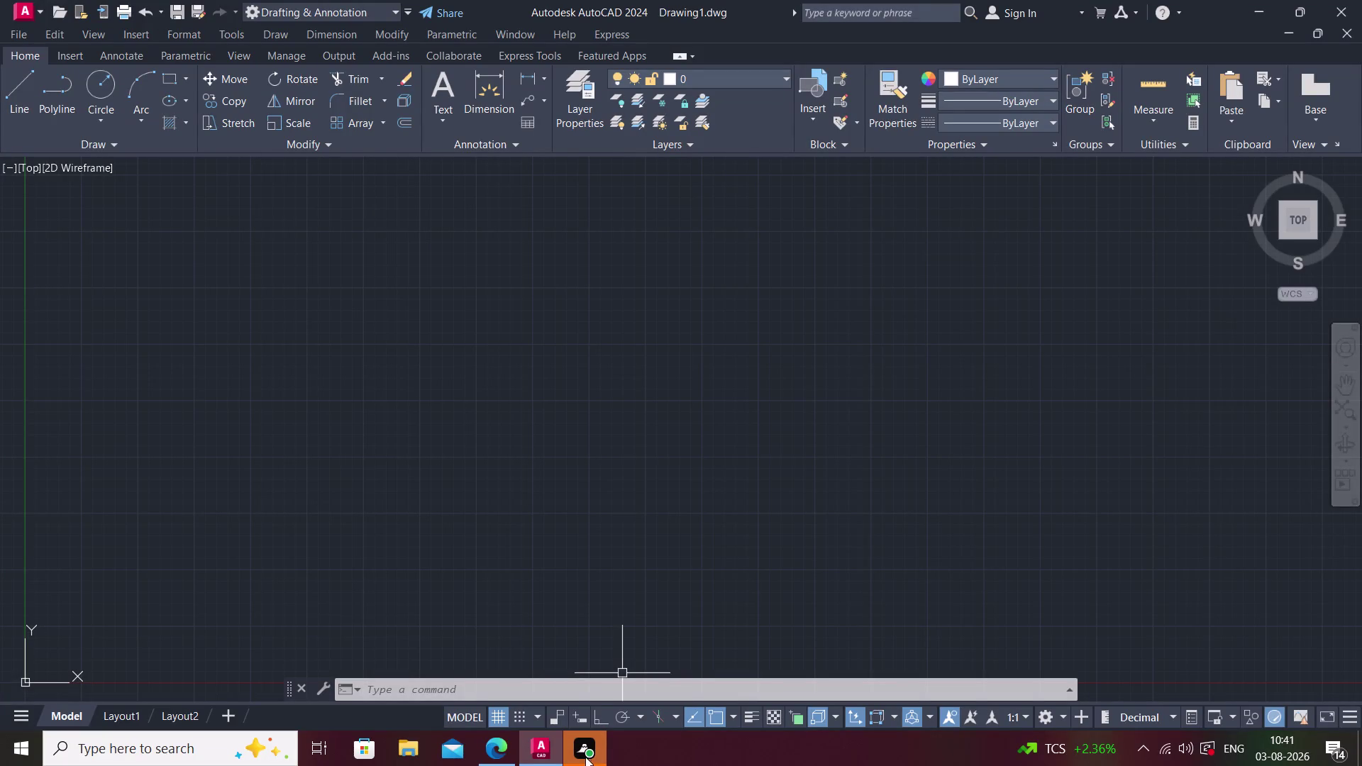
Set the drawing length units to Engineering with 0'-0" whole-inch precision.
click(857, 436)
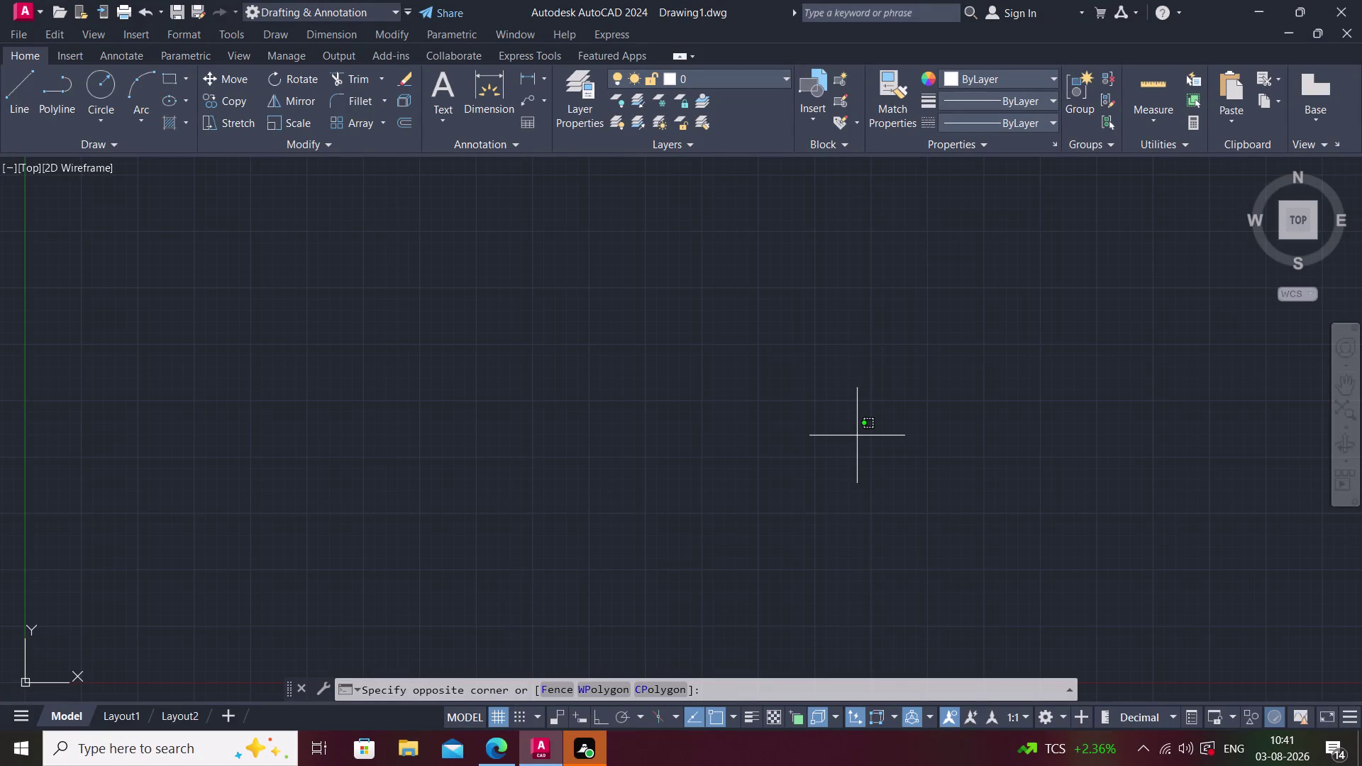
key(Escape)
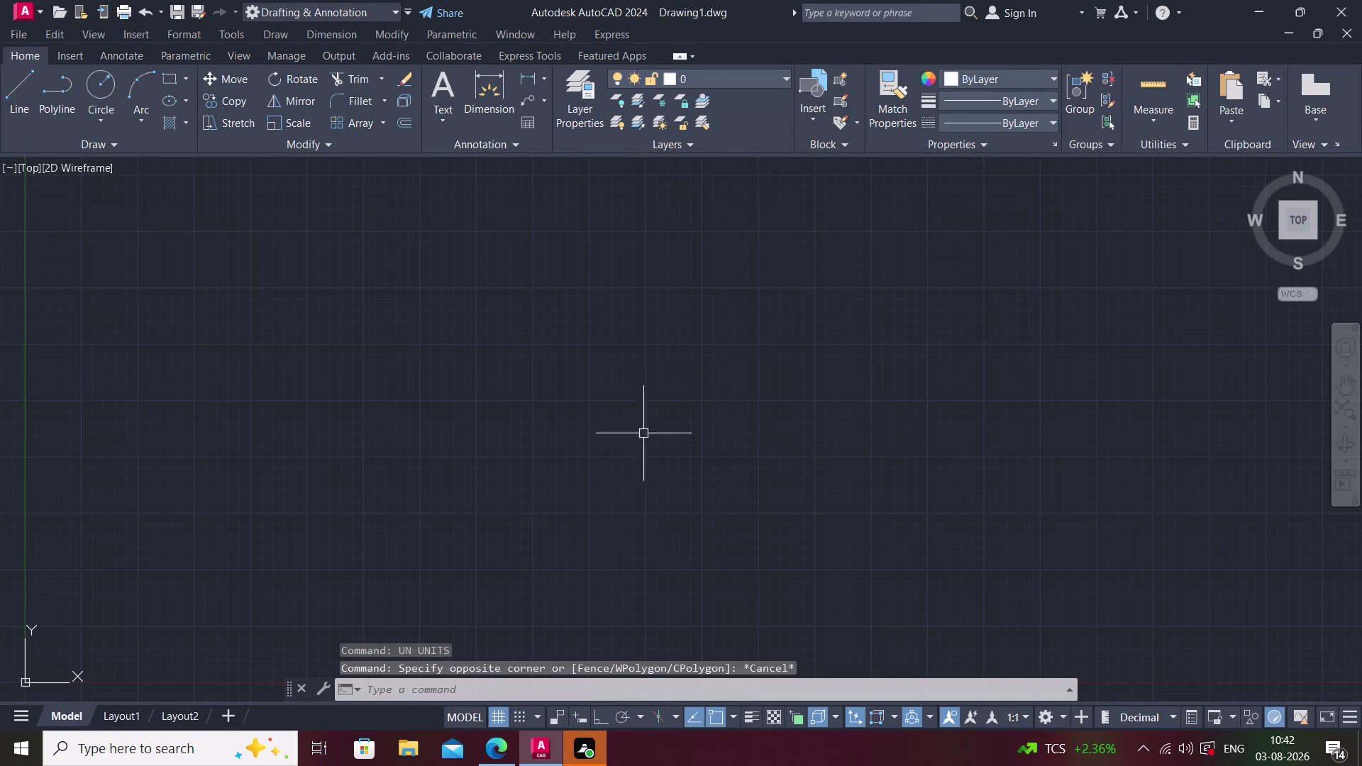
text(un)
key(space)
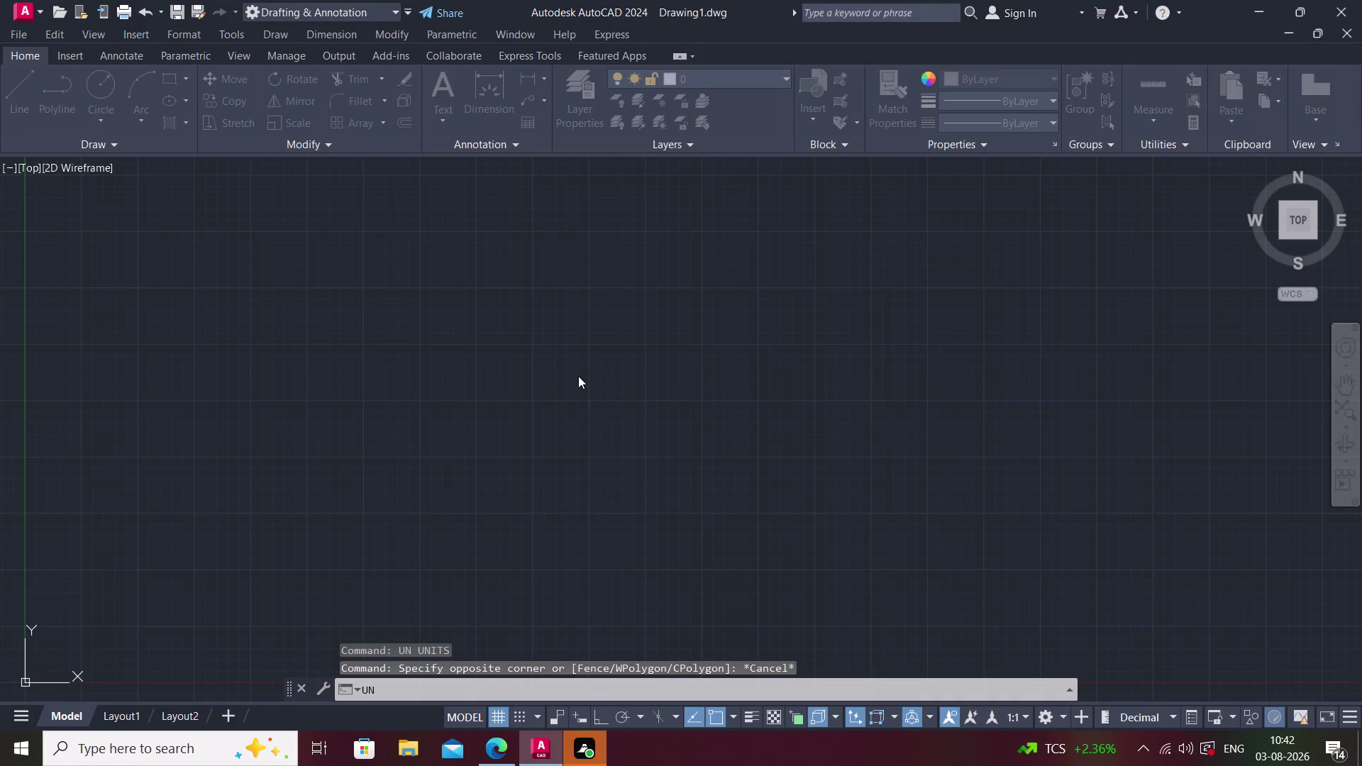
click(661, 248)
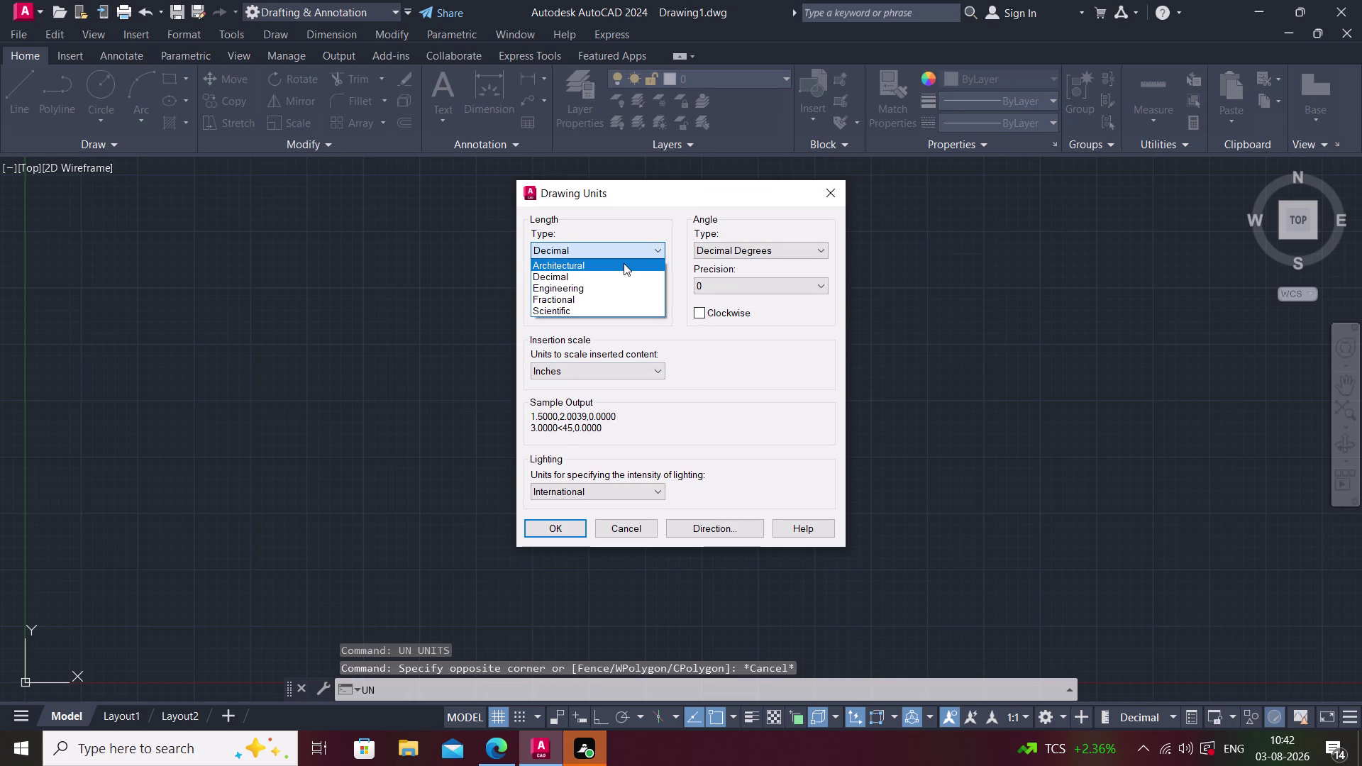
click(631, 292)
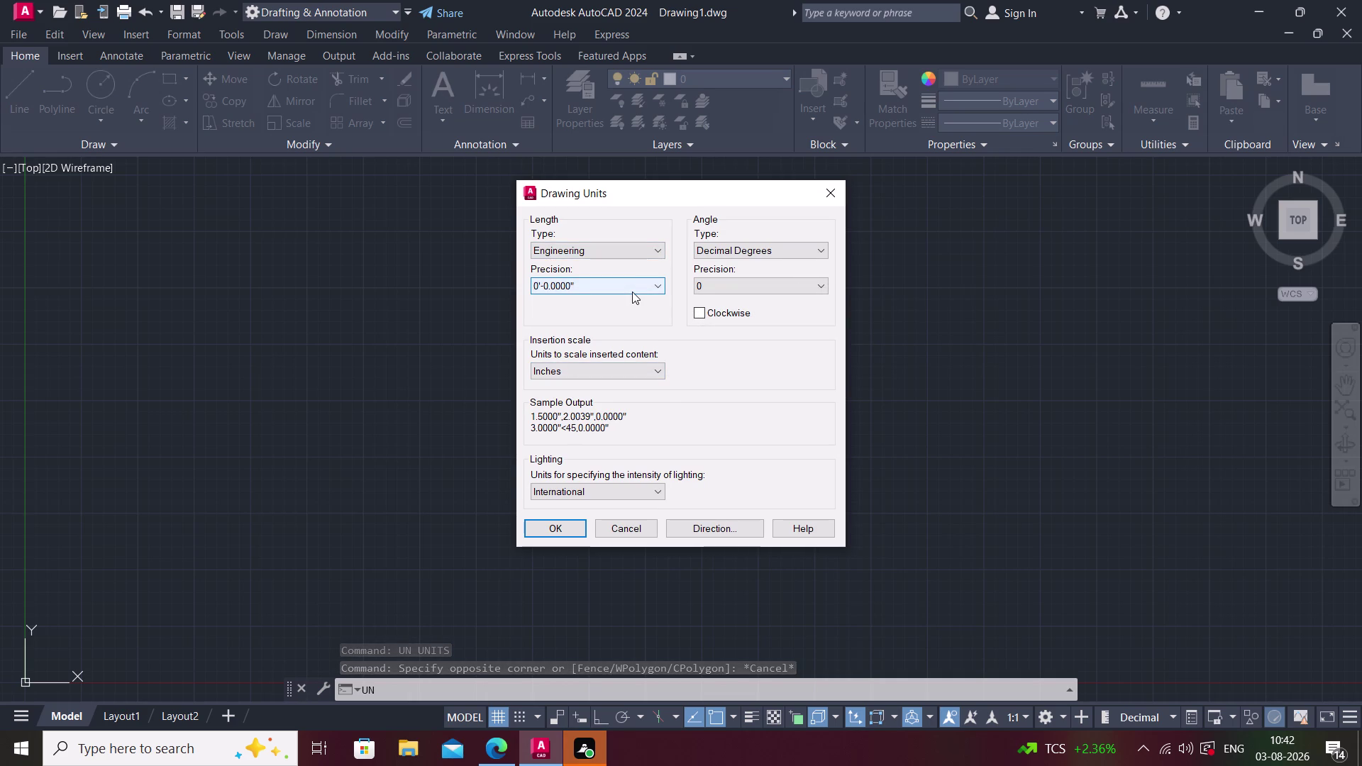
click(632, 291)
click(628, 298)
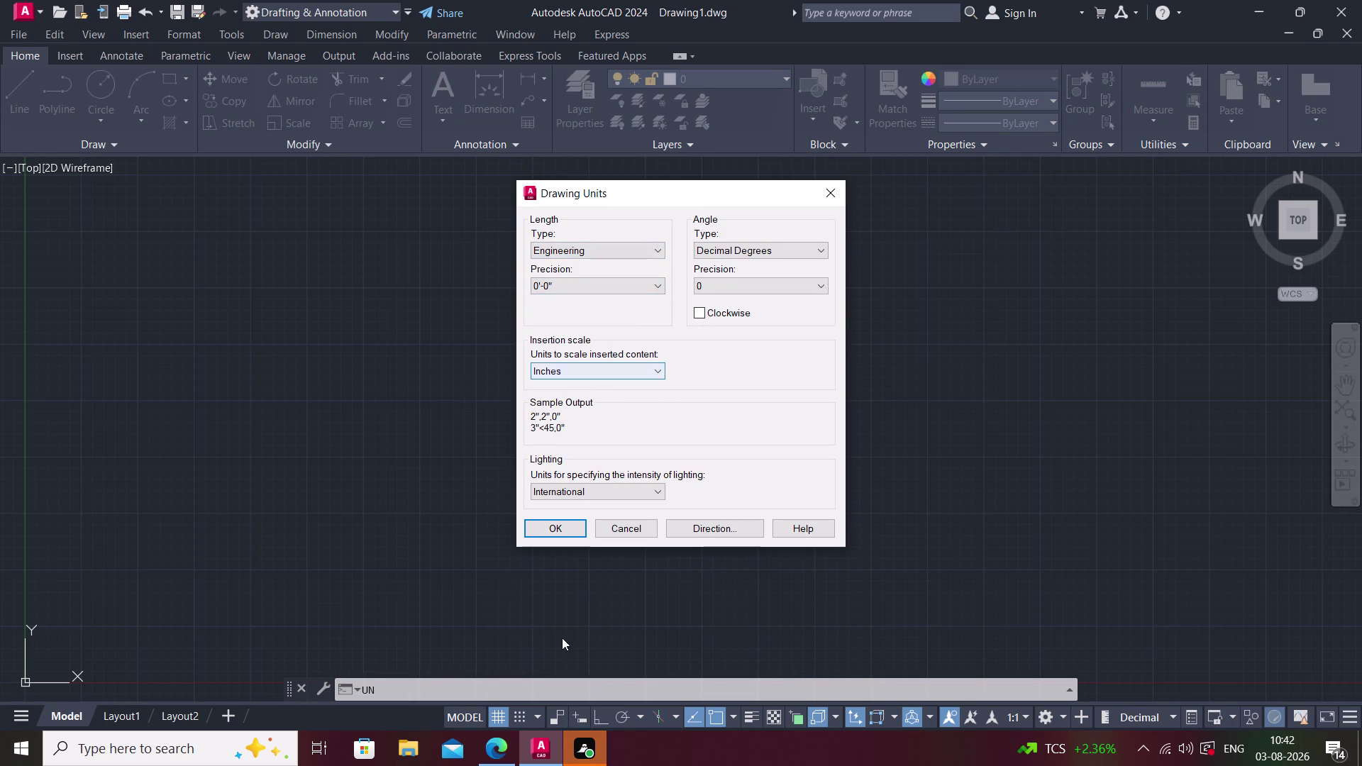
click(558, 529)
text(d)
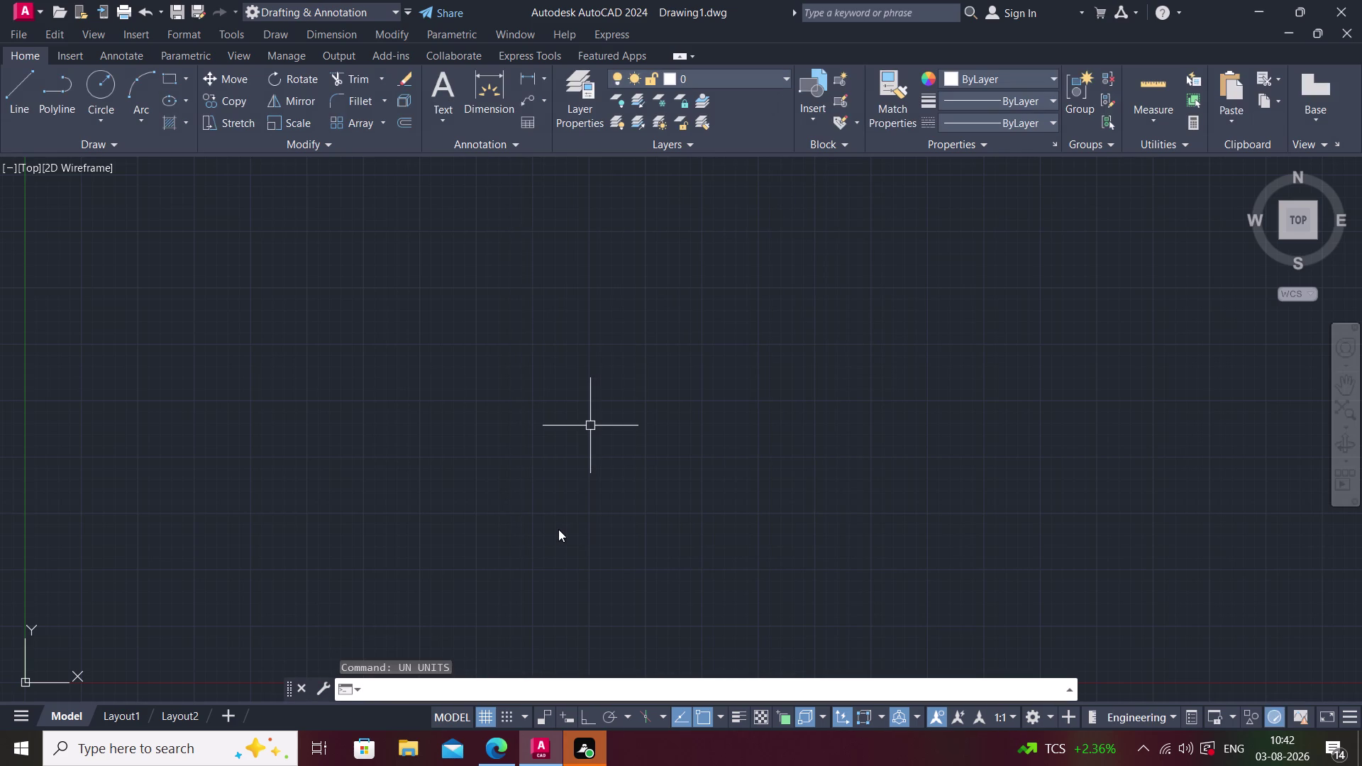
key(space)
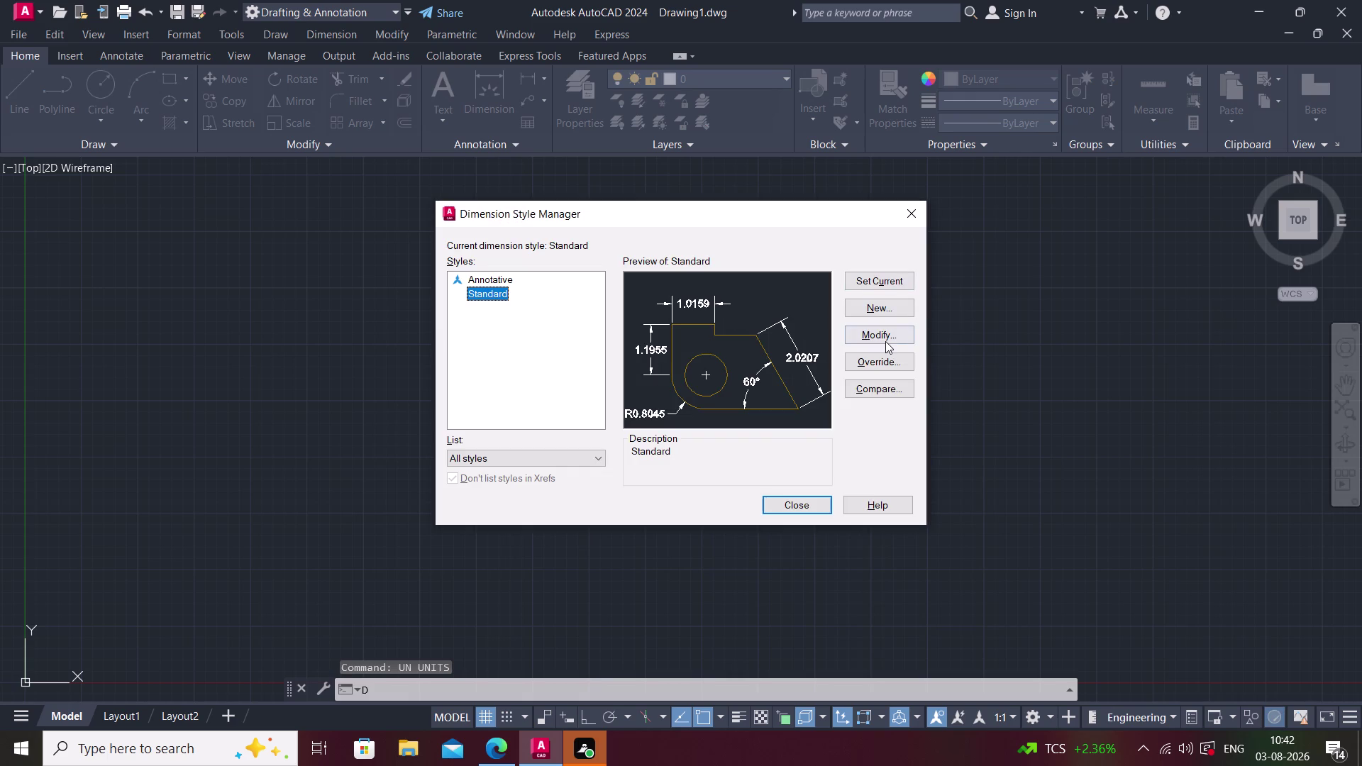
Give the Standard dimension style Engineering primary units with 0'-0" precision.
click(885, 342)
click(819, 242)
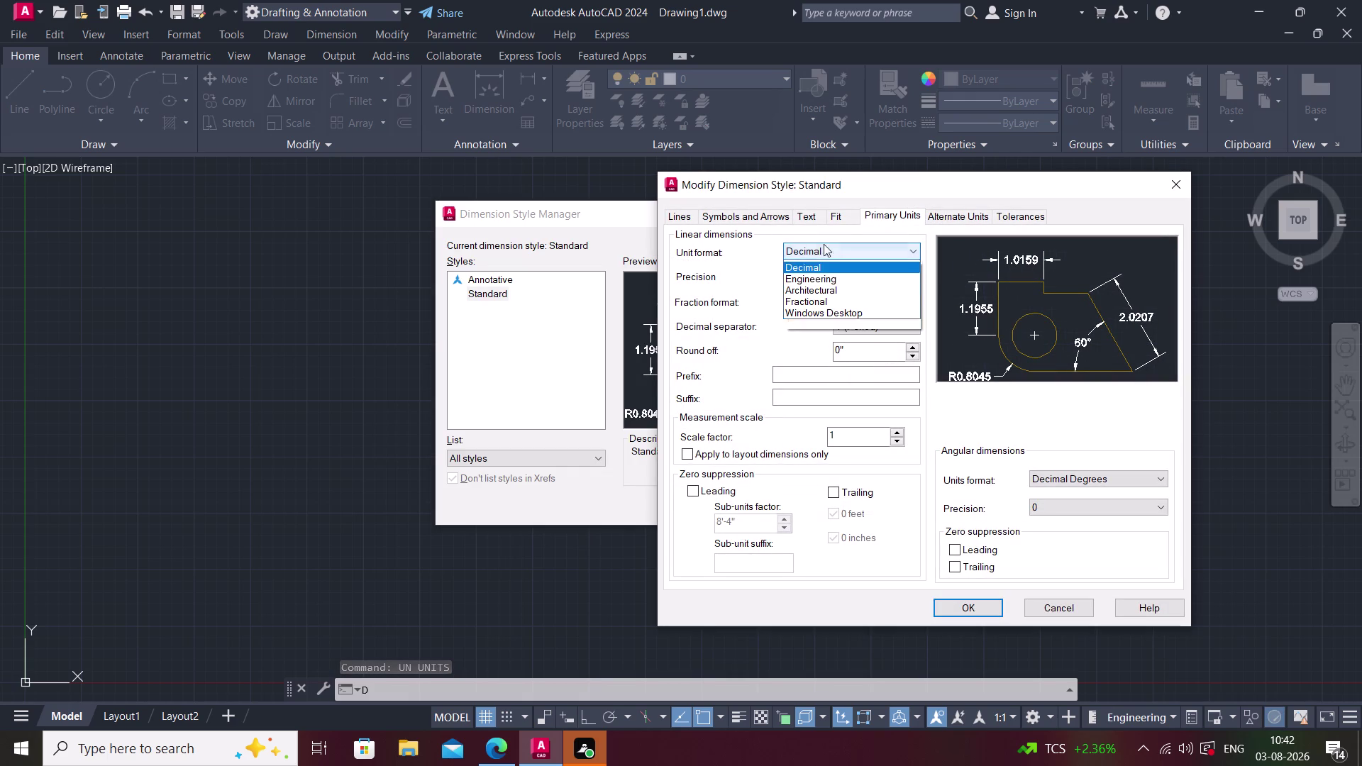
click(829, 285)
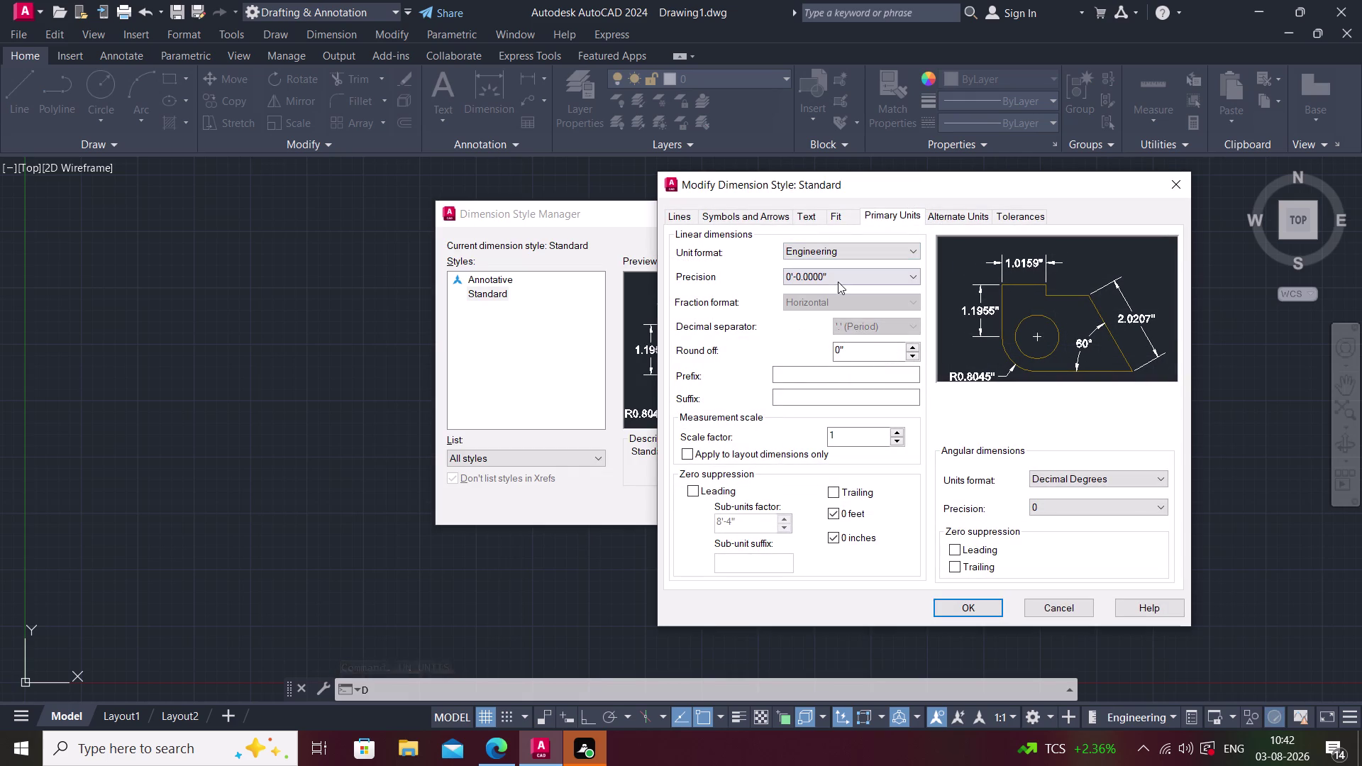
click(837, 281)
click(835, 290)
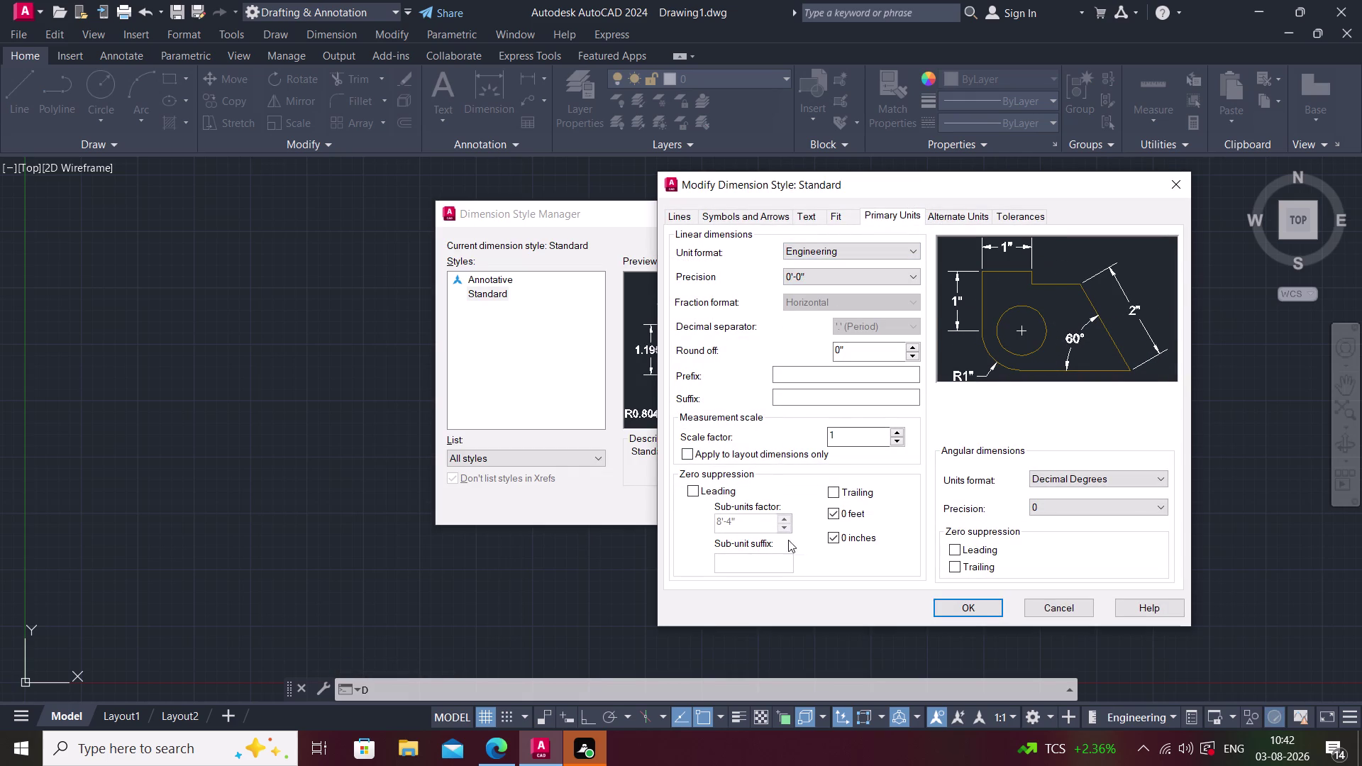
click(968, 605)
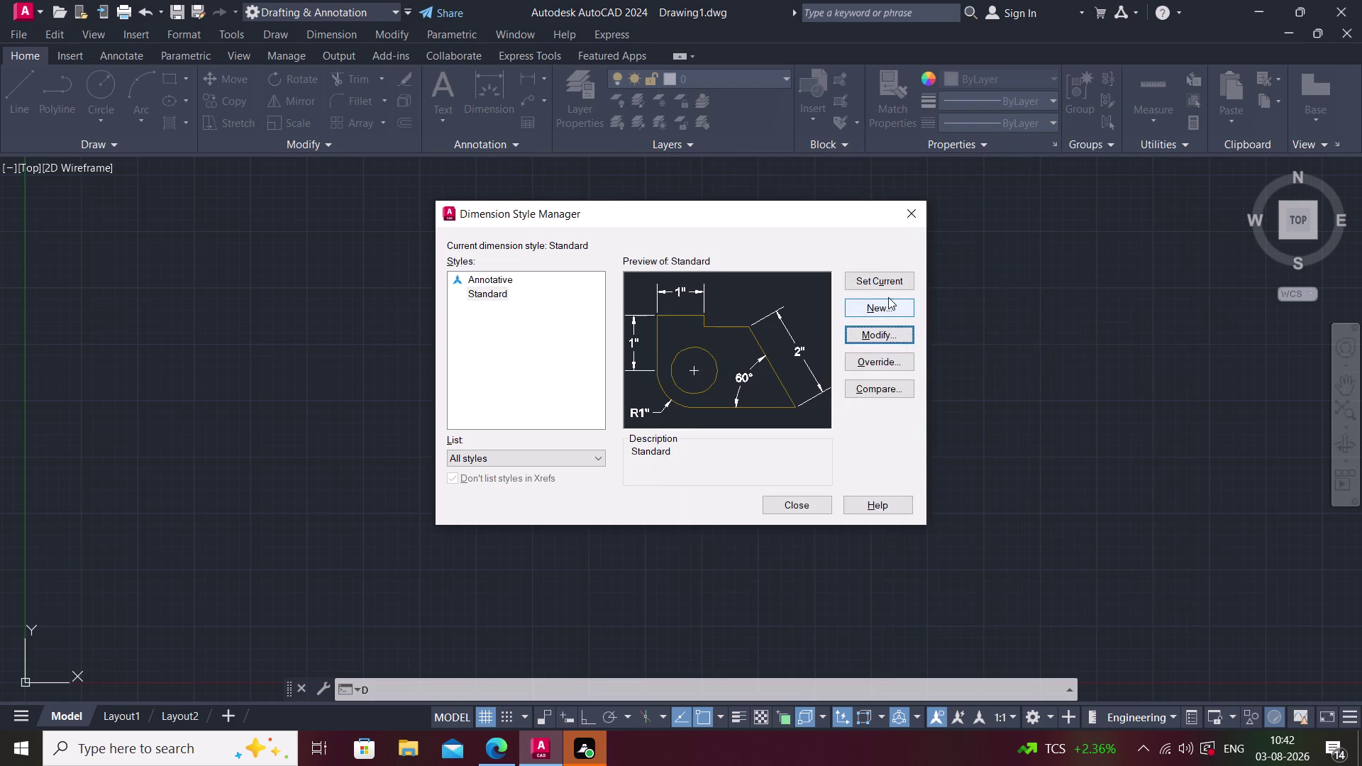
click(877, 278)
click(803, 503)
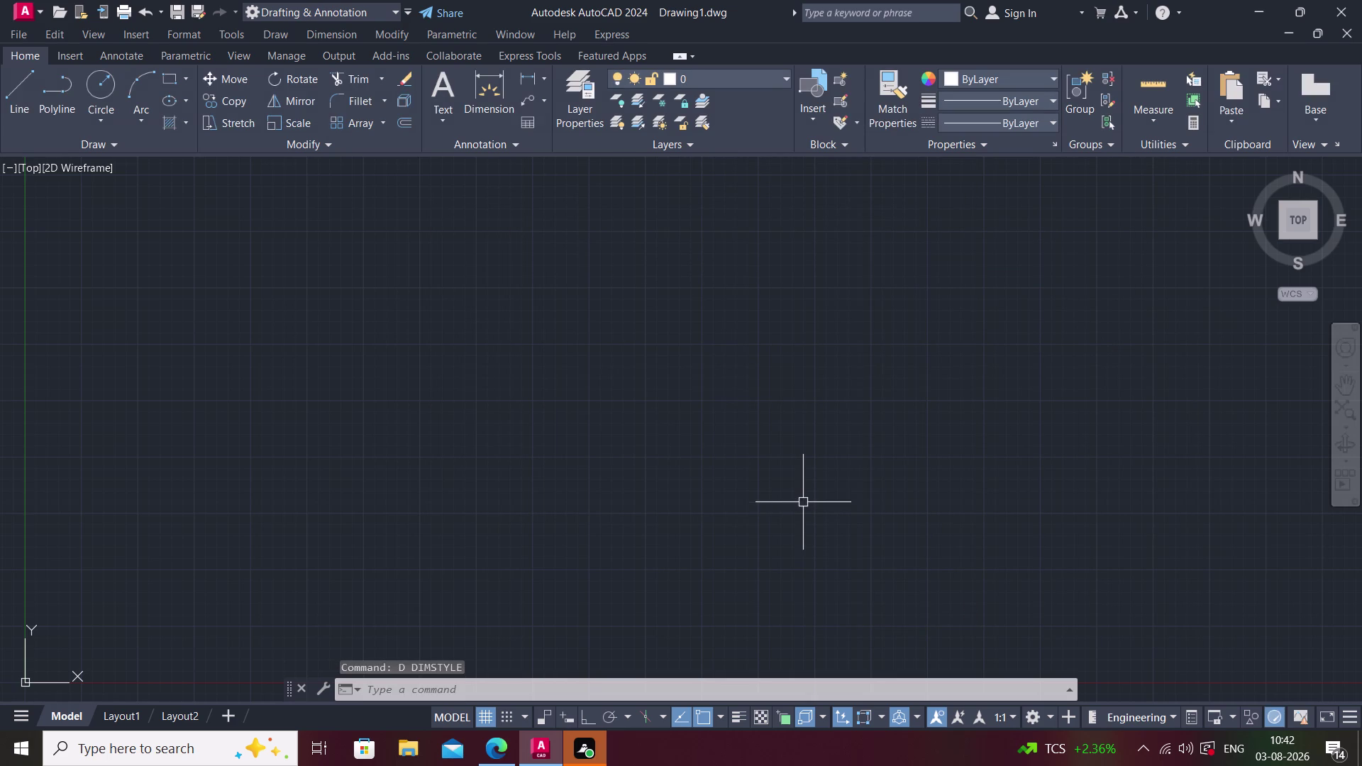
Set the drawing limits from 0',0' to 100',100'.
text(lim)
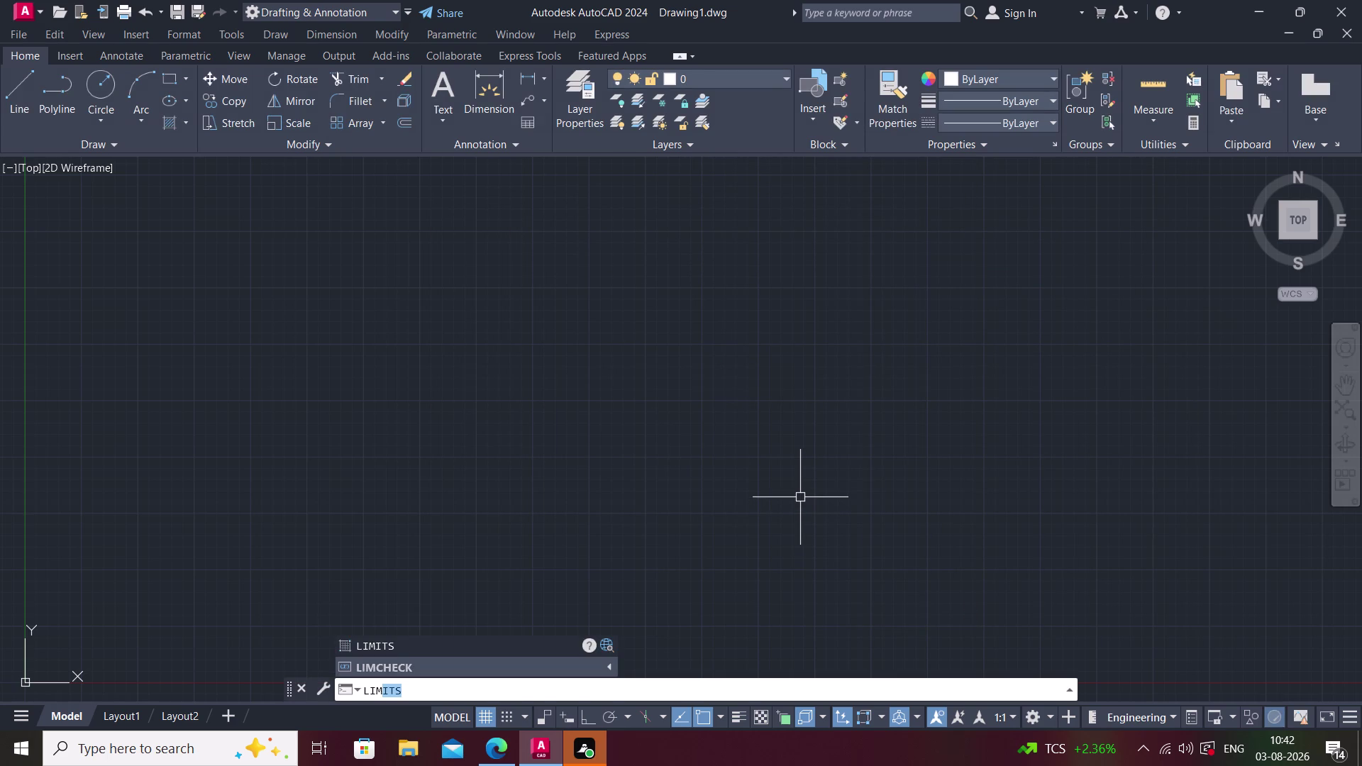
key(space)
text(0')
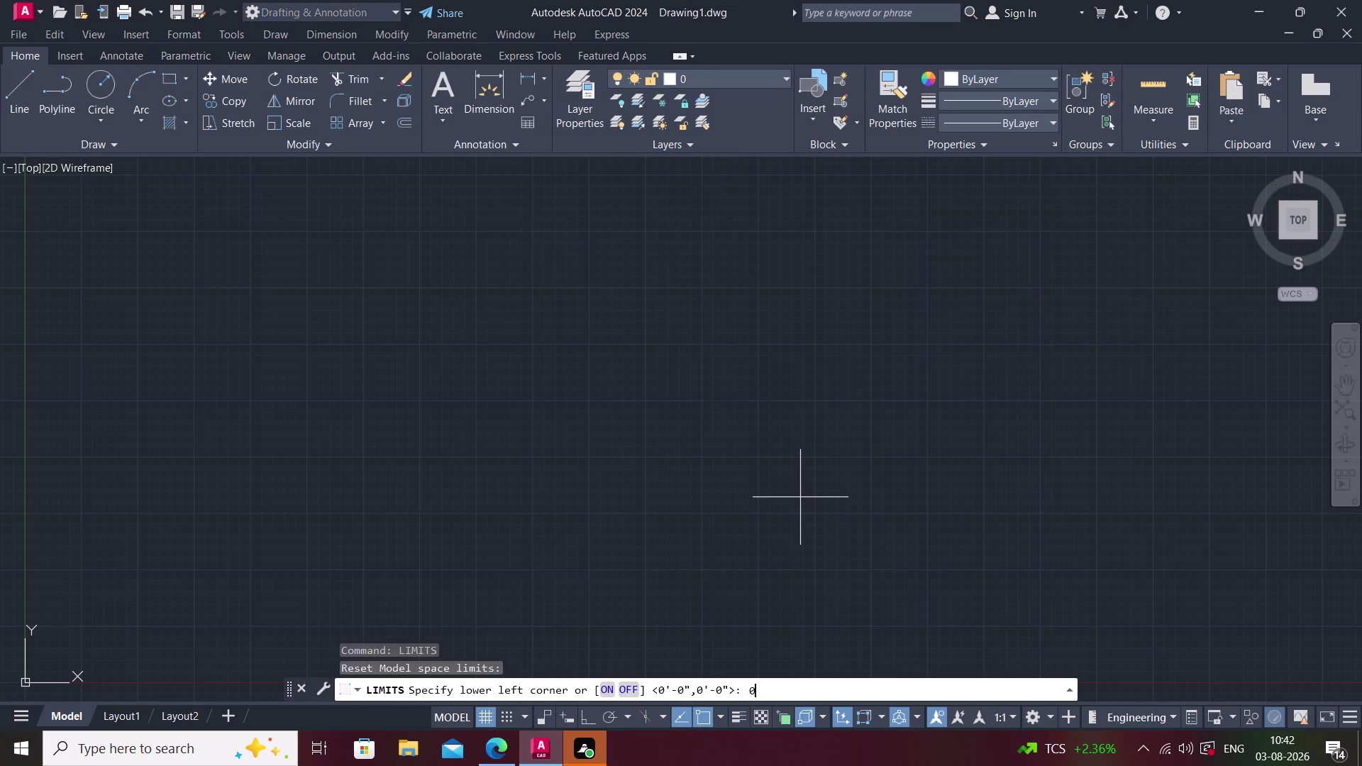
text(,0)
key(apostrophe)
key(Return)
text(1)
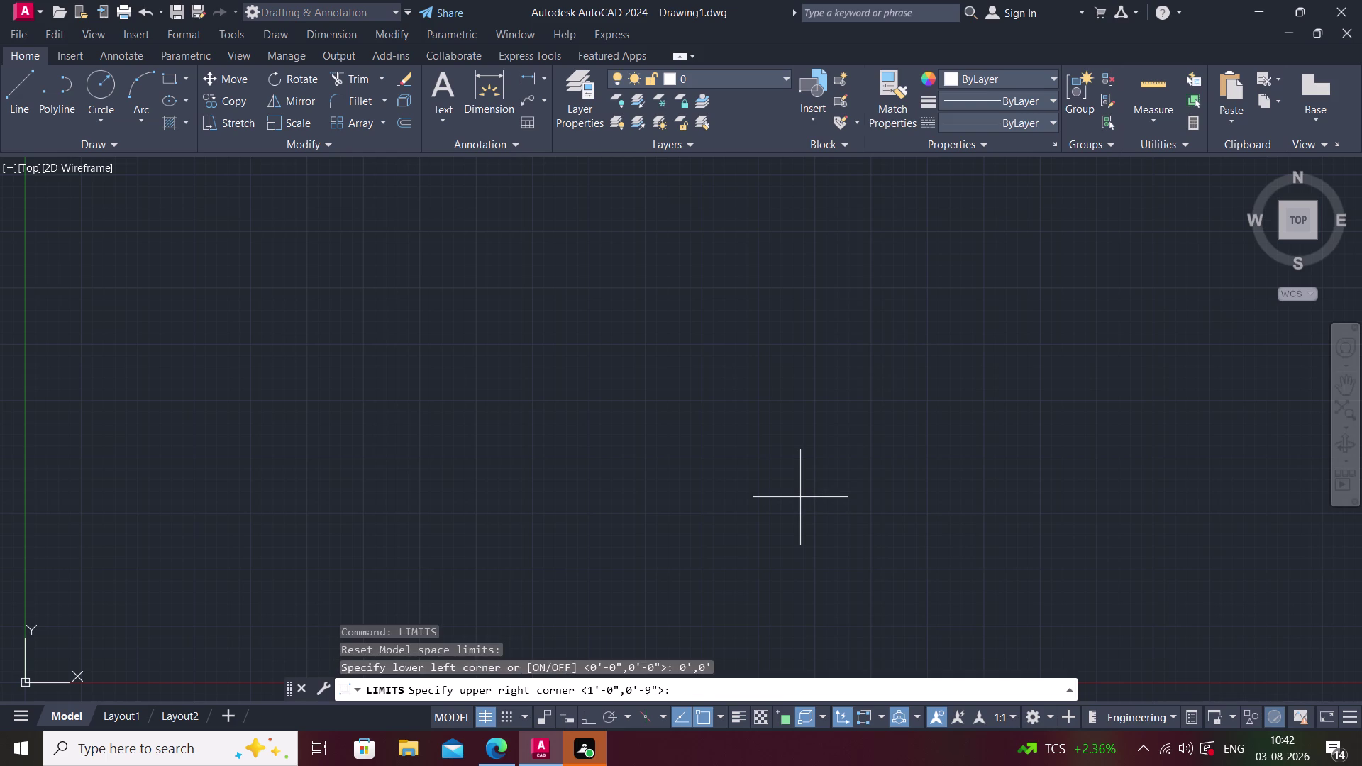
text(00',)
text(100')
key(Return)
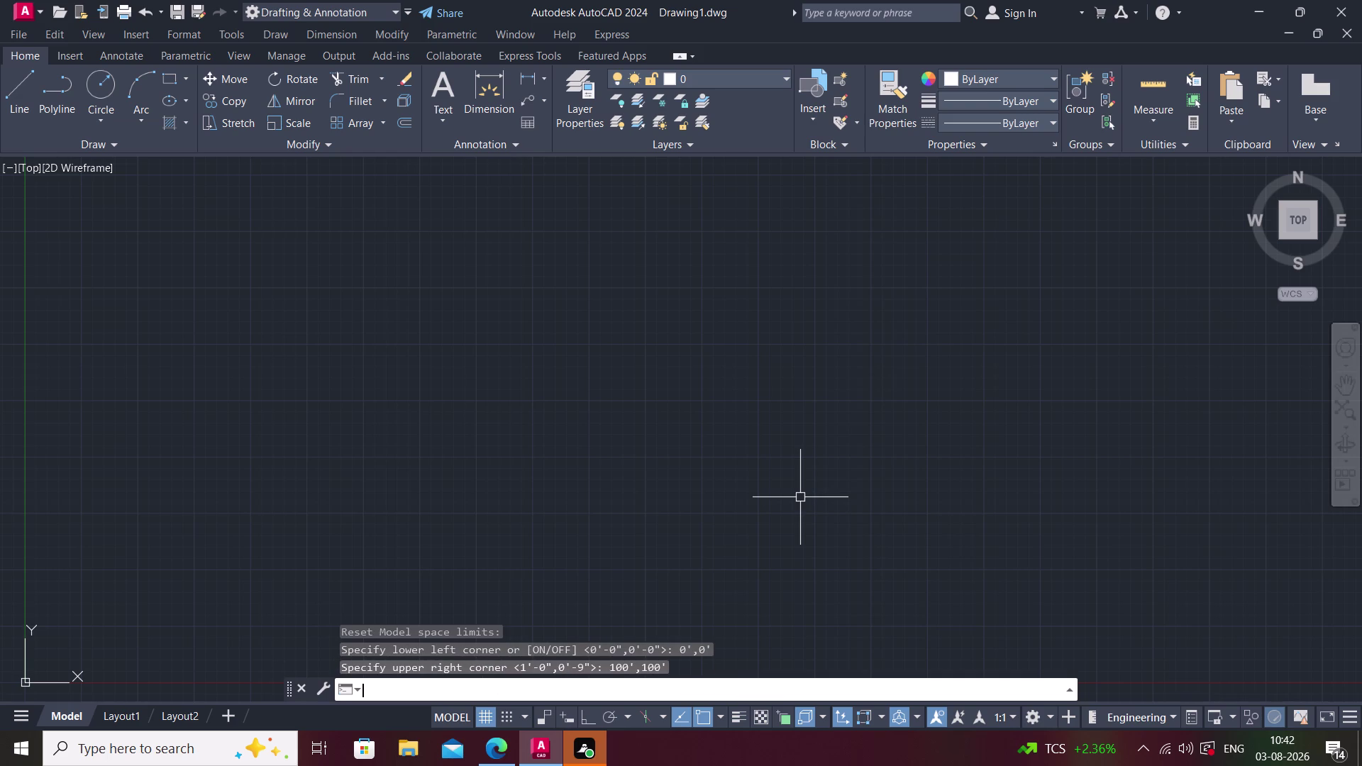
Turn off grid display beyond the limits and frame the limits area in view.
text(ds)
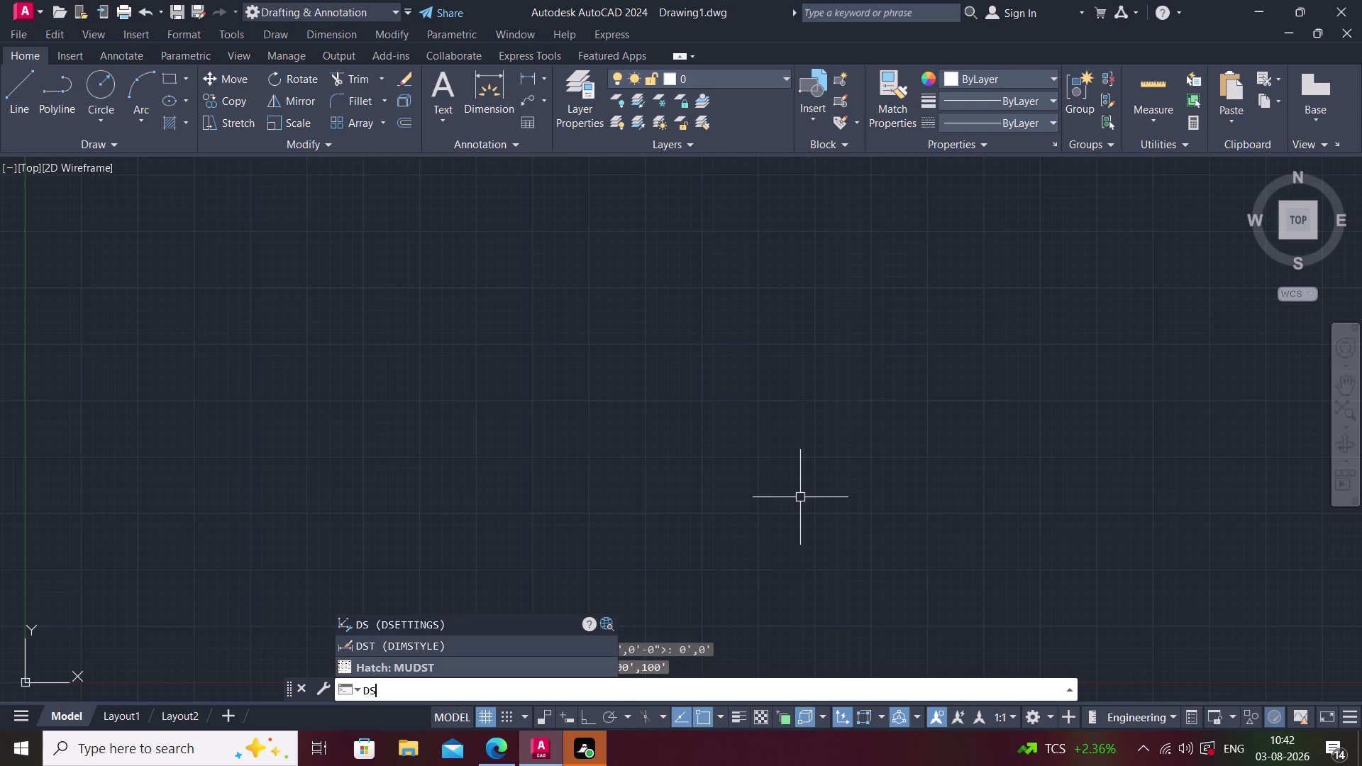
key(space)
click(502, 205)
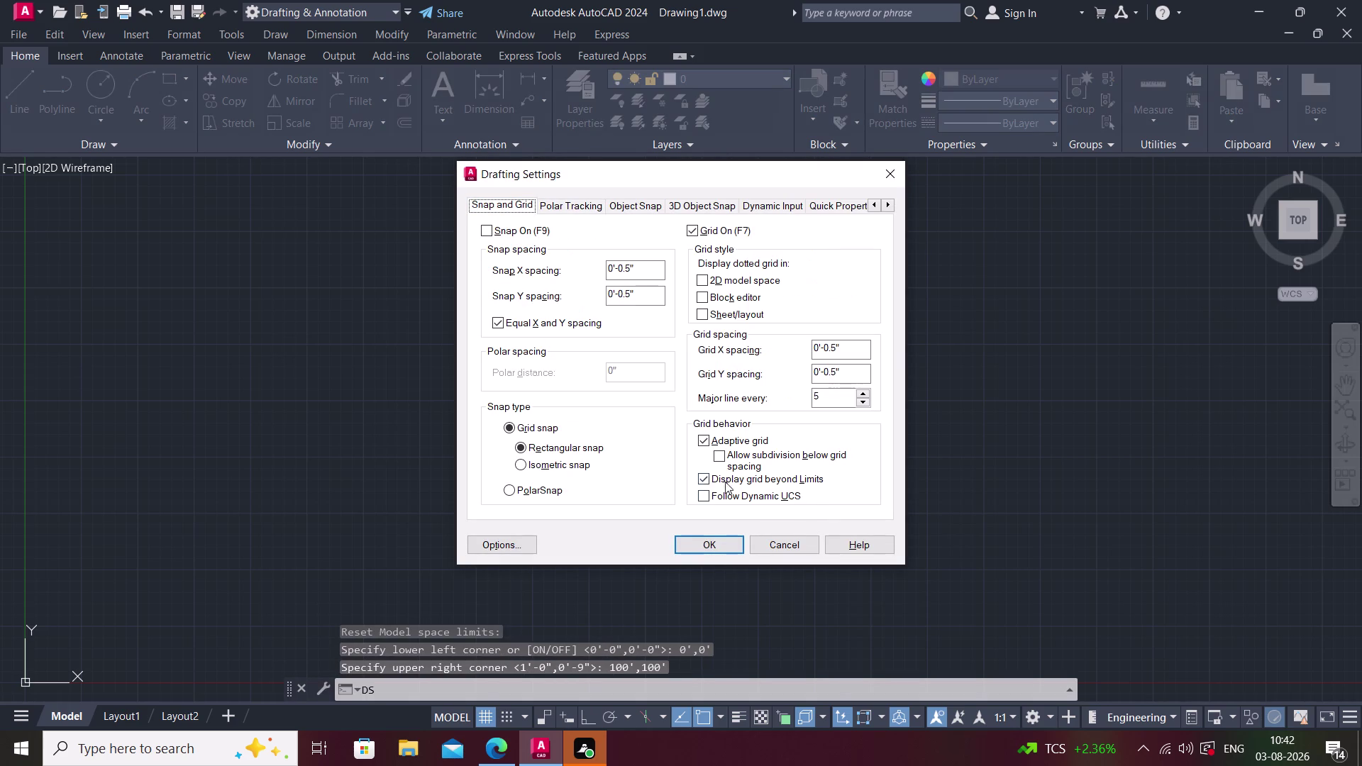
click(706, 481)
click(704, 545)
middle_drag(771, 455, 708, 490)
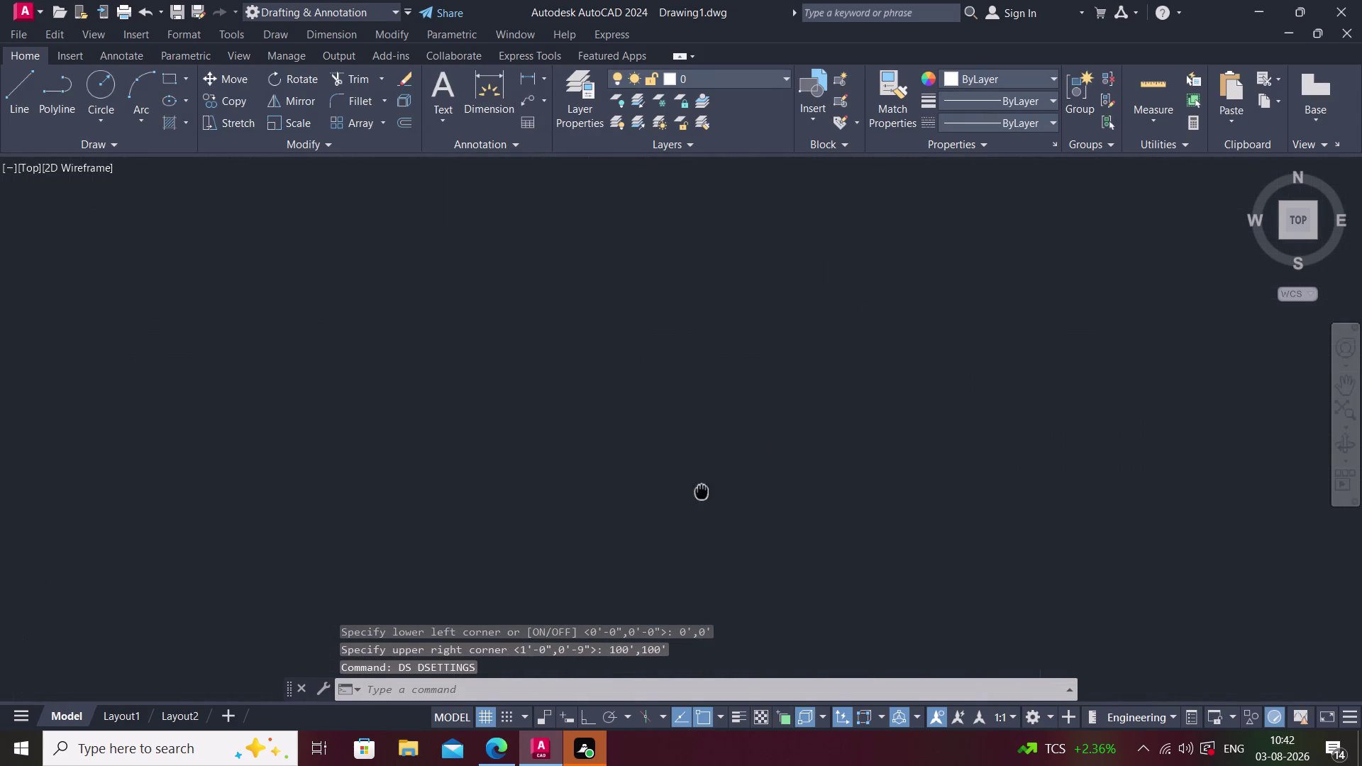
middle_drag(708, 489, 691, 495)
scroll(down, 3)
scroll(up, 3)
scroll(down, 3)
scroll(down, 3)
middle_drag(608, 500, 486, 586)
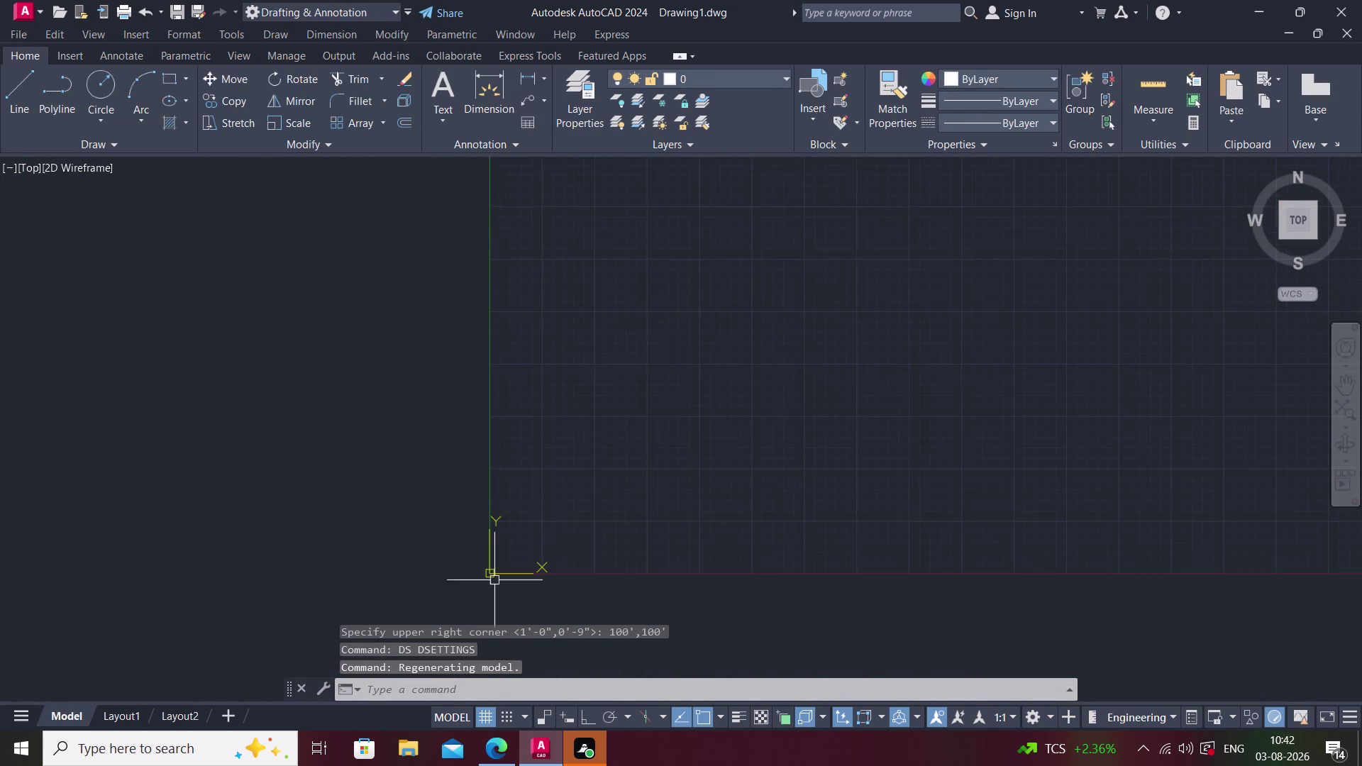
scroll(down, 3)
scroll(up, 3)
middle_drag(598, 504, 617, 436)
scroll(up, 3)
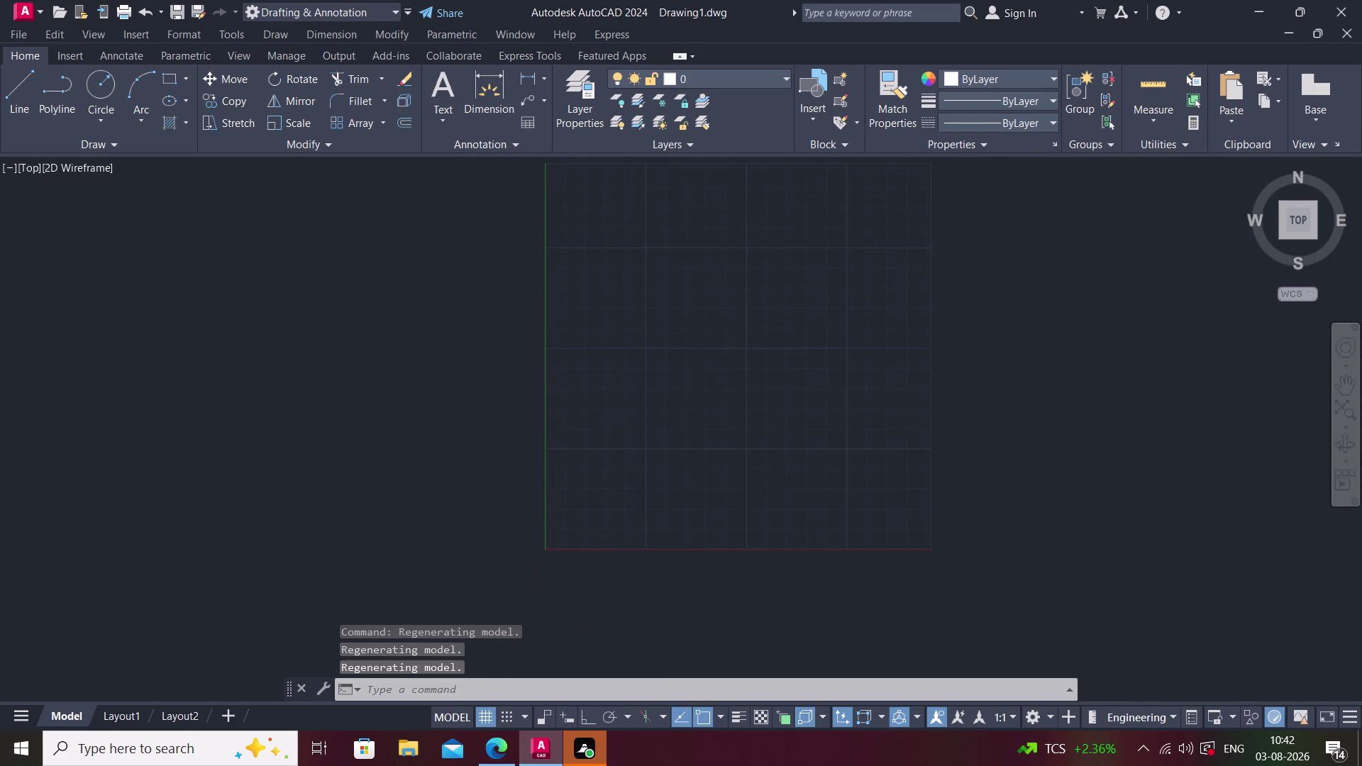
click(671, 149)
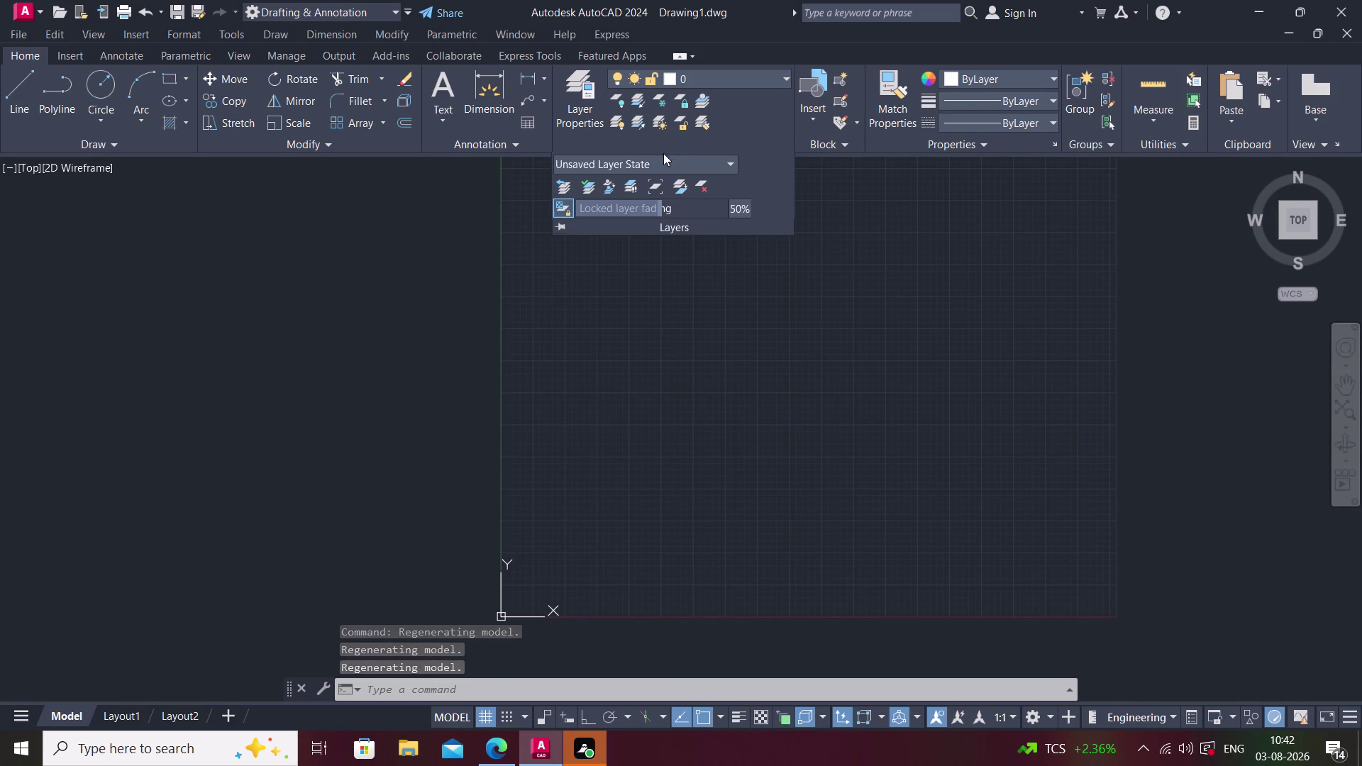
Create a new layer named 'wall' in Layer Properties.
click(586, 116)
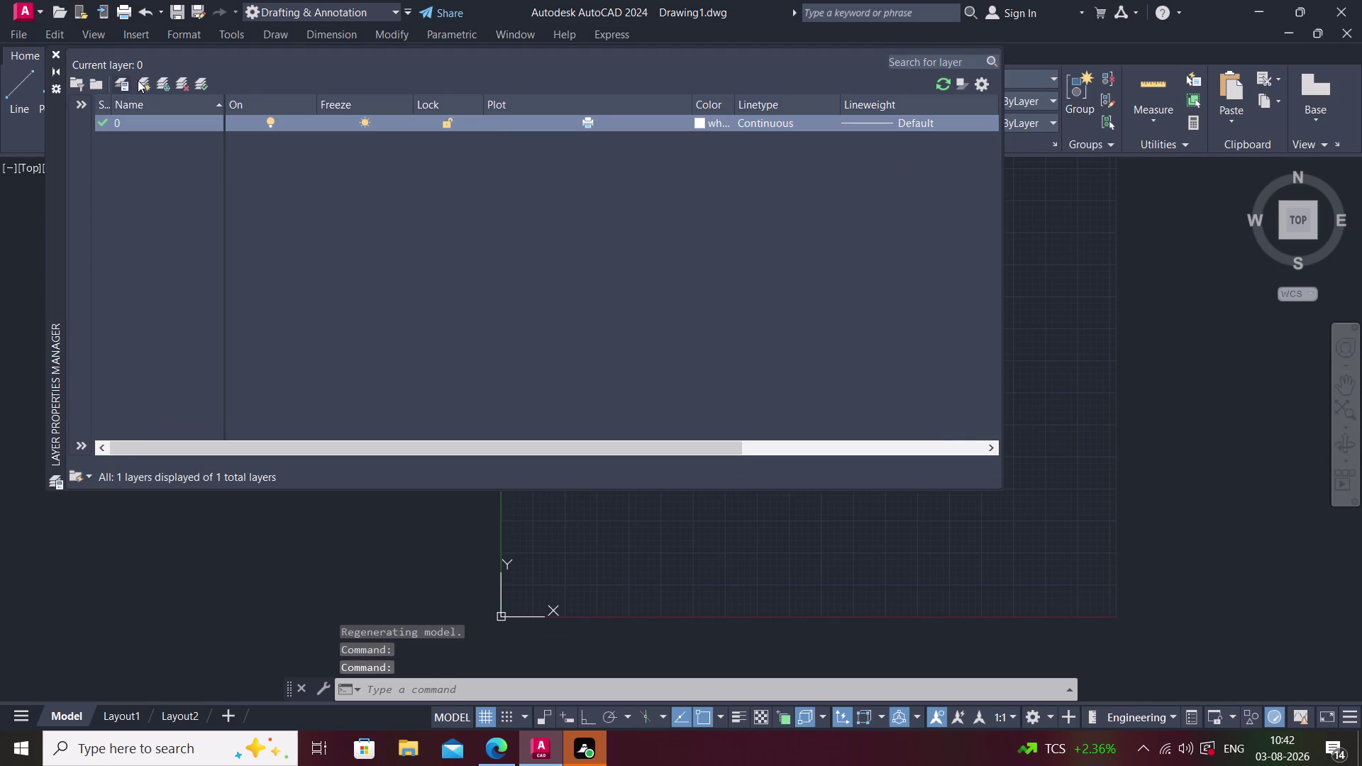
click(141, 82)
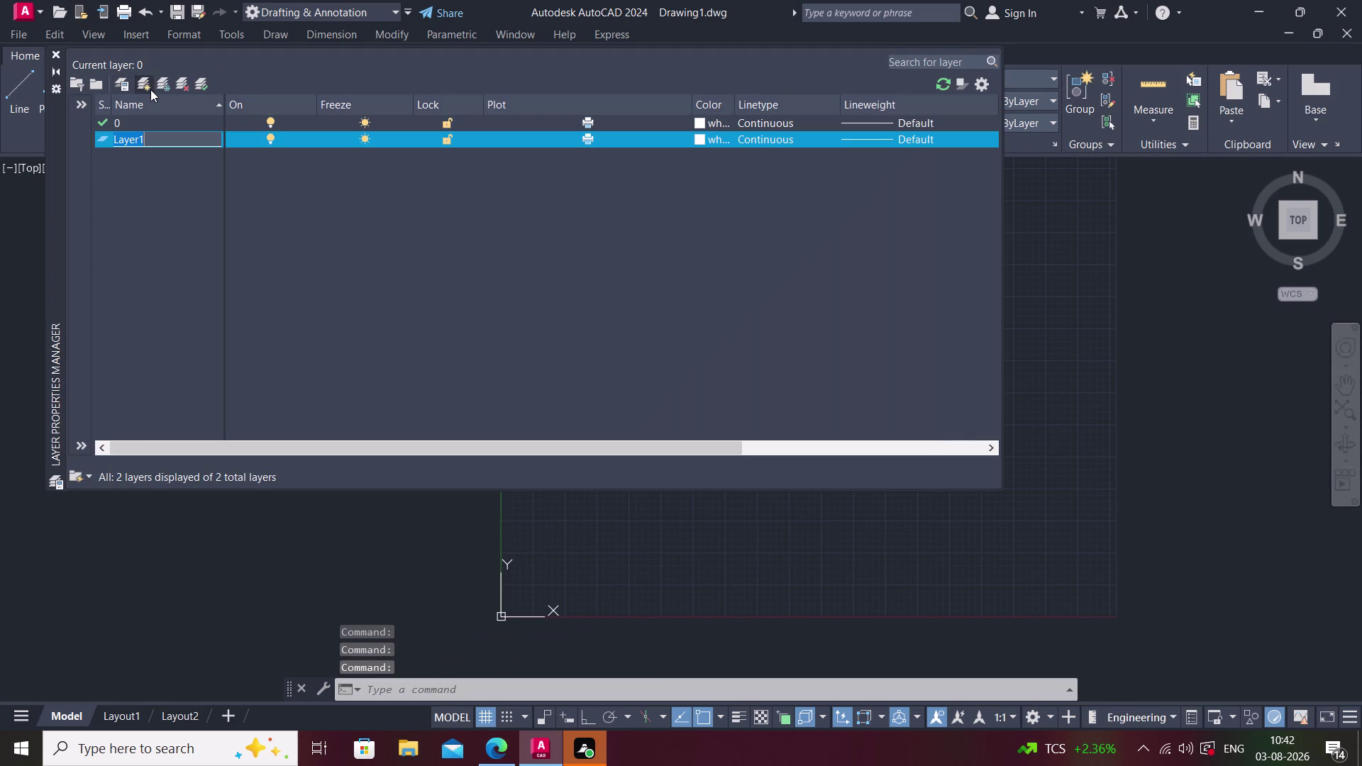
key(e)
key(BackSpace)
key(BackSpace)
text(wall)
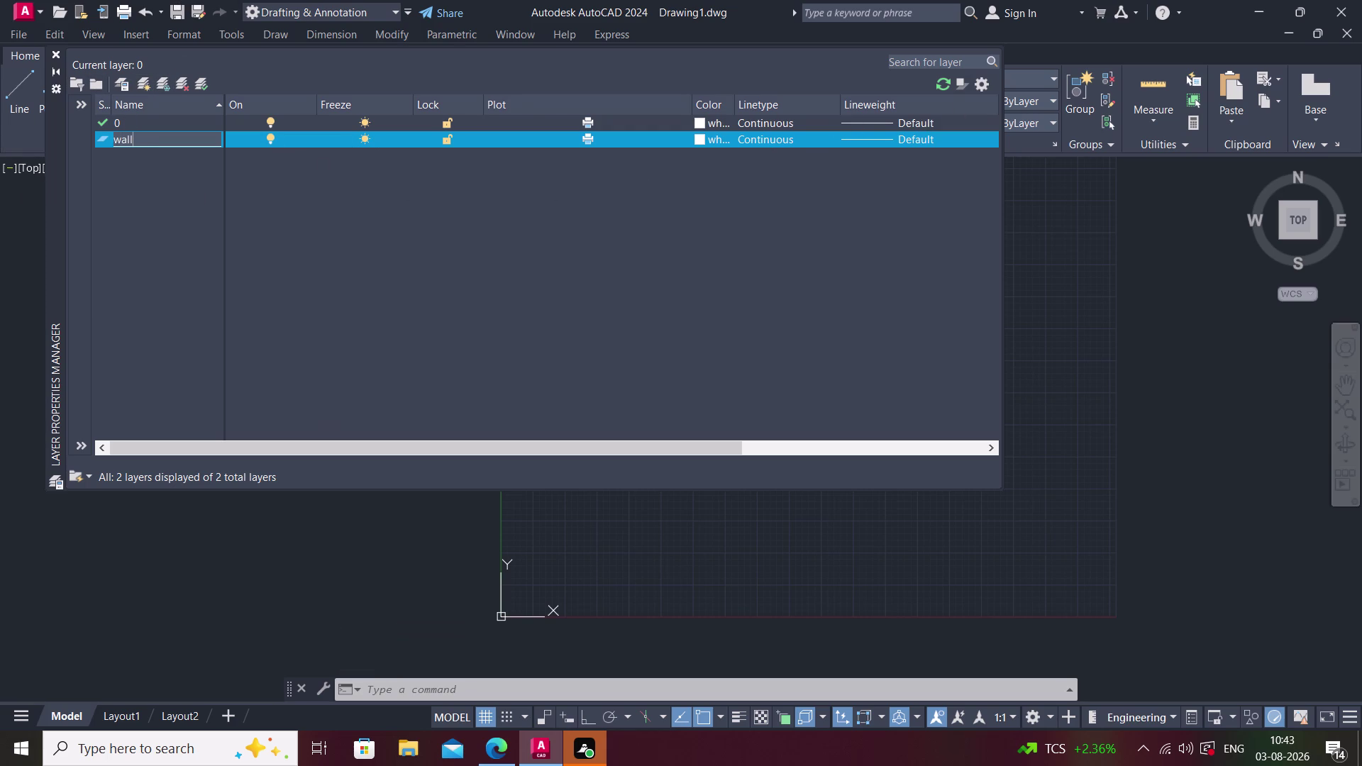
click(56, 53)
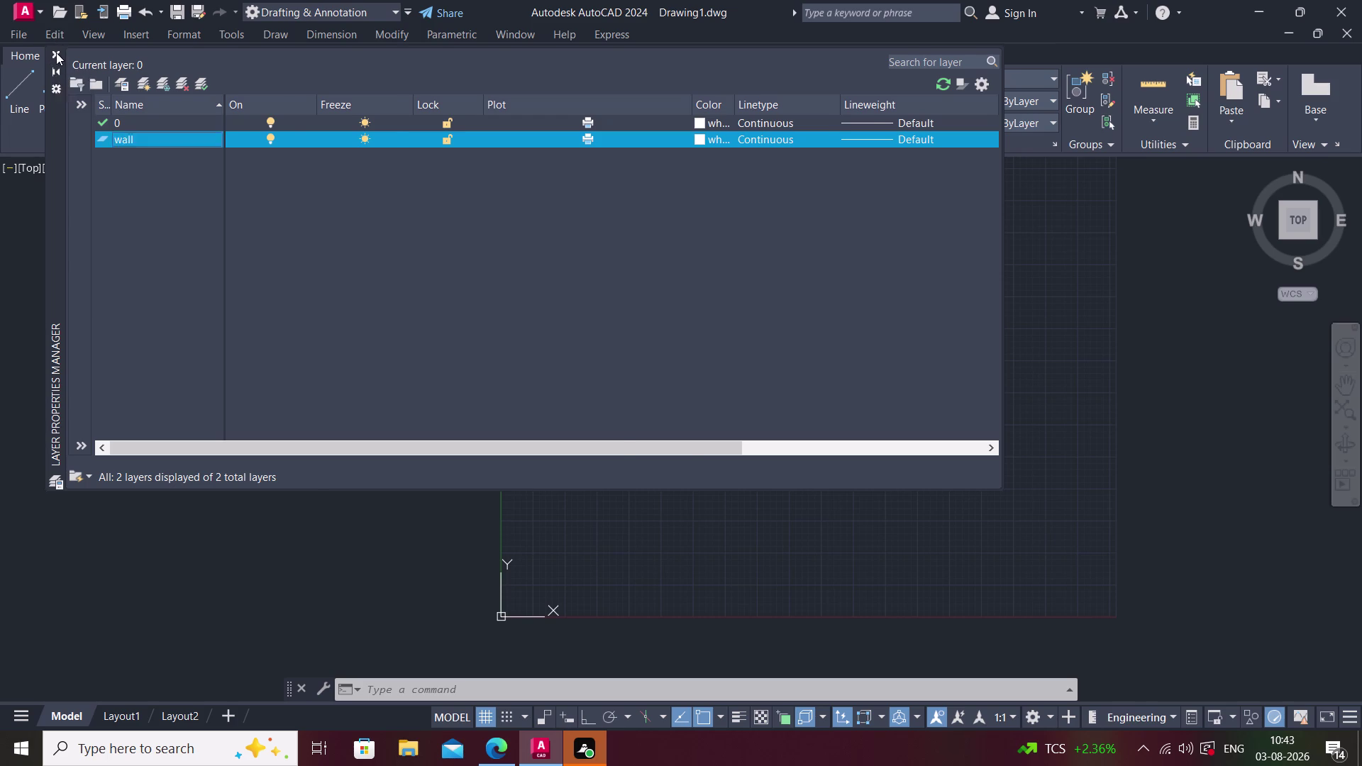
Add a new group filter from the layer filter tree.
click(577, 119)
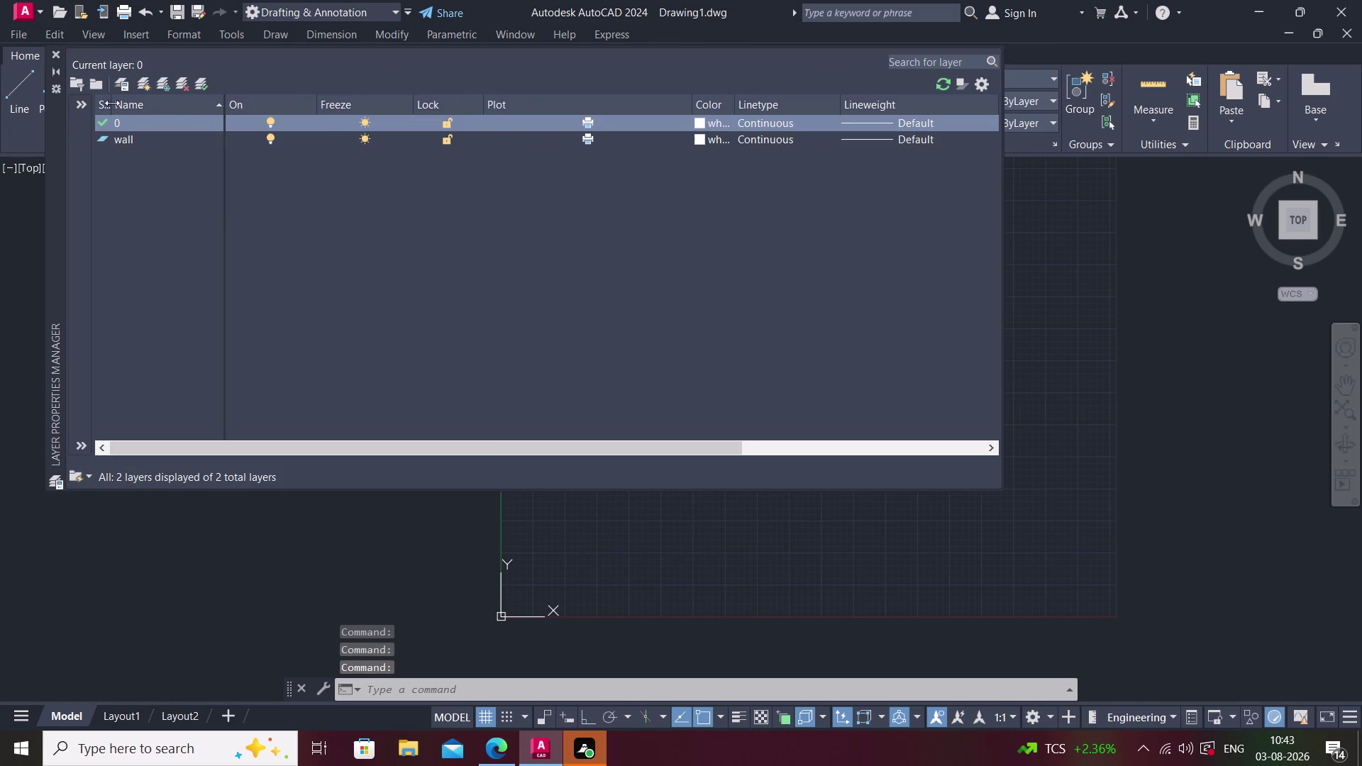
click(92, 78)
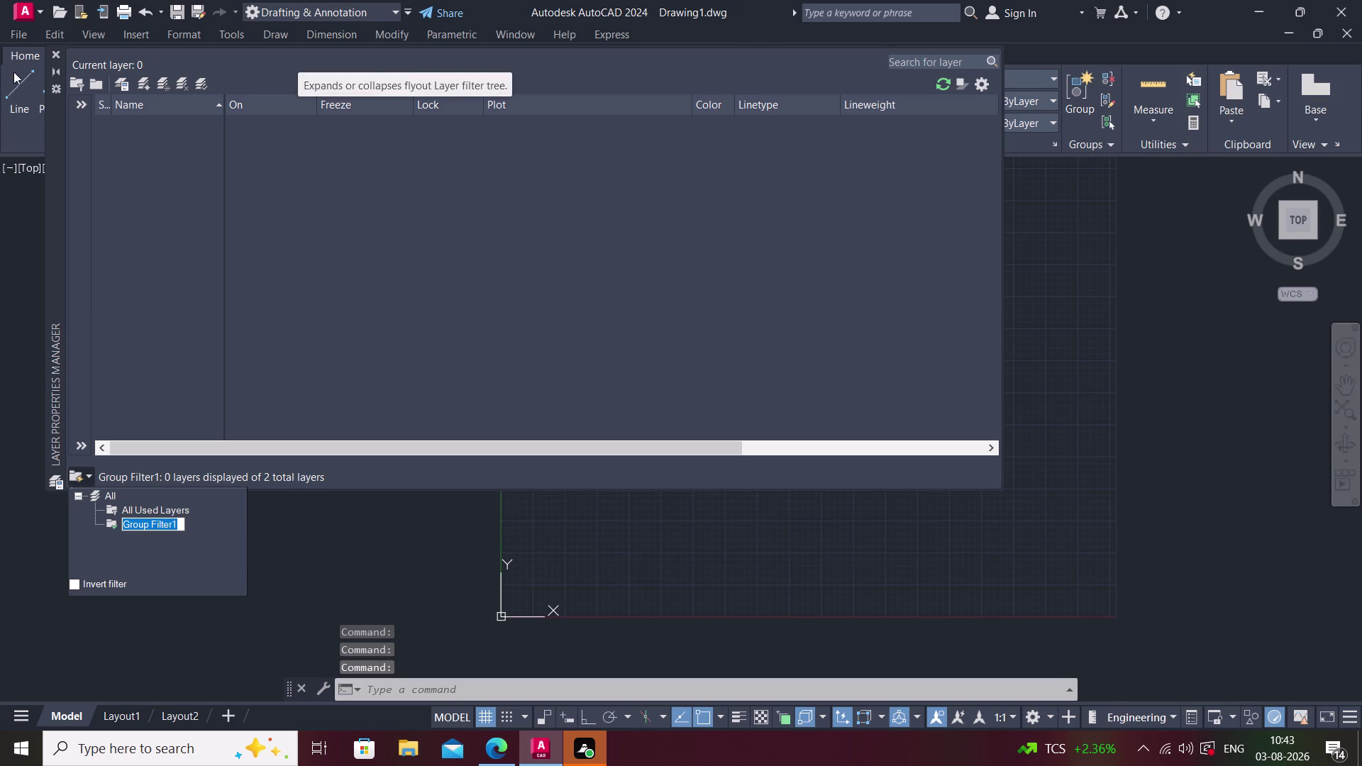
click(54, 59)
Reopen Layer Properties and type 'wall' into the layer search field.
click(55, 58)
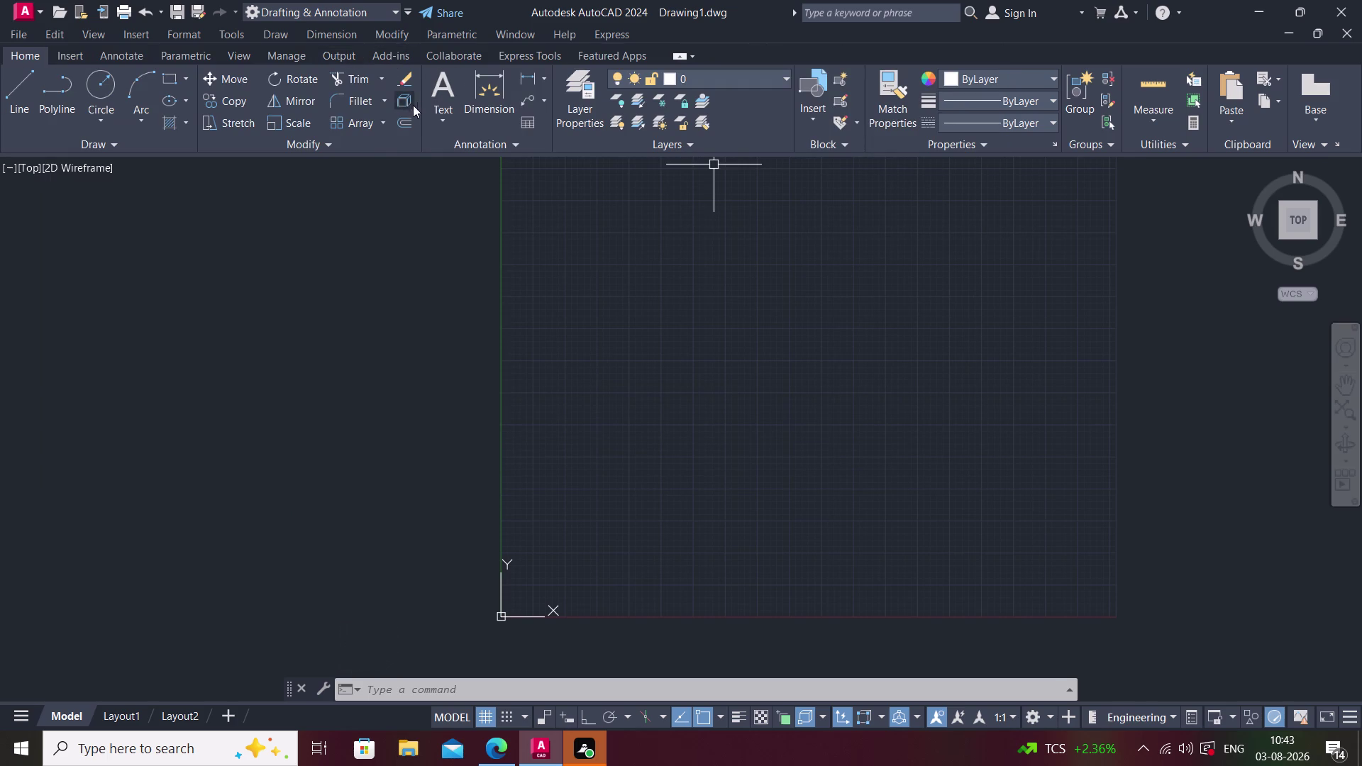
click(562, 113)
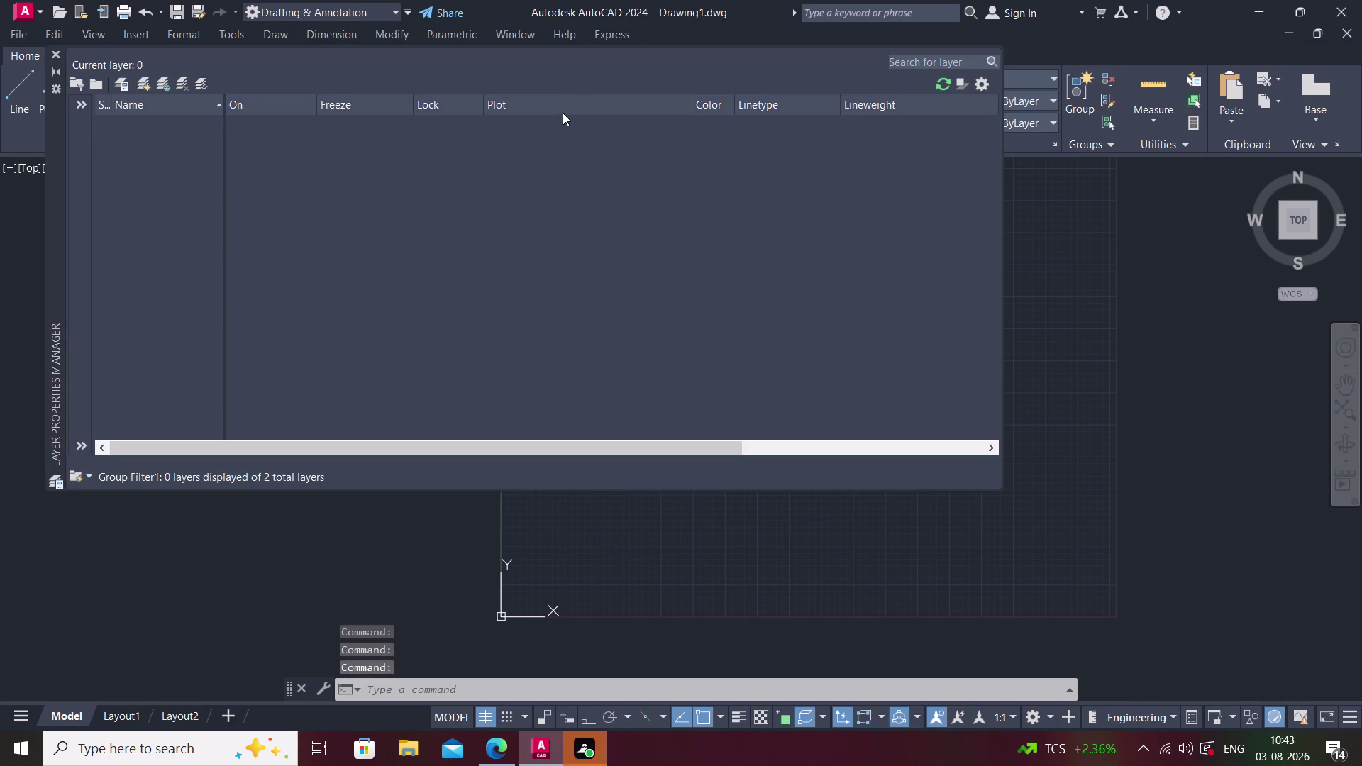
click(145, 85)
text(wal)
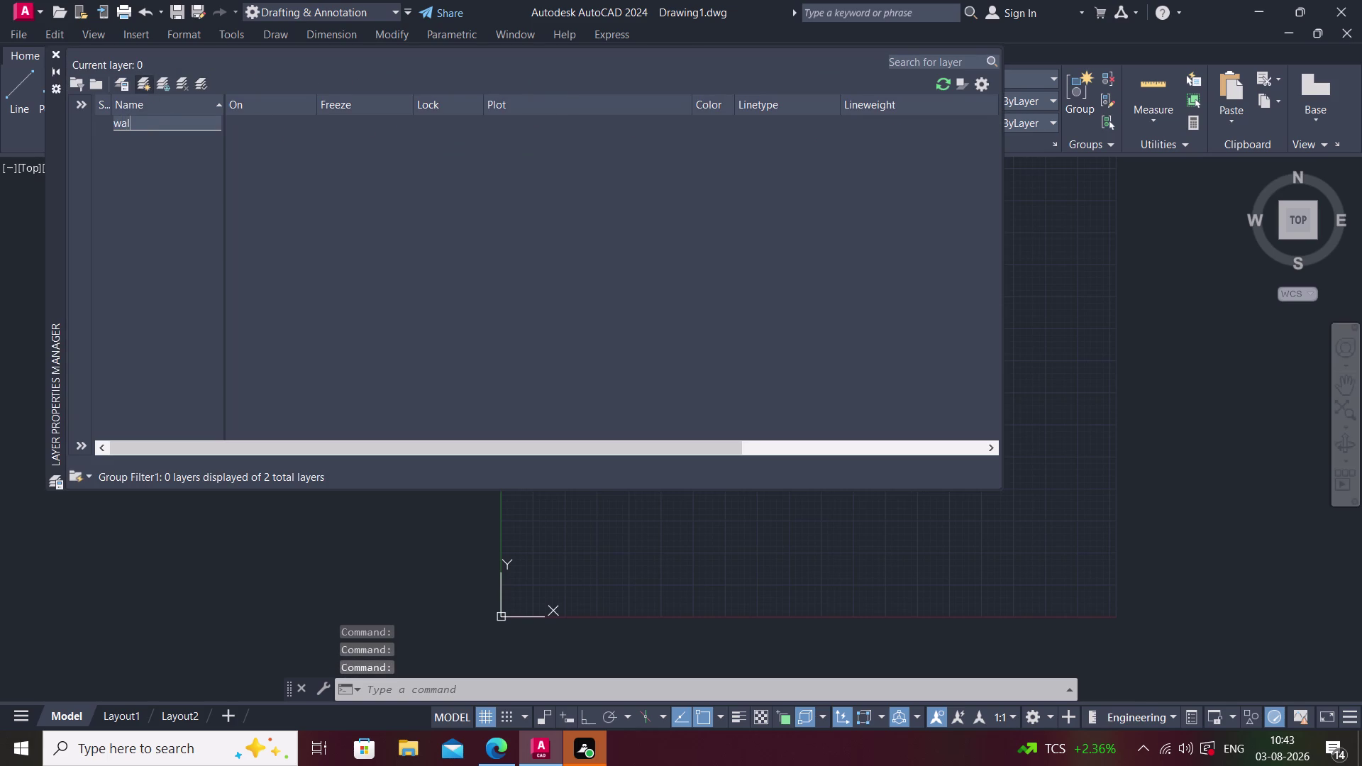
text(l)
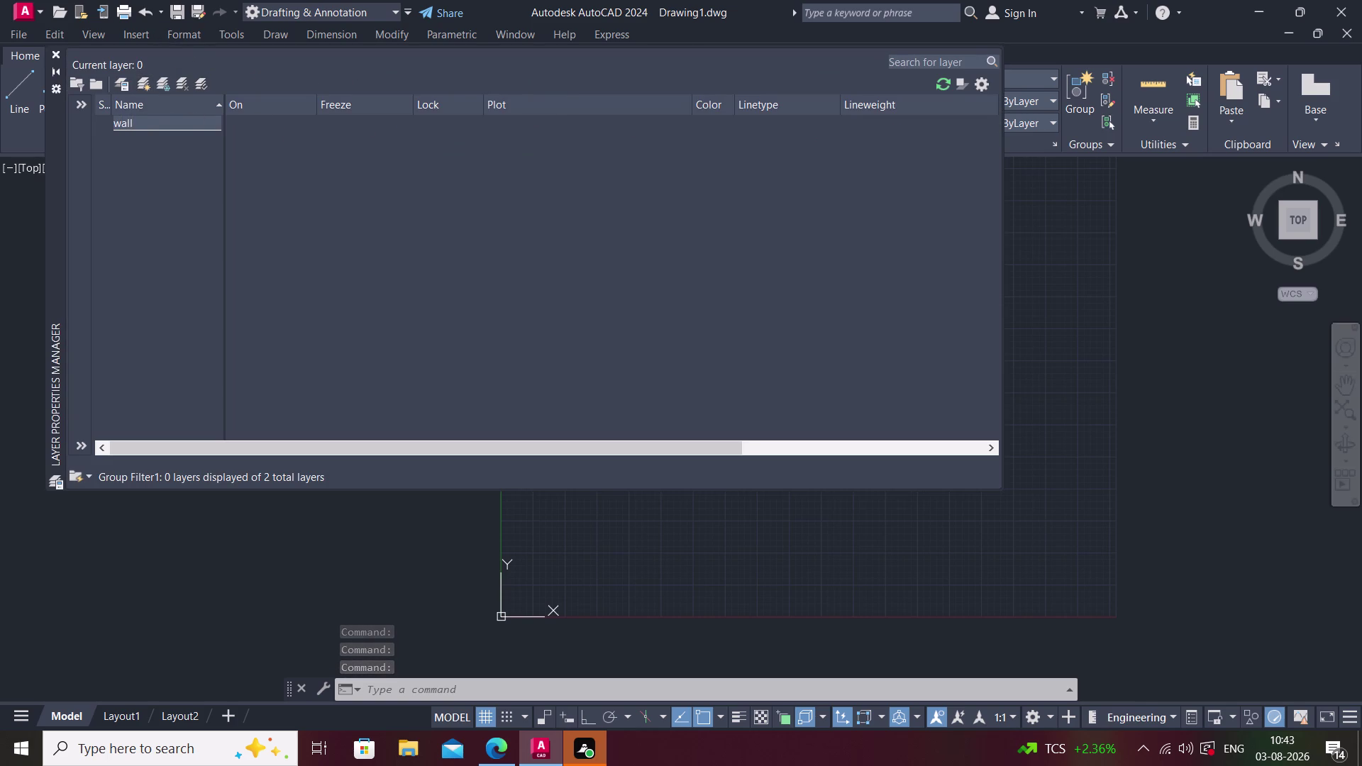
key(space)
key(Escape)
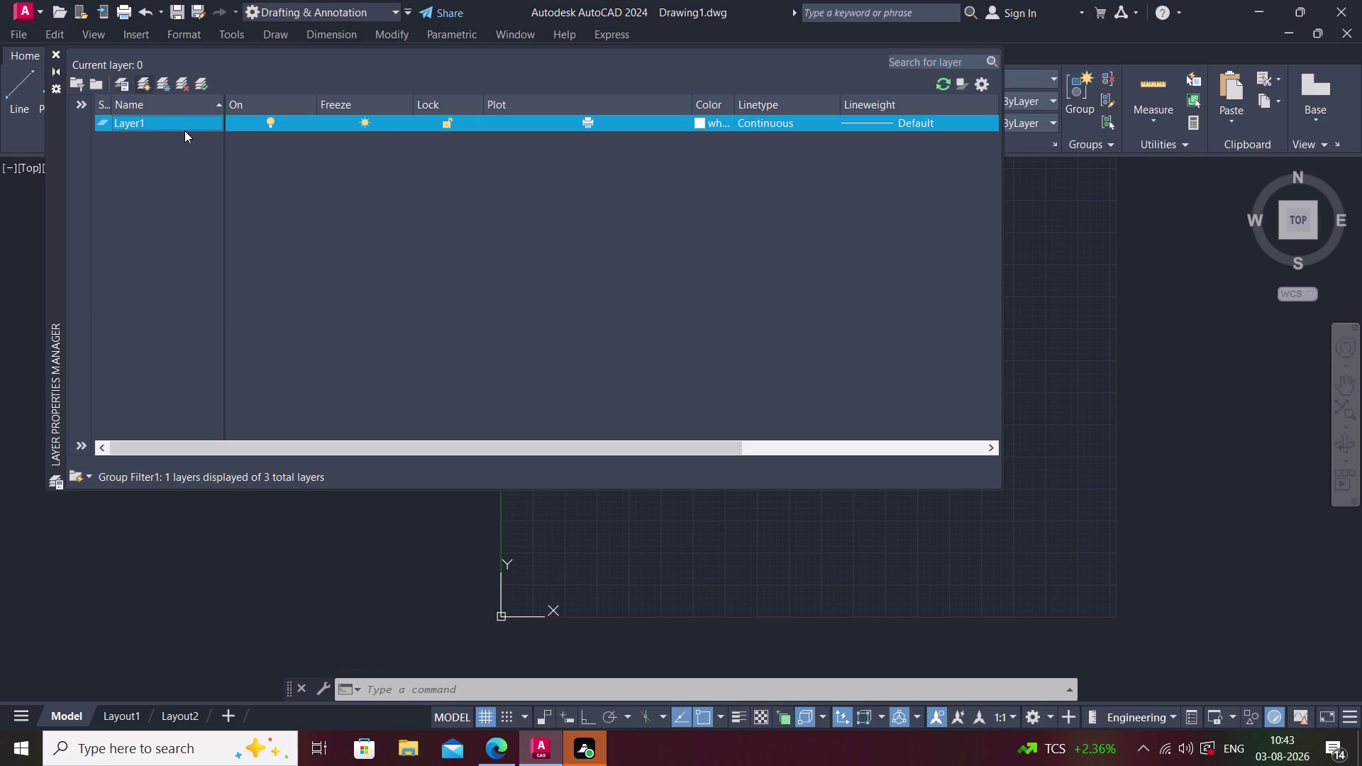
Rename the new layer to 'wall' and dismiss the duplicate-name warning.
click(188, 120)
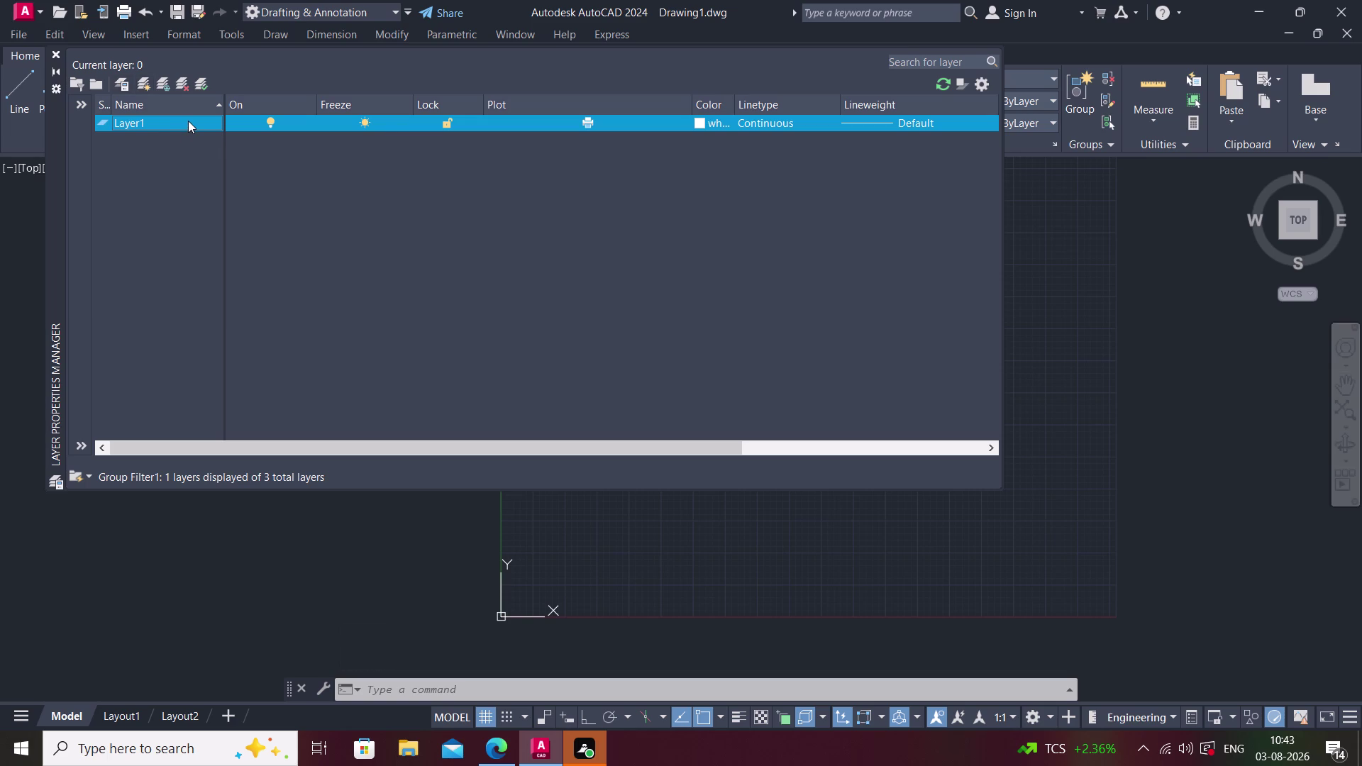
click(188, 121)
key(BackSpace)
key(BackSpace)
key(BackSpace)
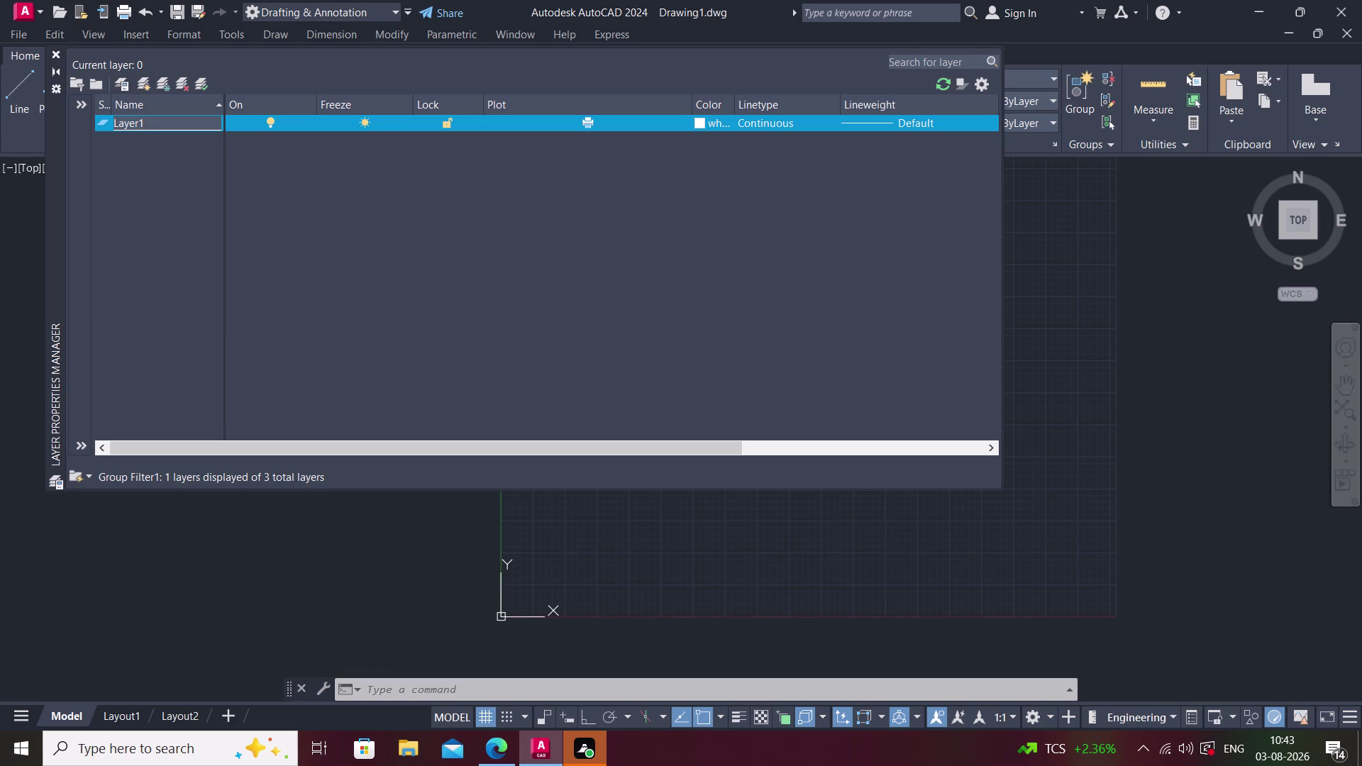
text(wall)
click(345, 101)
click(816, 275)
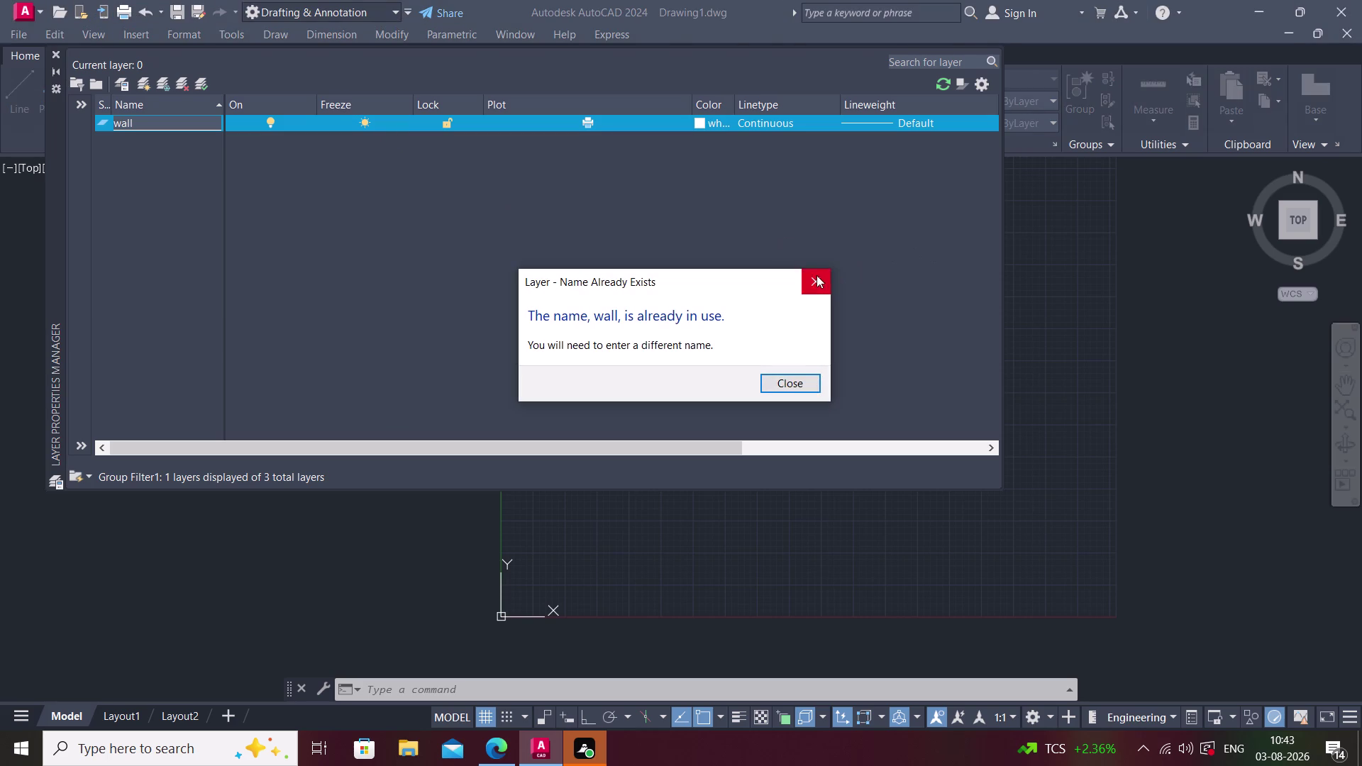
click(704, 127)
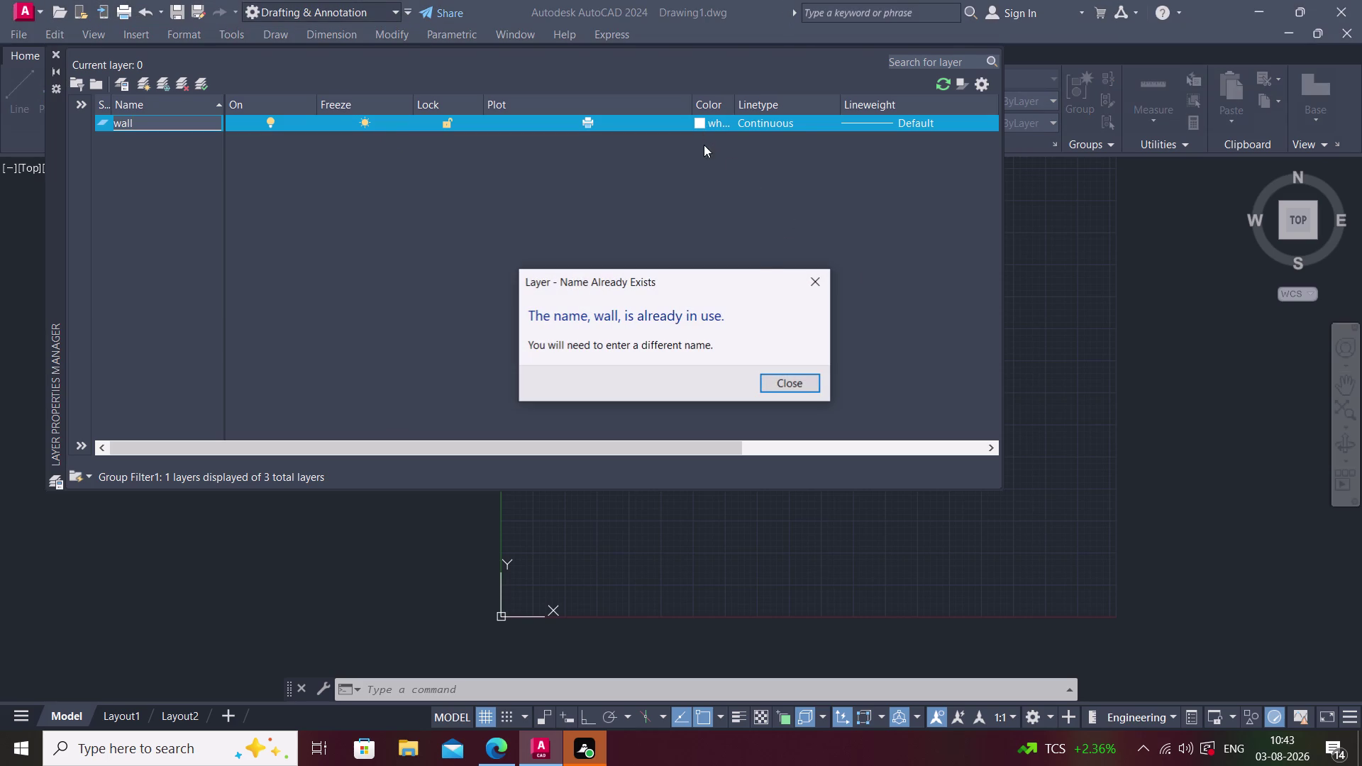
click(815, 283)
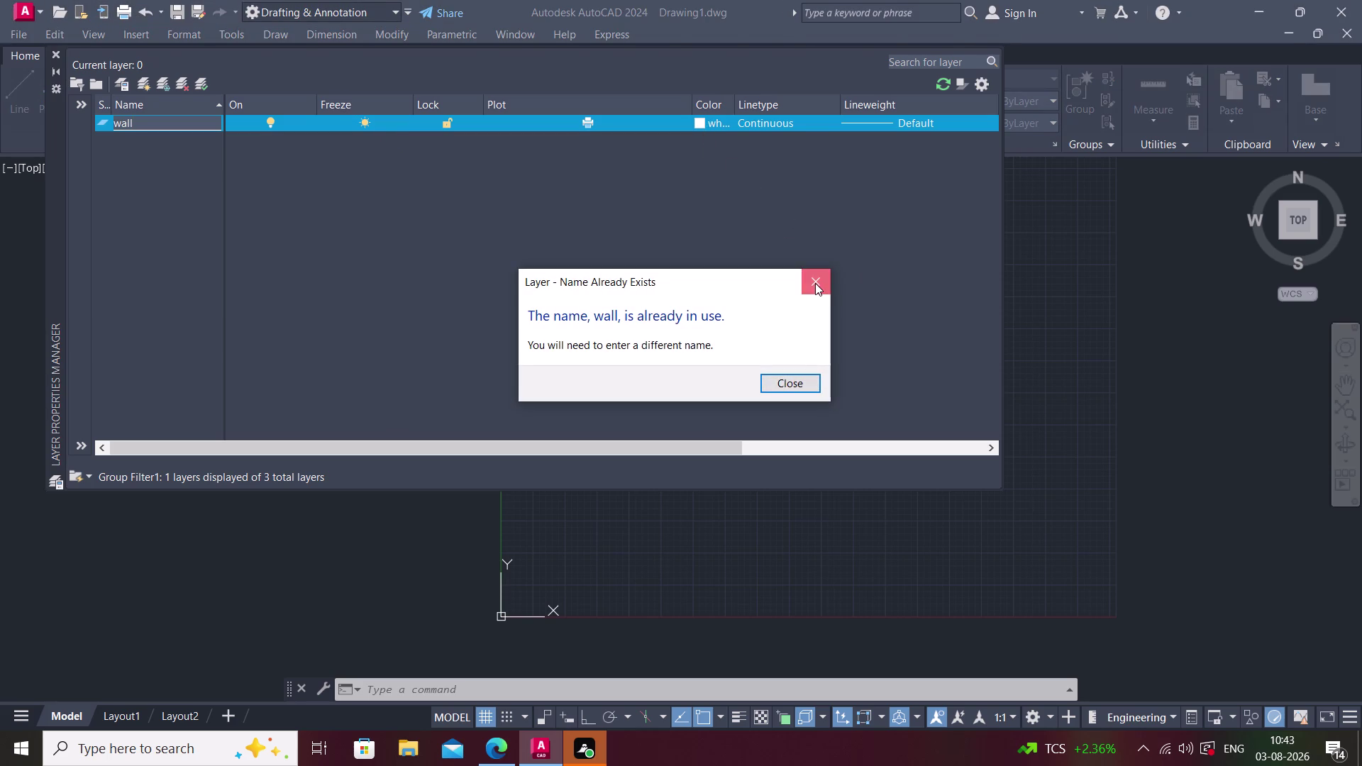
Erase the rejected name and dismiss the empty-name warnings.
key(BackSpace)
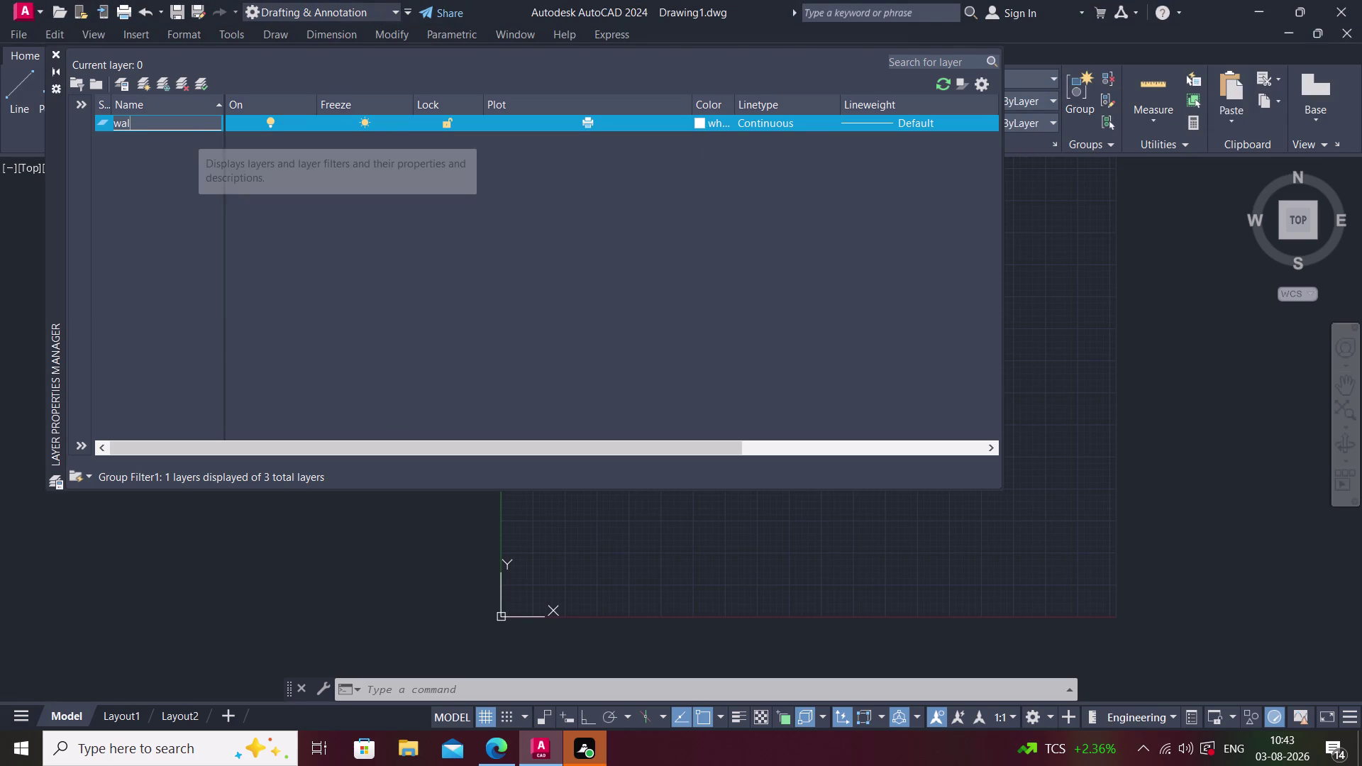
key(BackSpace)
key(BackSpace)
key(BackSpace)
key(BackSpace)
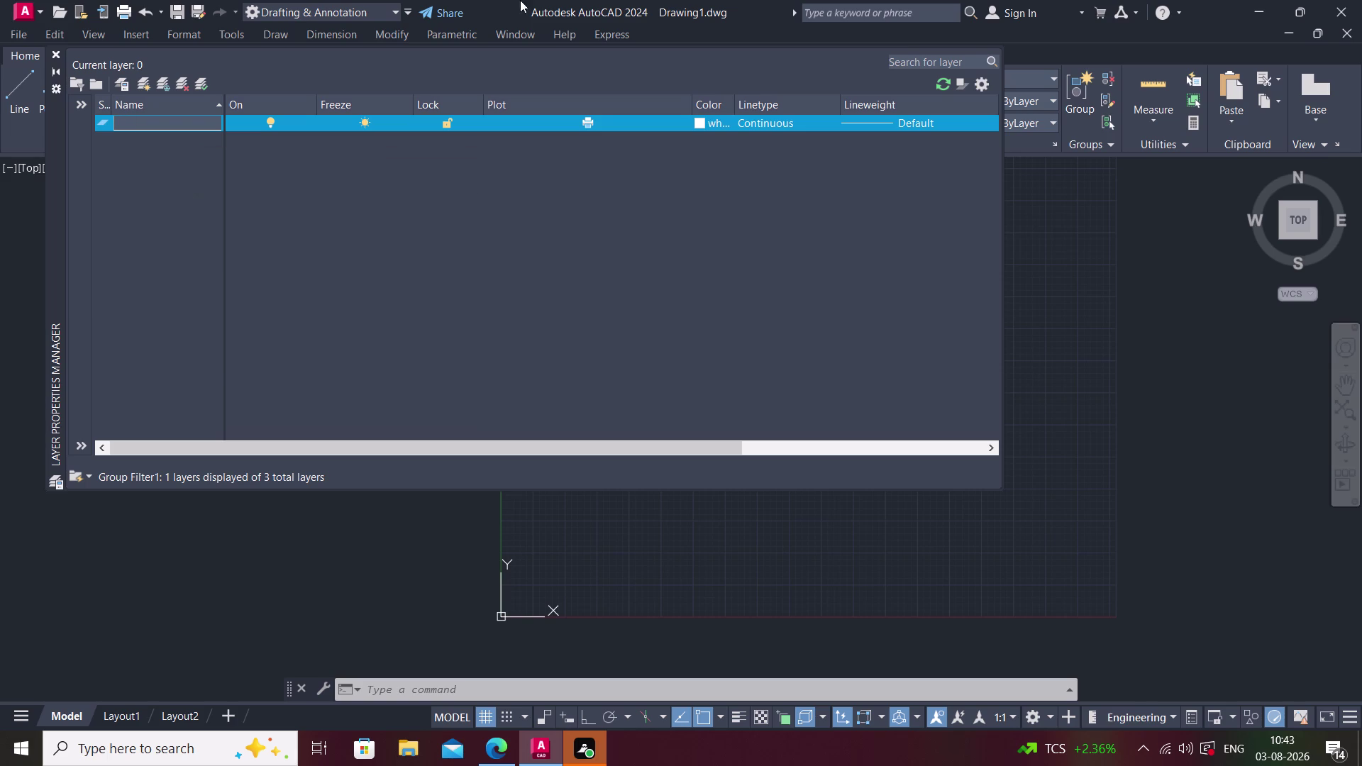
click(59, 53)
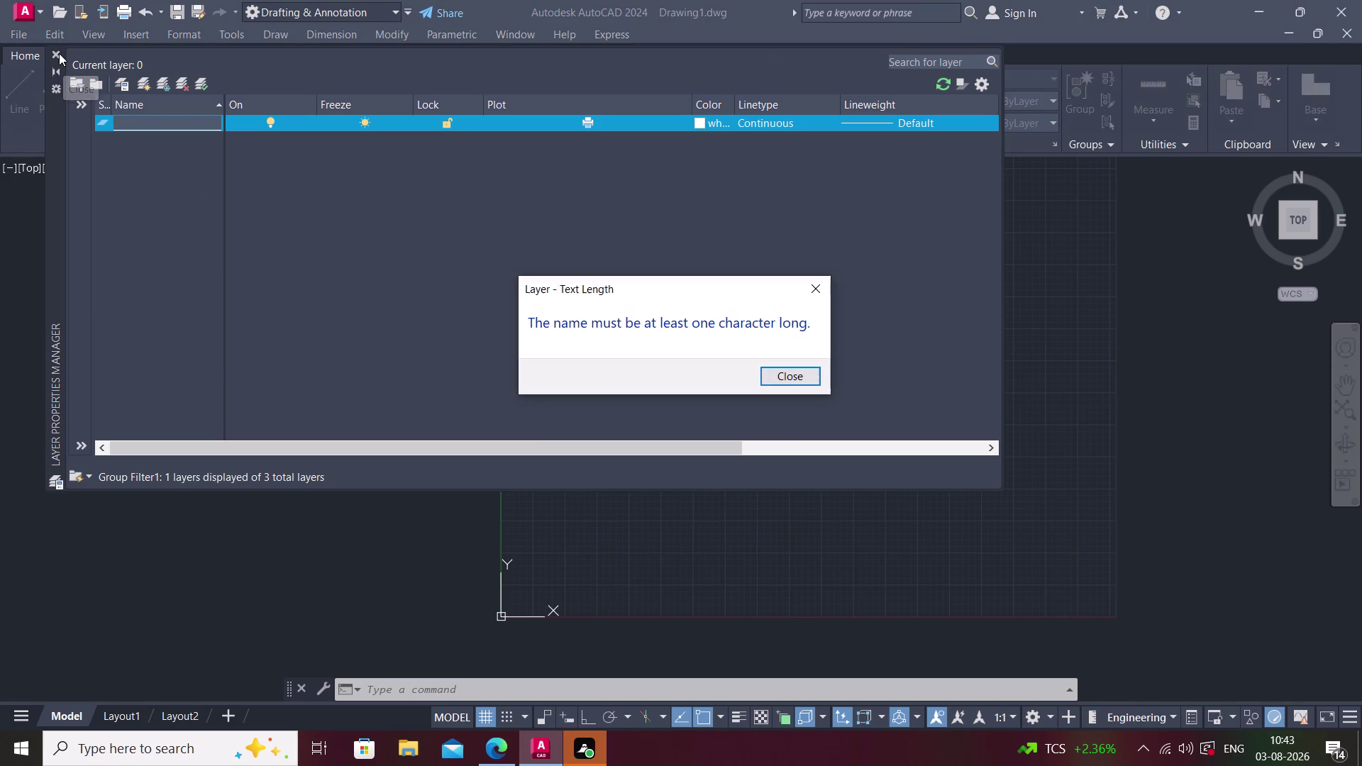
click(770, 374)
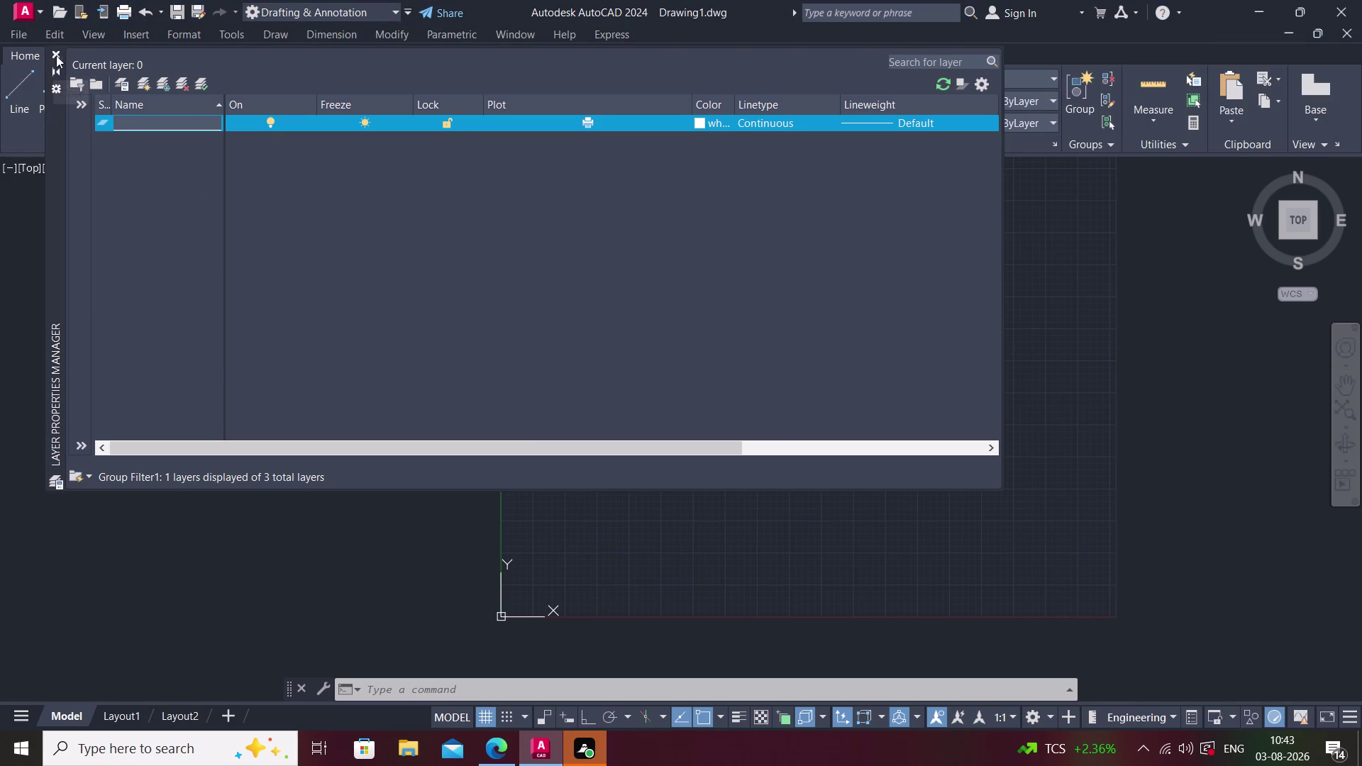
click(54, 50)
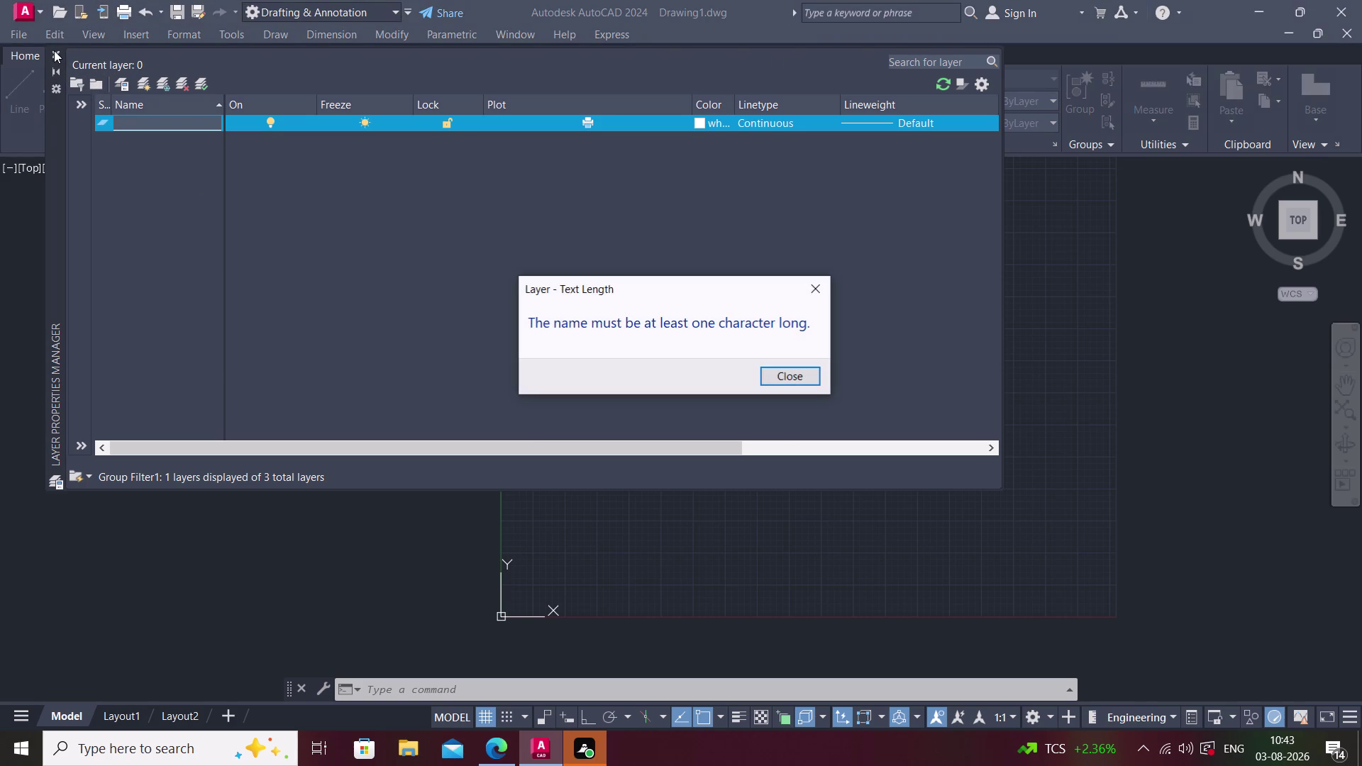
click(773, 364)
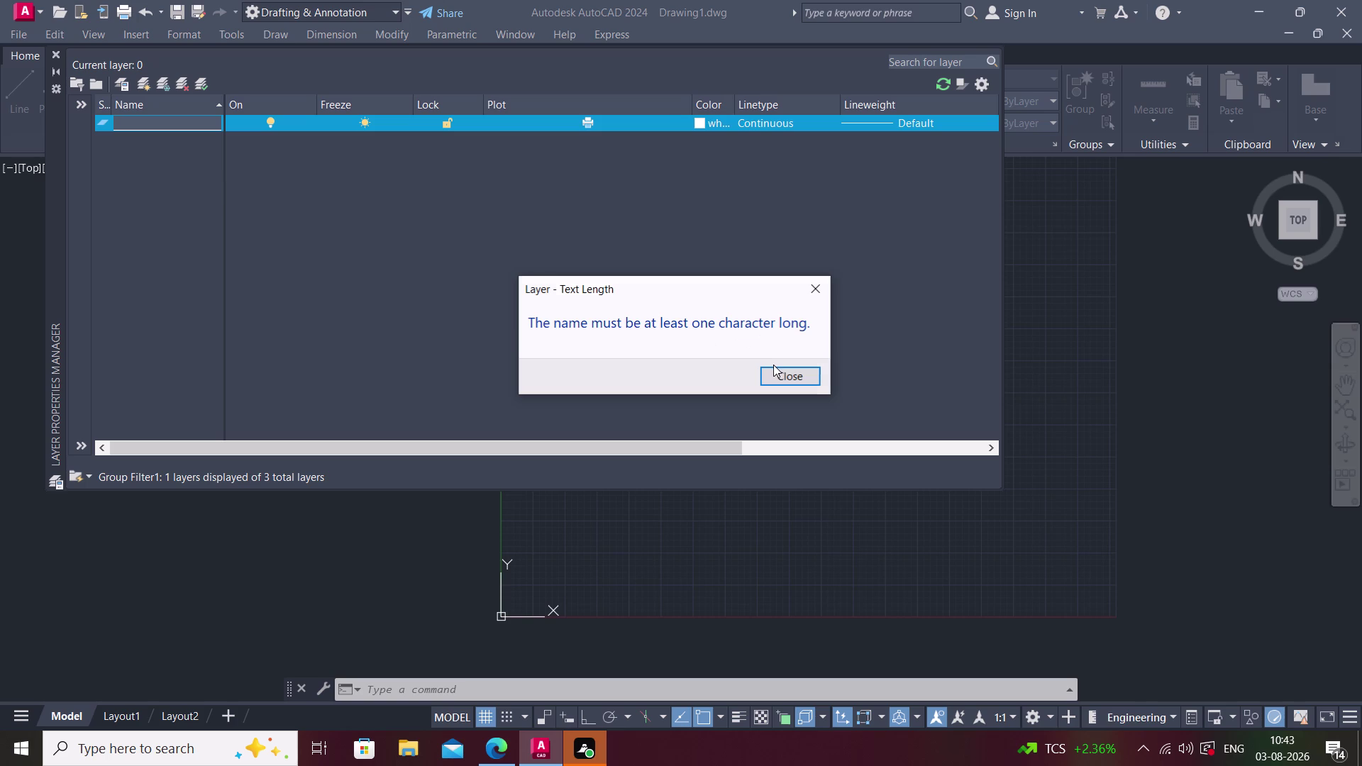
click(779, 374)
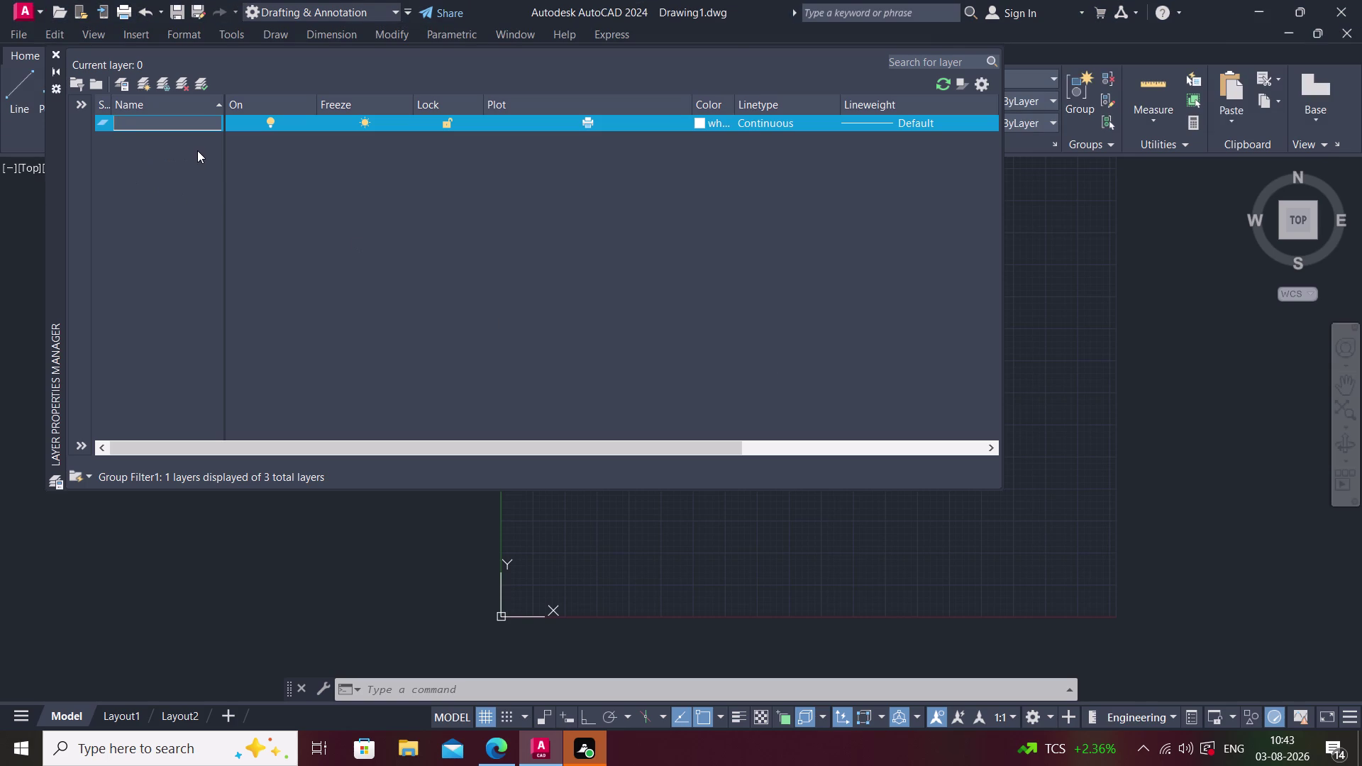
Name the blank layer 'window', correcting the typos.
text(wind)
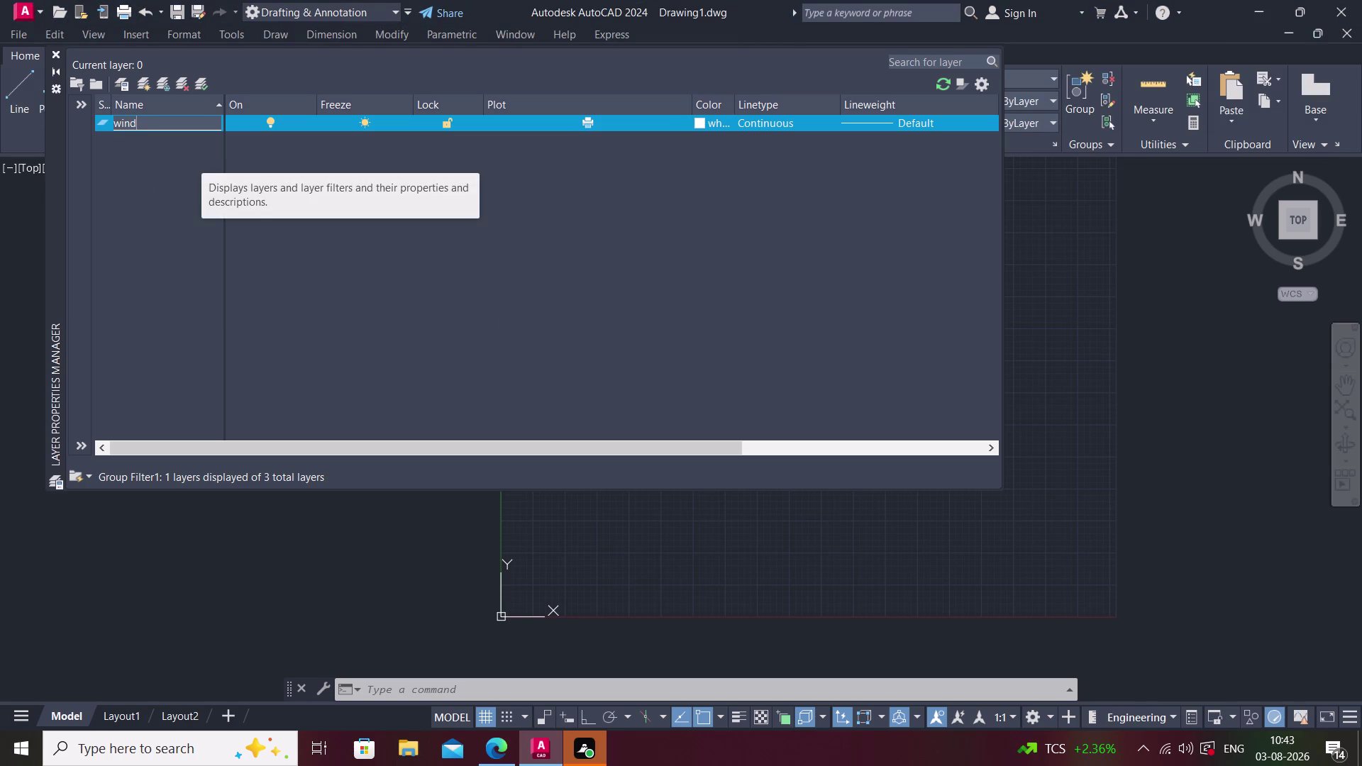
text(p)
key(Insert)
key(BackSpace)
text(oow)
key(BackSpace)
key(BackSpace)
key(w)
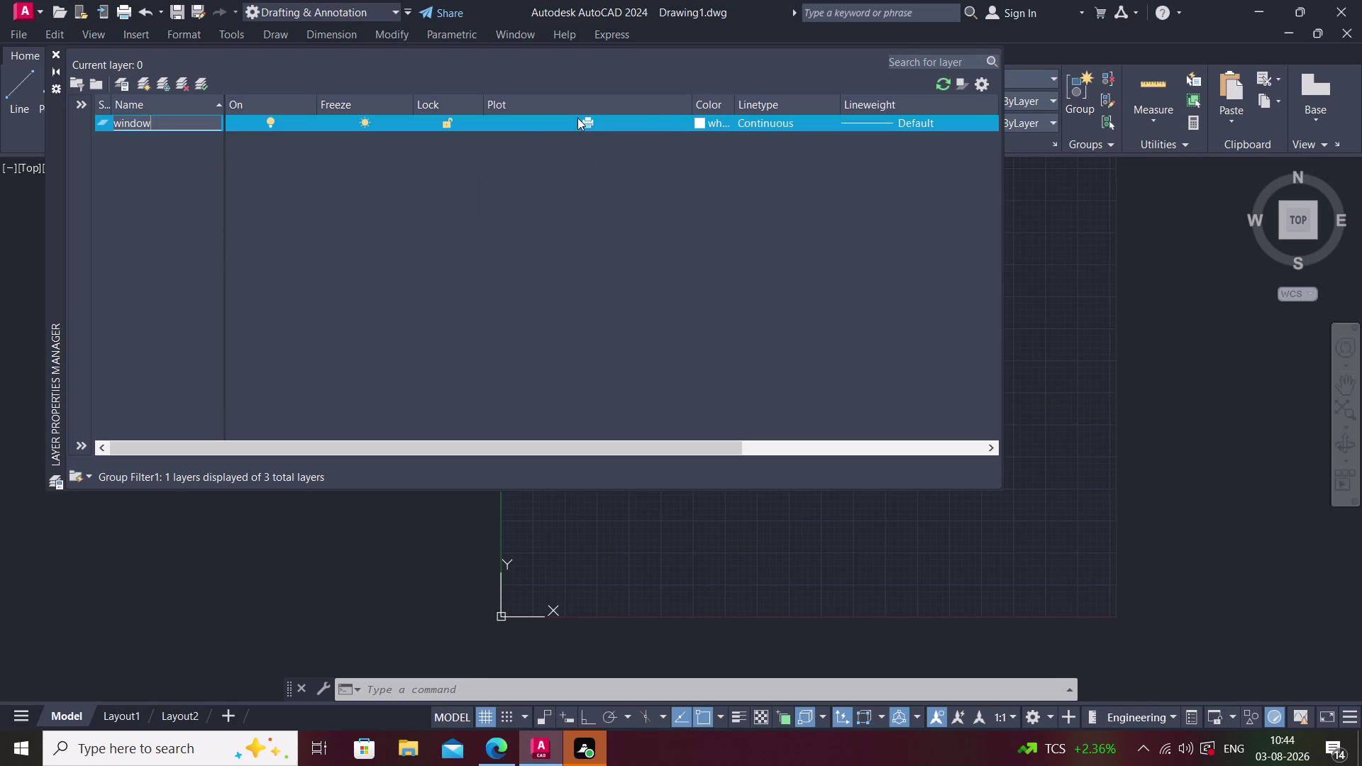
Set the window layer's colour to red.
click(697, 116)
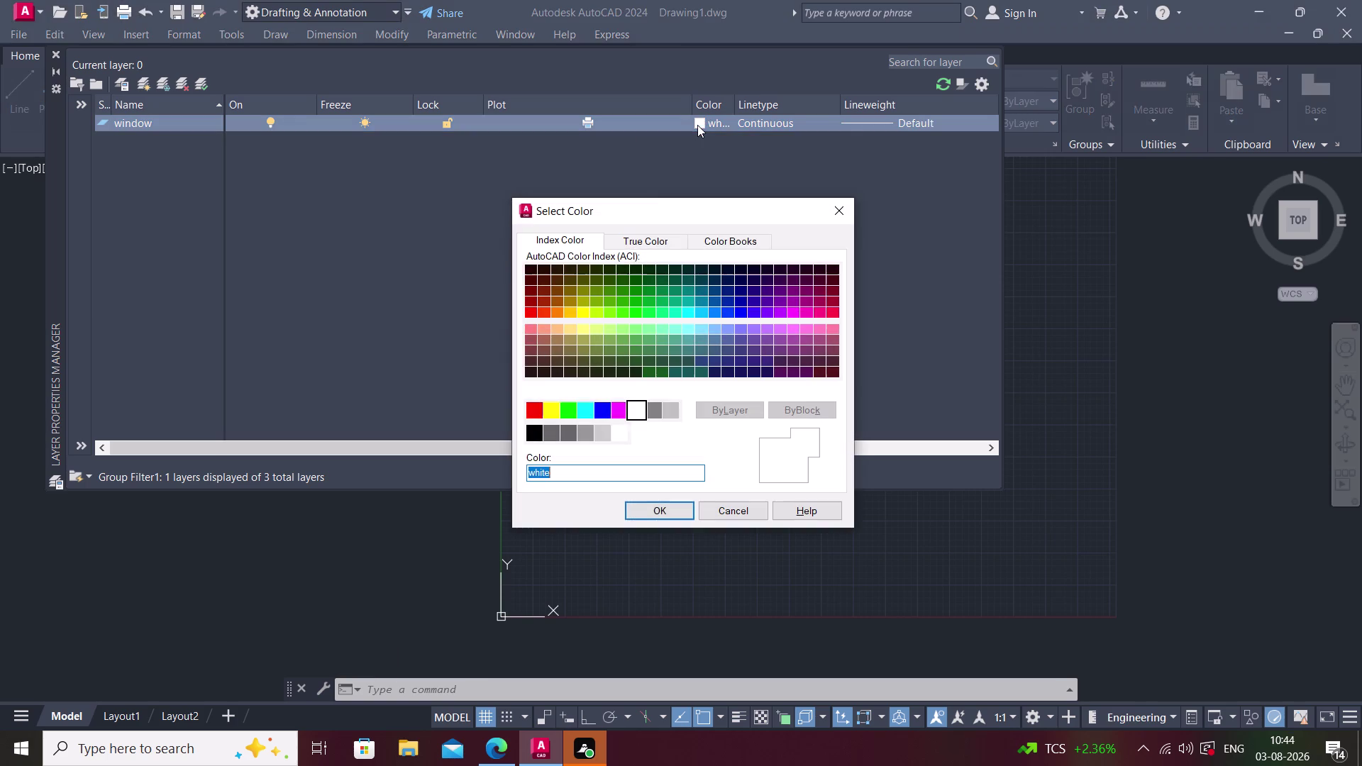
click(526, 417)
click(644, 515)
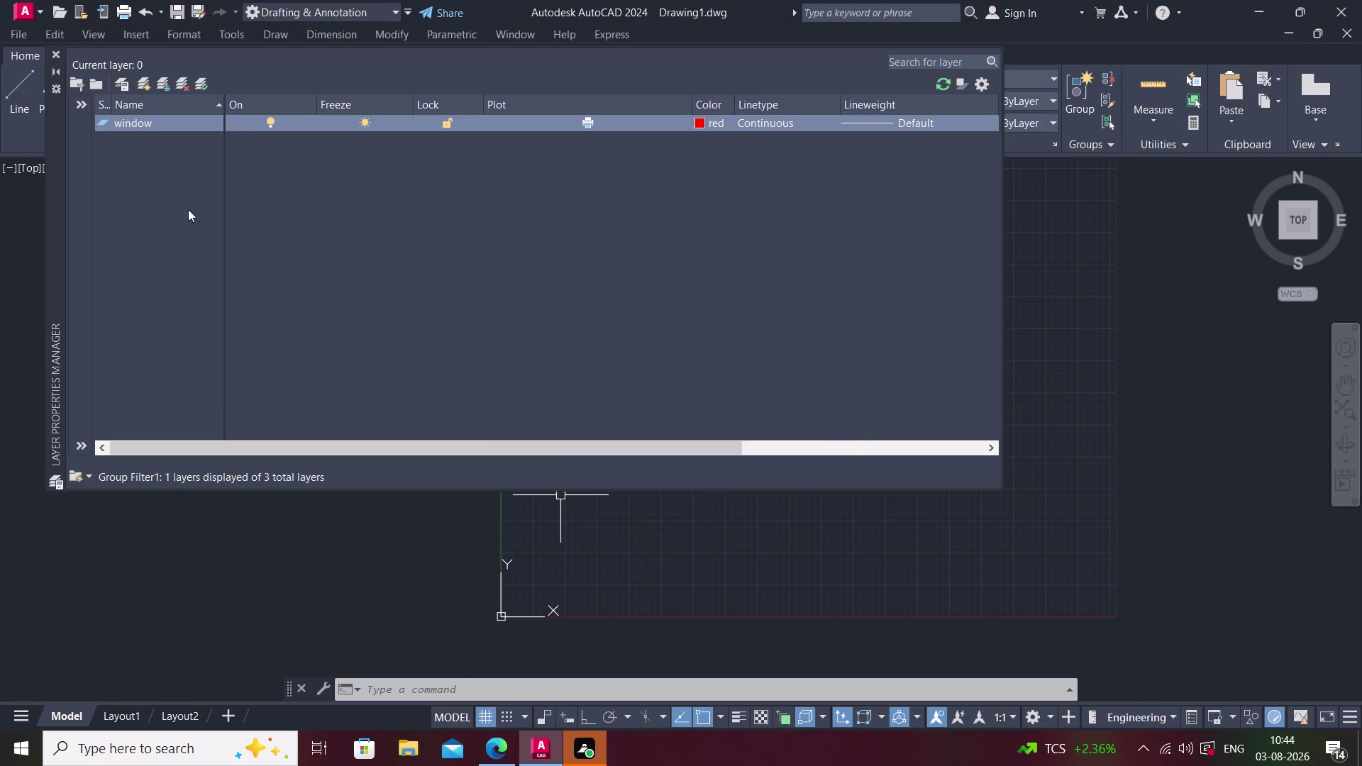
click(142, 81)
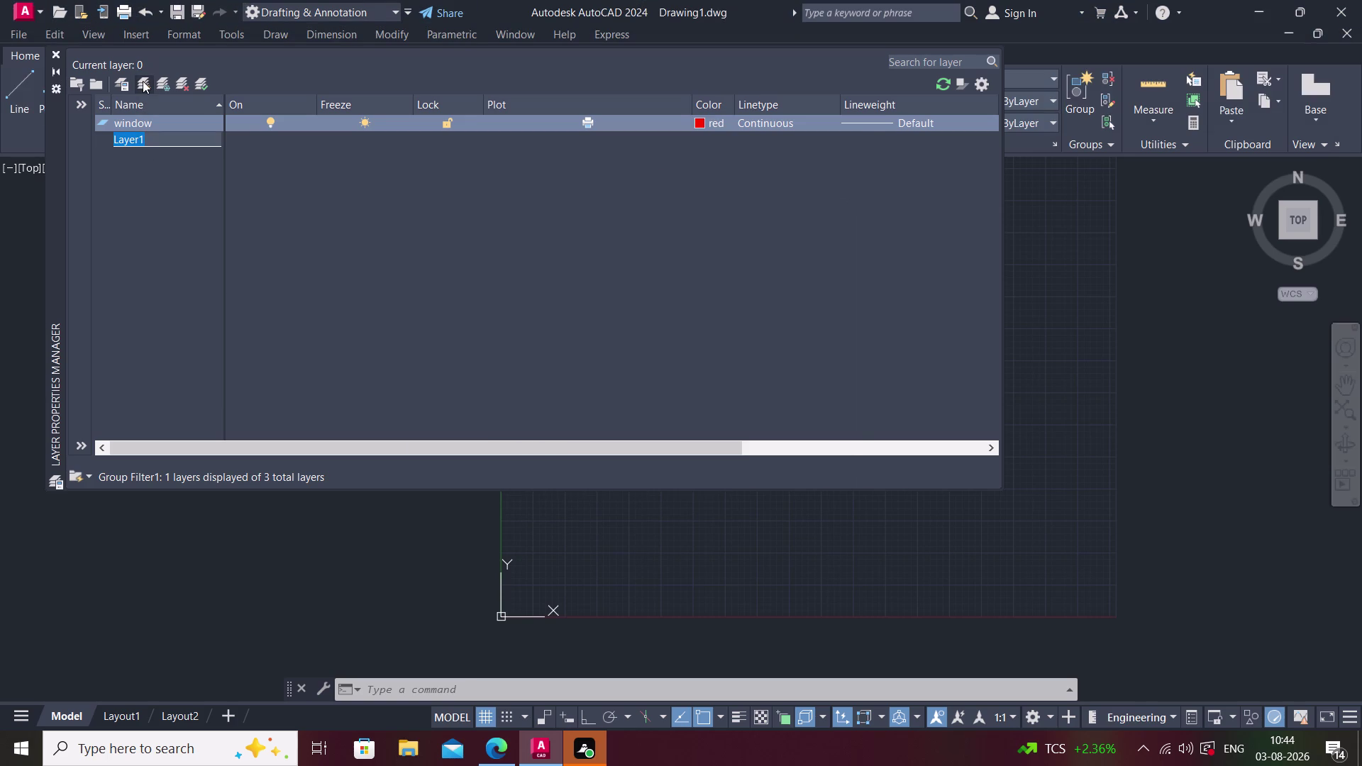
Type 'wall', then make Layer1 the current layer.
text(w)
text(all)
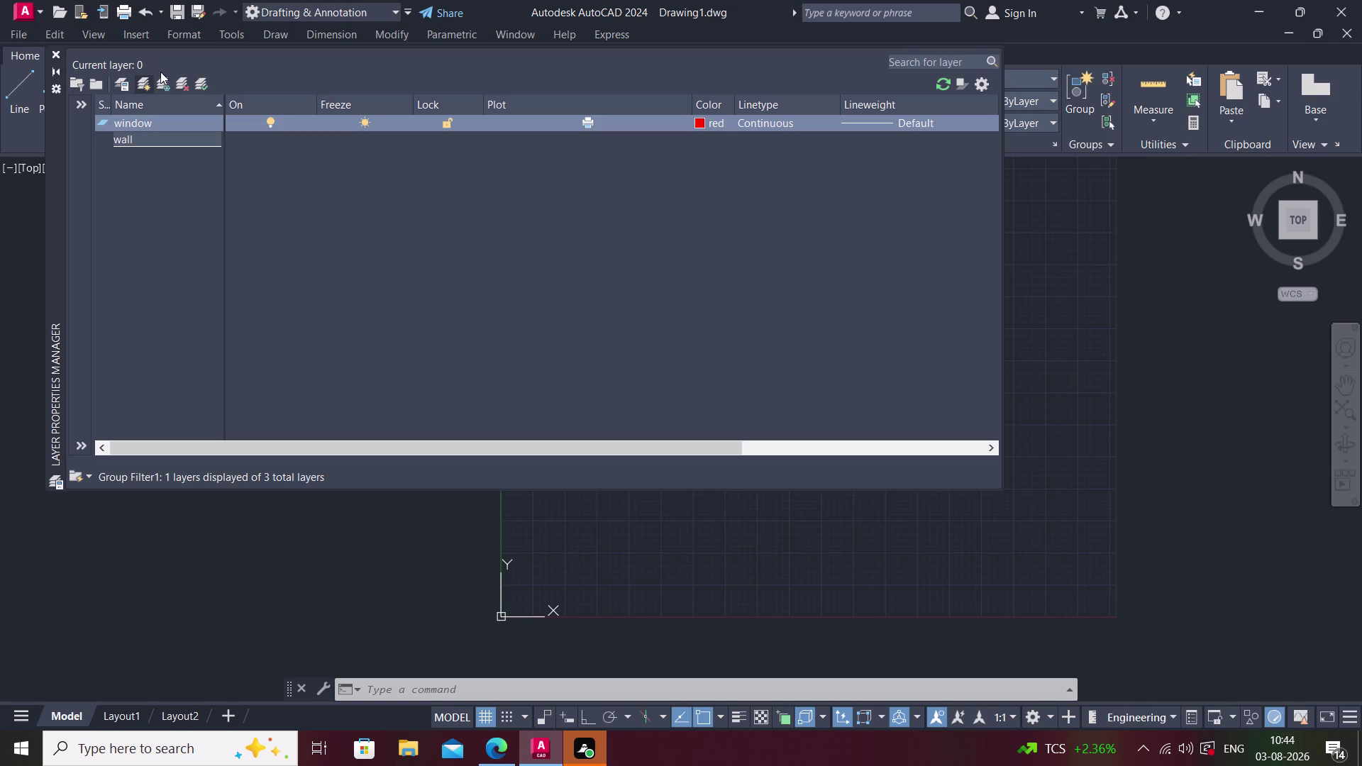
key(space)
key(Escape)
double_click(193, 123)
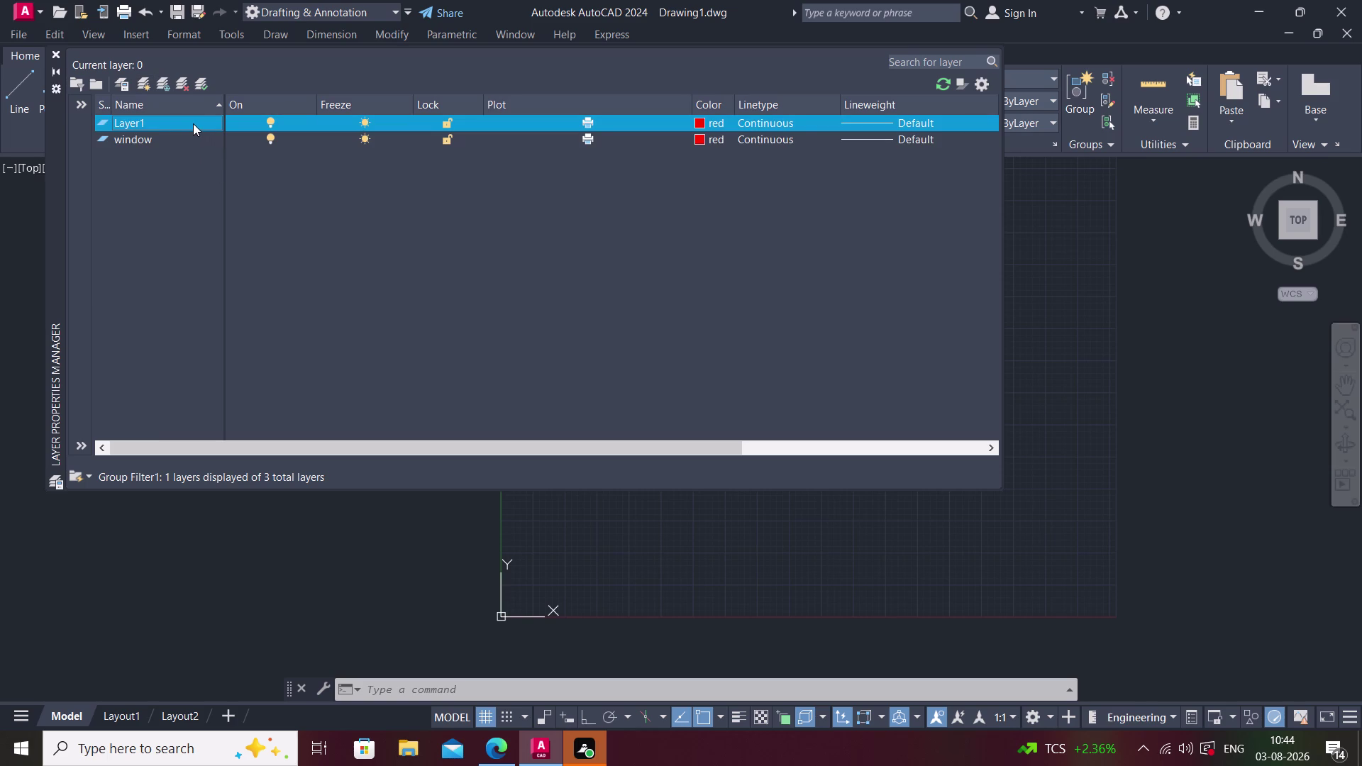
double_click(193, 123)
double_click(179, 123)
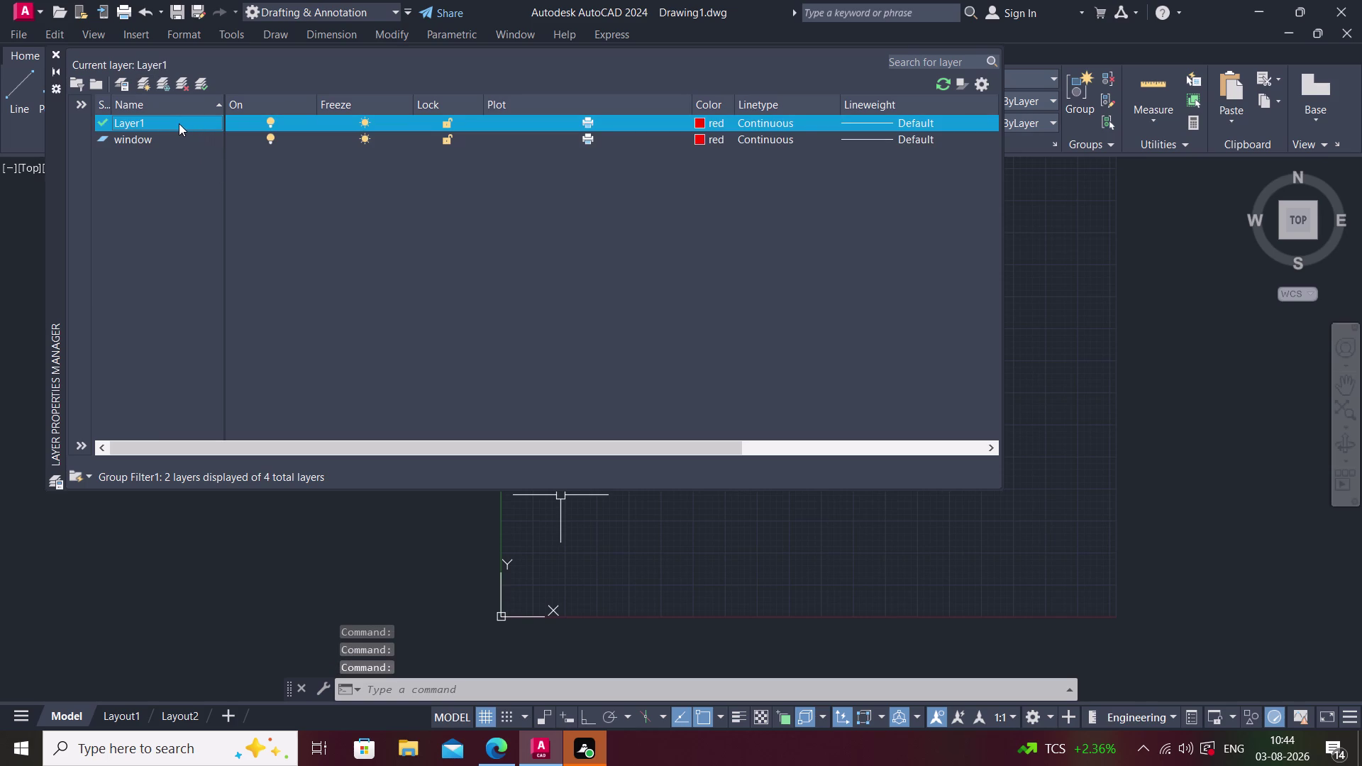
double_click(154, 119)
key(Escape)
middle_drag(153, 119, 148, 182)
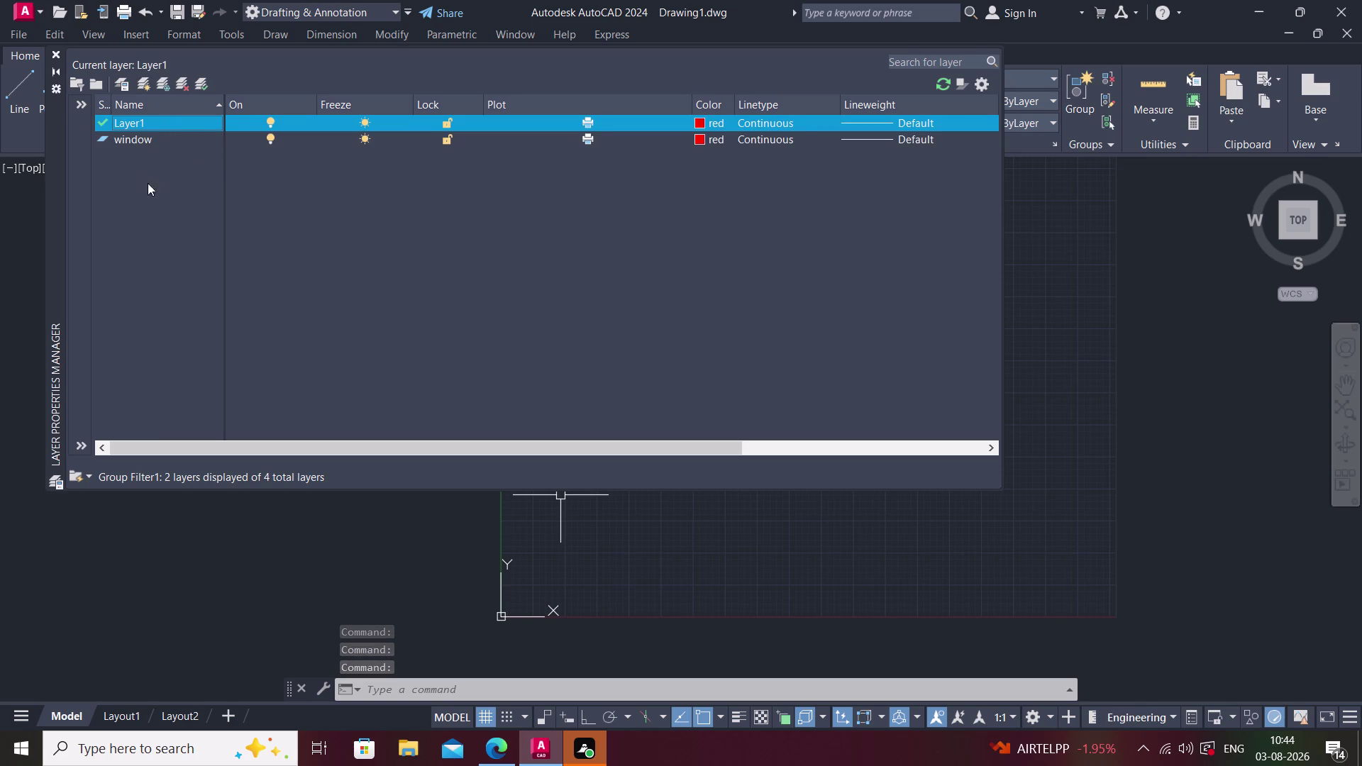
middle_drag(147, 182, 148, 183)
scroll(up, 3)
double_click(150, 123)
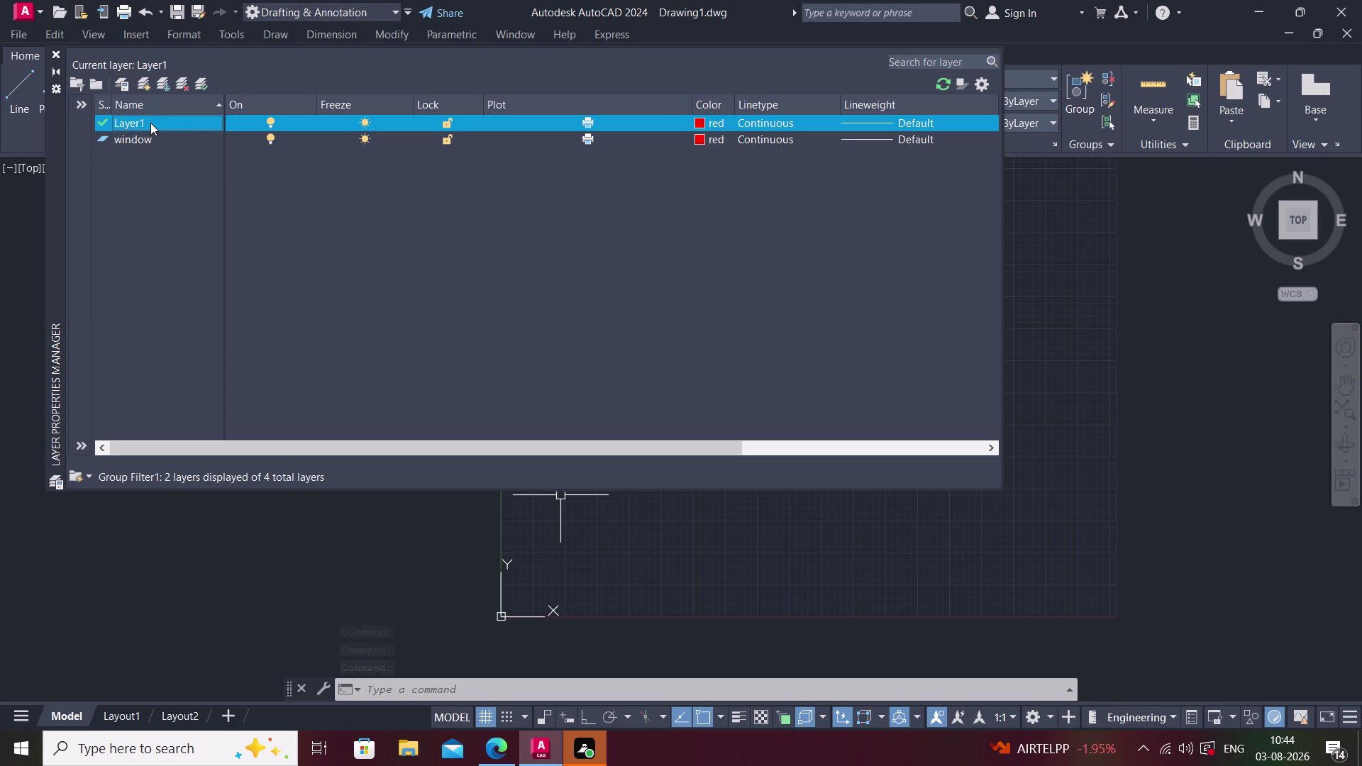
key(Escape)
Set Layer1's colour to yellow.
click(696, 123)
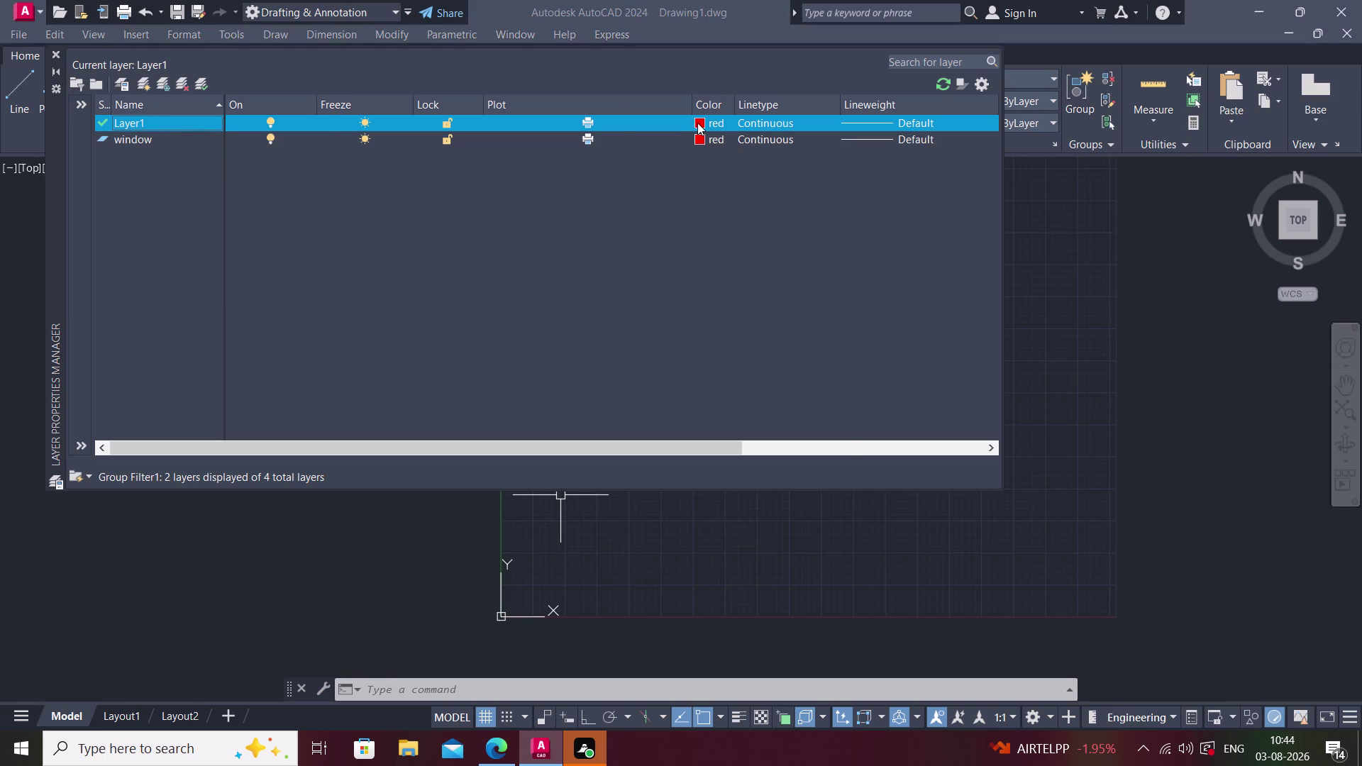
click(549, 402)
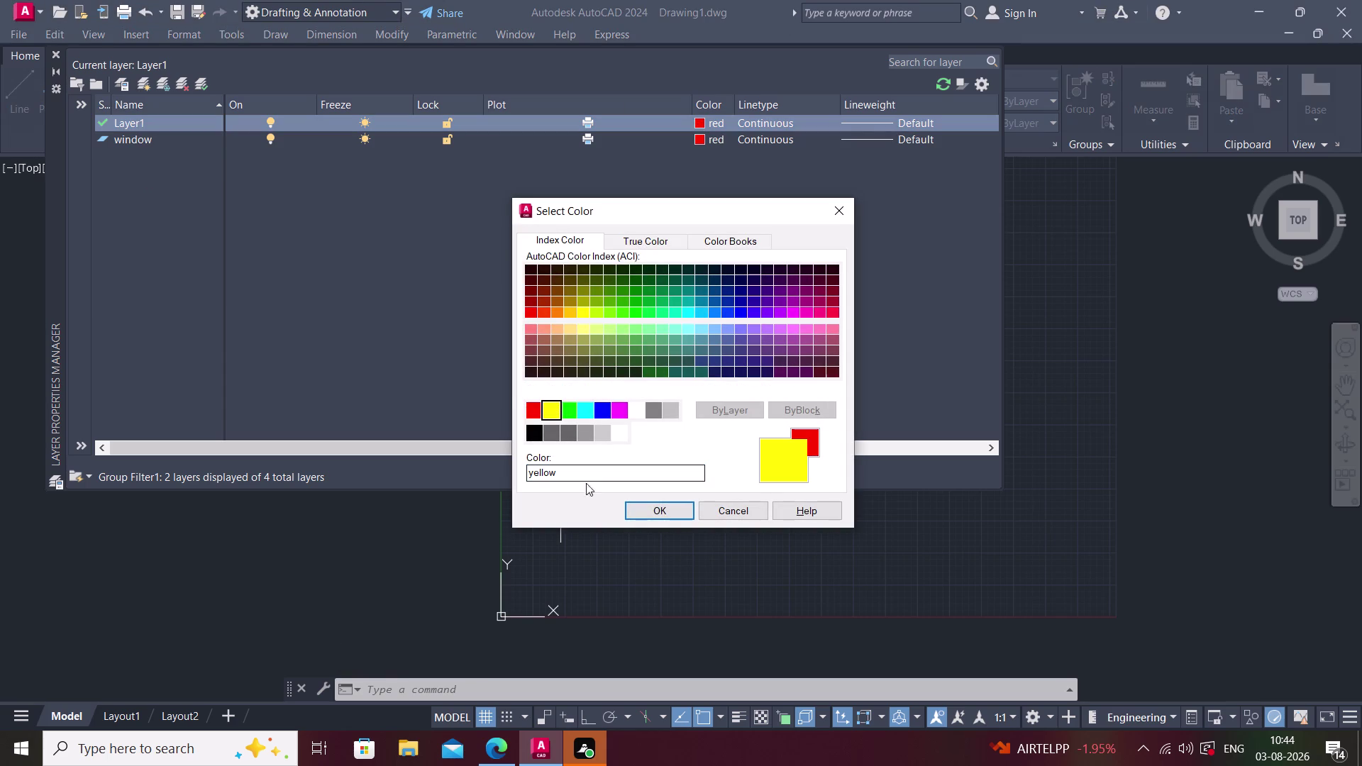
click(656, 505)
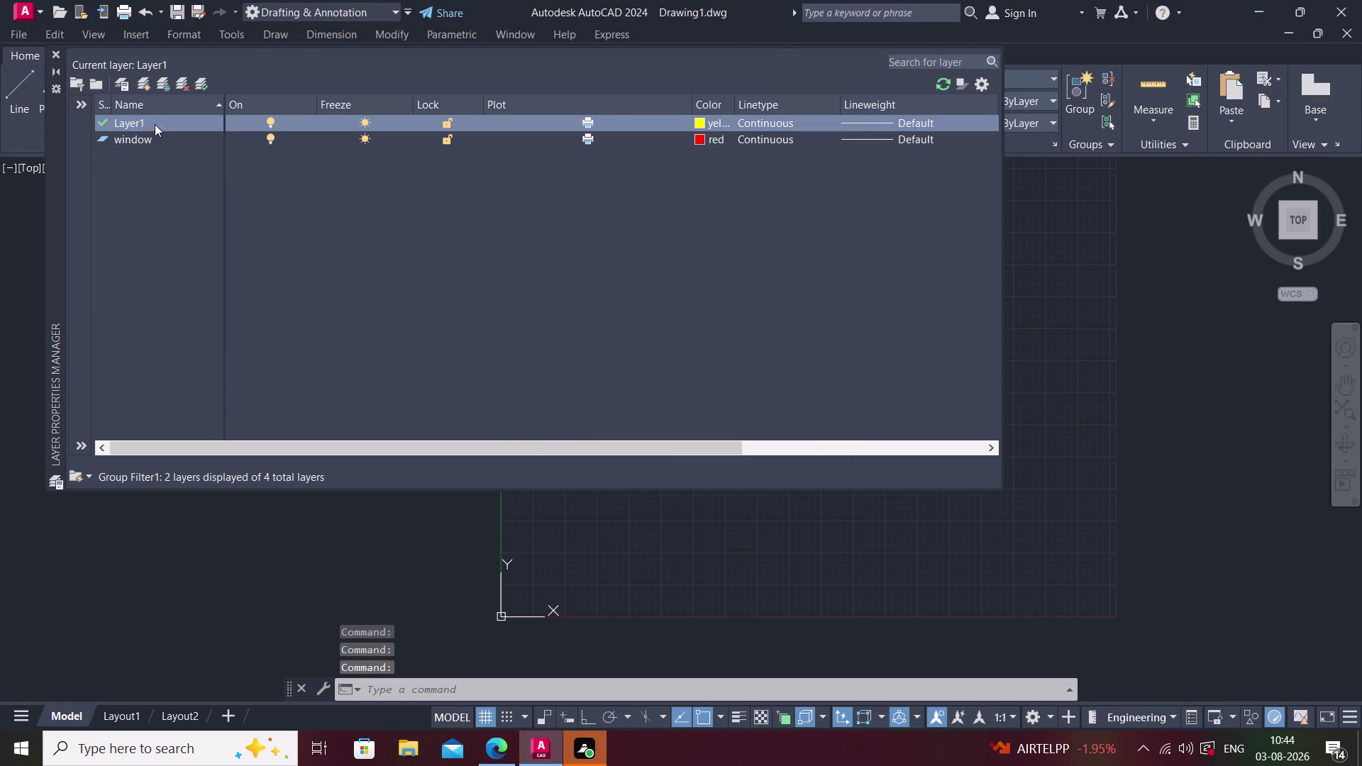
Rename Layer1 to 'furnture'.
click(153, 121)
click(158, 119)
click(142, 120)
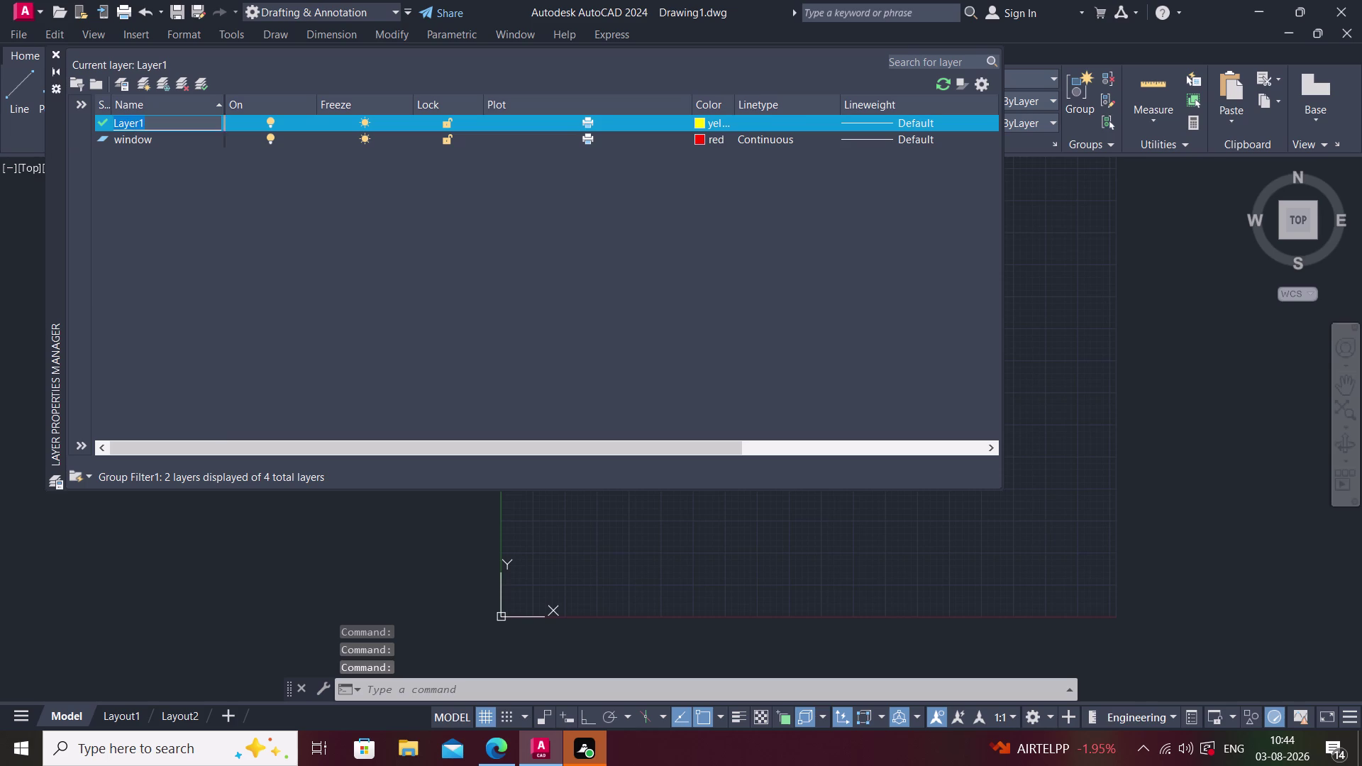
key(BackSpace)
key(BackSpace)
key(BackSpace)
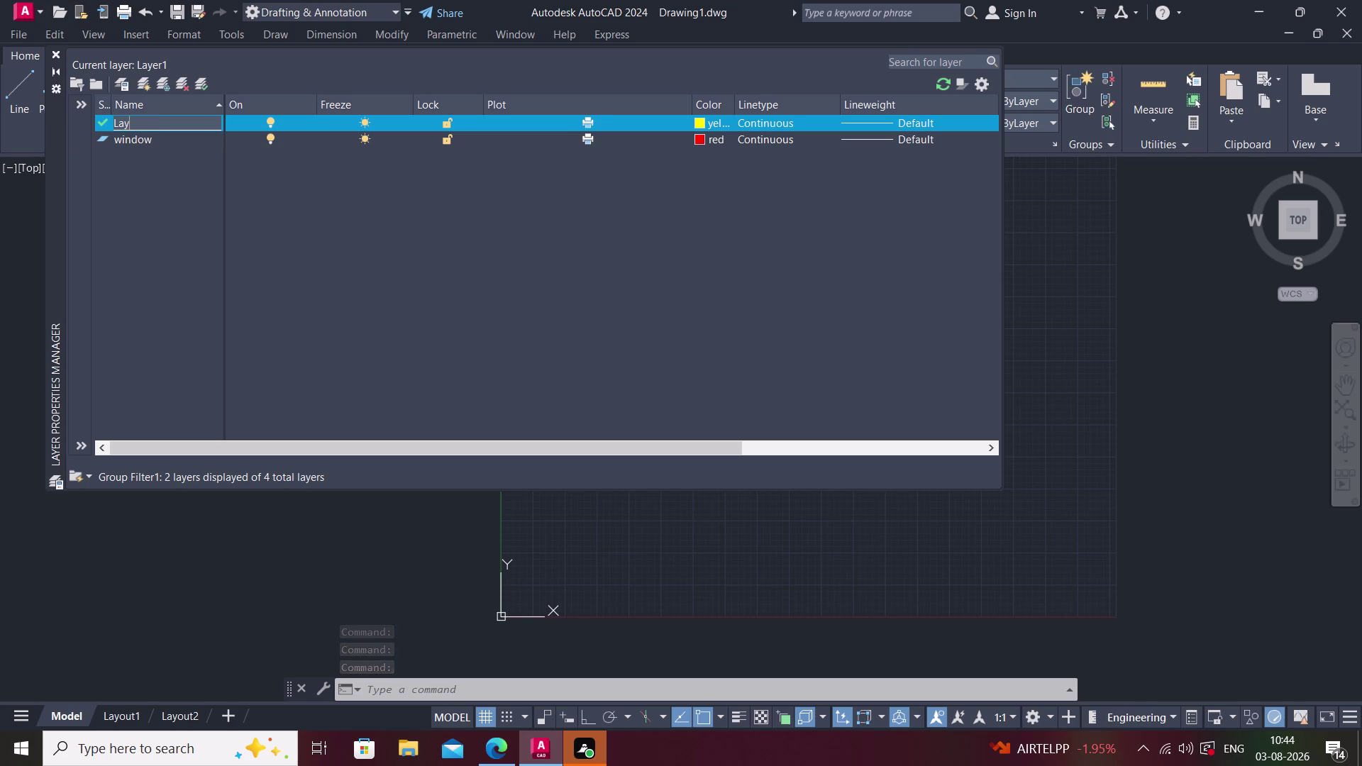
key(BackSpace)
key(BackSpace)
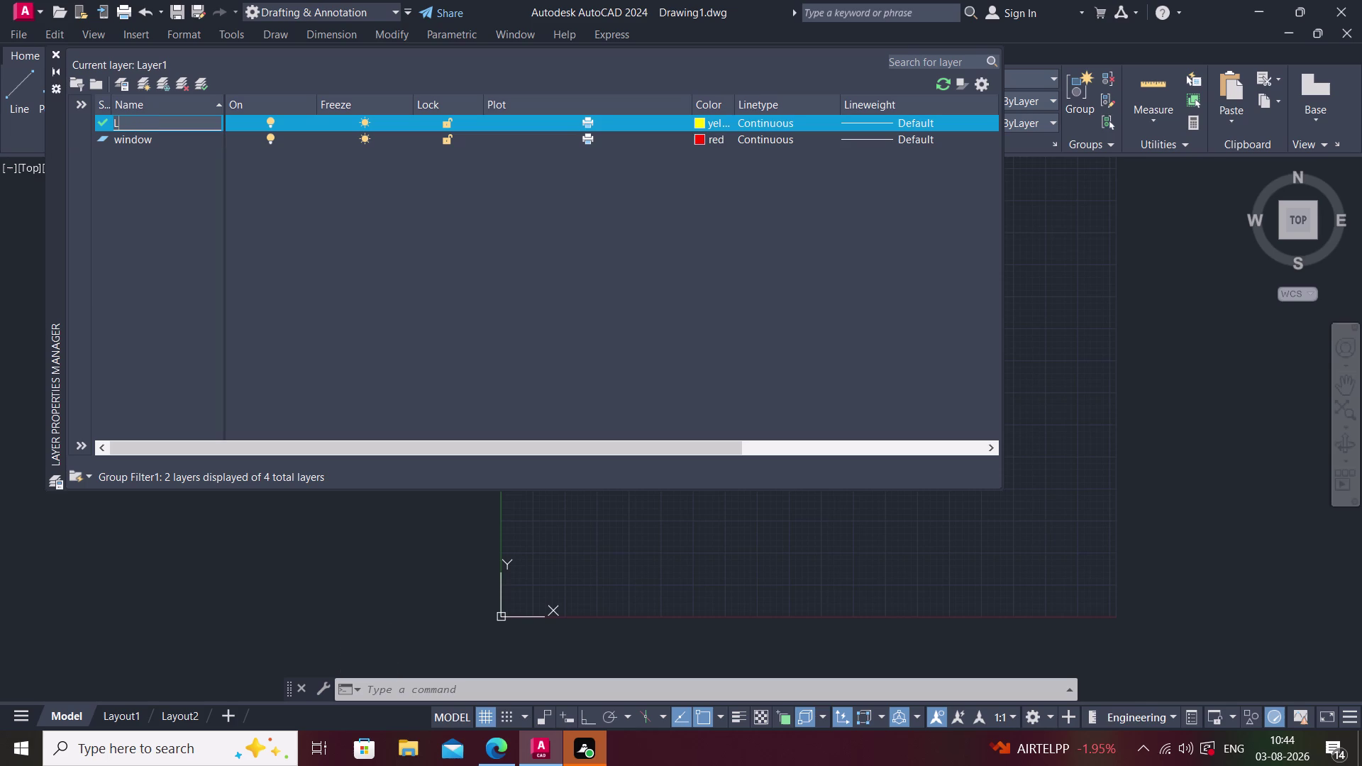
key(BackSpace)
text(furn)
text(ture)
click(144, 84)
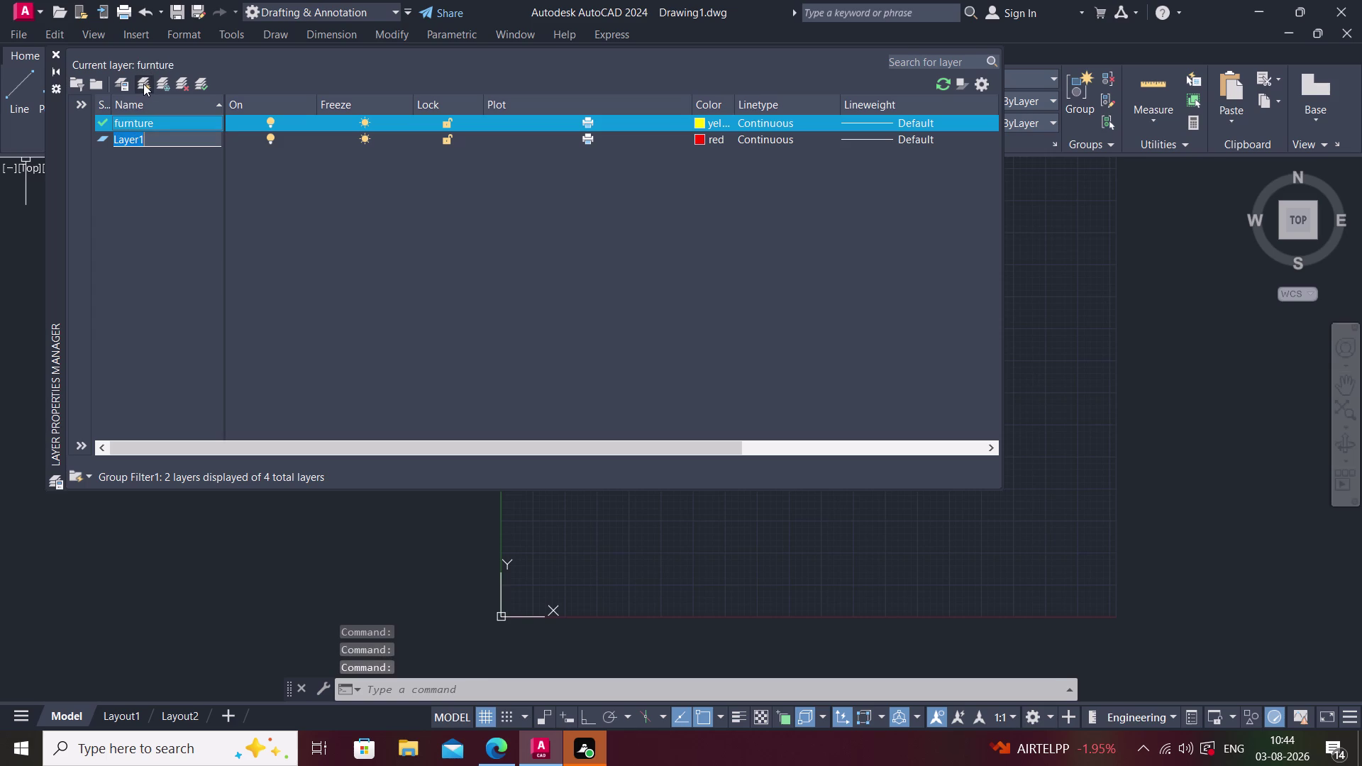
Try naming the new layer 'wall' and dismiss both duplicate-name warnings.
key(Escape)
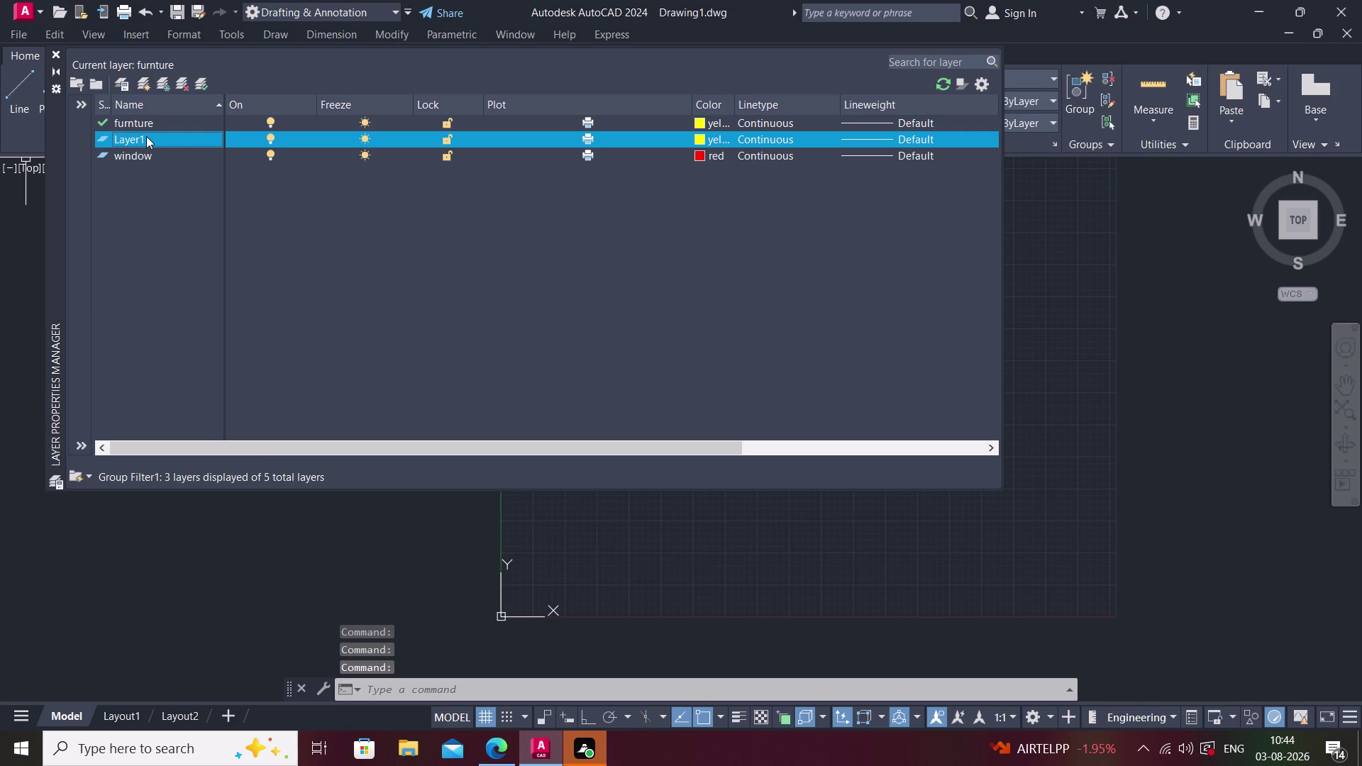
click(146, 136)
click(146, 136)
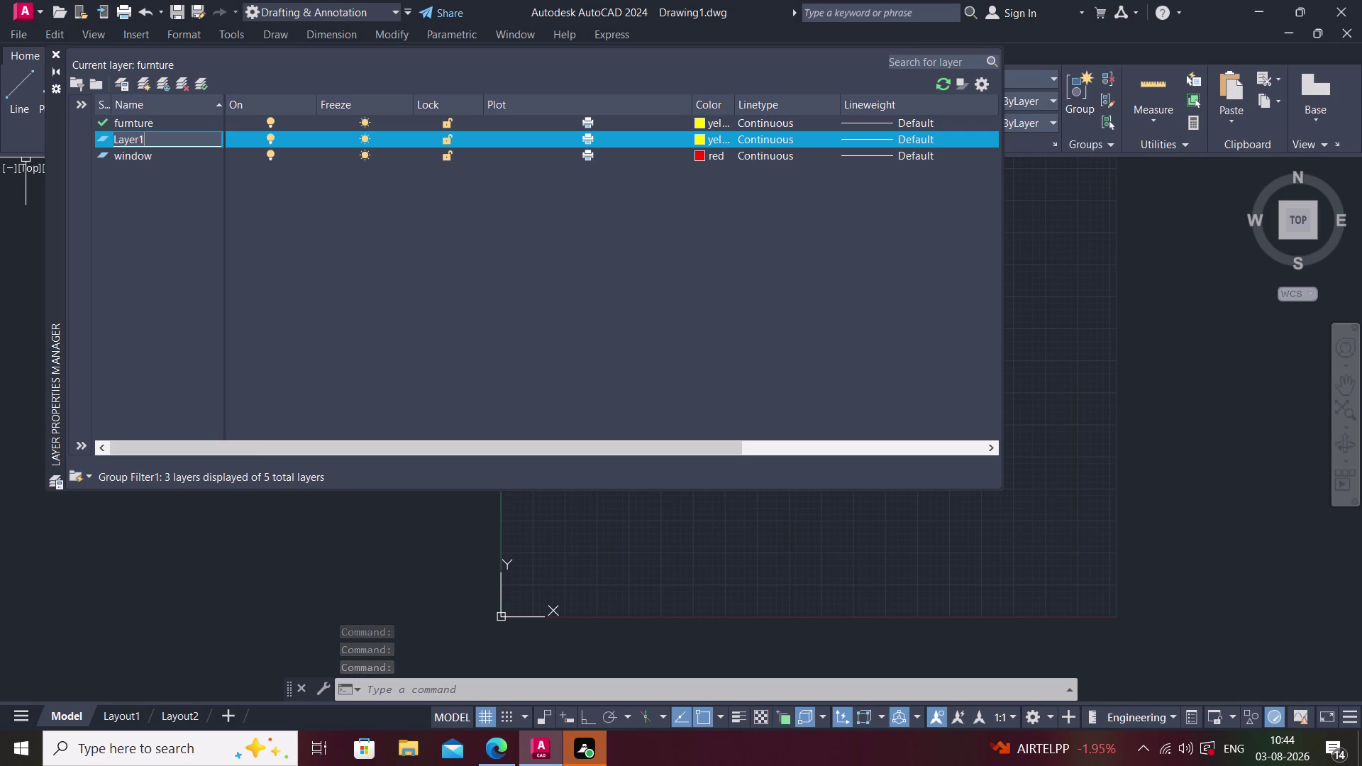
key(BackSpace)
key(BackSpace)
key(BackSpace)
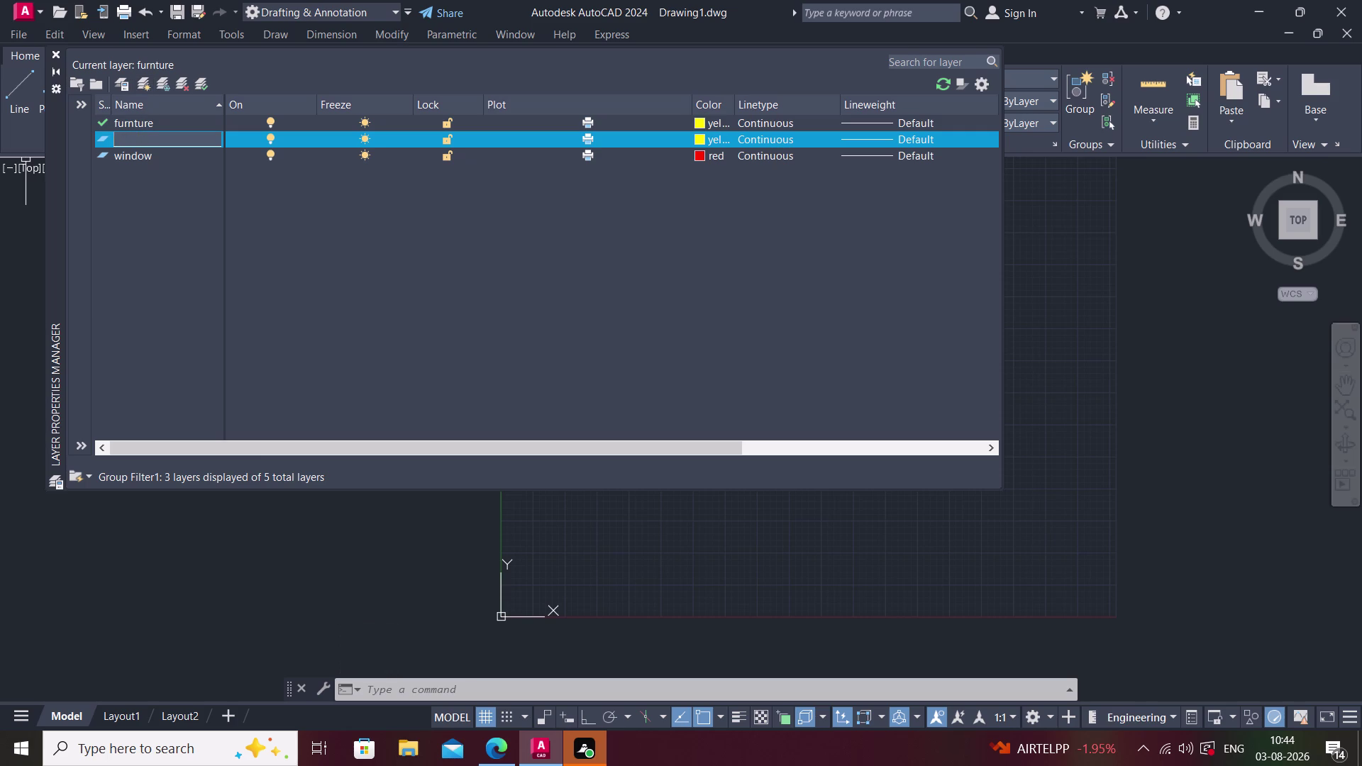
text(wall)
click(697, 140)
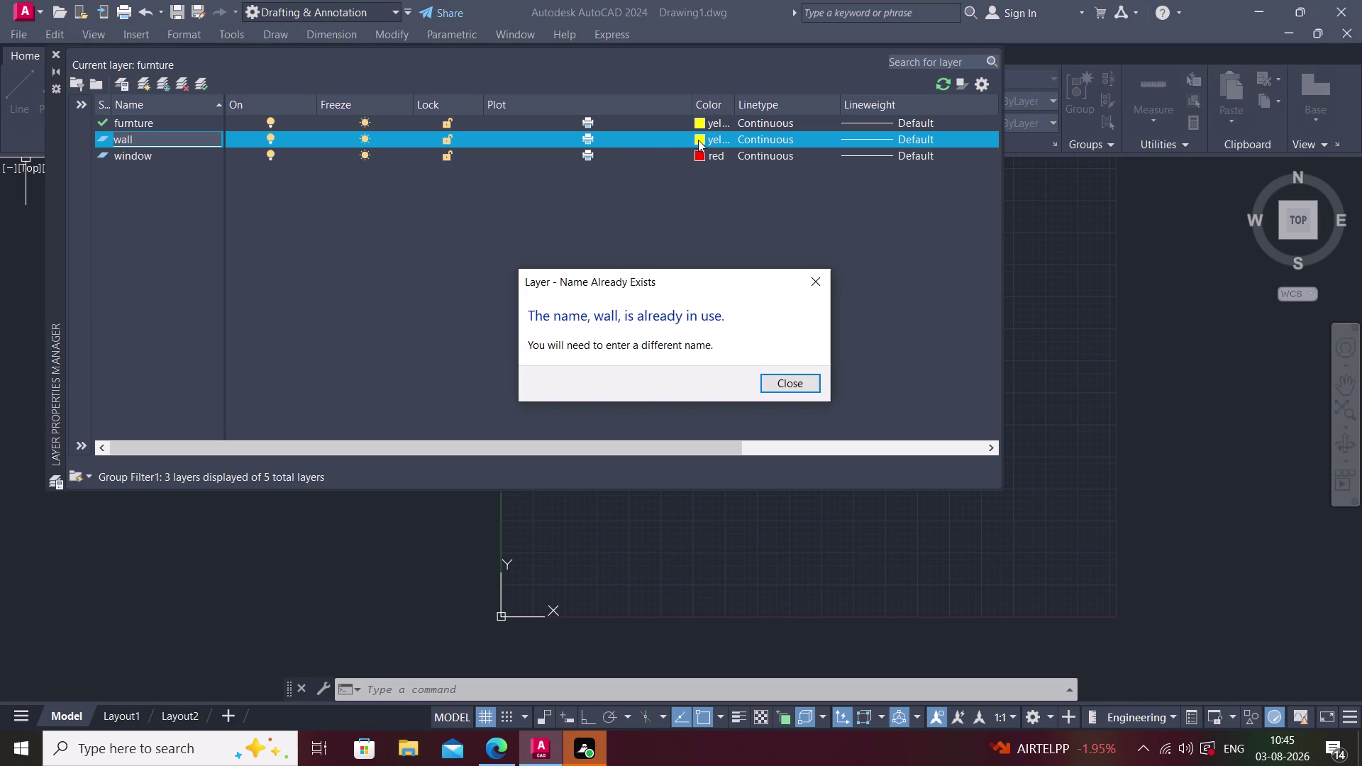
click(802, 285)
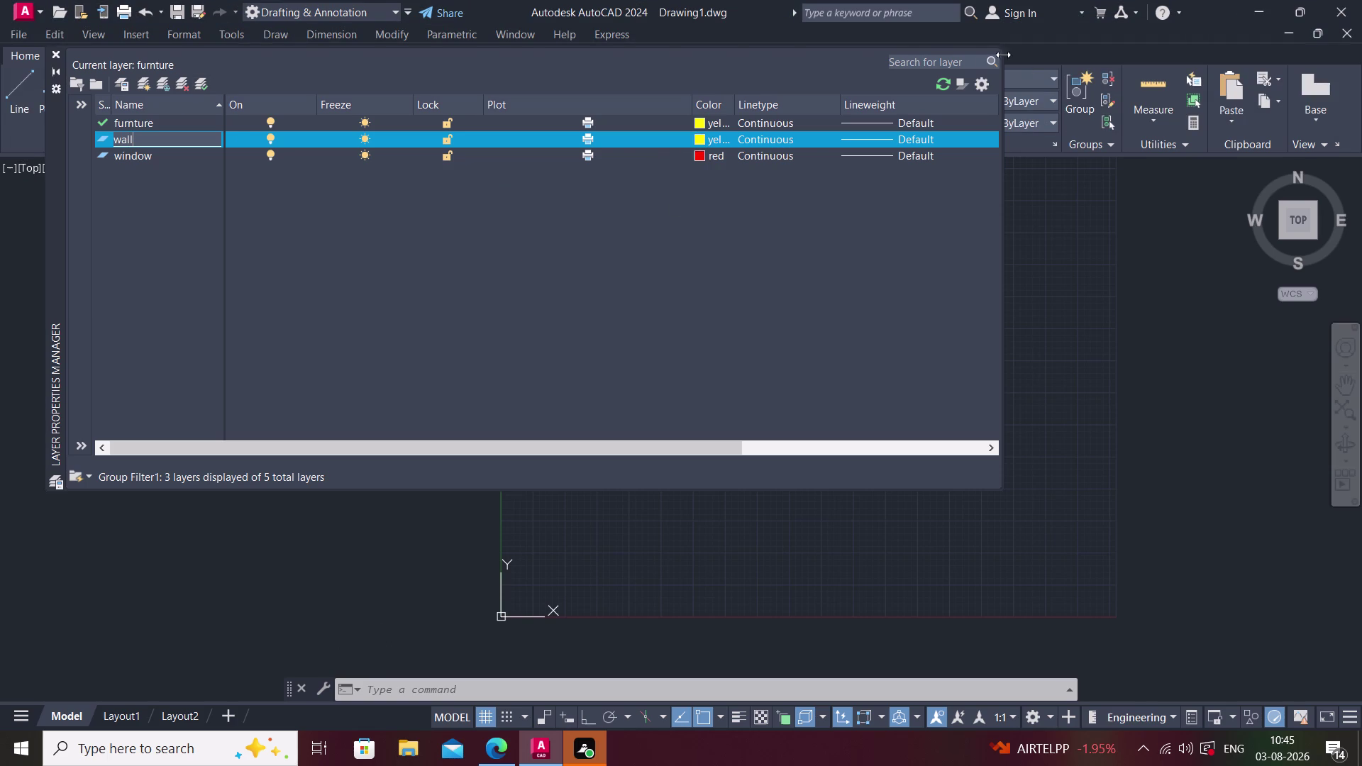
click(56, 50)
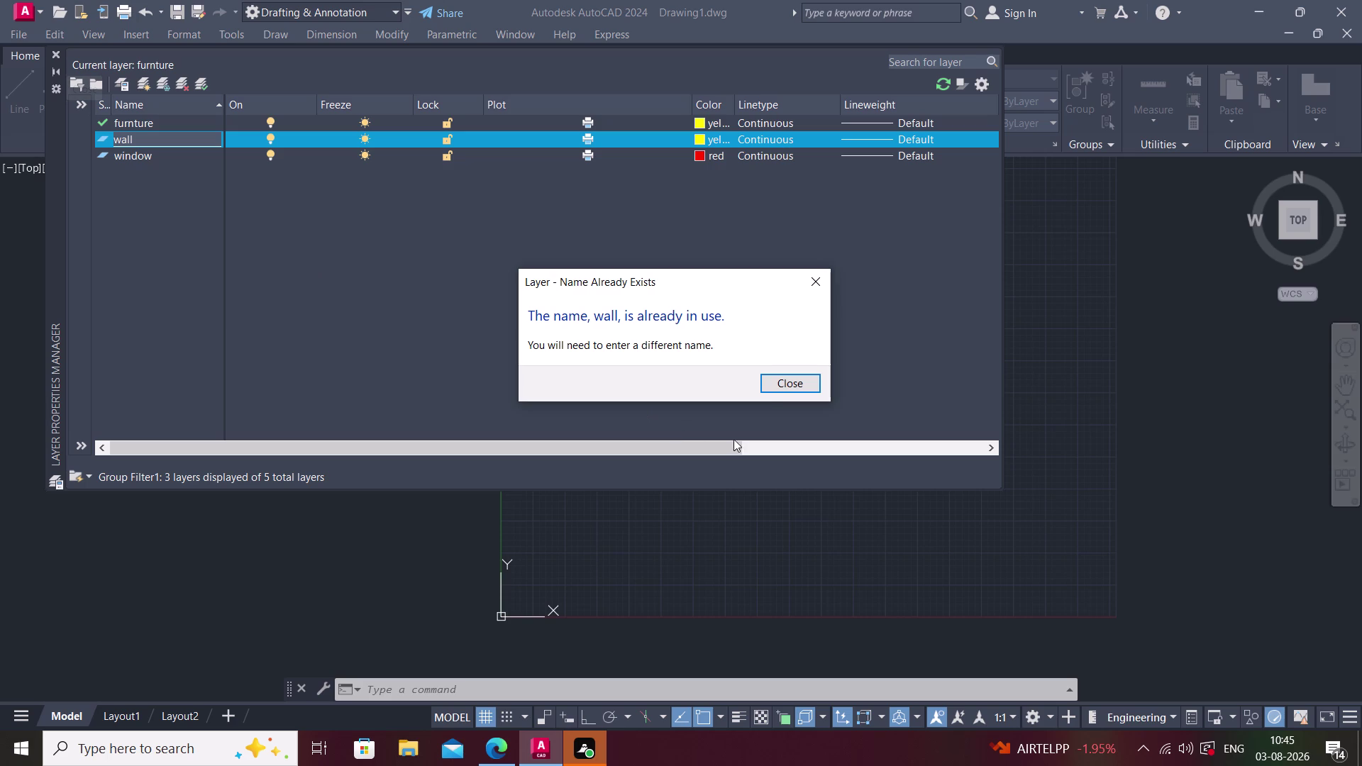
click(786, 383)
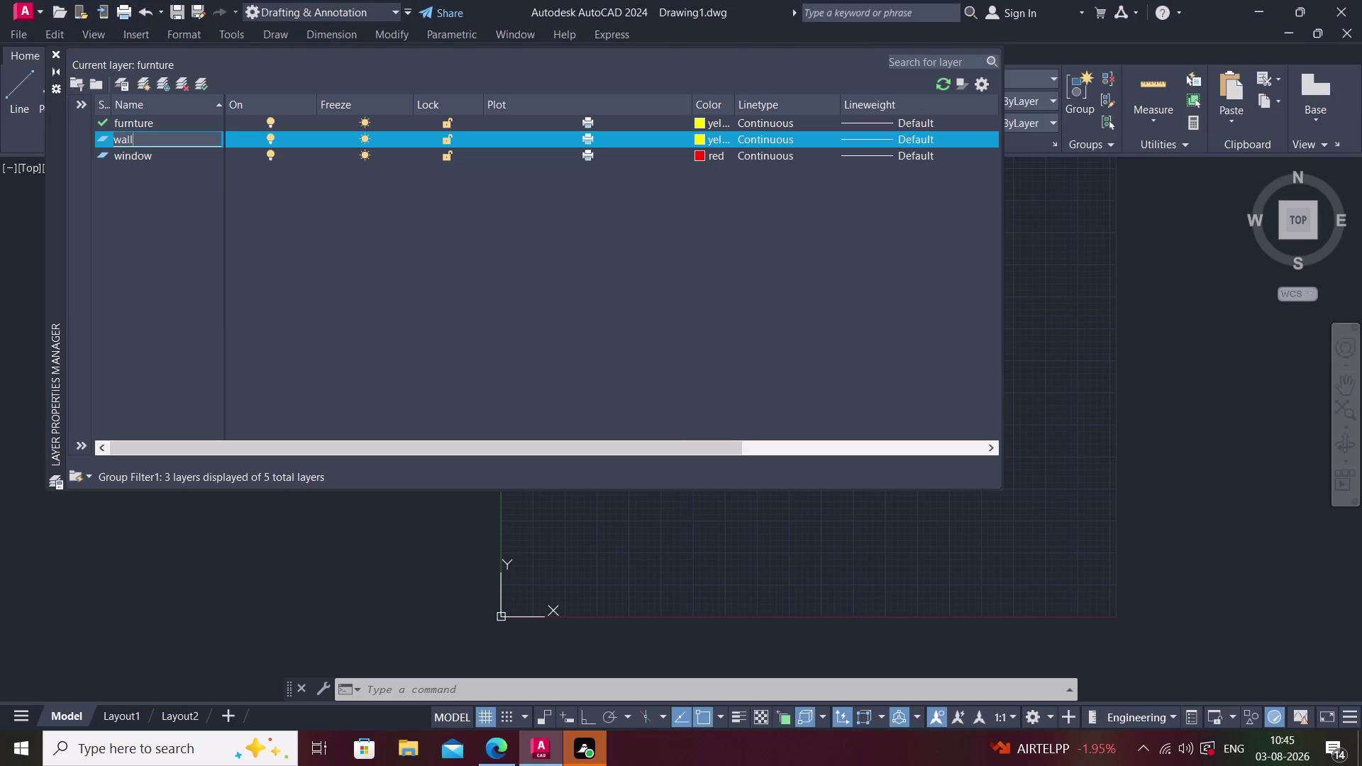
Rename the layer to 'door'.
double_click(217, 144)
key(BackSpace)
text(door)
click(701, 136)
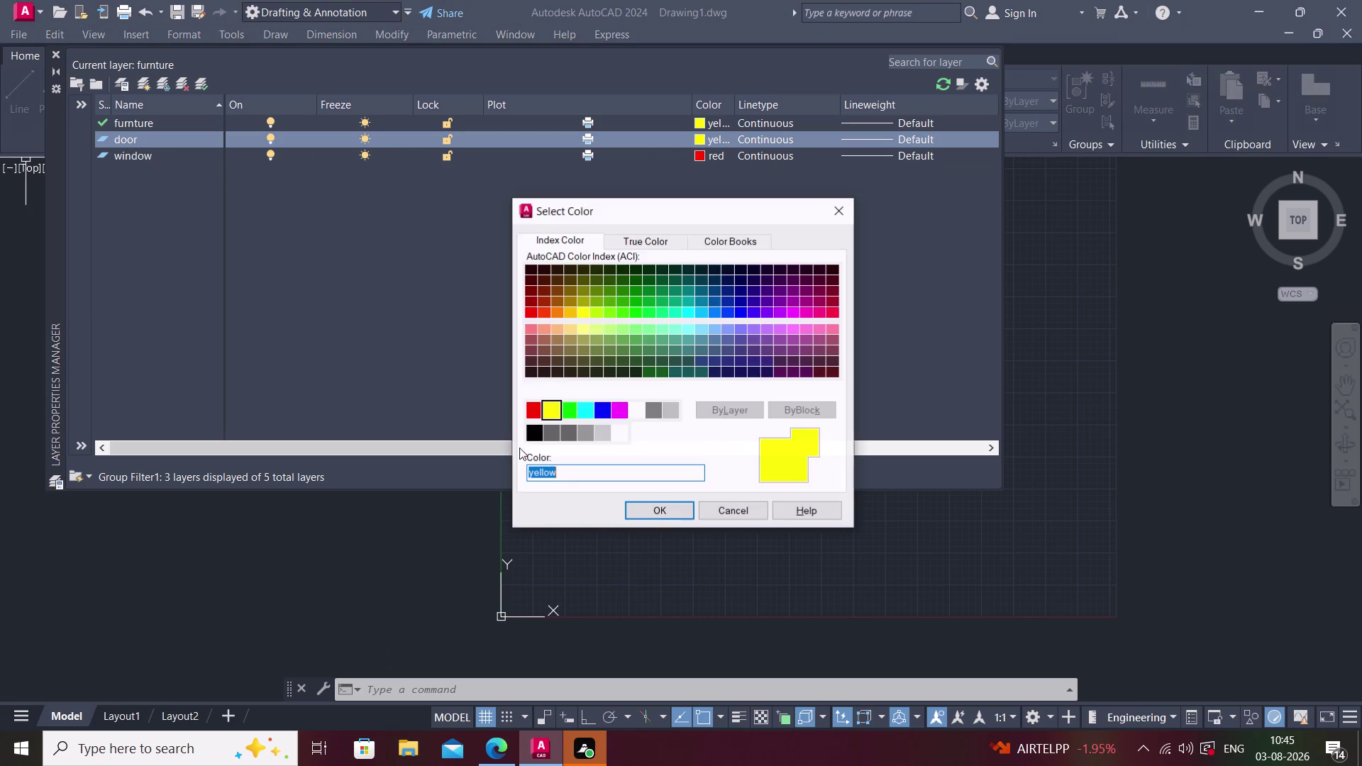
Assign cyan to the door layer in the Select Color dialog.
click(582, 410)
click(655, 514)
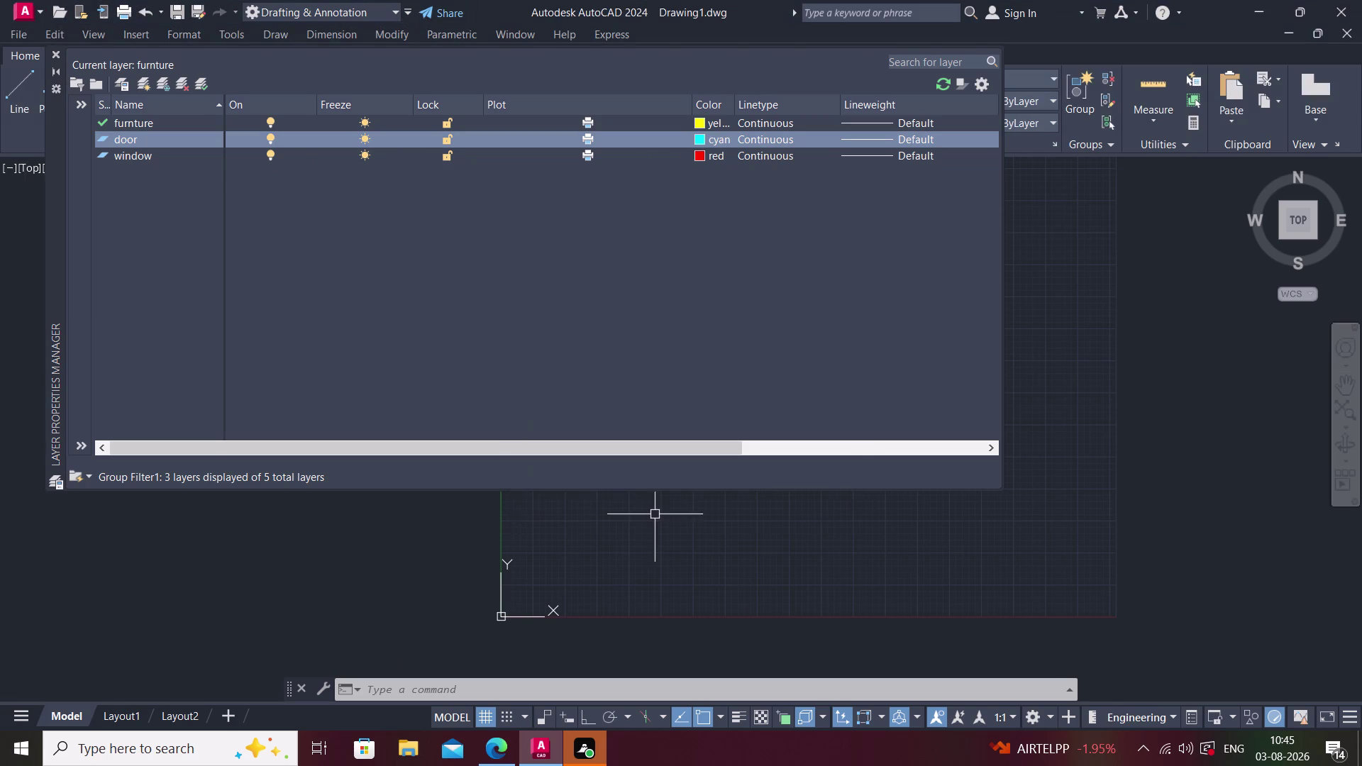
click(1190, 327)
key(Escape)
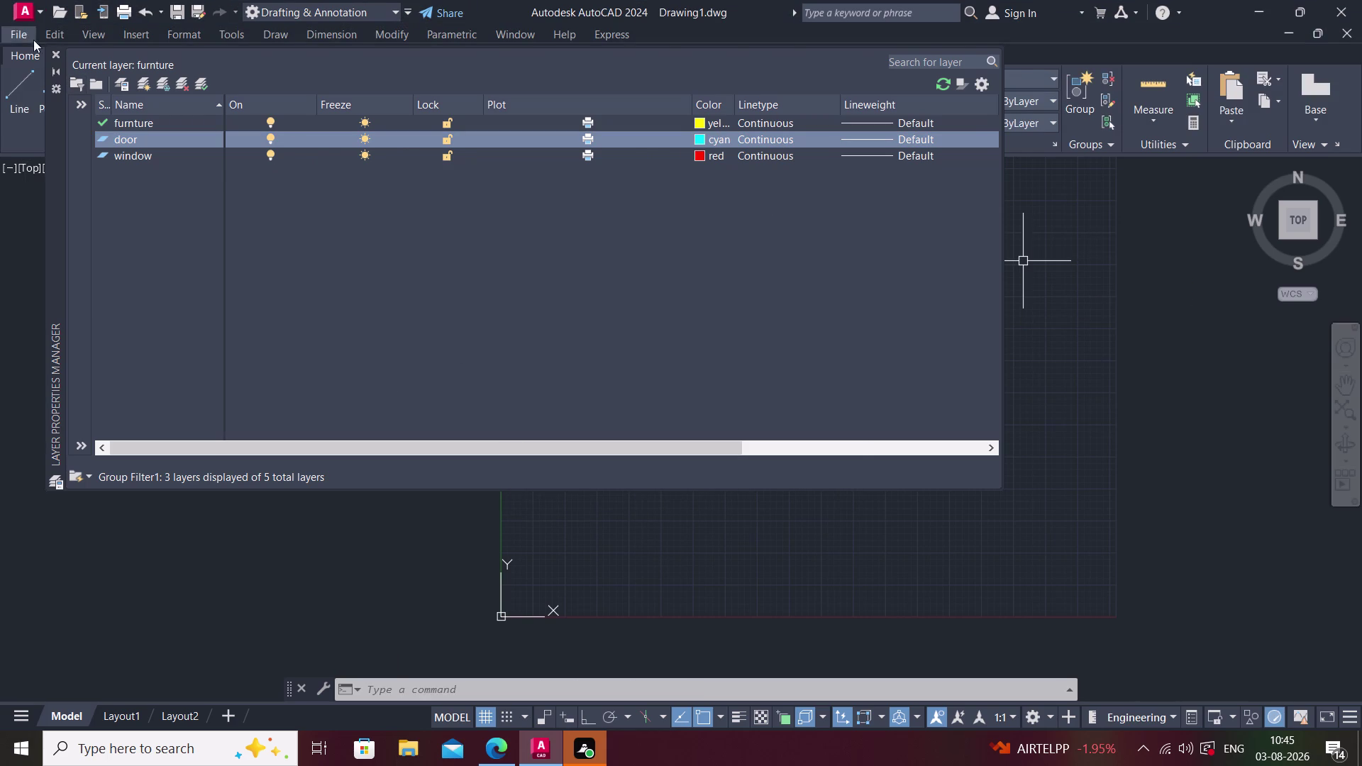
Close the layer manager, review the Layers dropdown, then reopen Layer Properties.
click(58, 57)
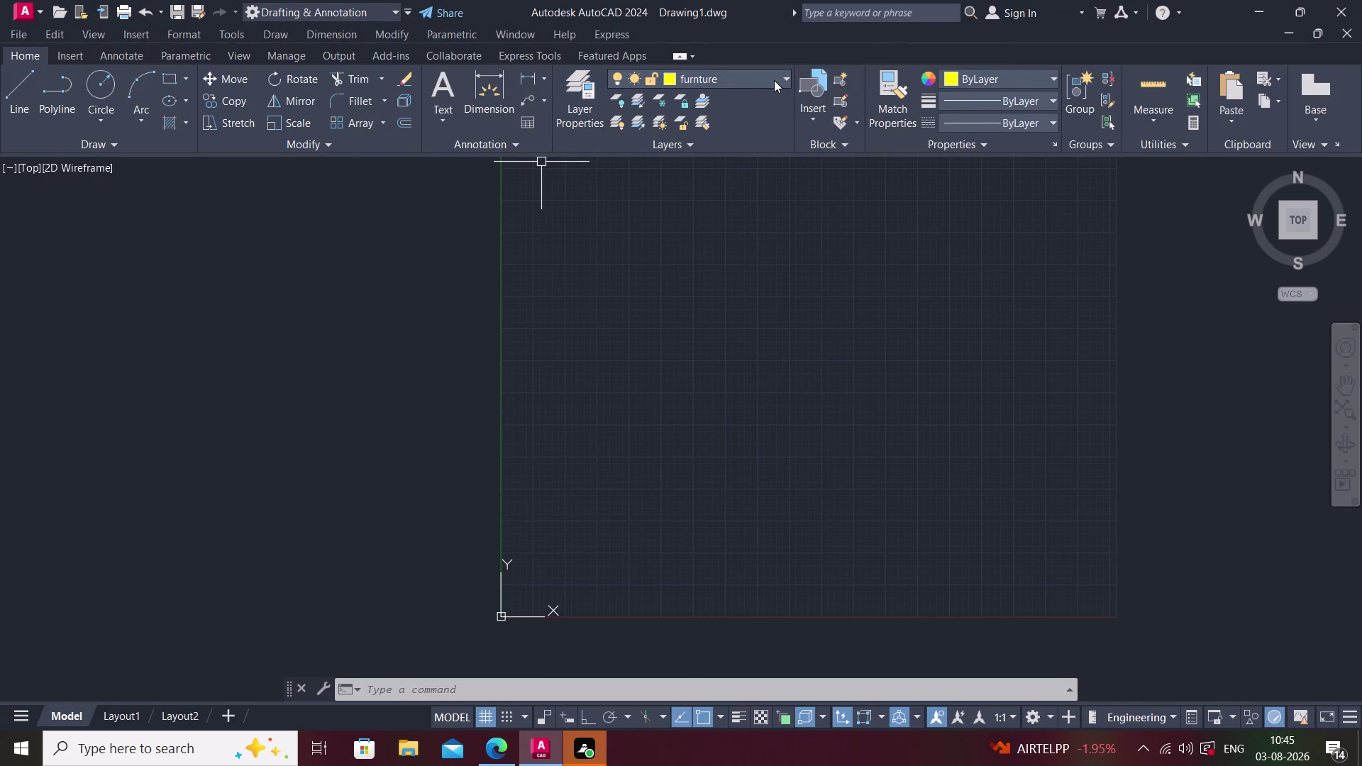
click(777, 80)
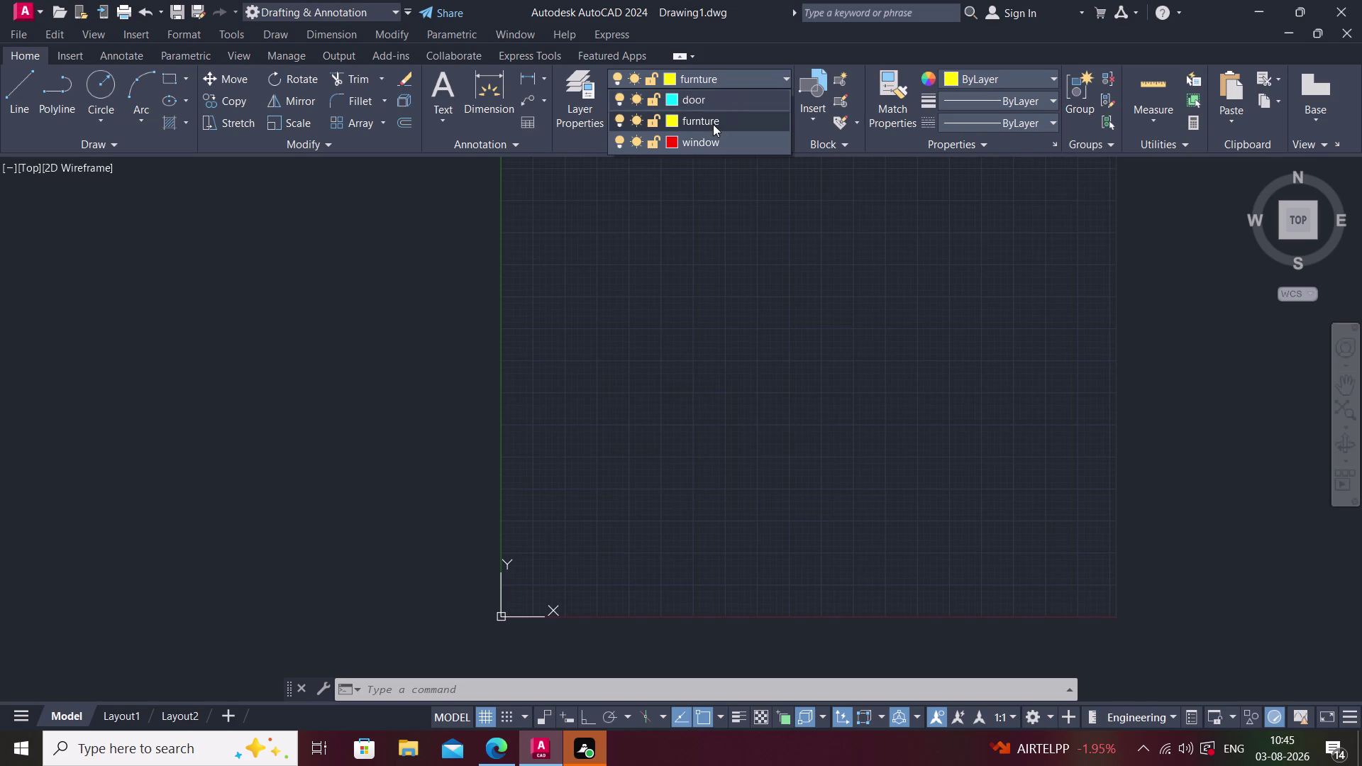
key(Escape)
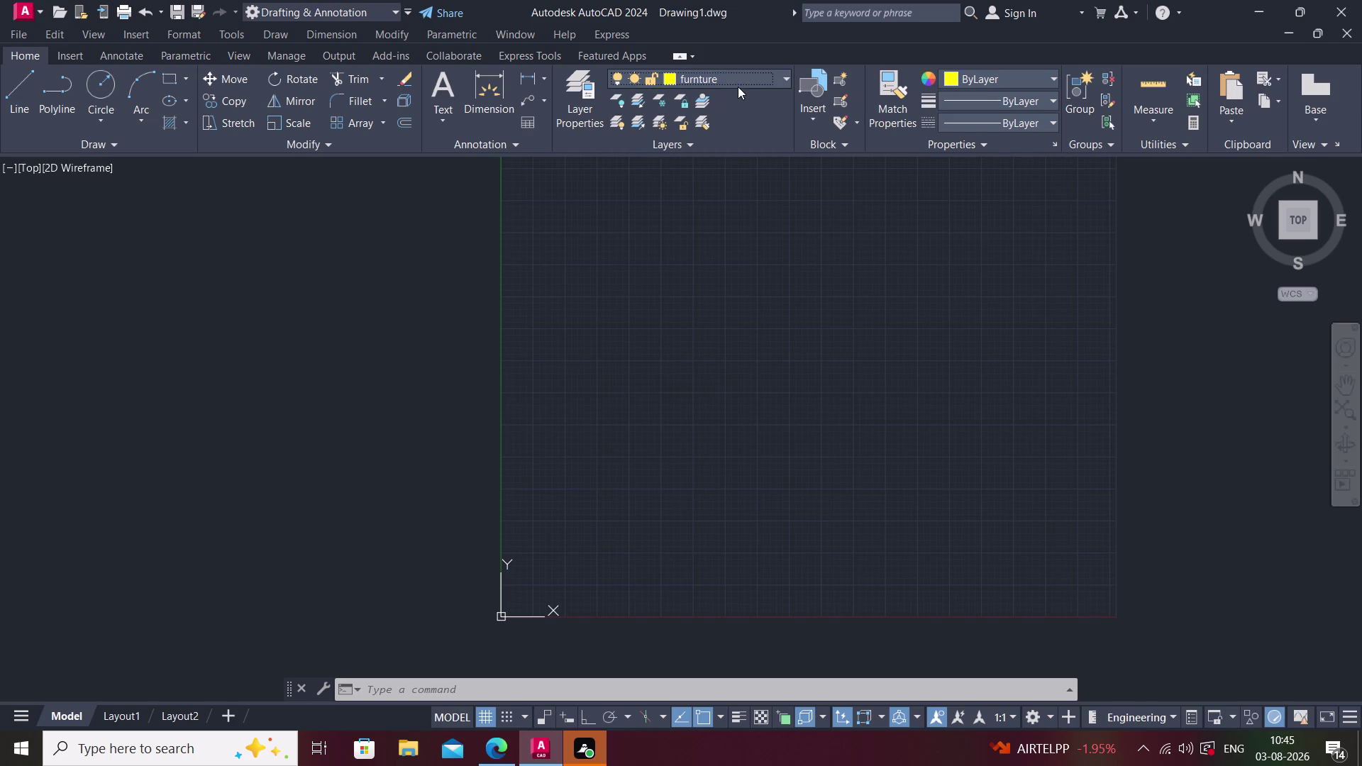
click(582, 130)
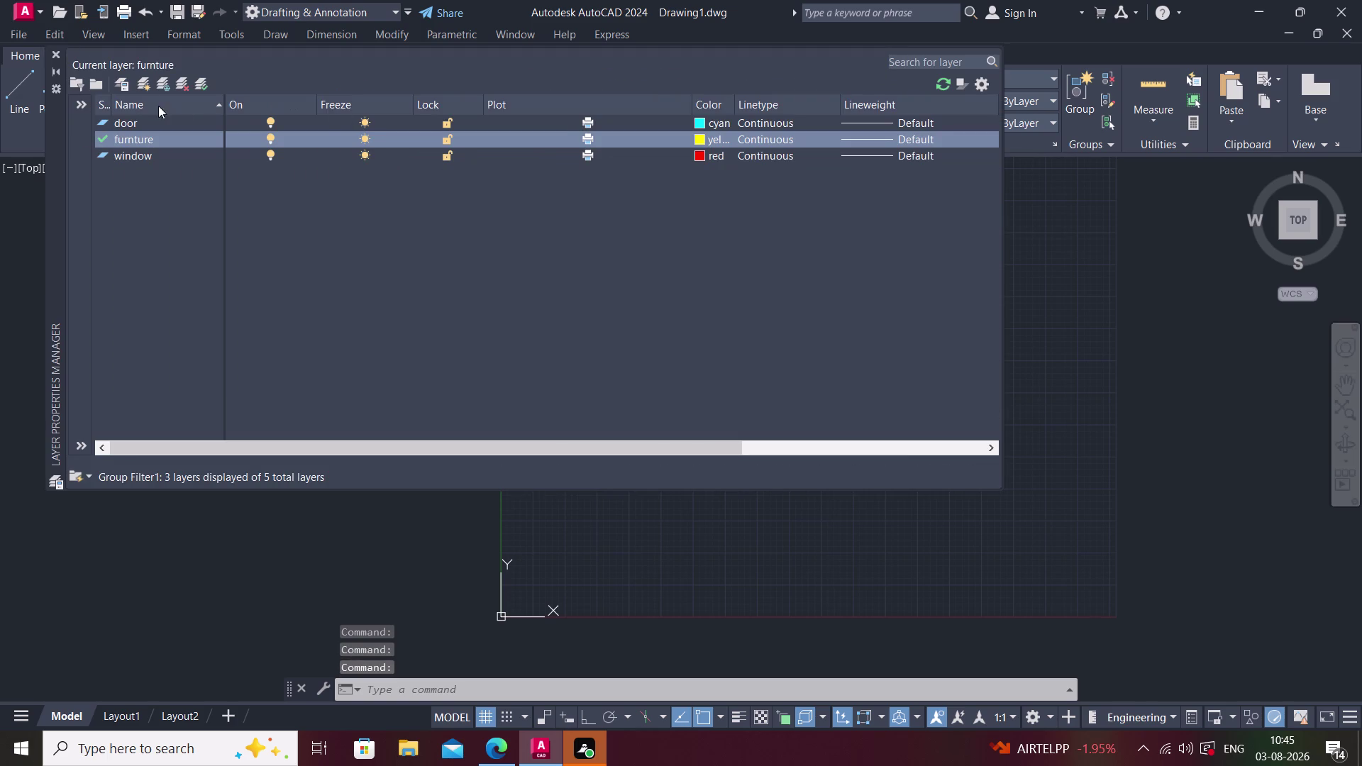
Create a new layer, enter 'wall' as its name, then erase it.
click(138, 82)
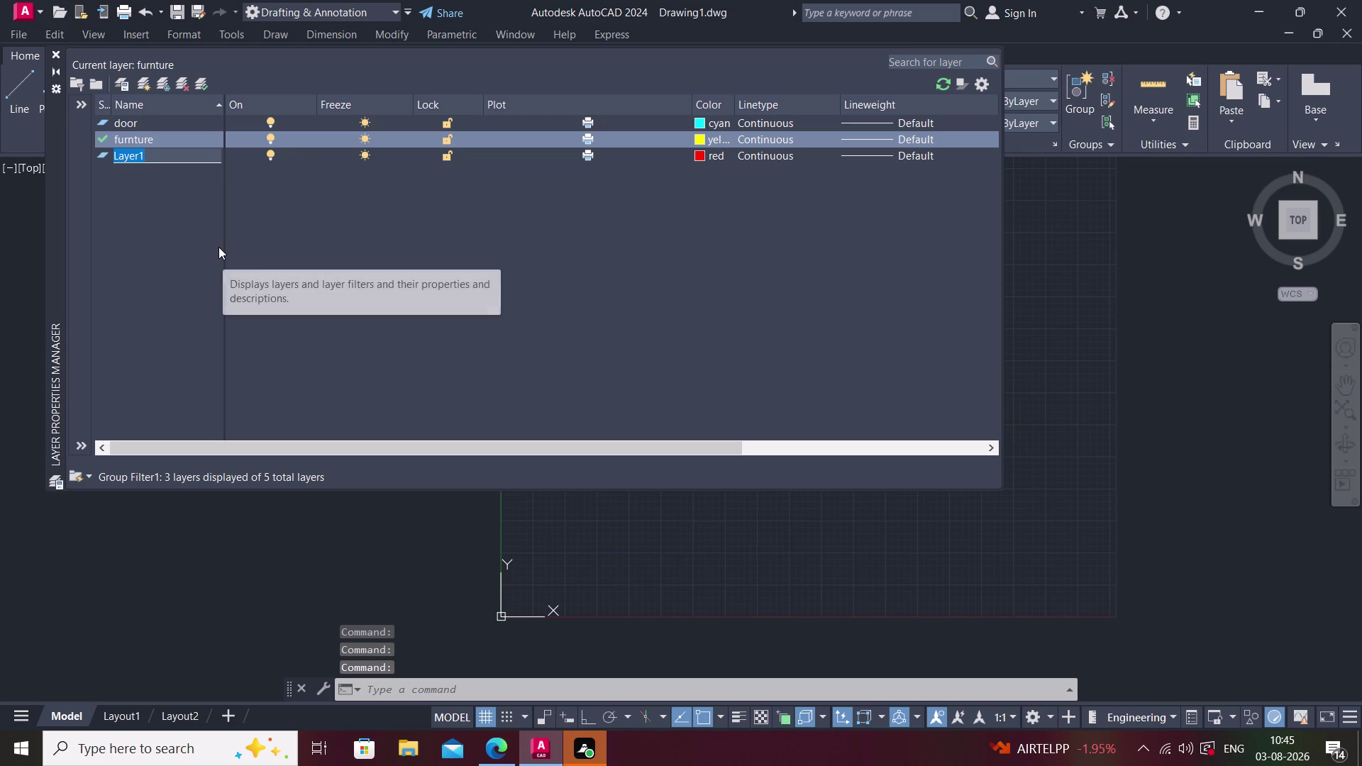
text(wall)
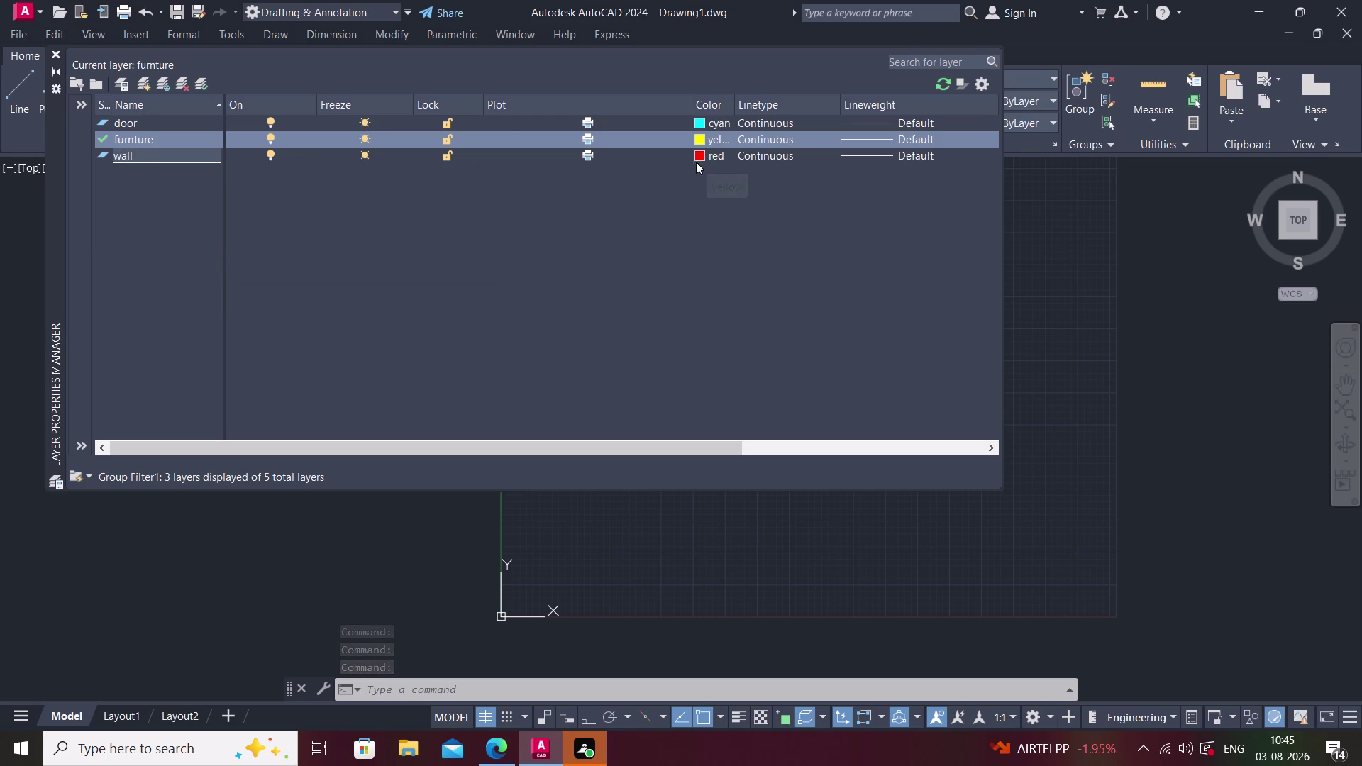
click(707, 151)
click(808, 280)
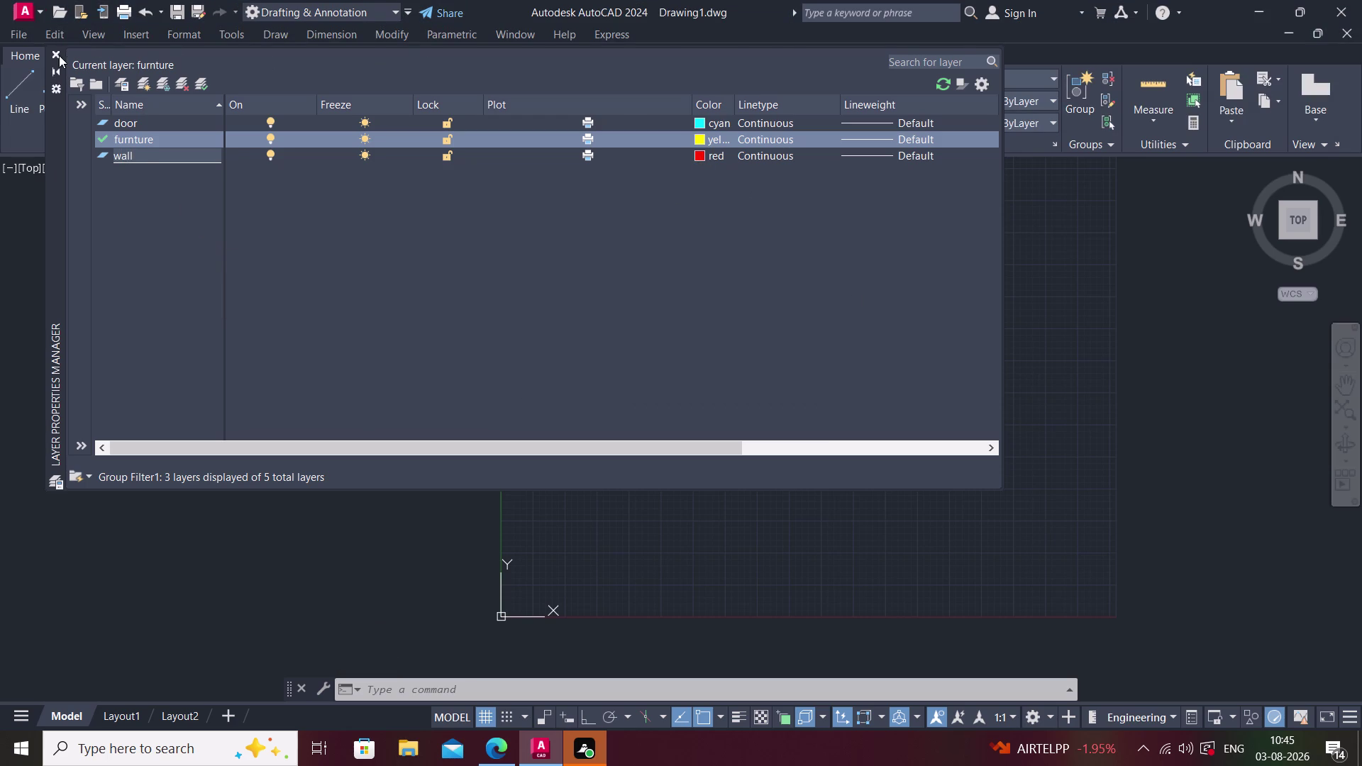
click(56, 56)
click(810, 379)
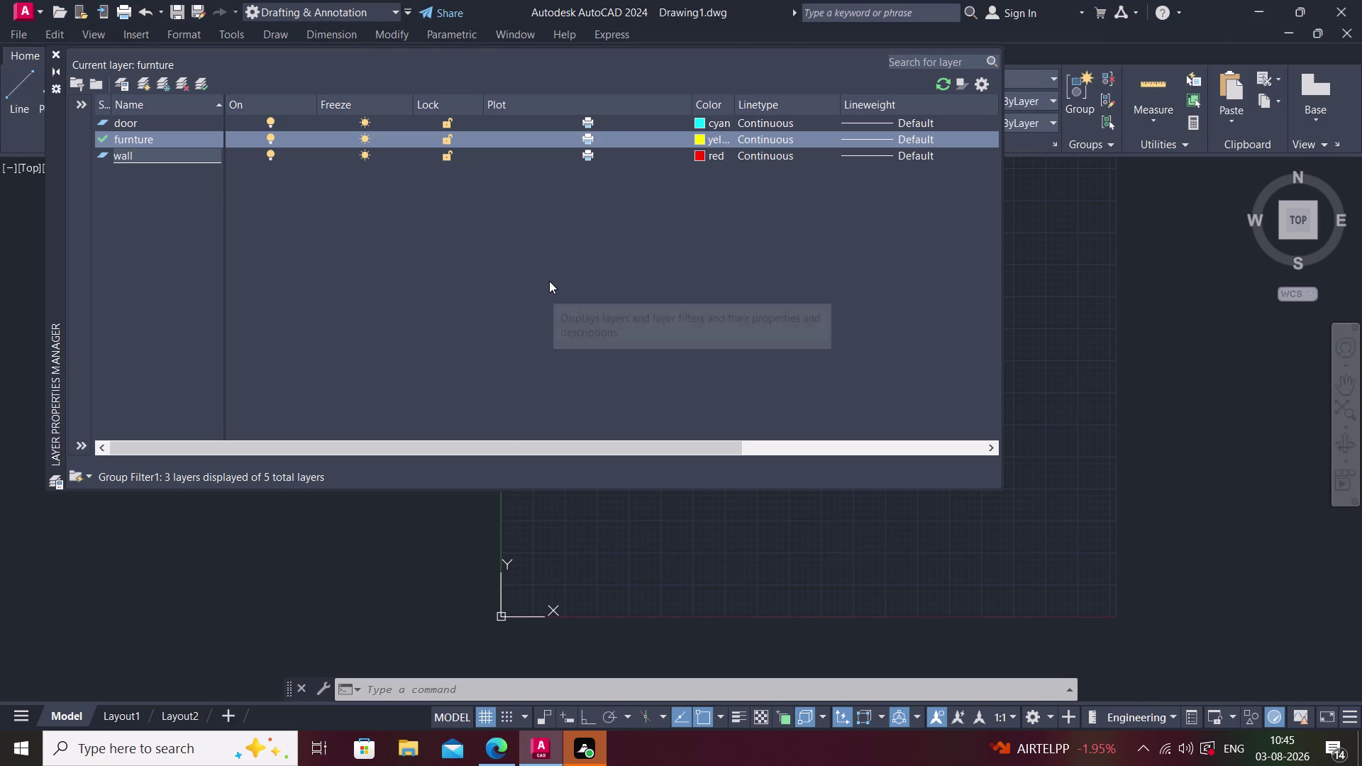
key(BackSpace)
key(BackSpace)
key(BackSpace)
key(BackSpace)
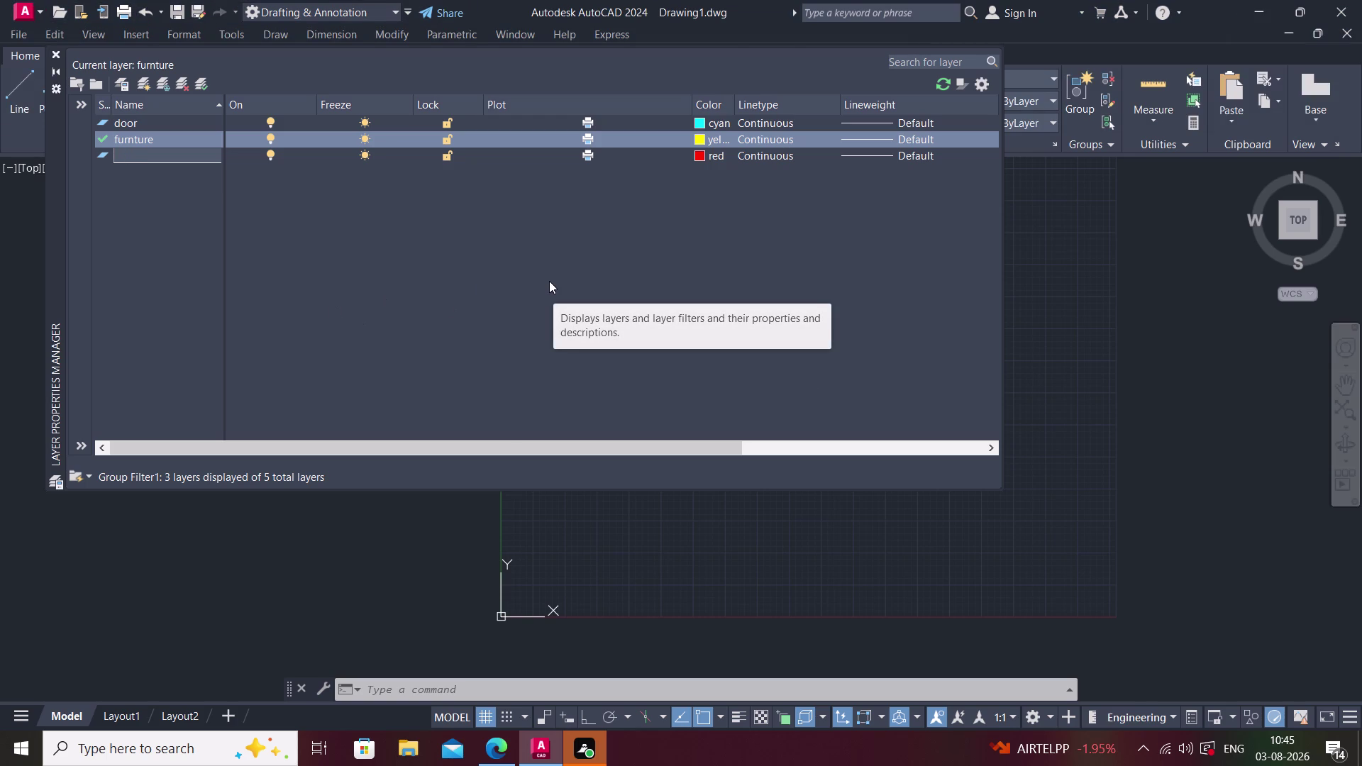
key(BackSpace)
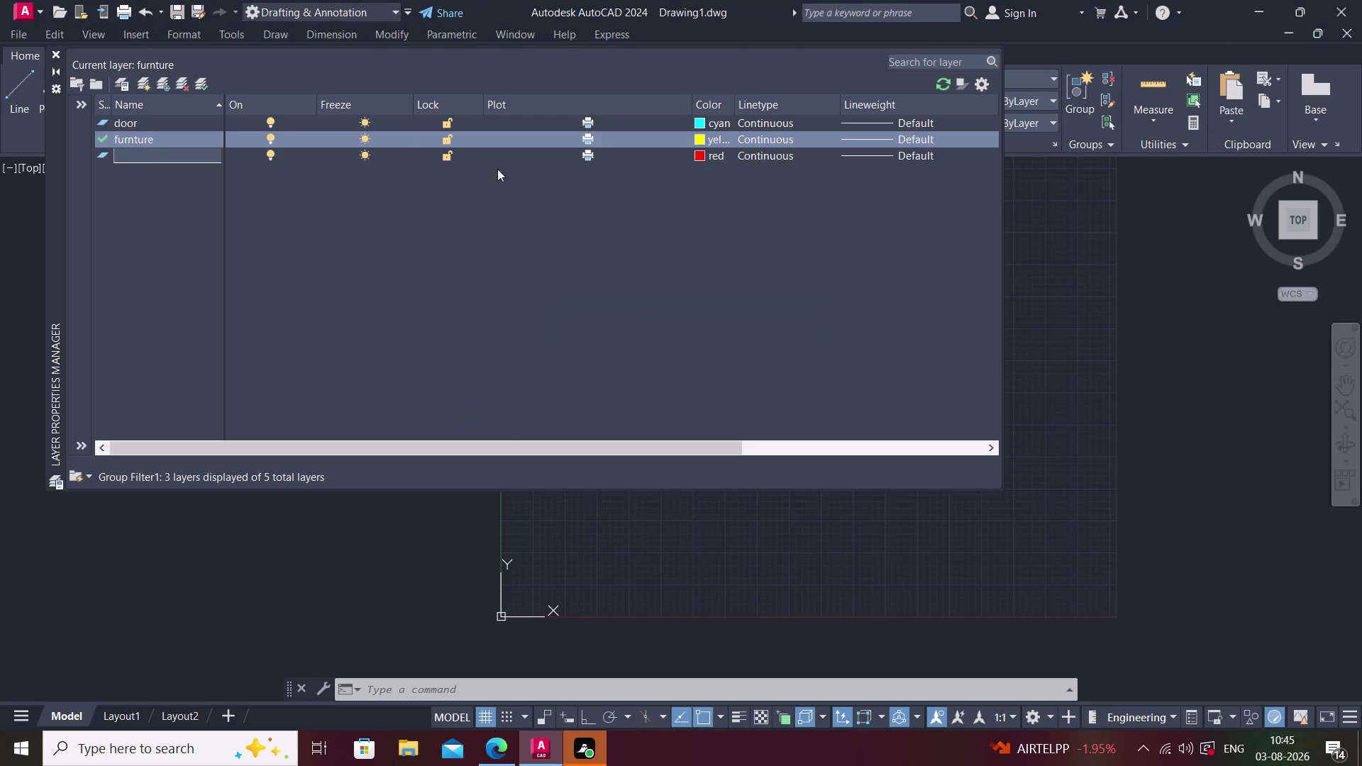
Dismiss the empty-name warning and name the new layer 'staircase'.
double_click(159, 136)
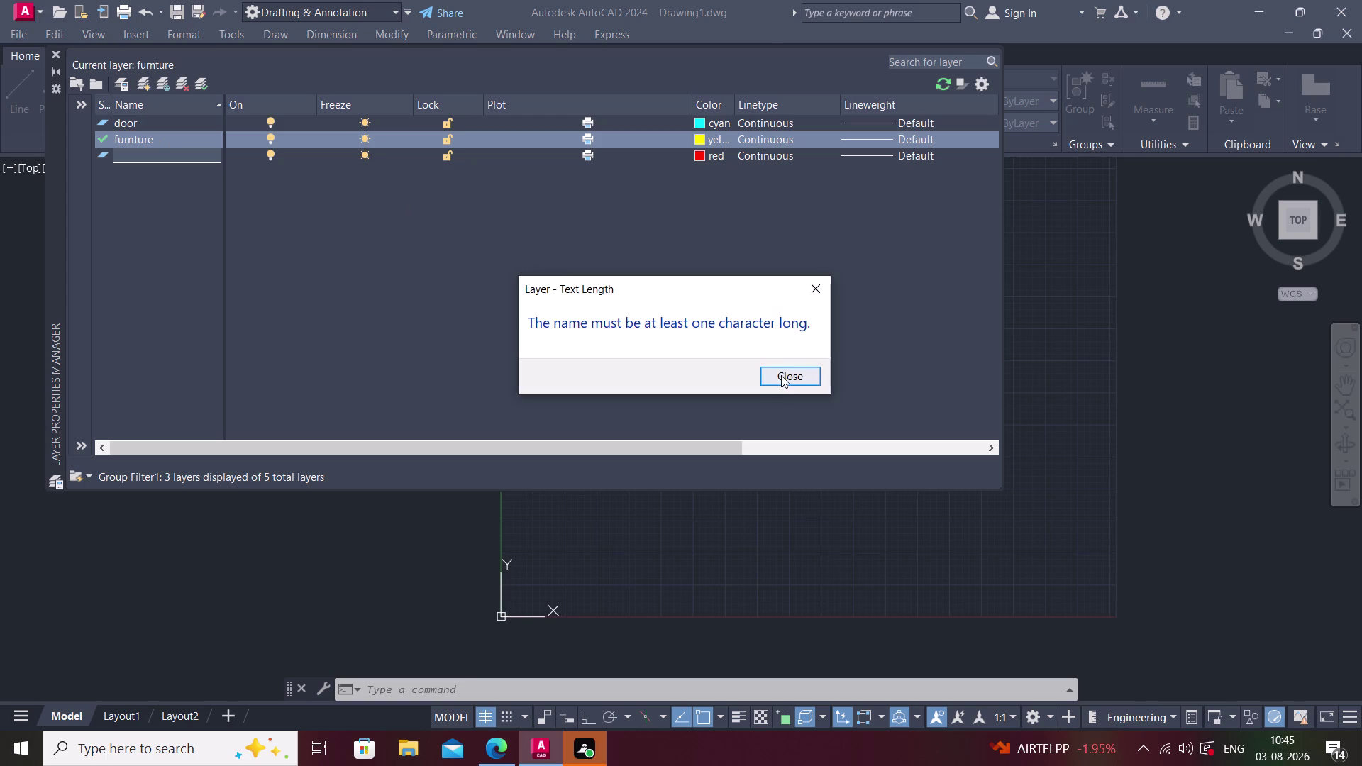
click(781, 376)
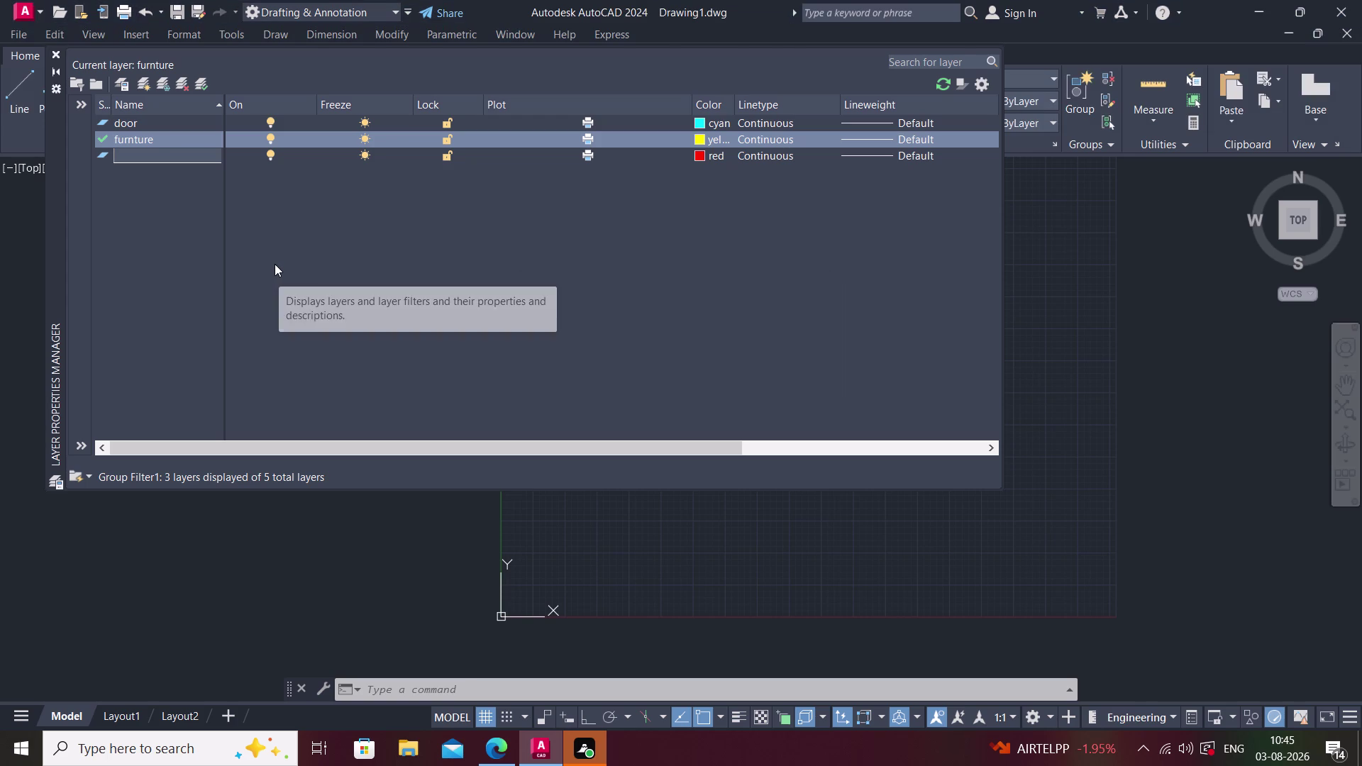
text(stai)
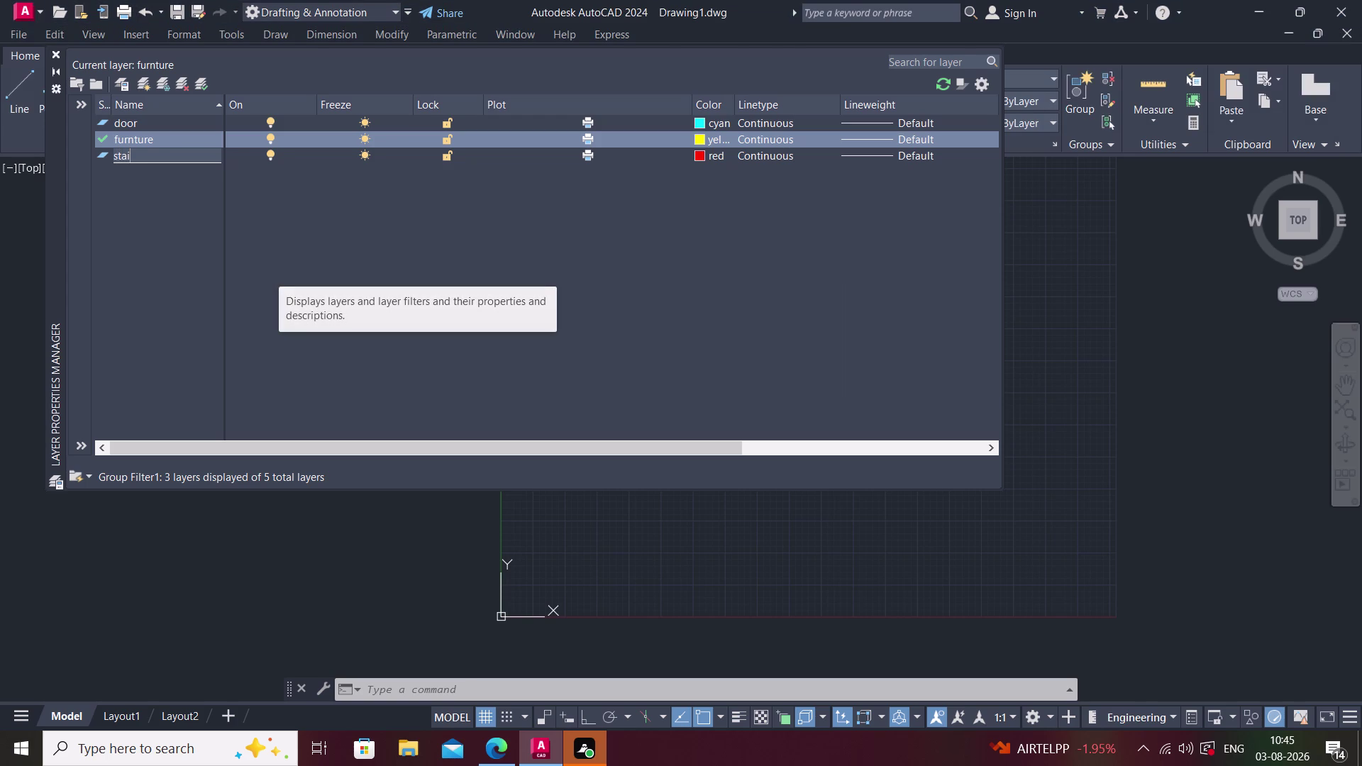
text(rcase)
click(702, 155)
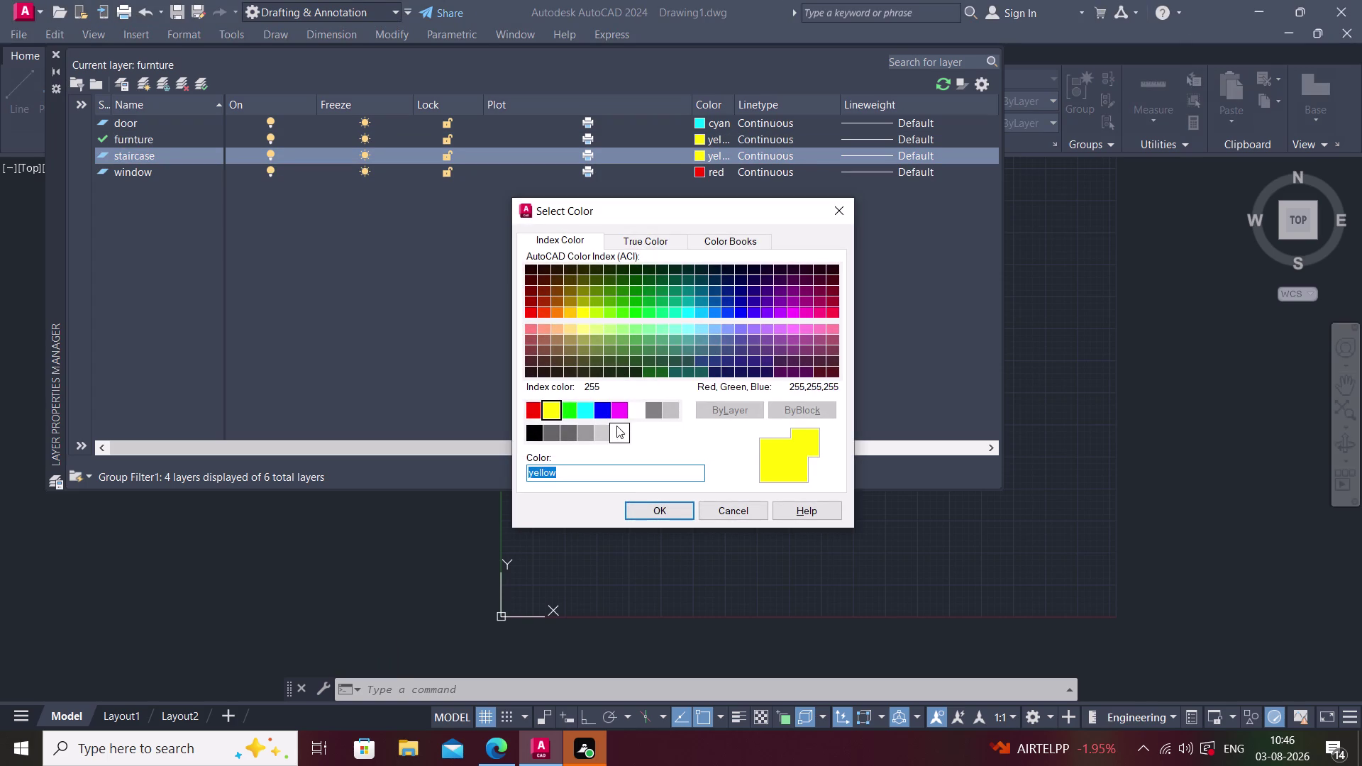
Give the staircase layer the colour white.
click(633, 405)
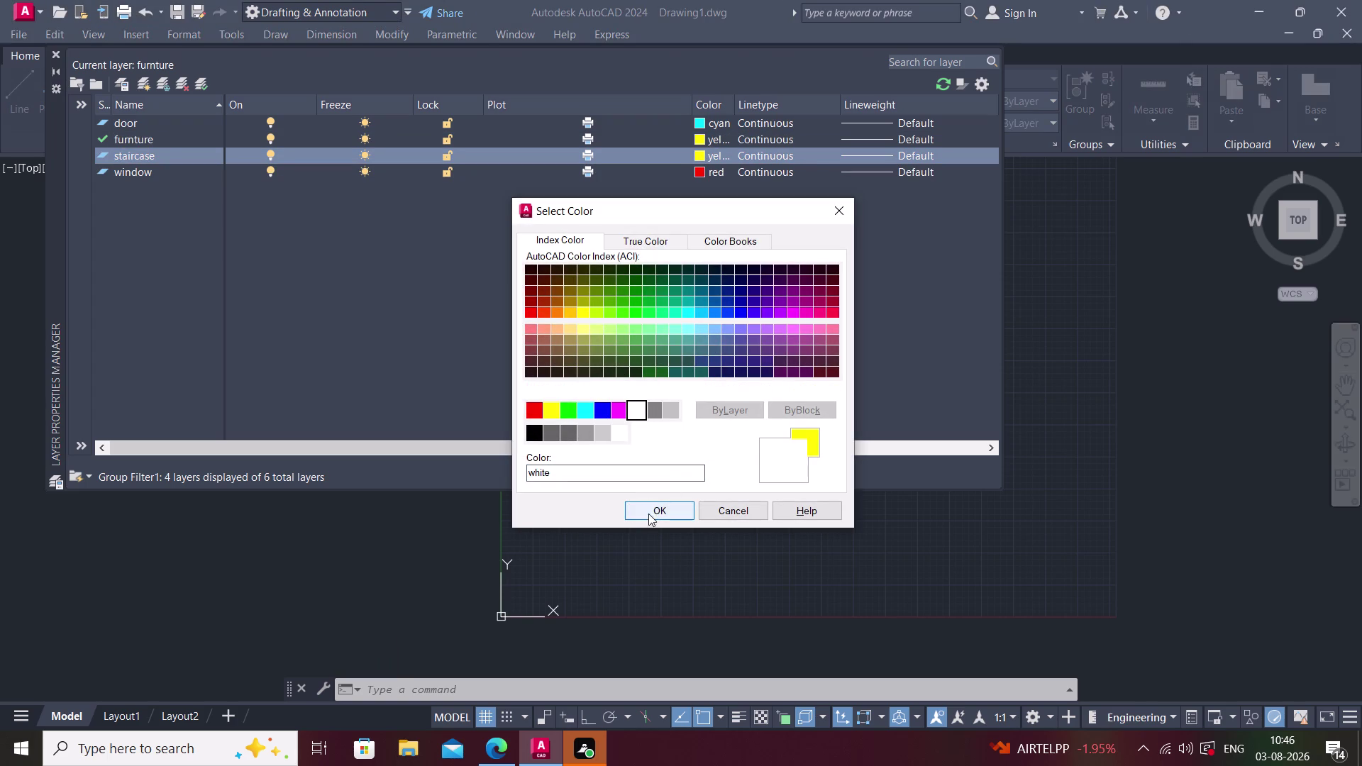
click(650, 517)
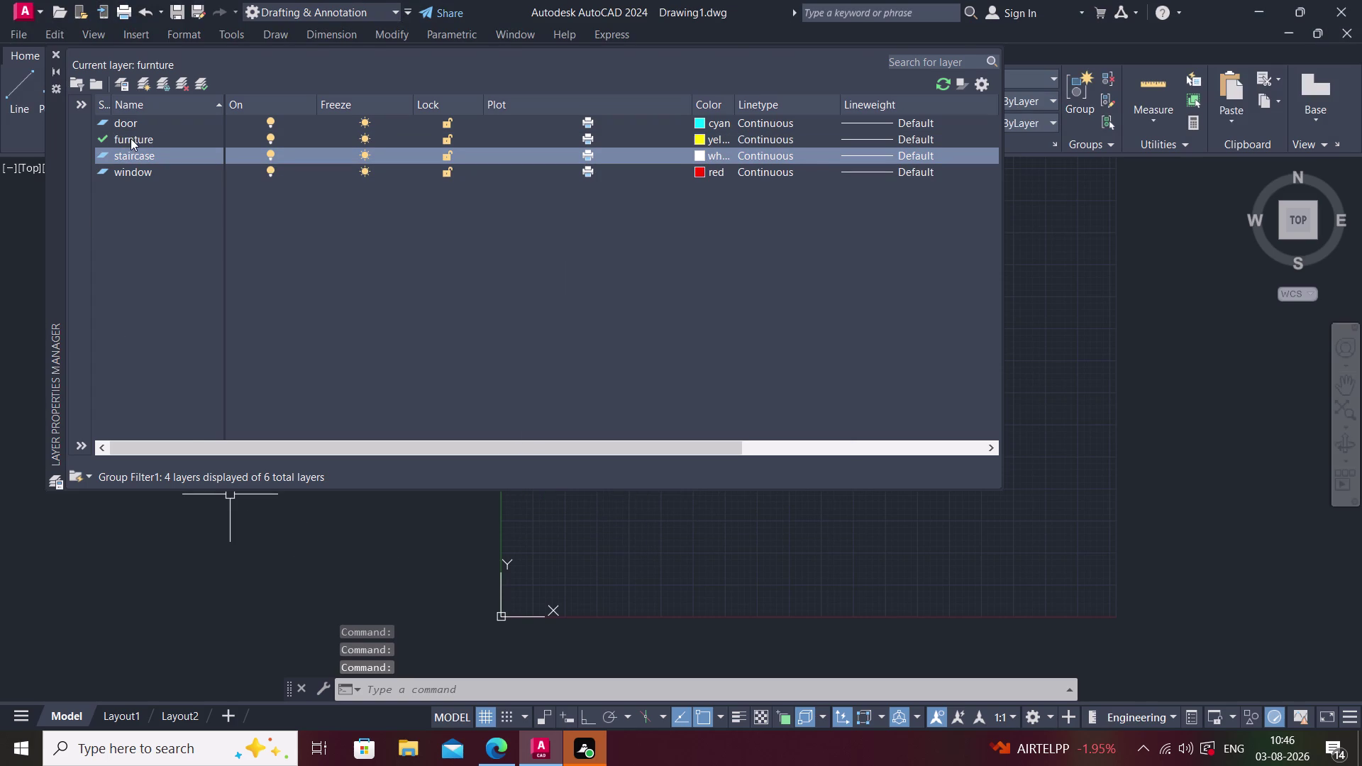
scroll(down, 3)
scroll(up, 3)
scroll(down, 3)
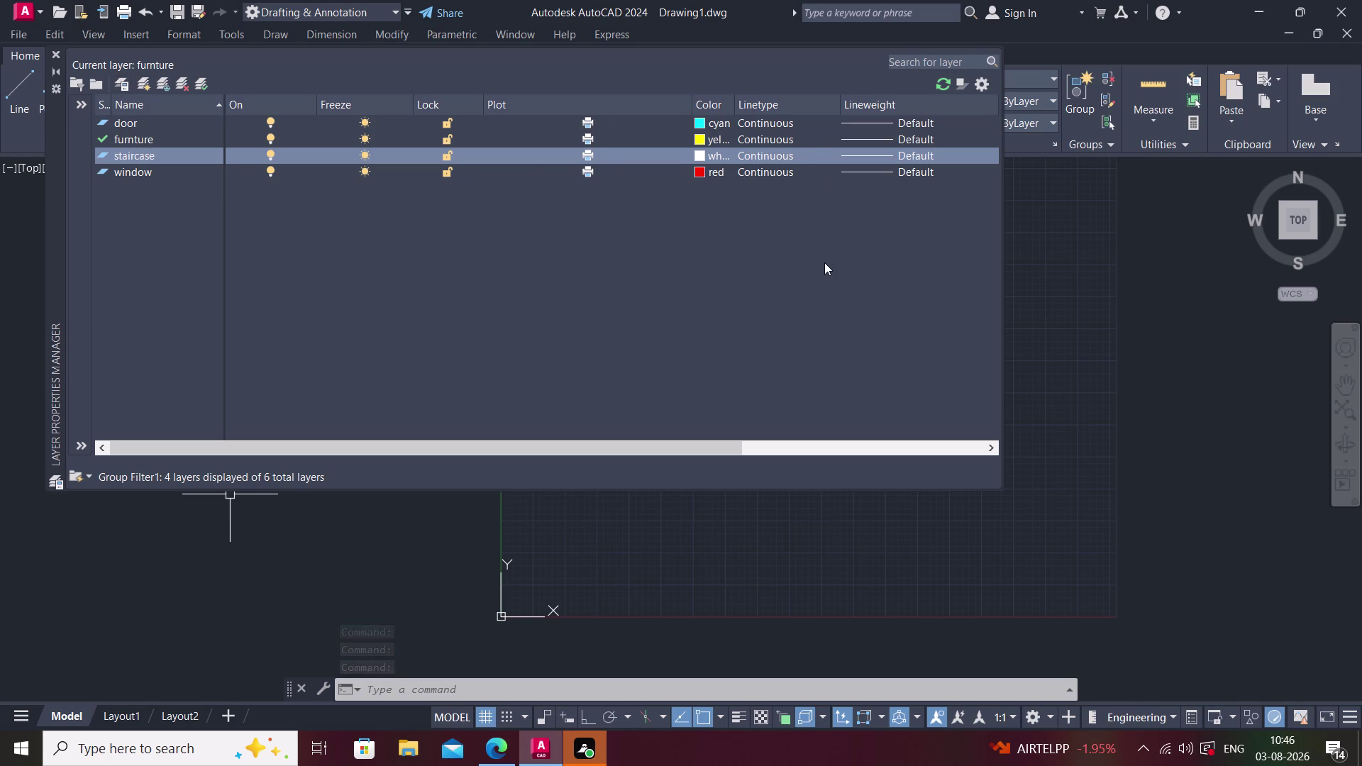
Create a new layer named 'hatch' and colour it cyan.
click(140, 82)
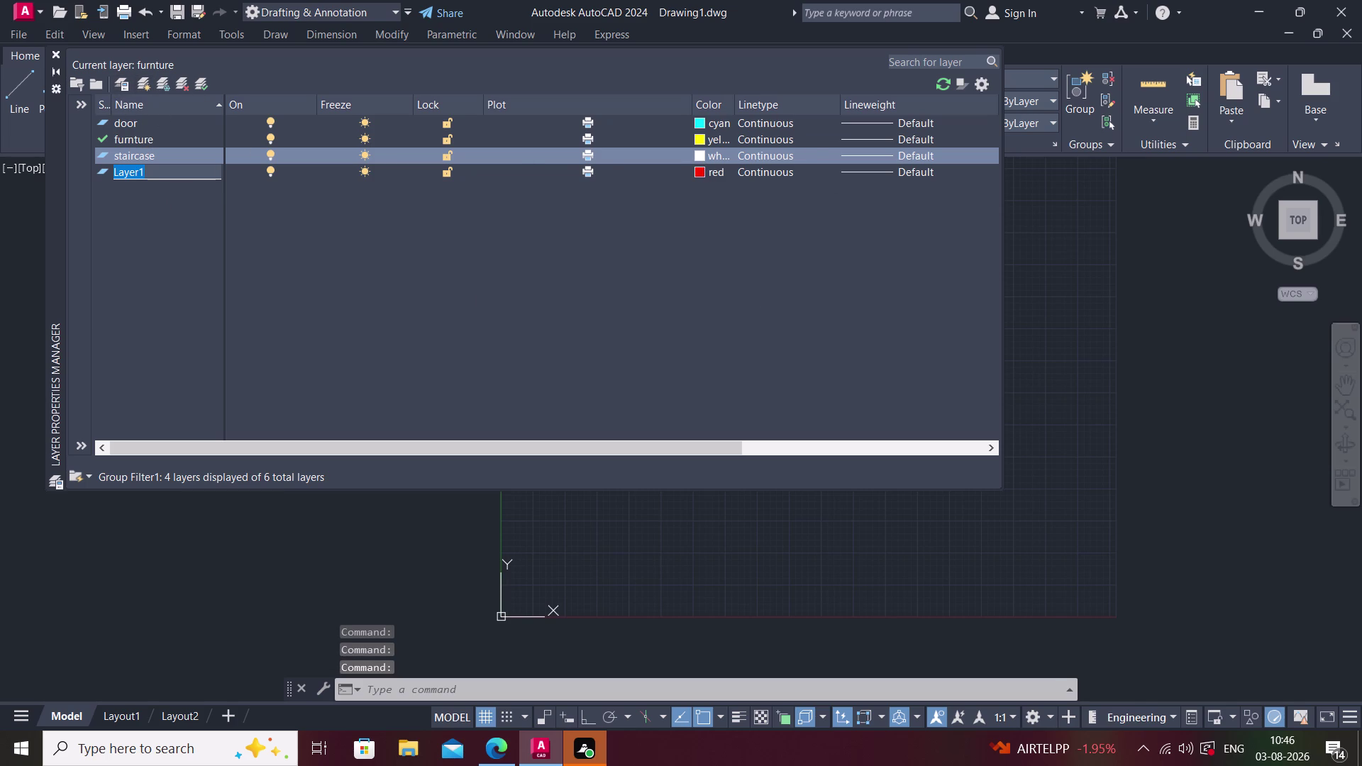
text(hatc)
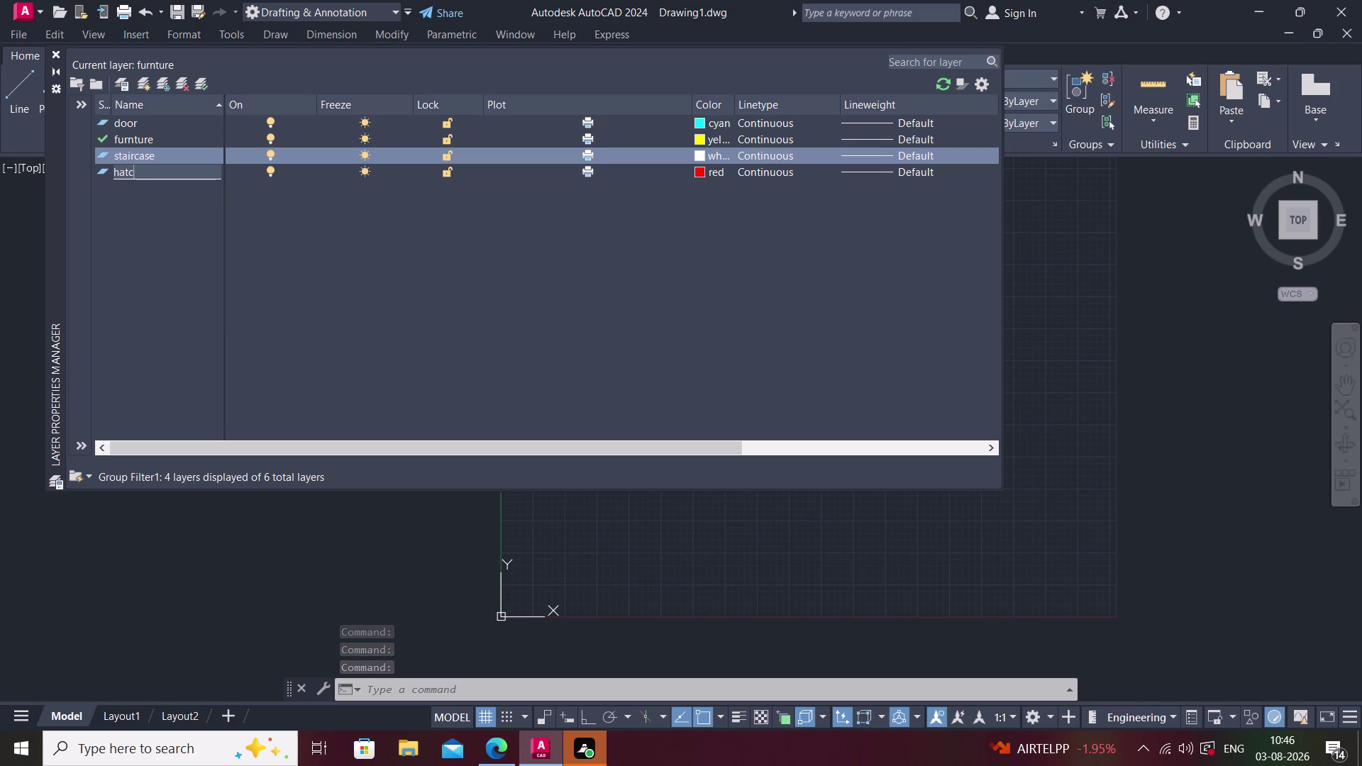
text(h)
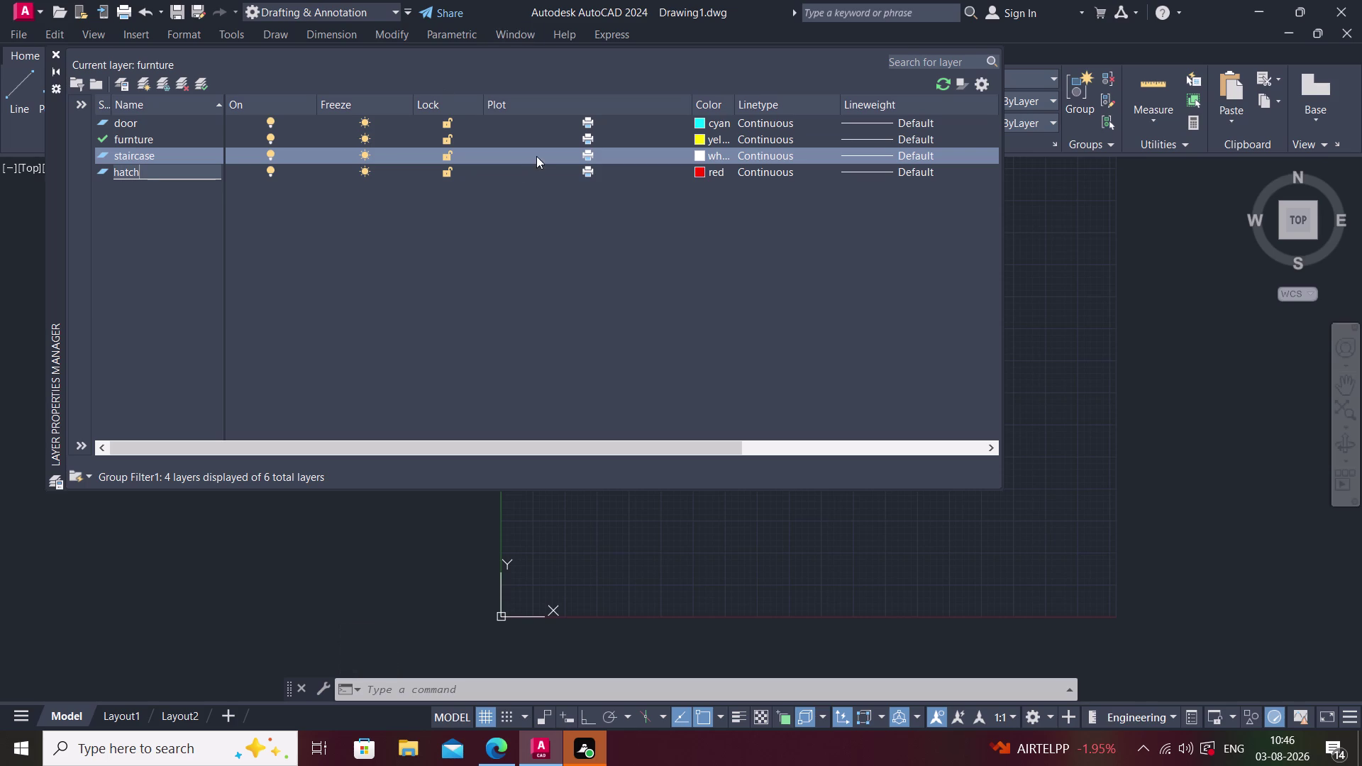
click(702, 168)
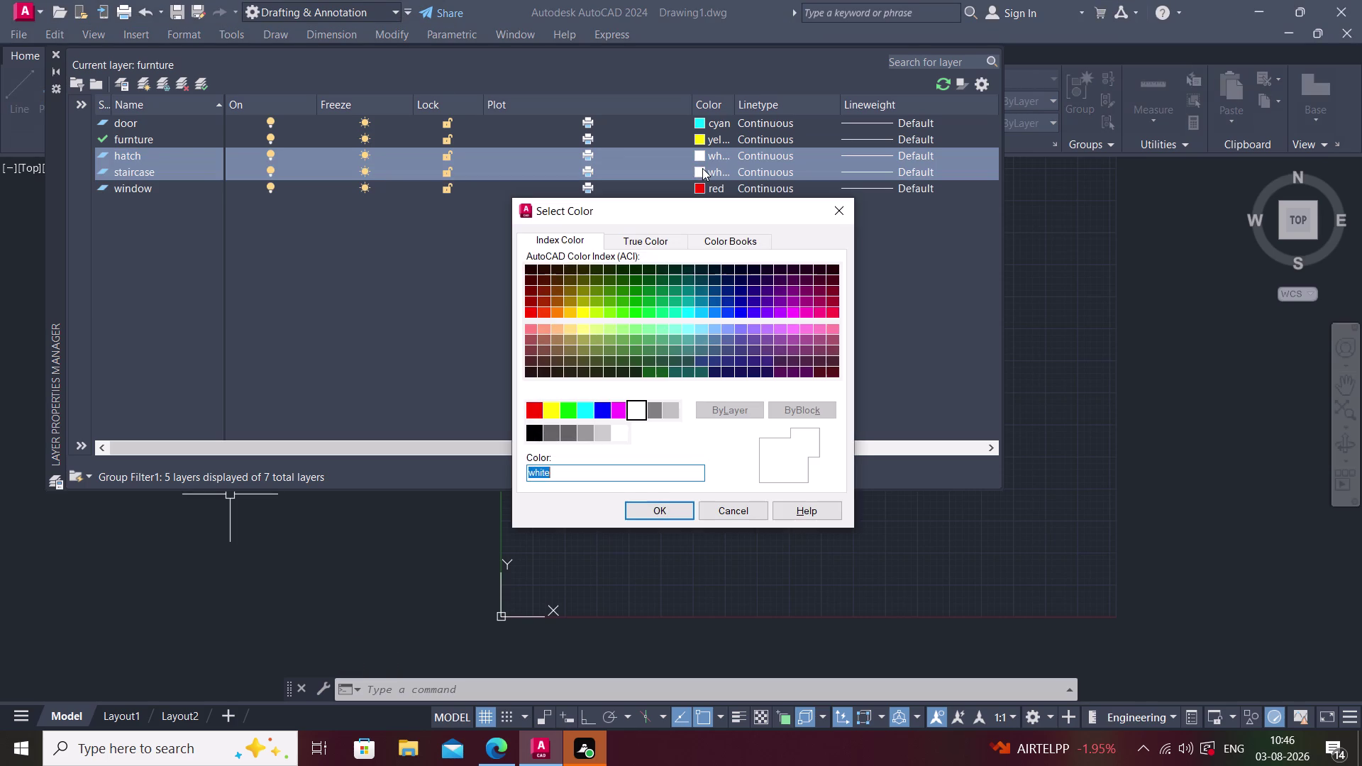
click(592, 409)
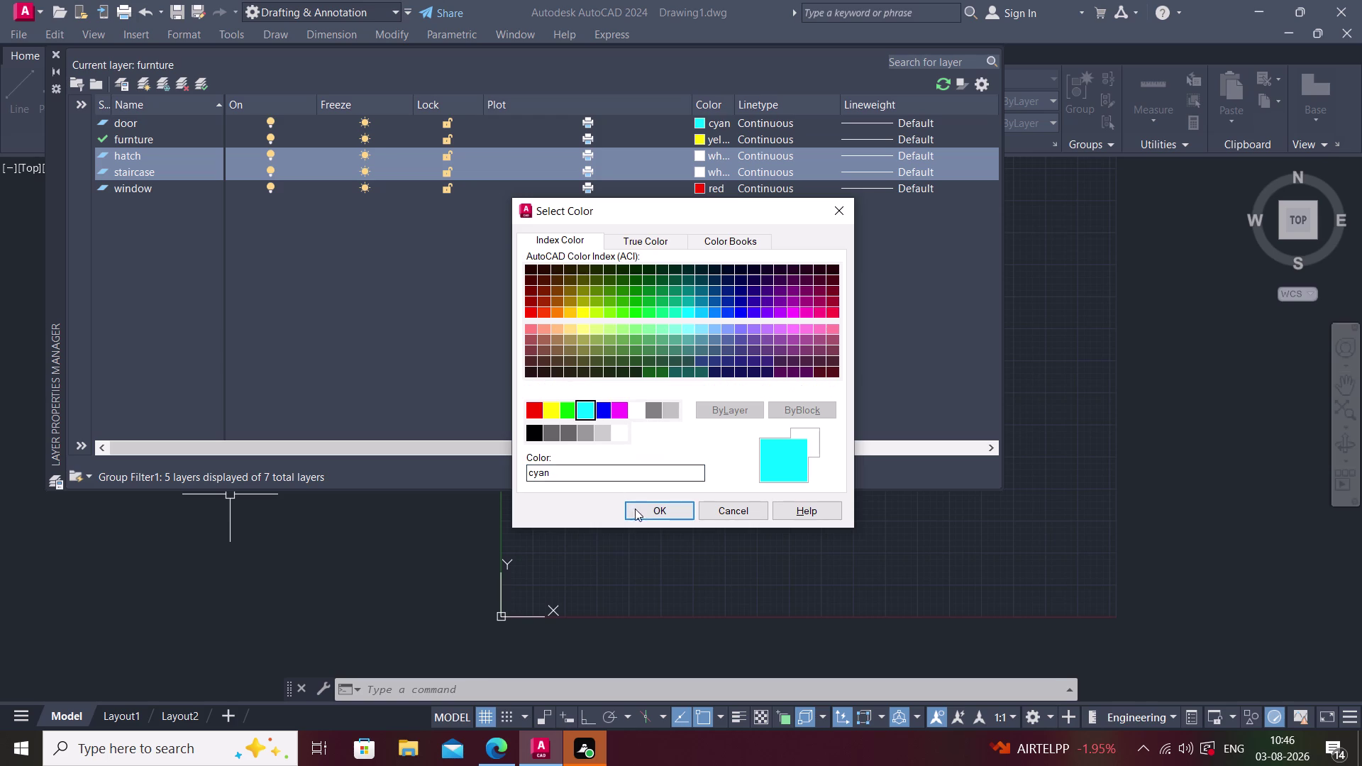
click(643, 509)
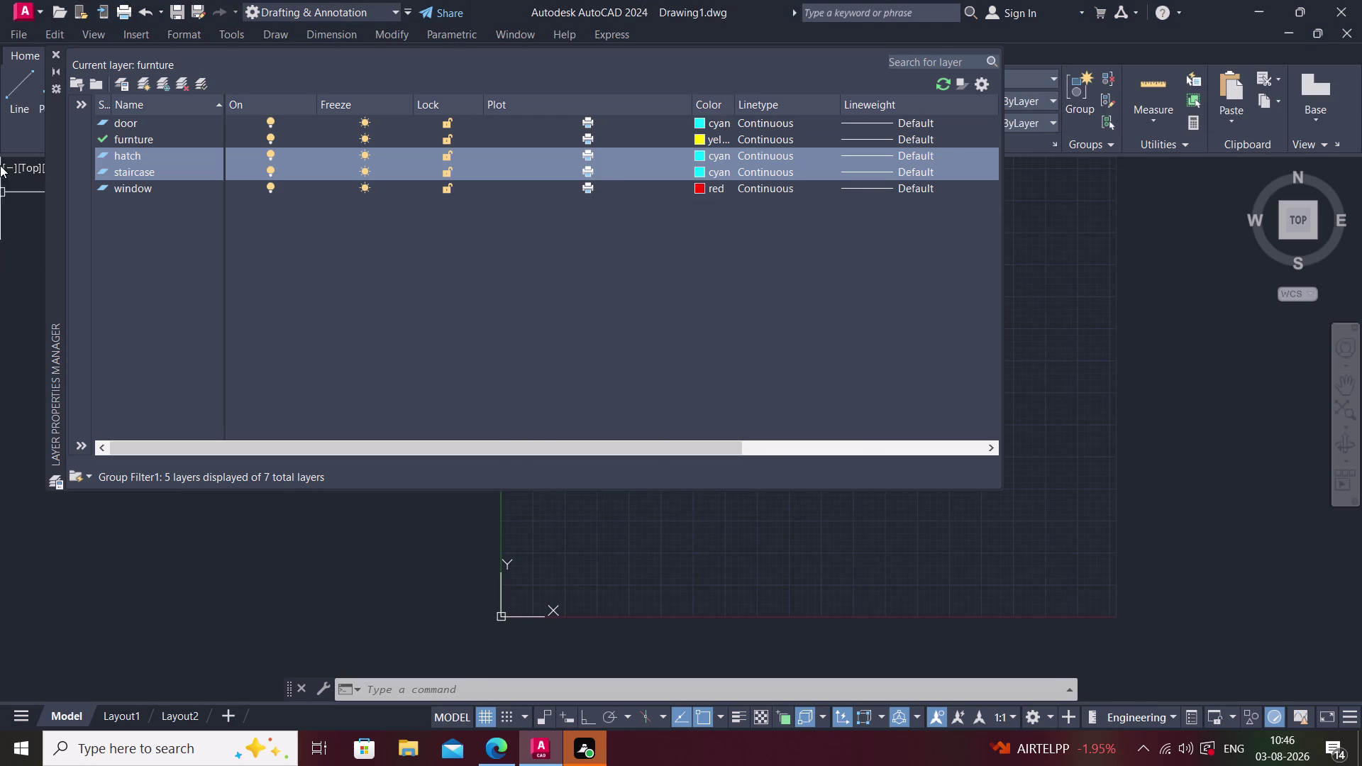
click(132, 124)
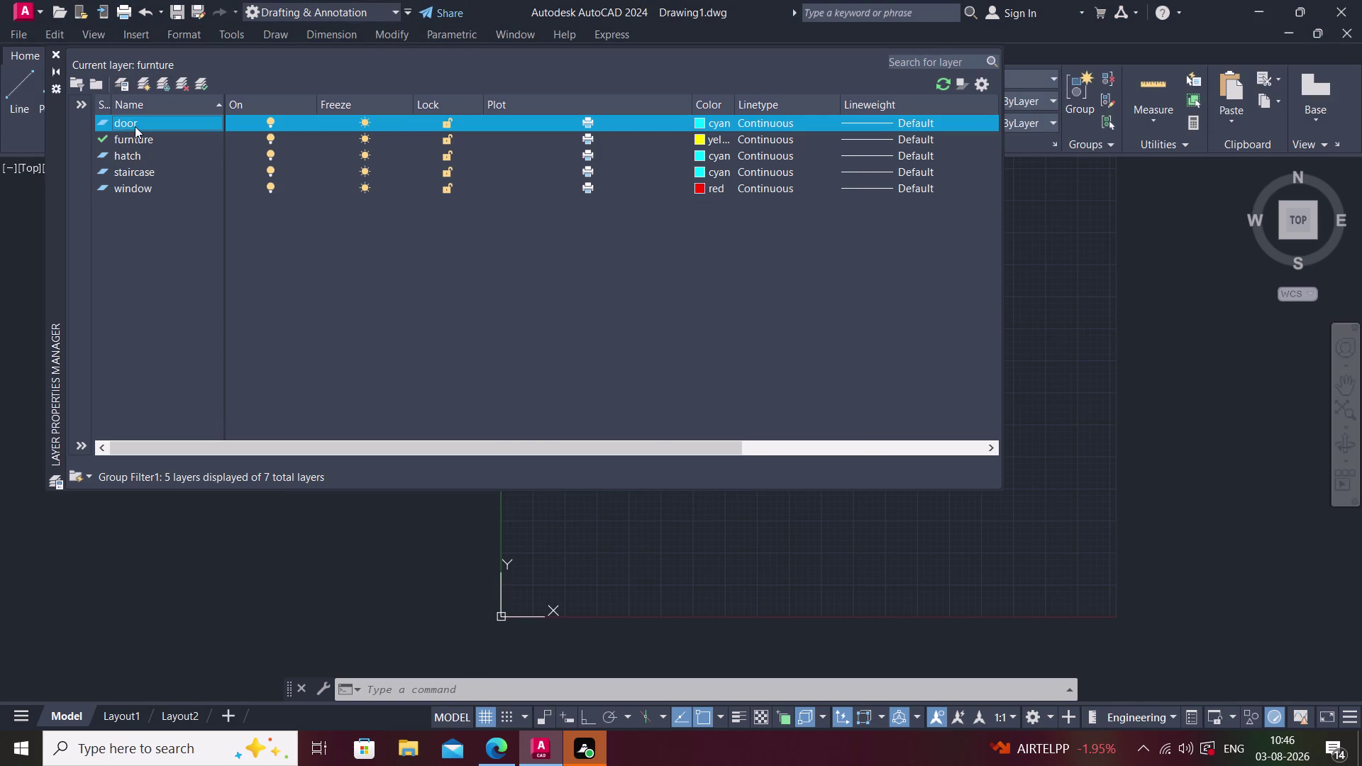
Select the window and door layers, then create a new layer named 'wall'.
click(135, 137)
click(136, 158)
click(141, 184)
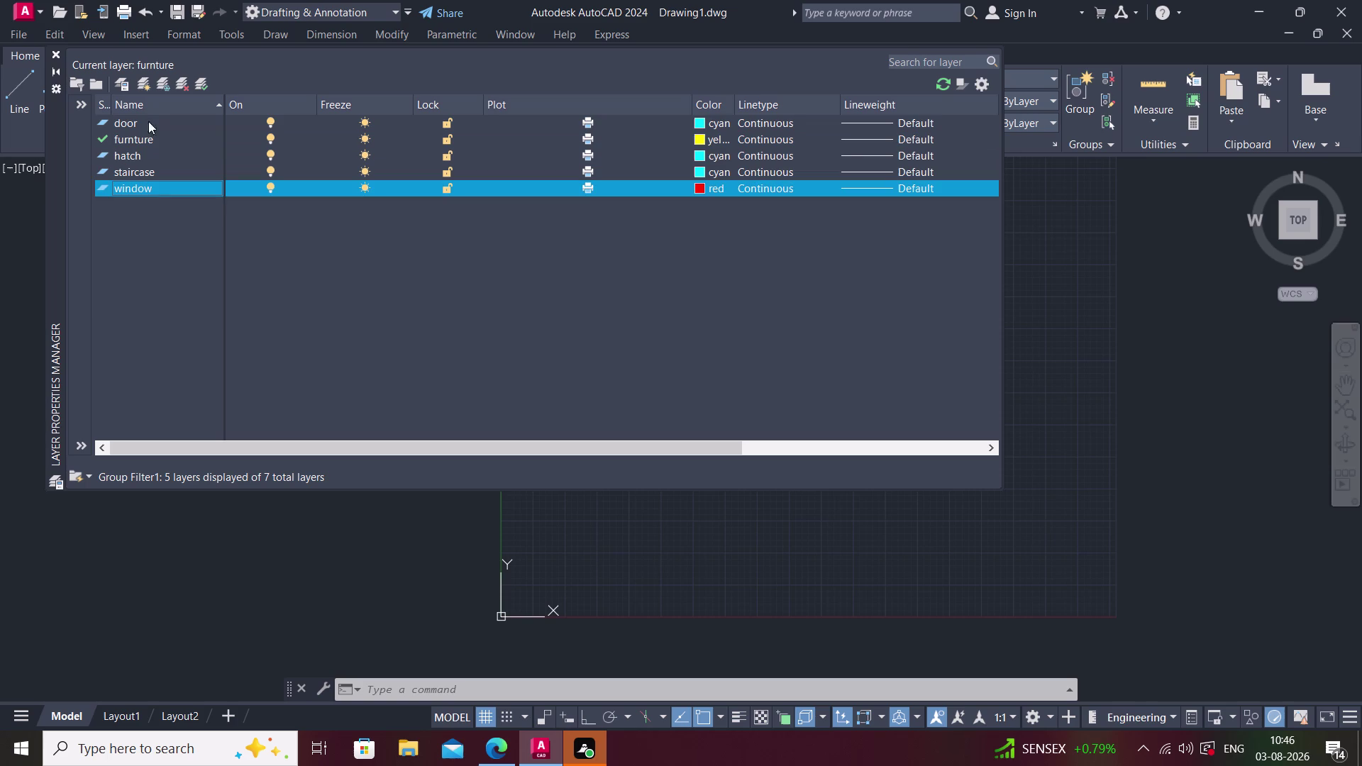
click(142, 118)
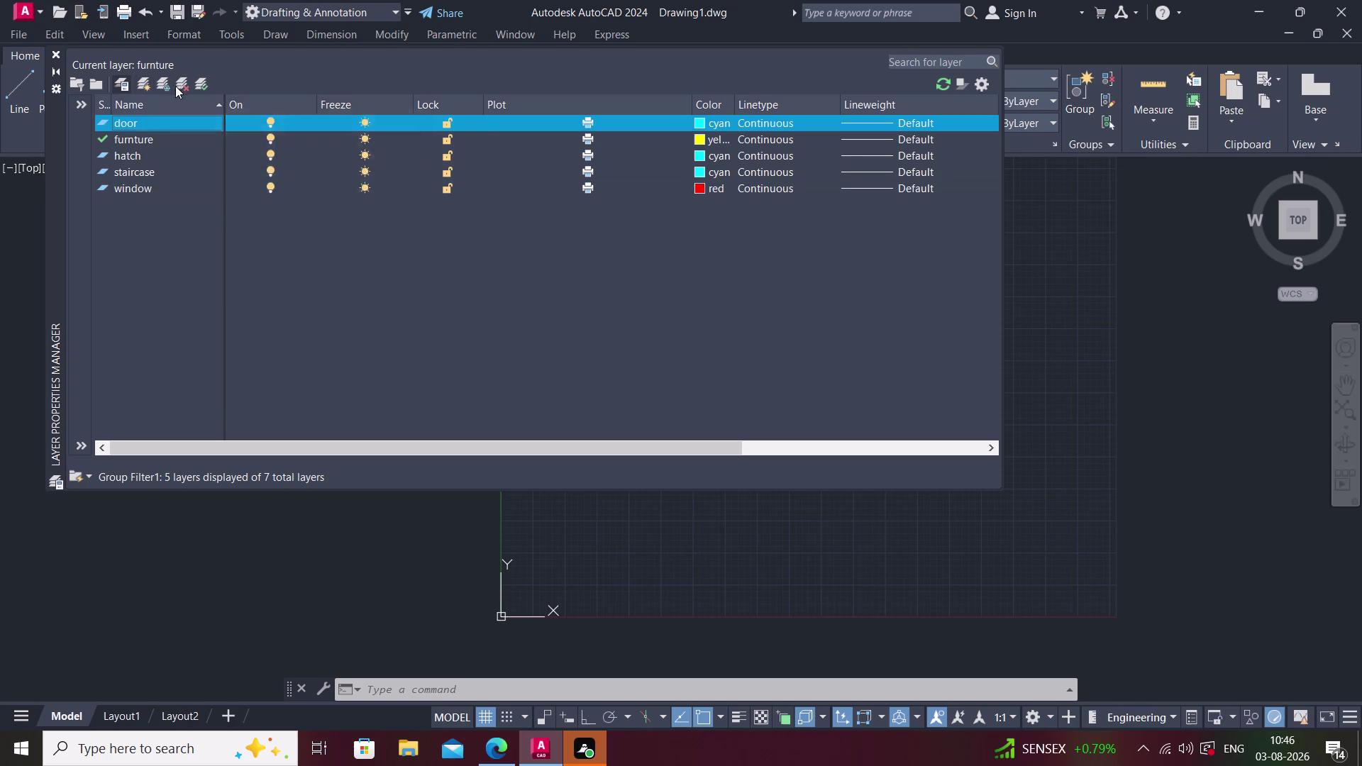
click(143, 79)
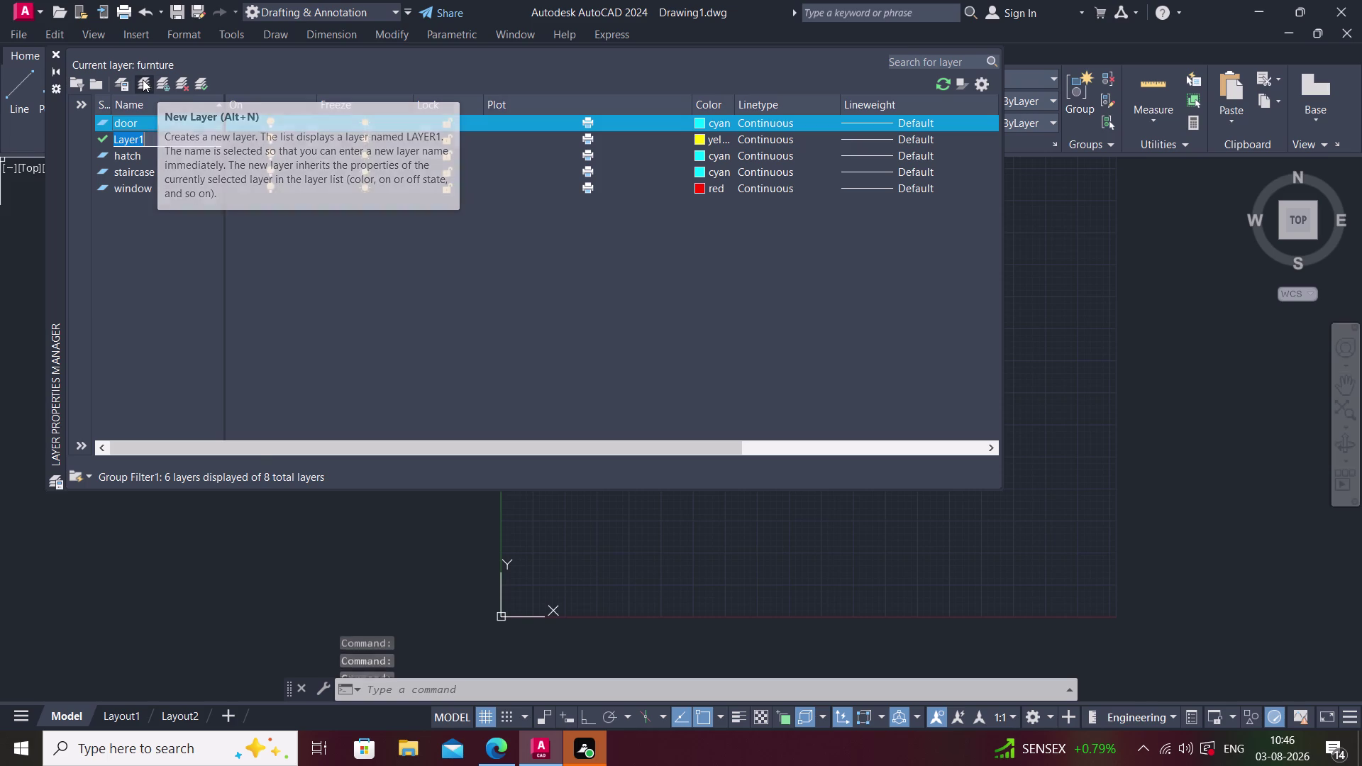
text(w)
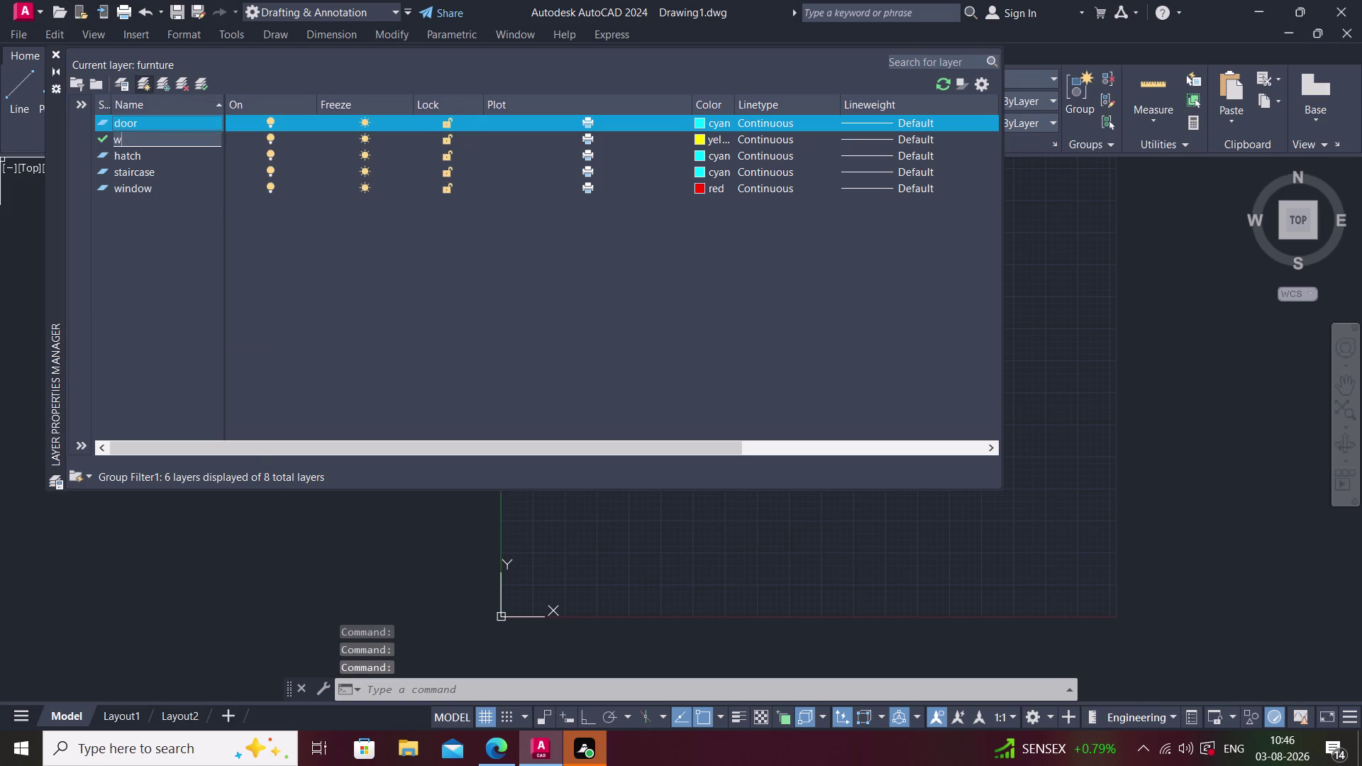
text(all)
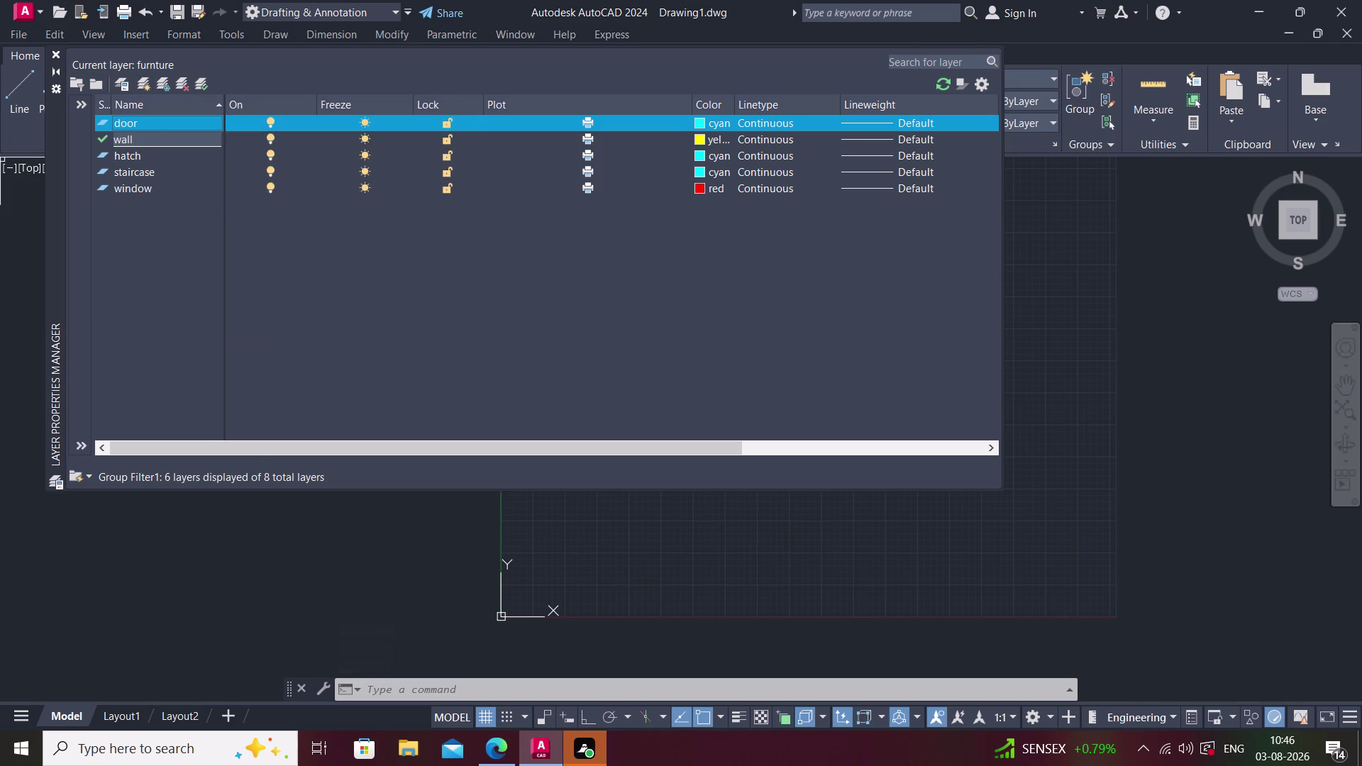
key(Return)
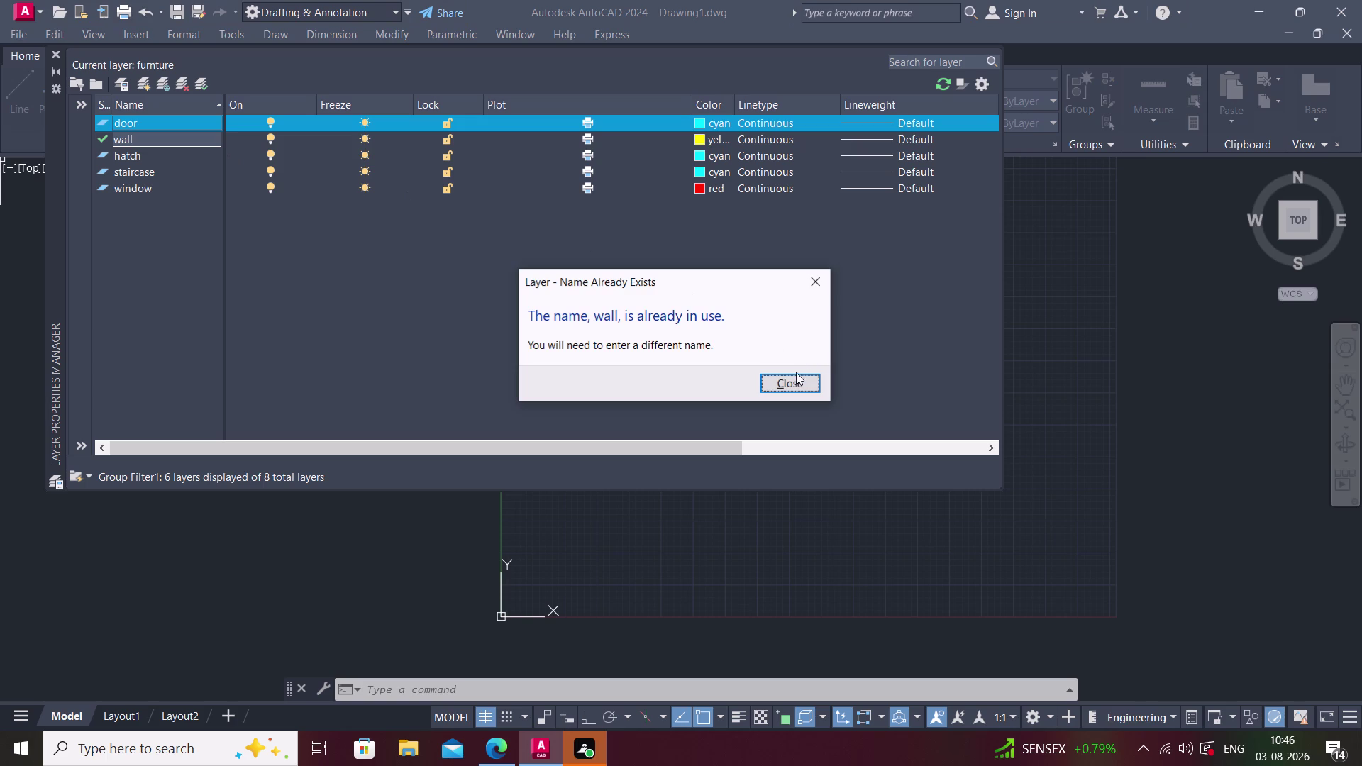
After the duplicate-name warning, rename the new layer to 'dimension'.
click(793, 377)
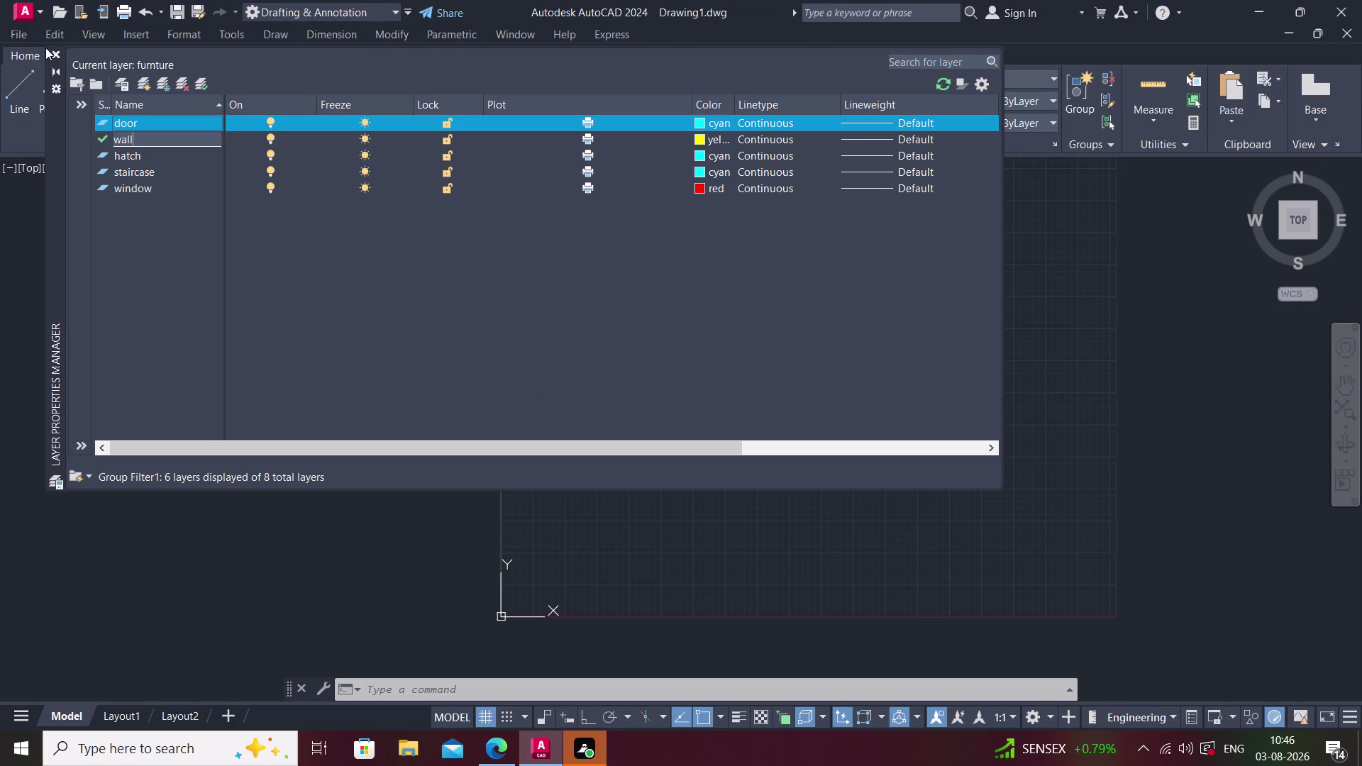
key(BackSpace)
key(BackSpace)
key(BackSpace)
key(BackSpace)
text(dimen)
text(su)
key(BackSpace)
text(ion)
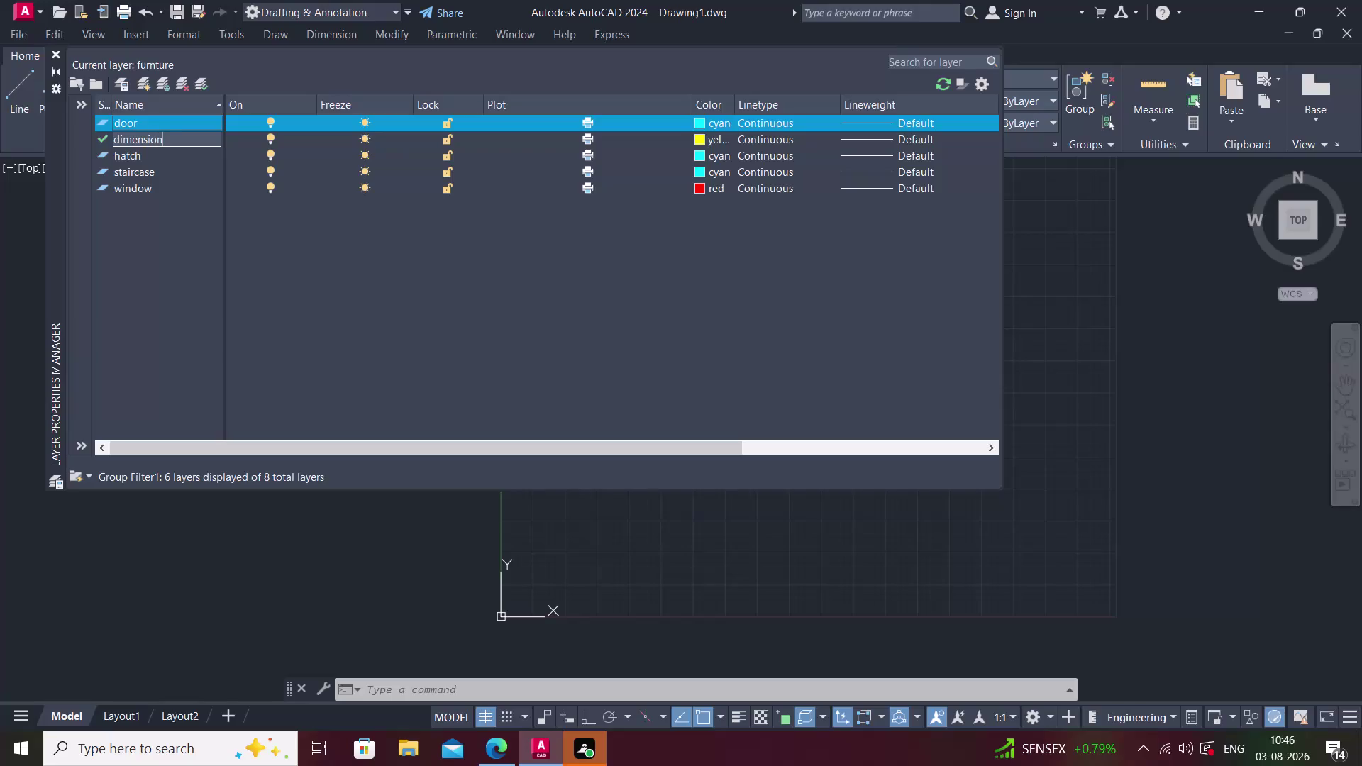
key(space)
key(Return)
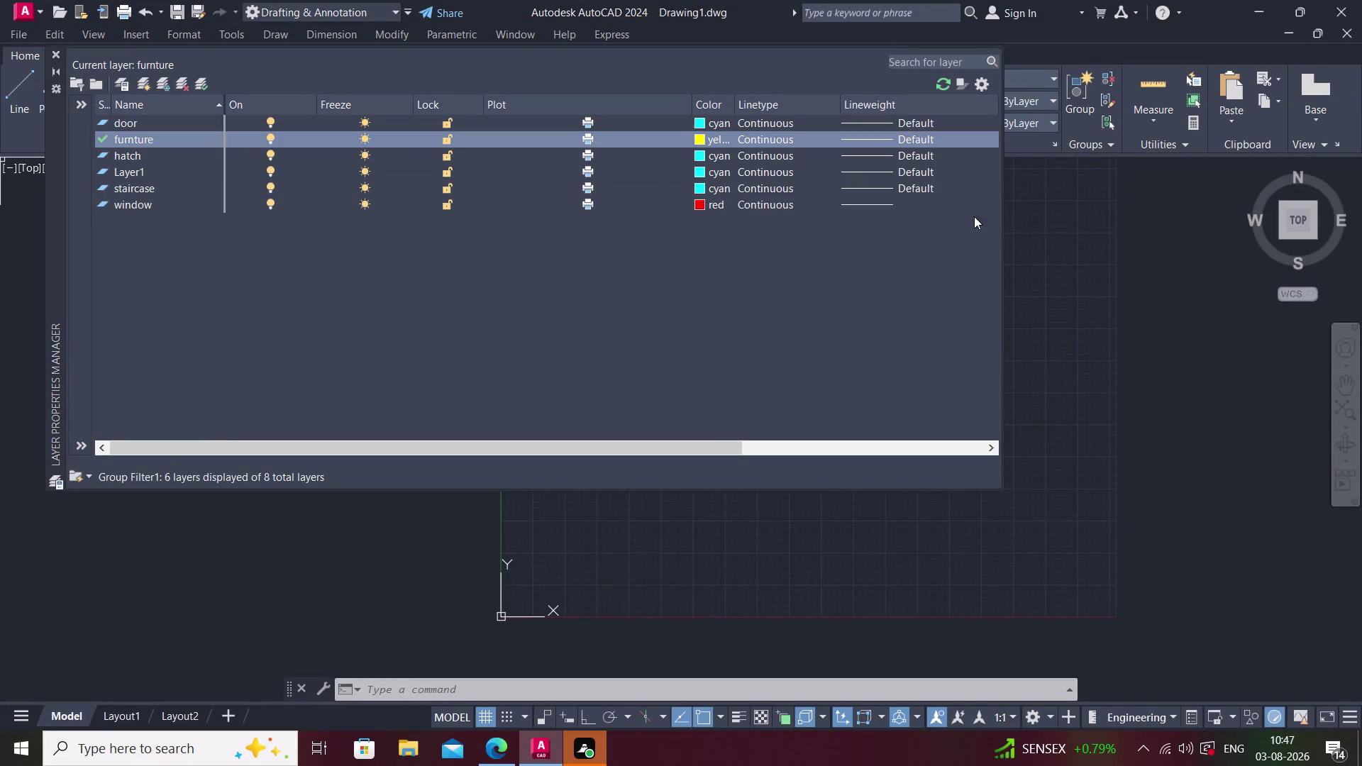
Correct the furnture layer name to 'furniture' and close the layer manager.
click(150, 143)
double_click(157, 138)
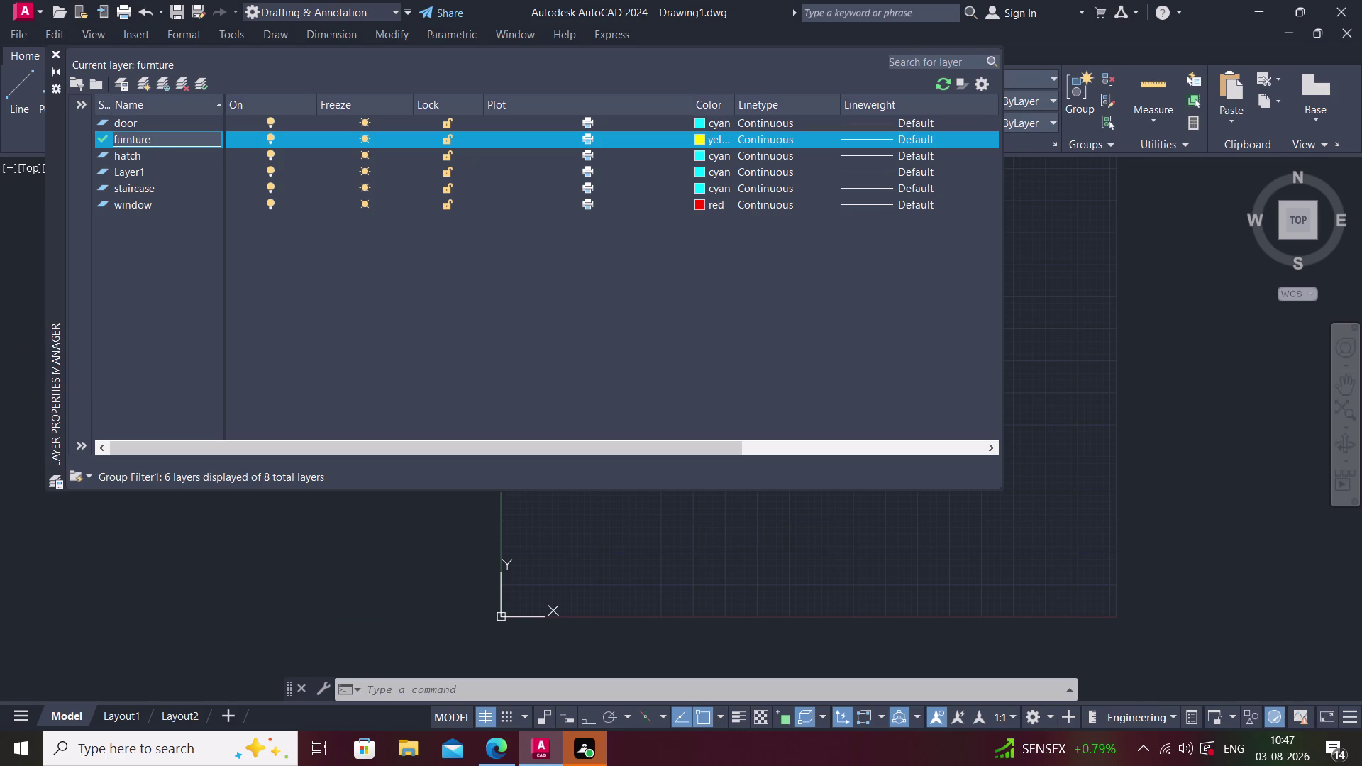
key(BackSpace)
key(BackSpace)
key(BackSpace)
key(BackSpace)
text(iture)
key(Return)
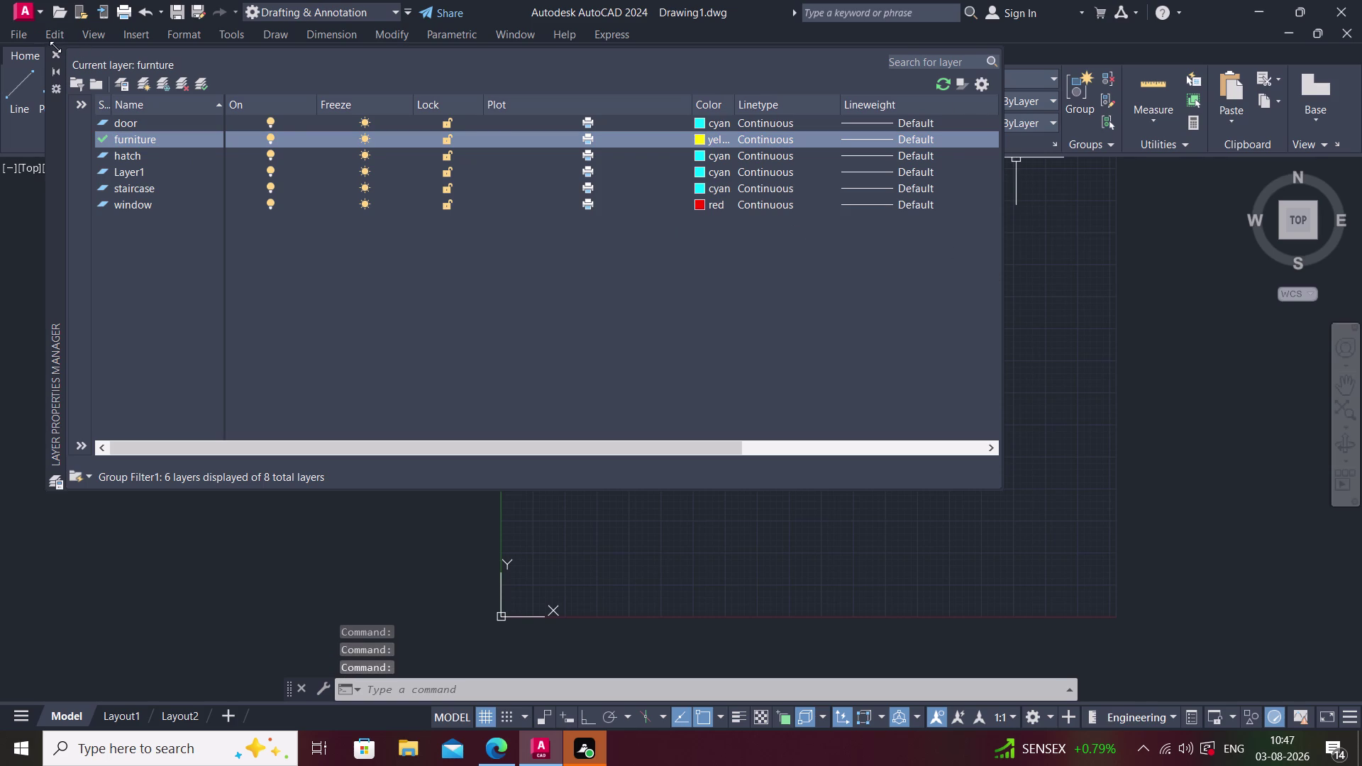
click(56, 55)
middle_drag(280, 288, 30, 355)
Colour the door layer red and the dimension layer magenta.
scroll(down, 3)
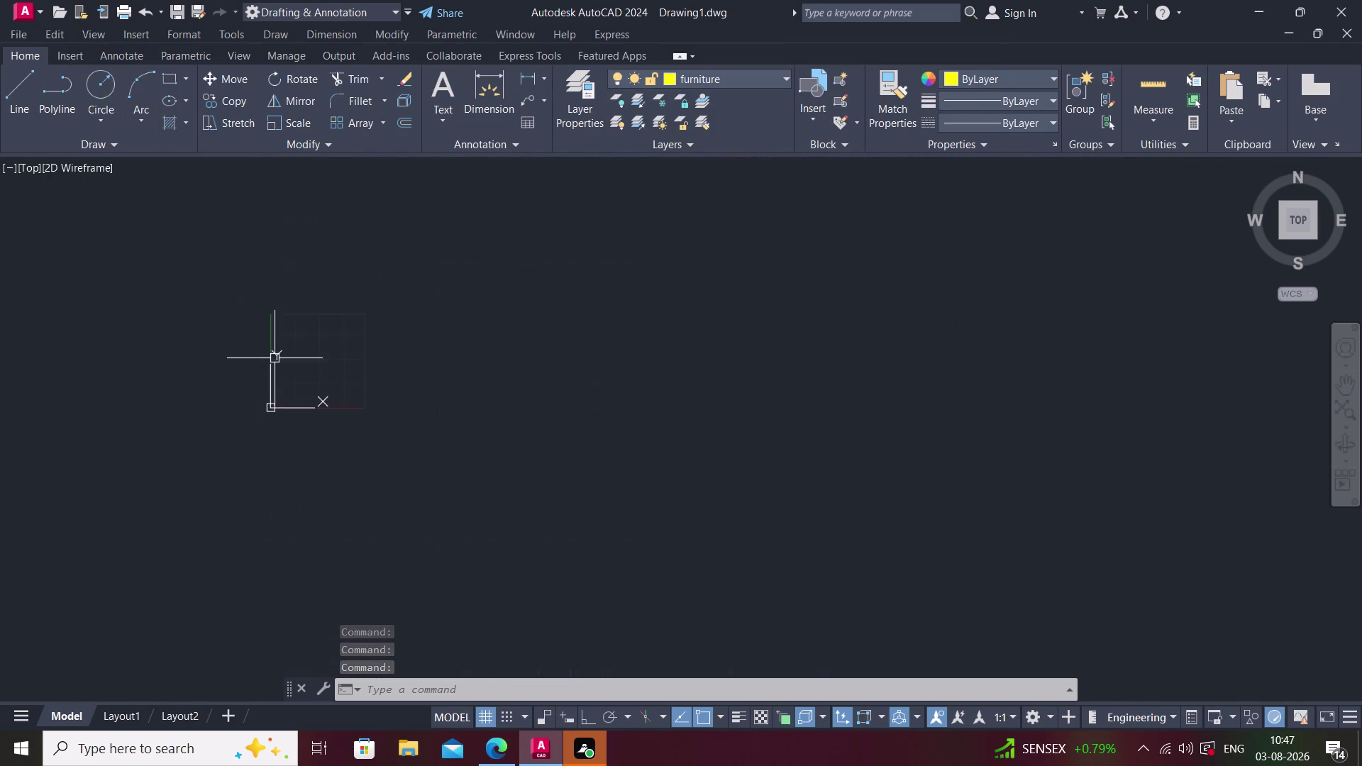
click(785, 81)
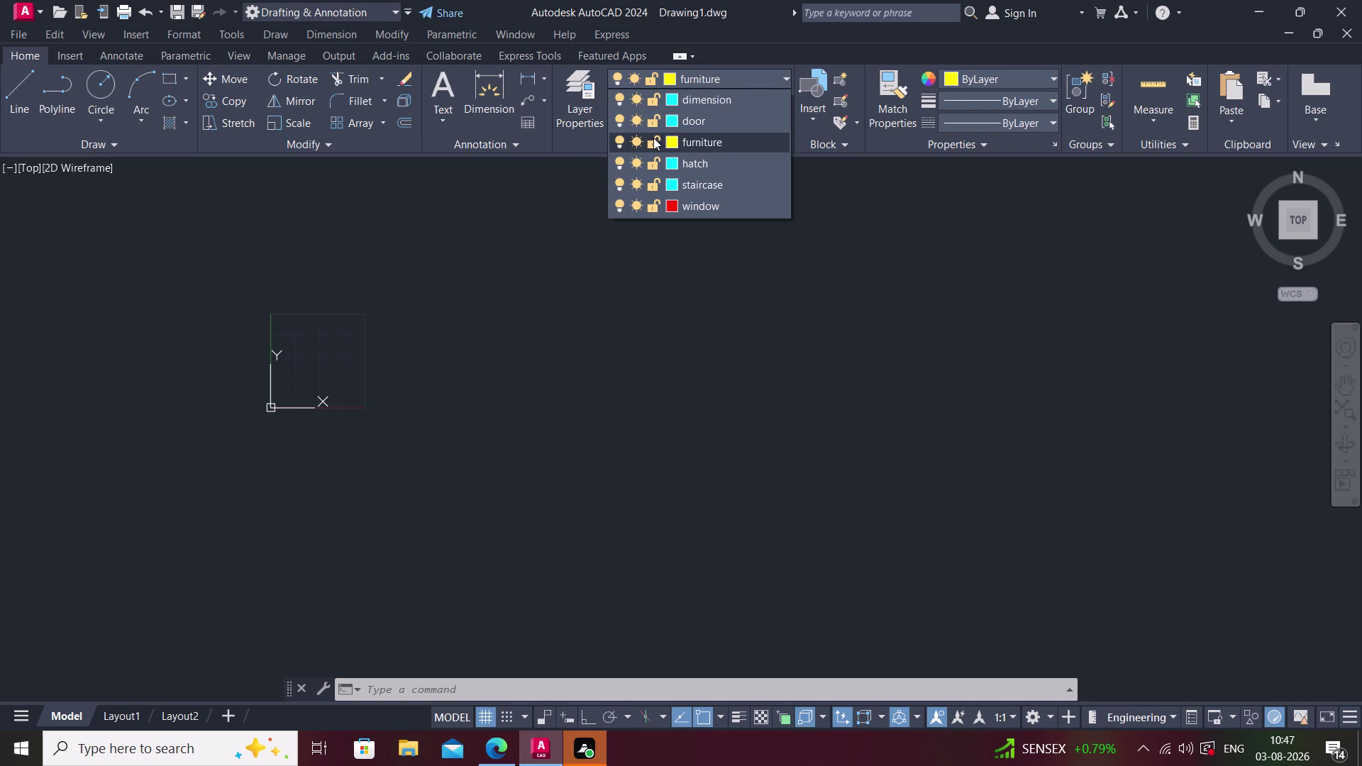
click(670, 122)
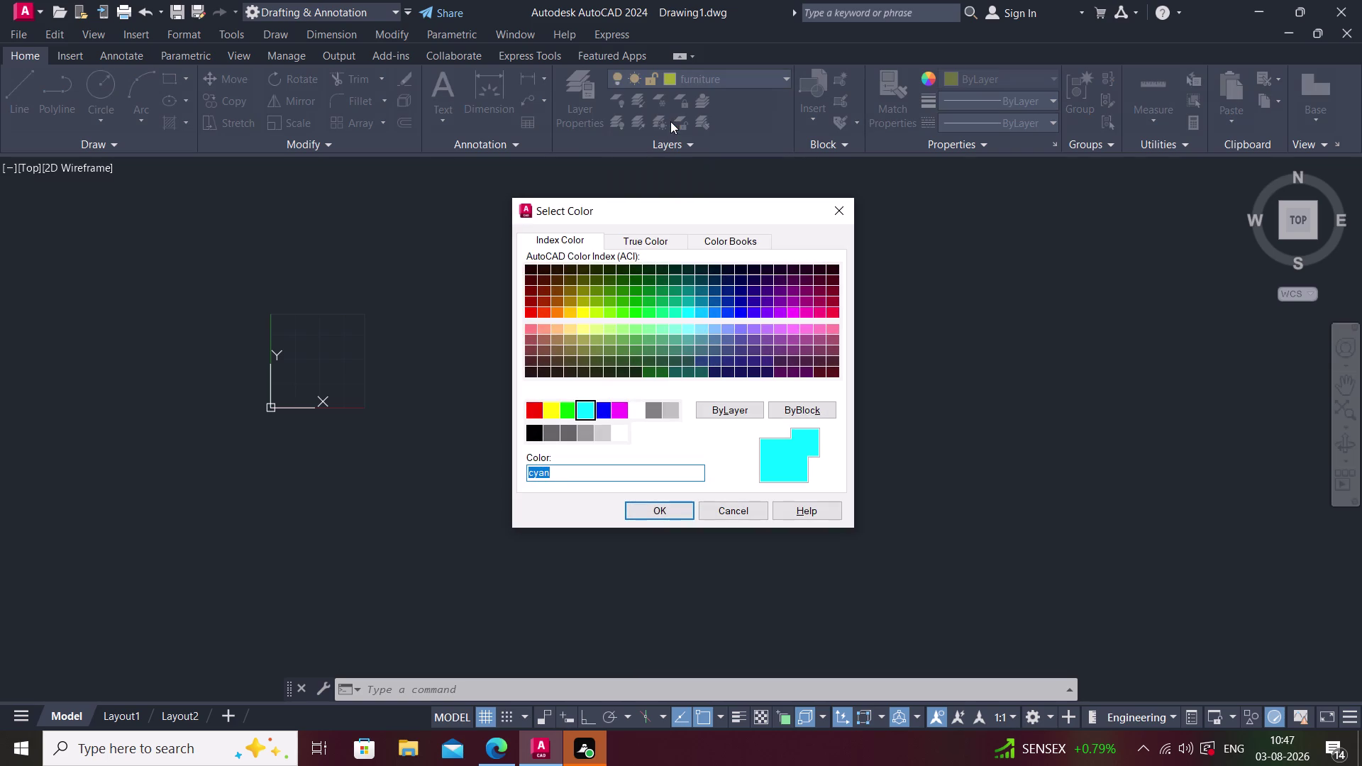
click(536, 406)
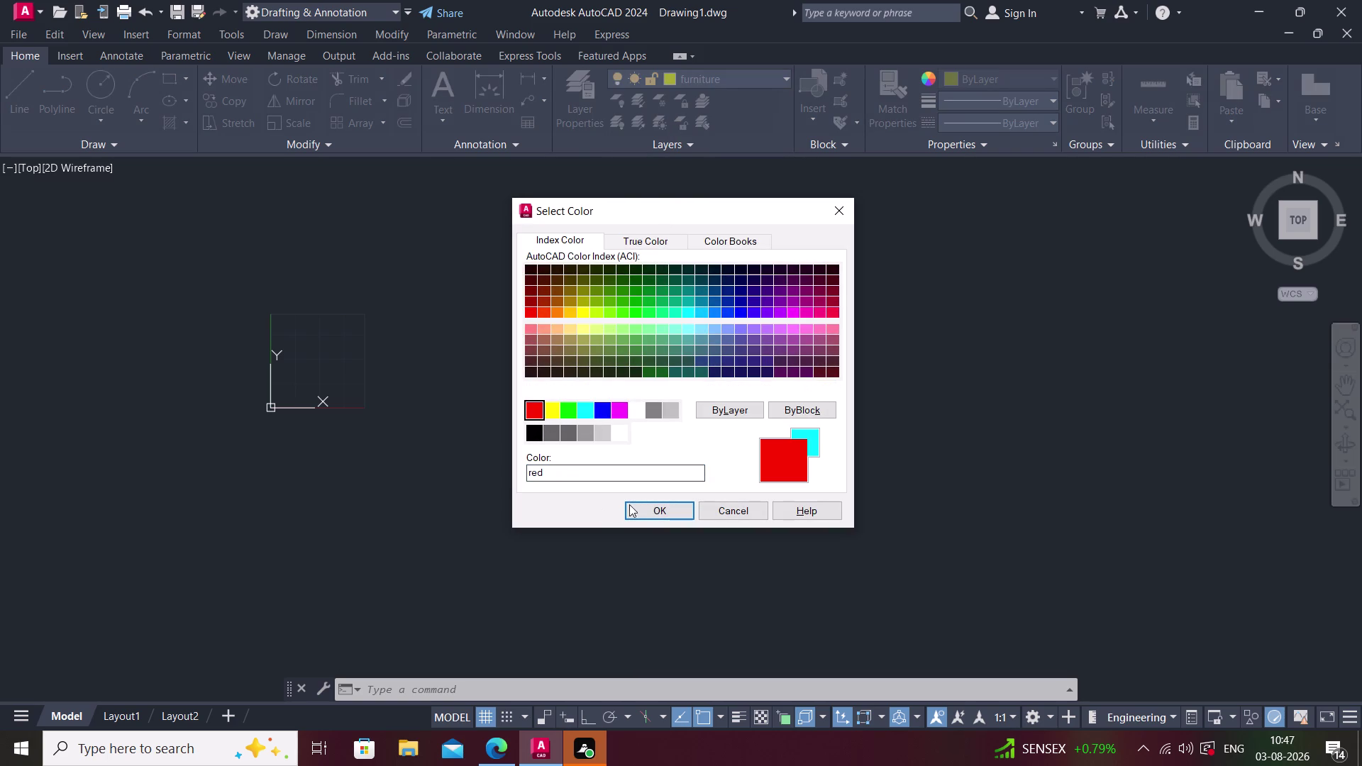
click(637, 505)
click(772, 70)
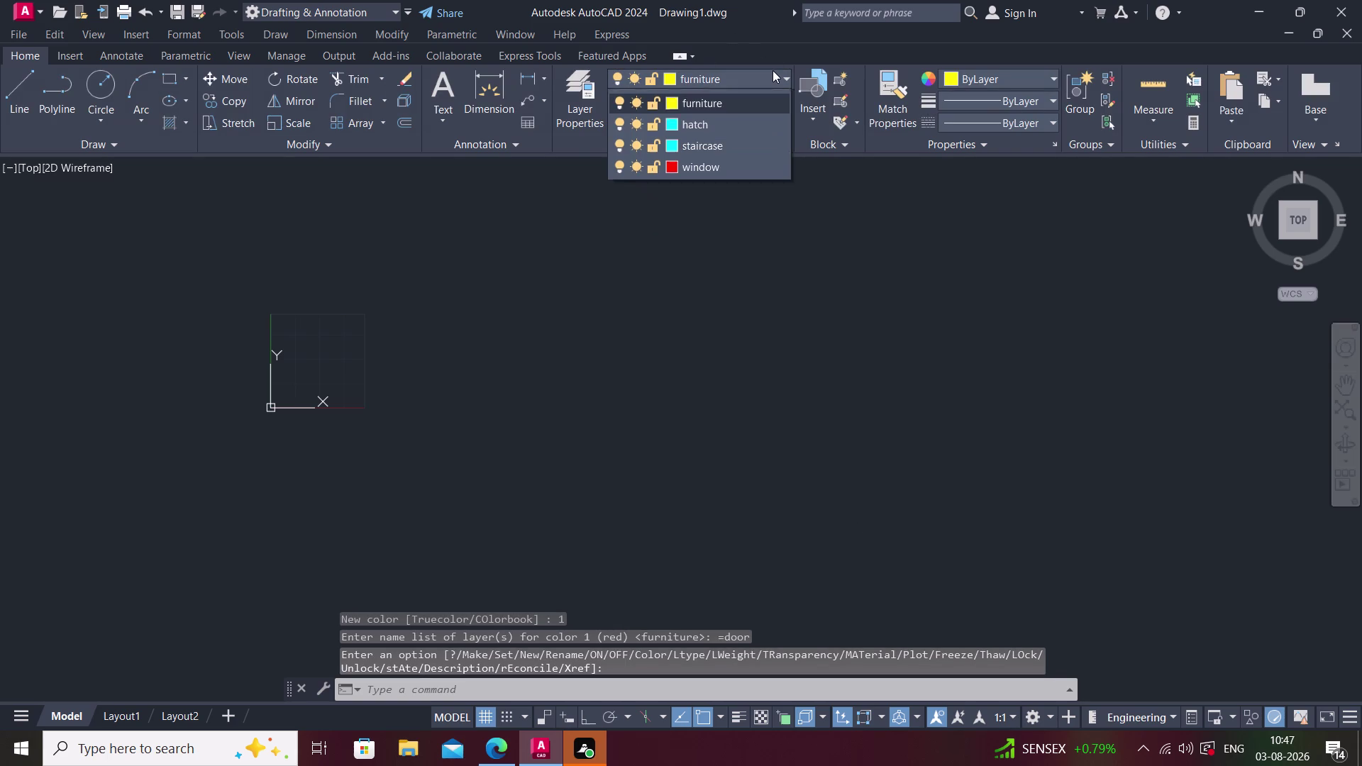
click(673, 98)
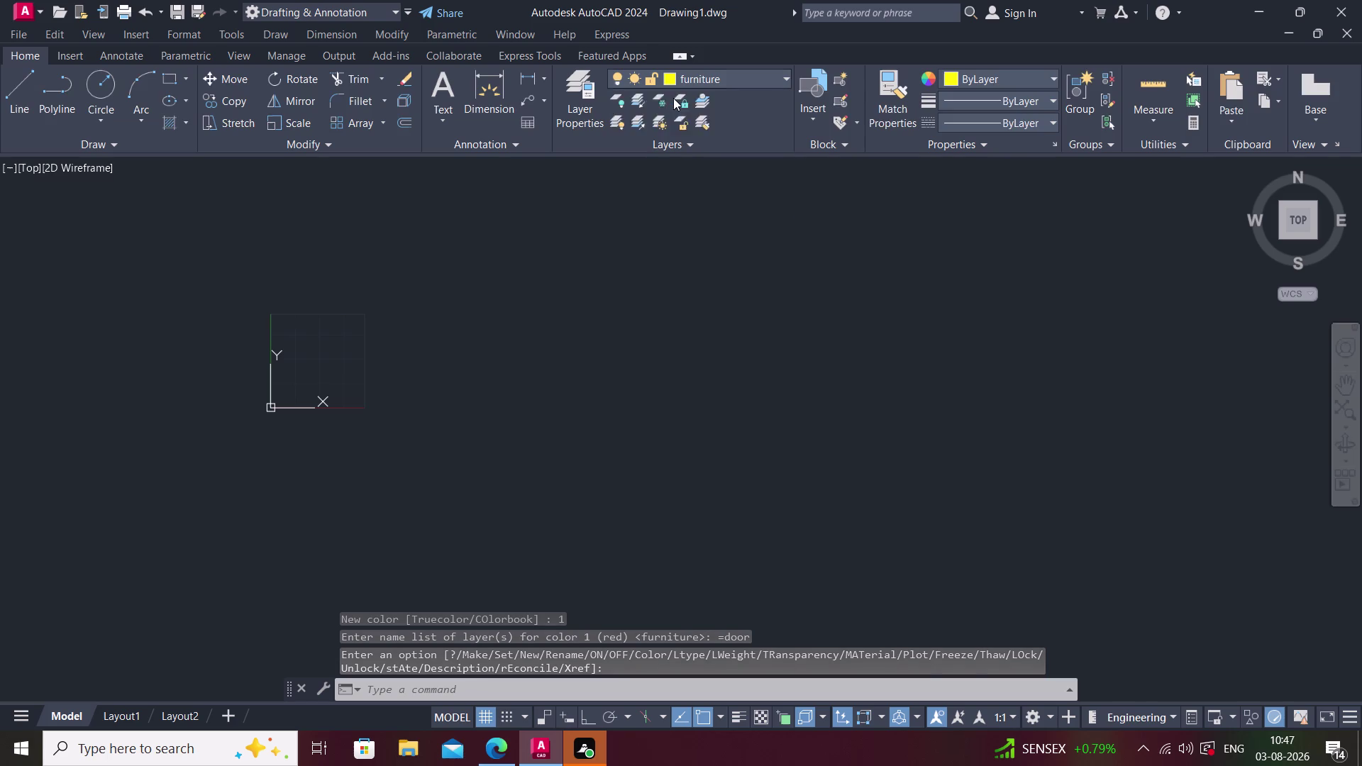
click(617, 409)
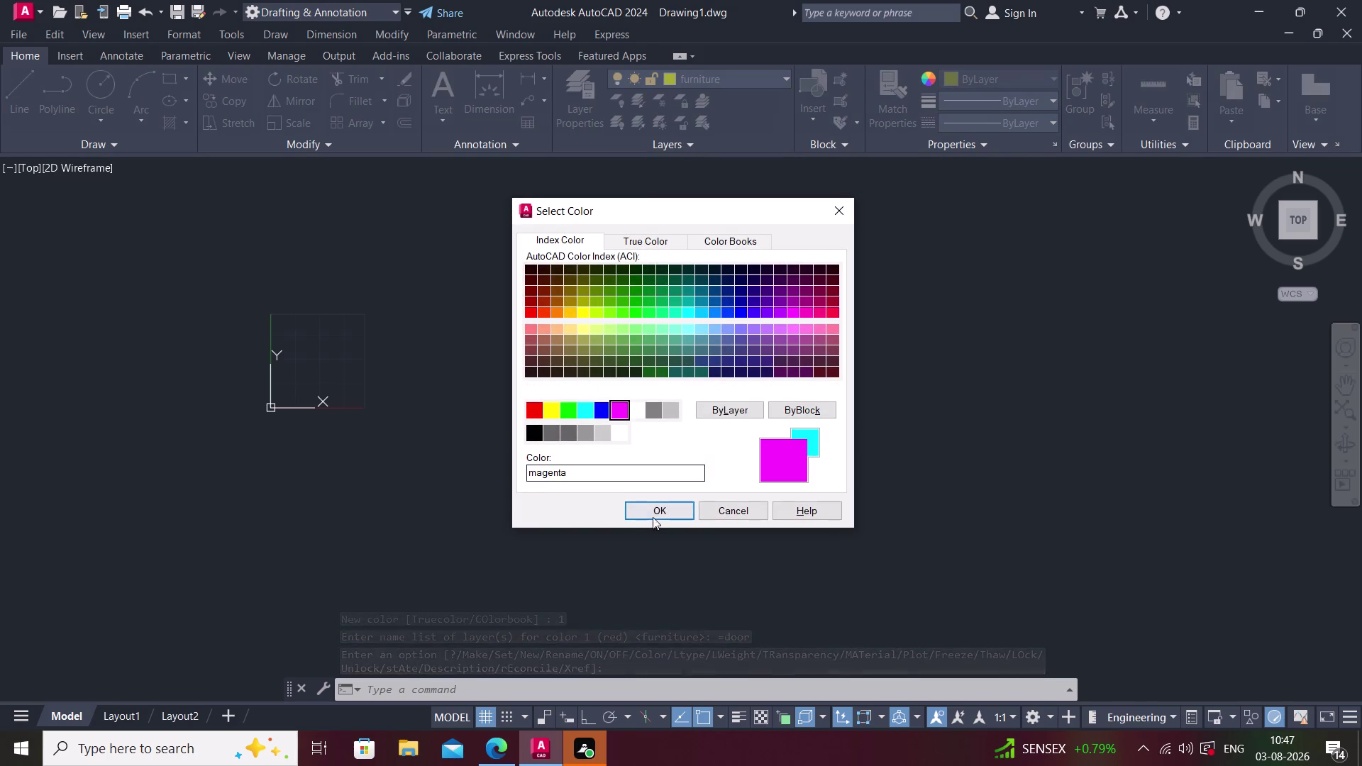
click(656, 509)
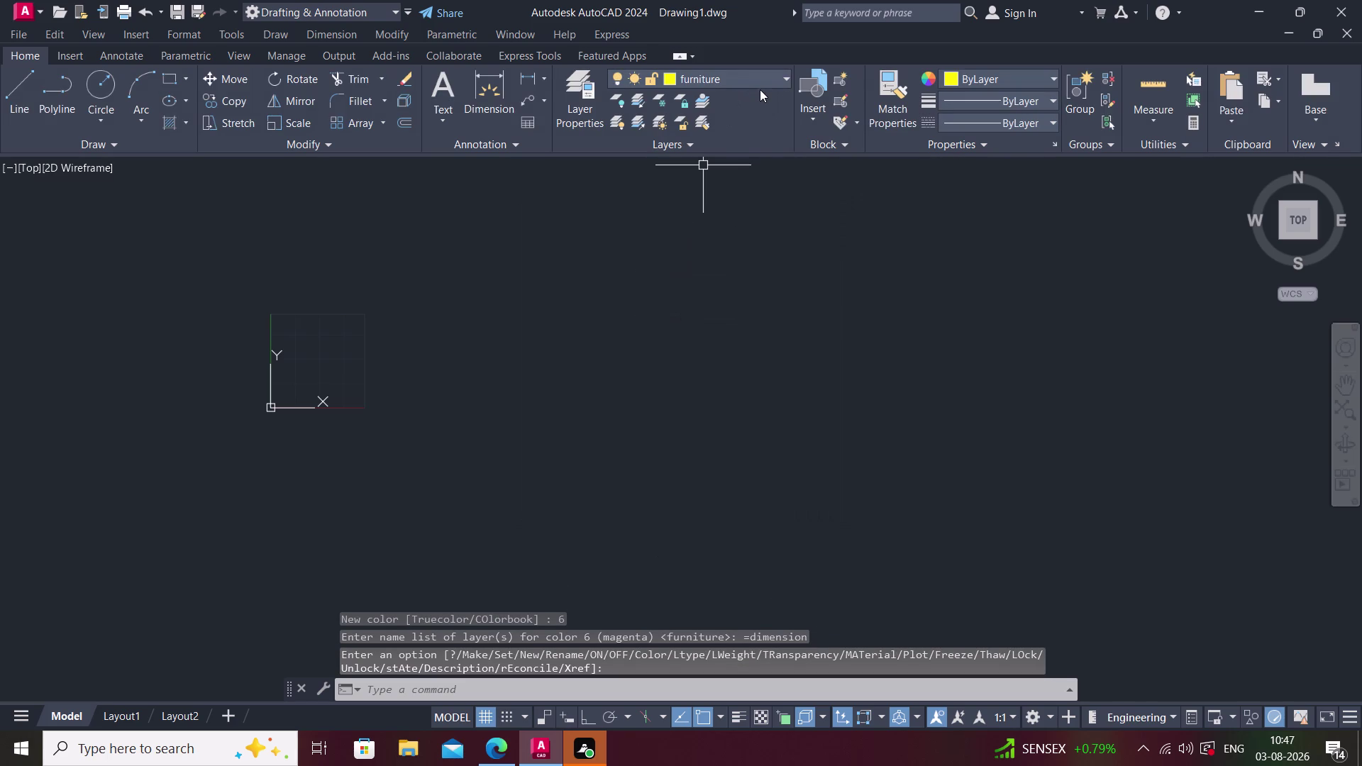
Colour the staircase layer white and the window layer blue.
click(761, 83)
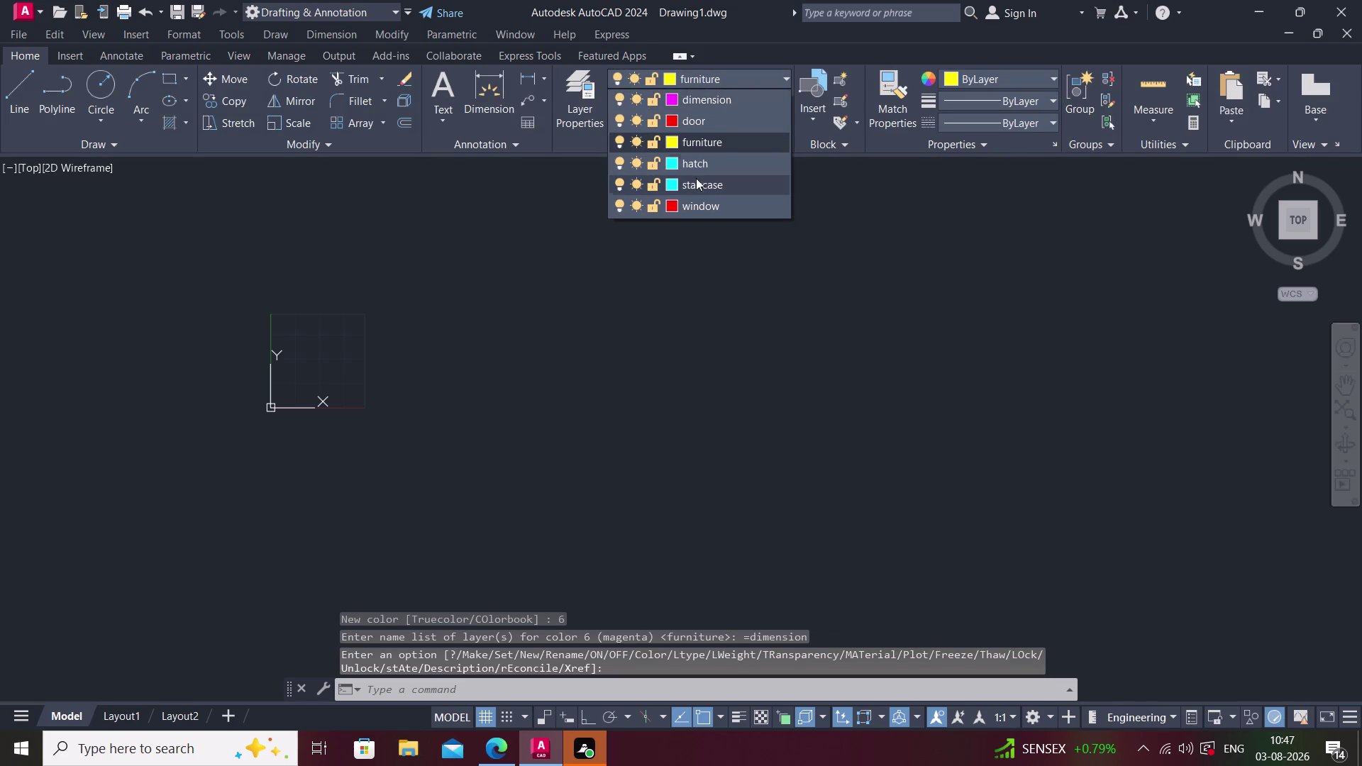
click(673, 184)
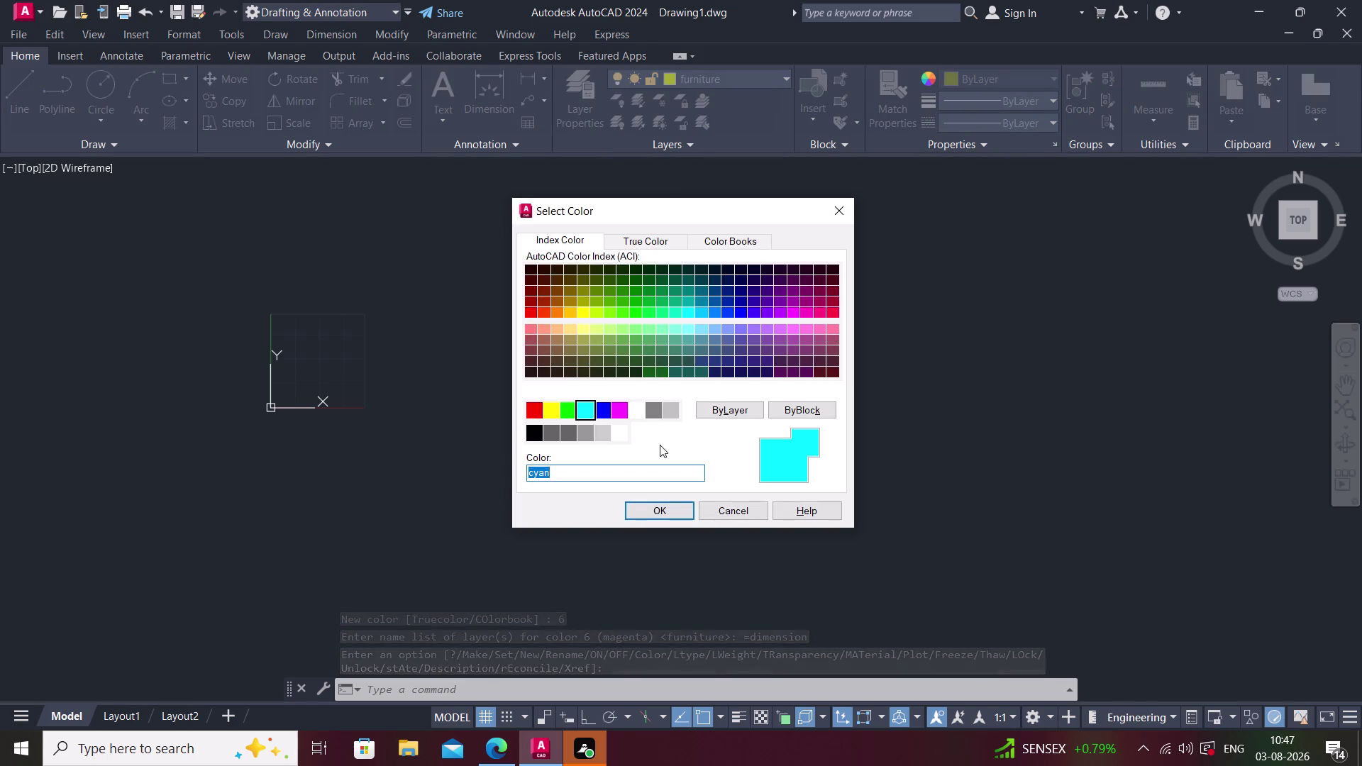
click(634, 408)
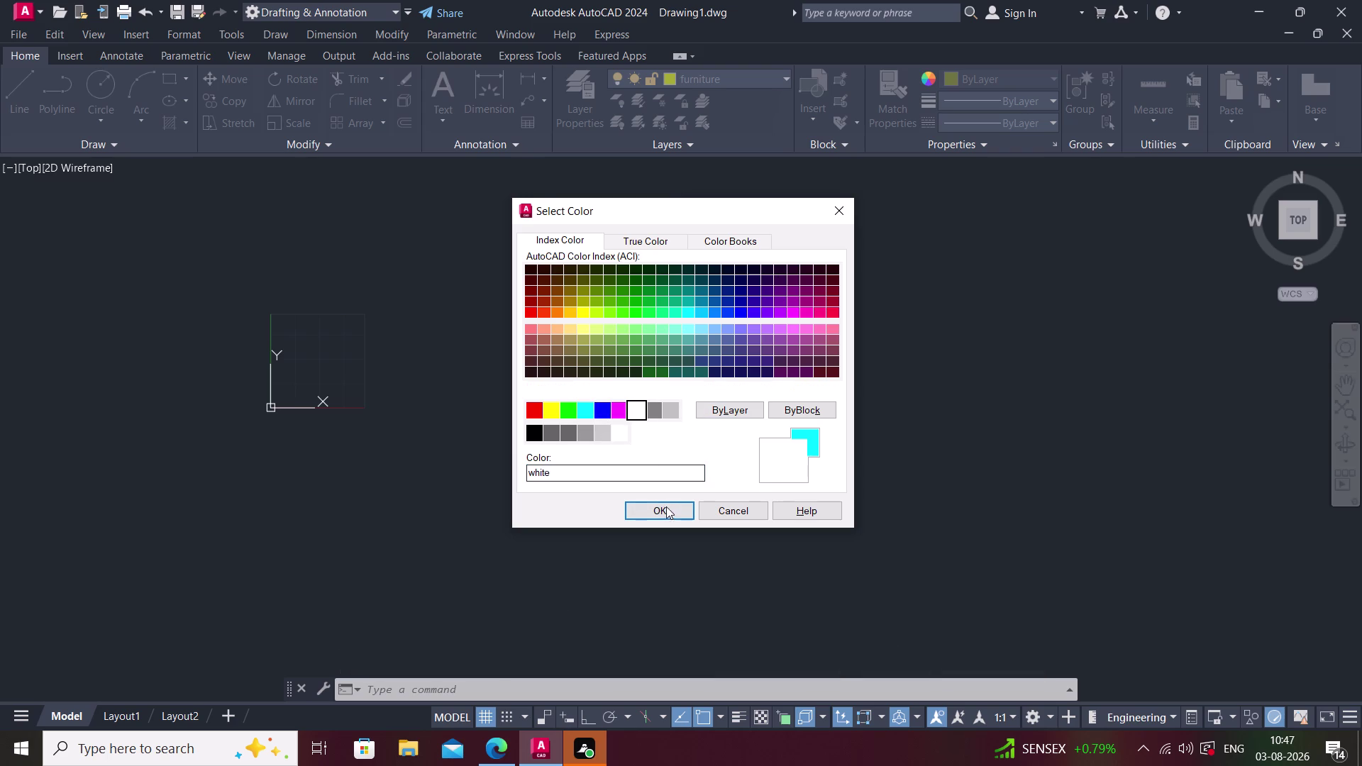
click(666, 507)
click(740, 81)
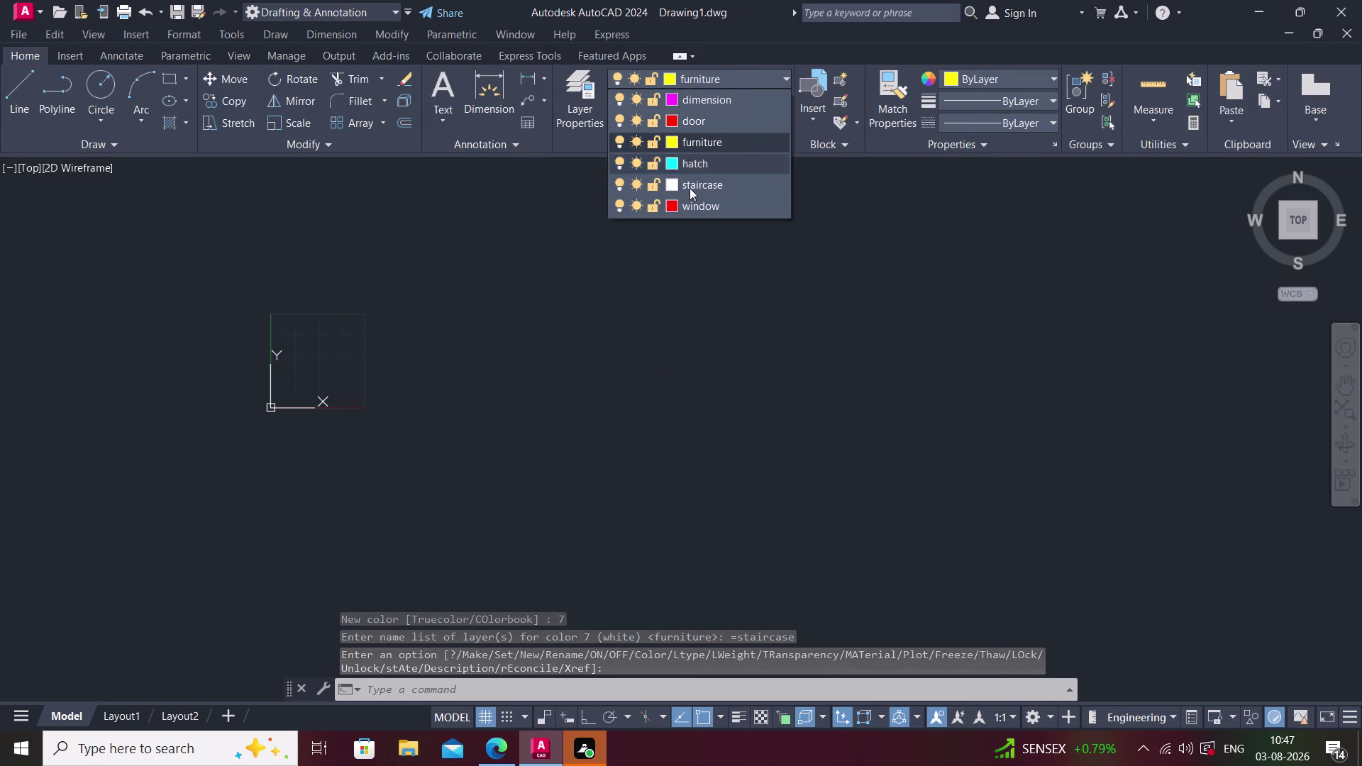
click(672, 205)
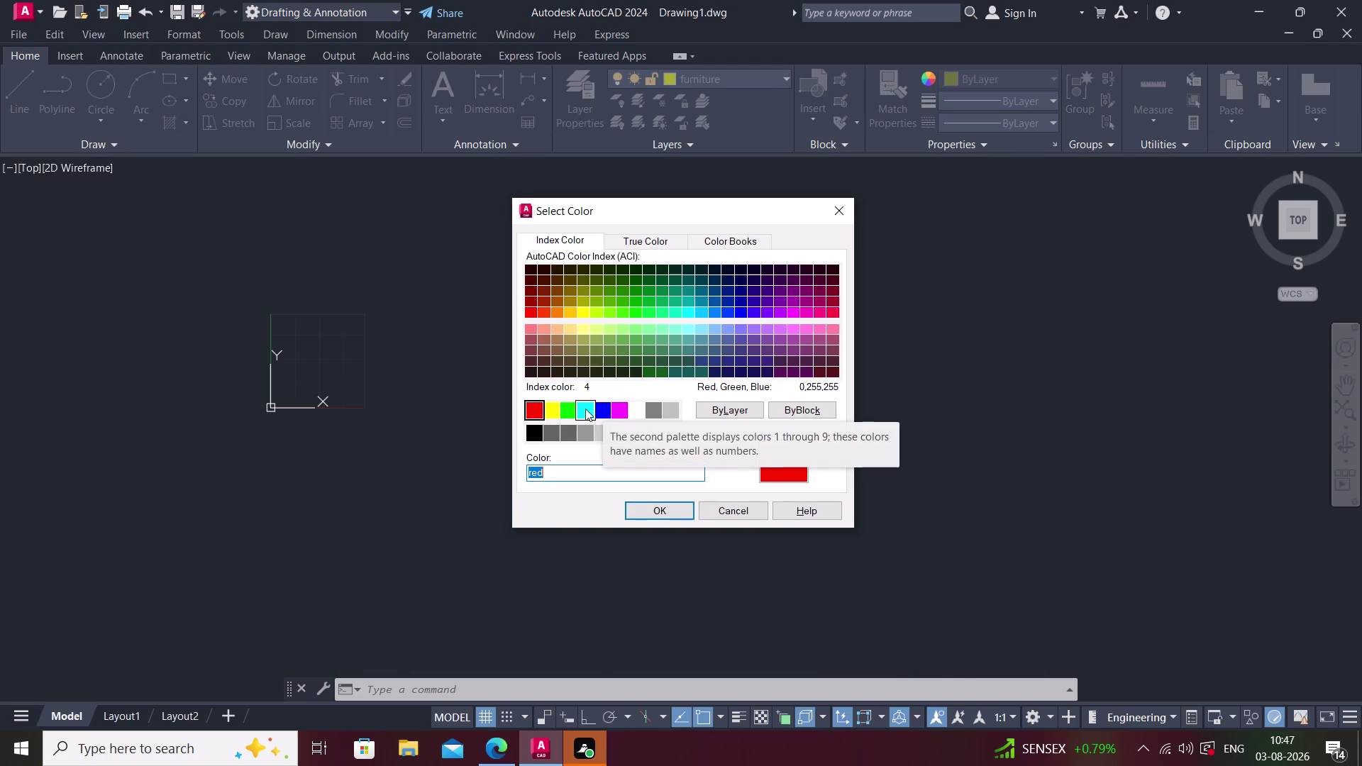
click(605, 409)
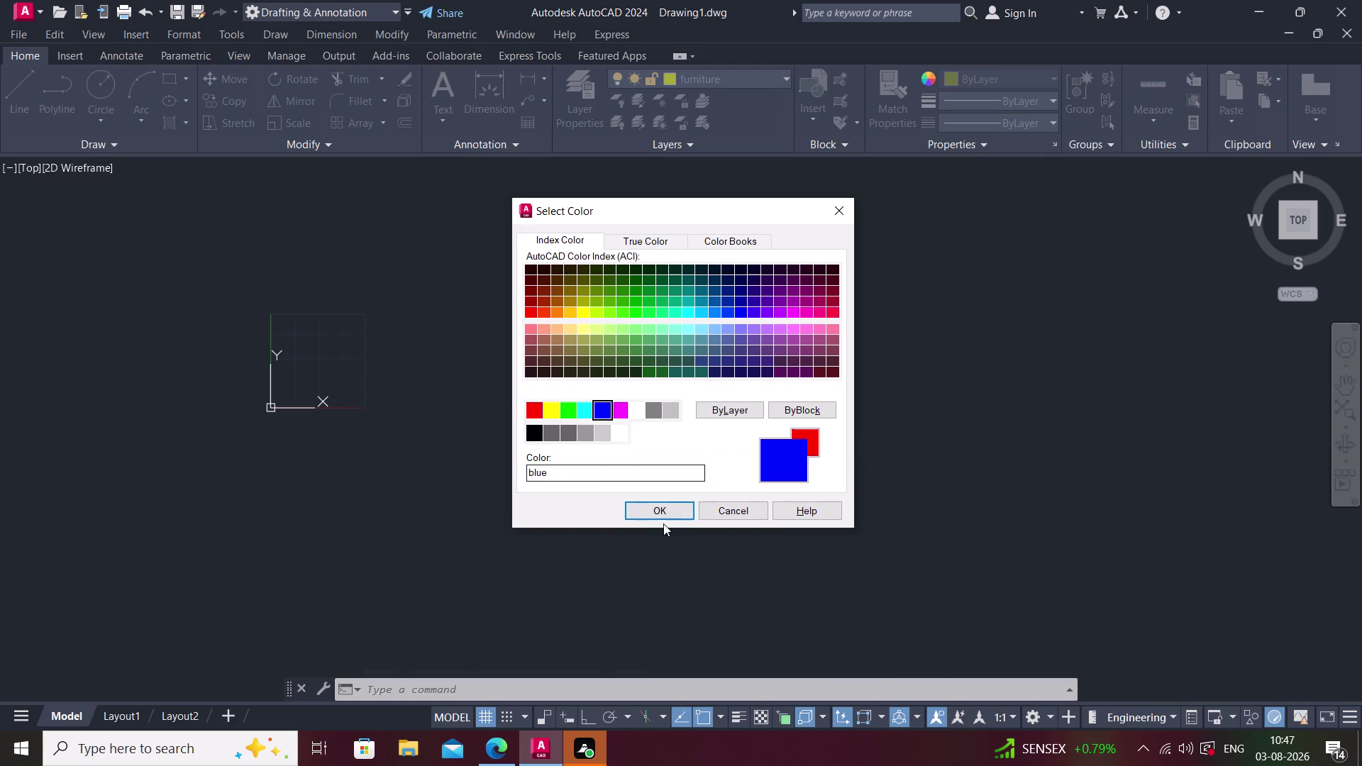
click(664, 513)
Colour the furniture layer green and change the dimension layer to yellow.
click(760, 85)
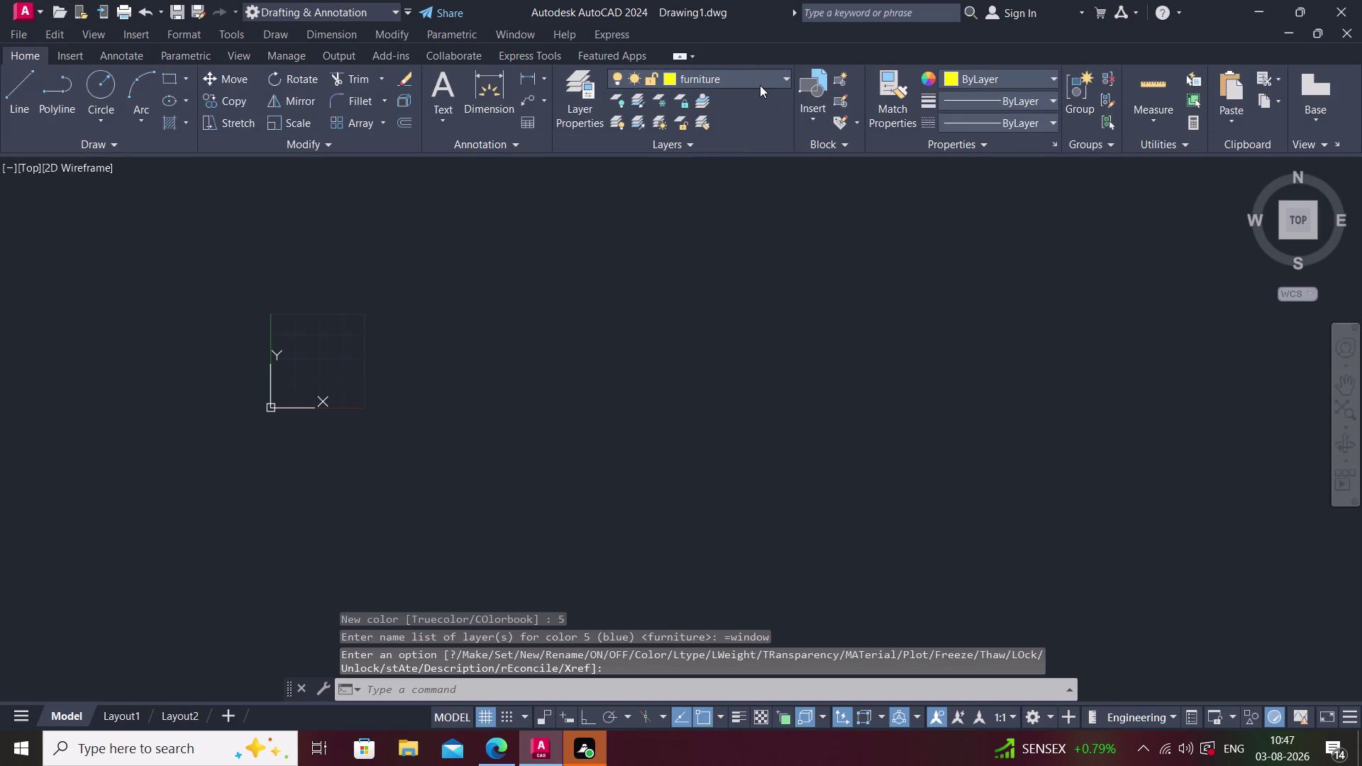
click(674, 141)
click(571, 413)
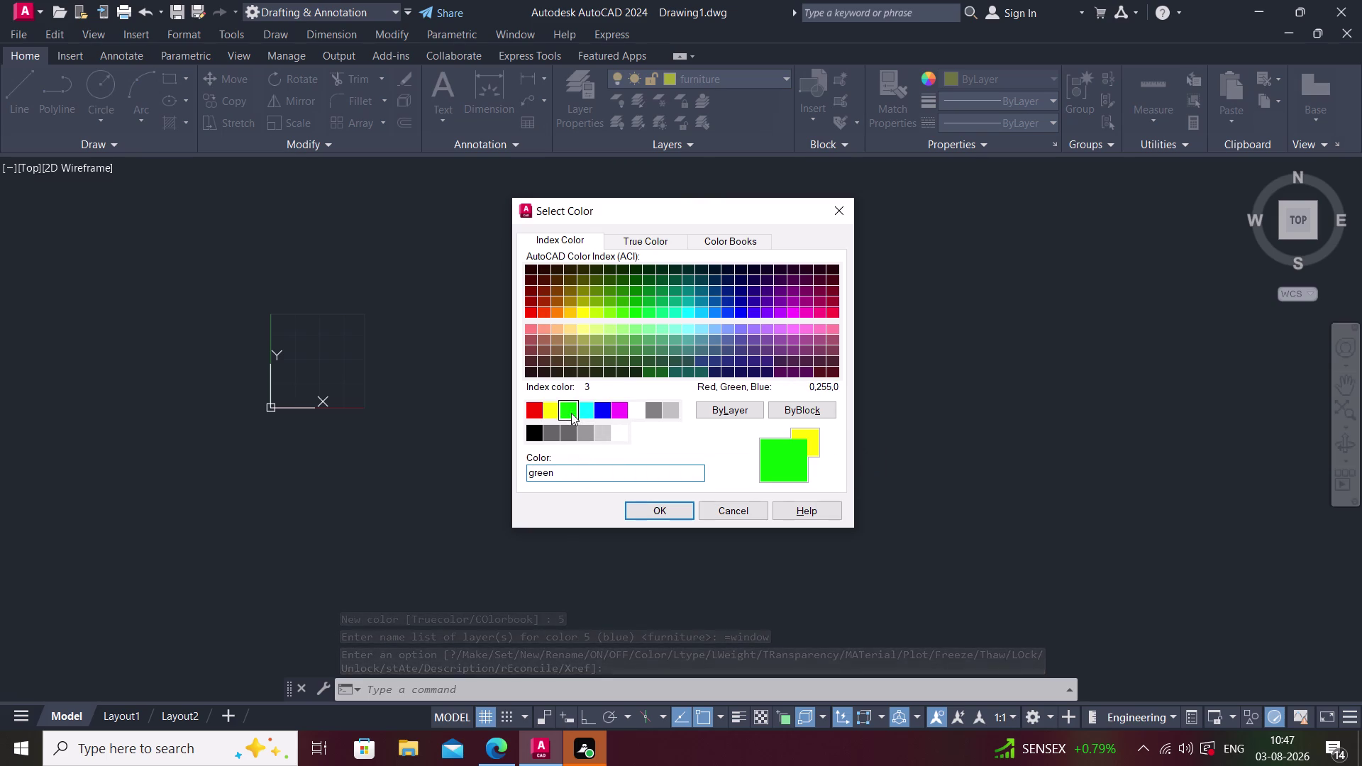
click(662, 512)
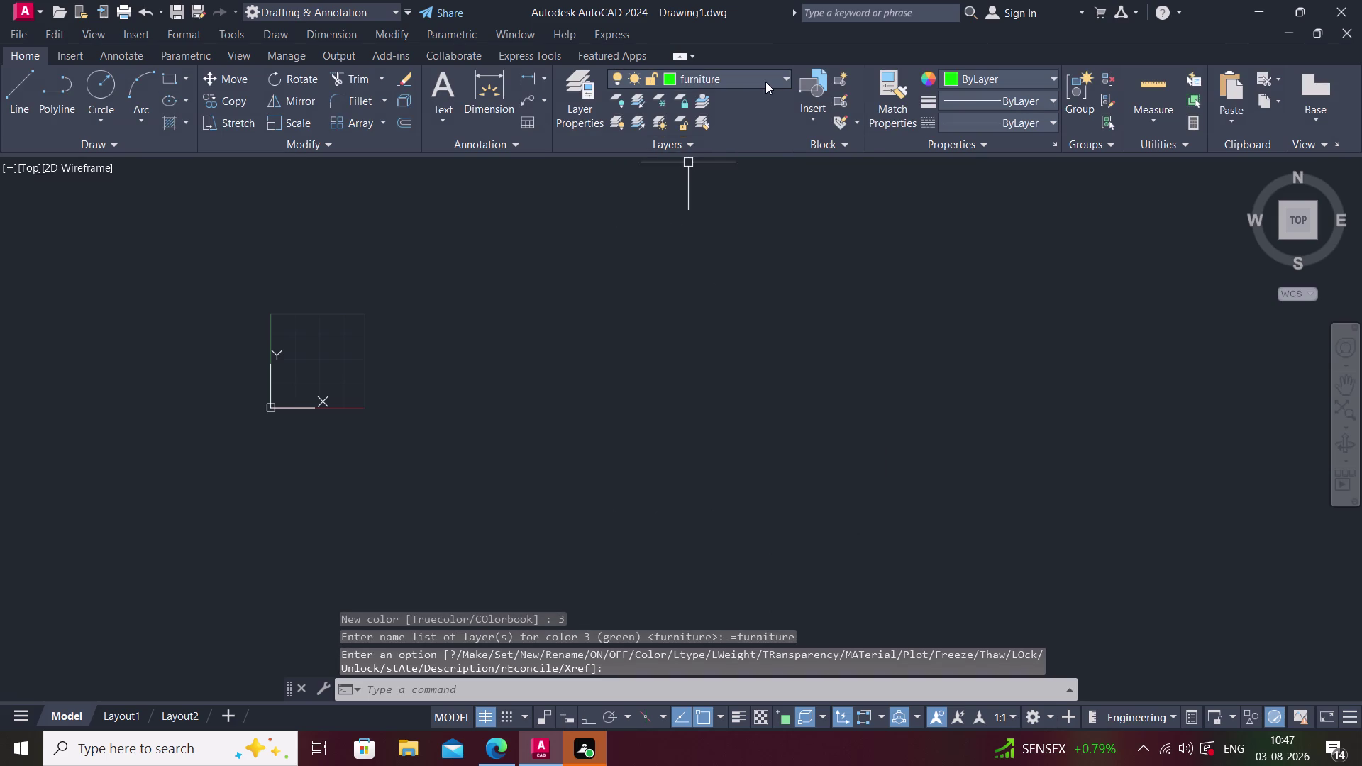
click(766, 82)
click(676, 99)
click(553, 412)
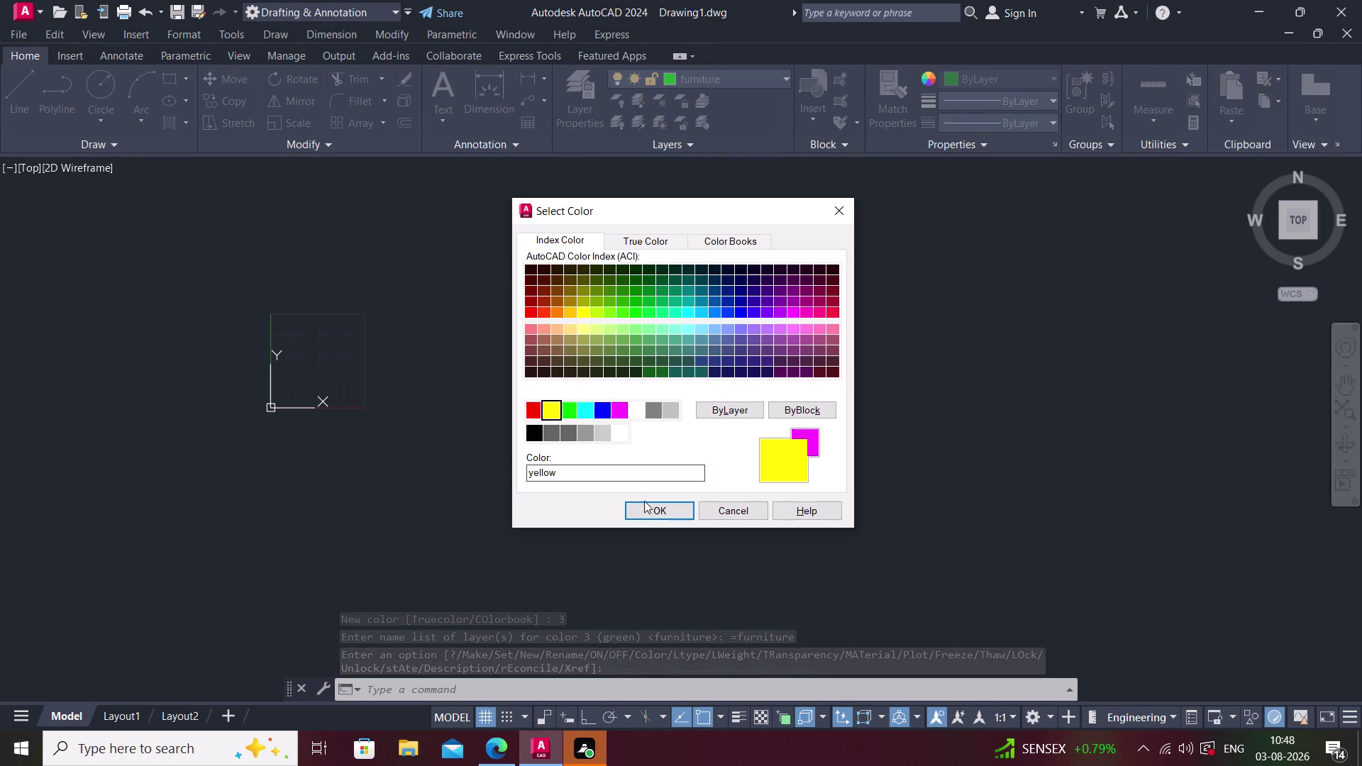
click(647, 507)
click(743, 78)
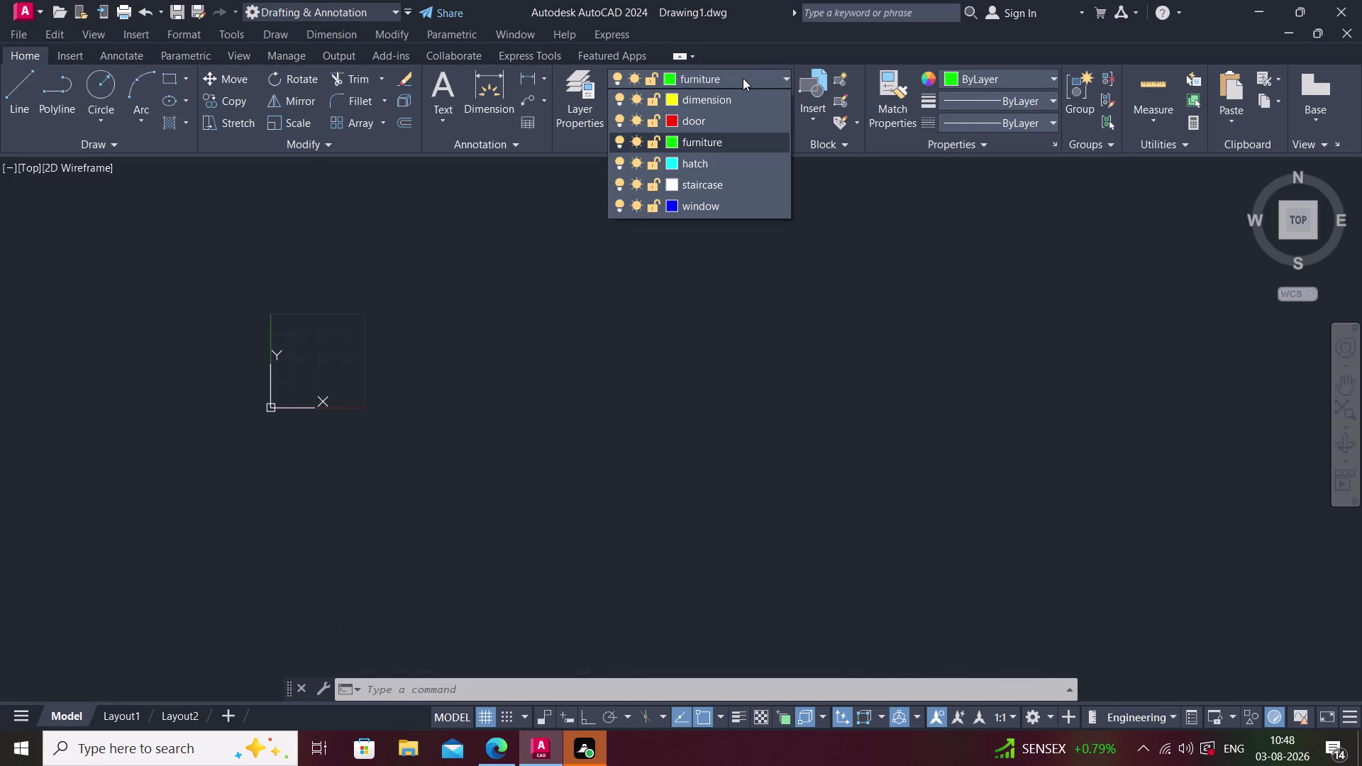
click(729, 282)
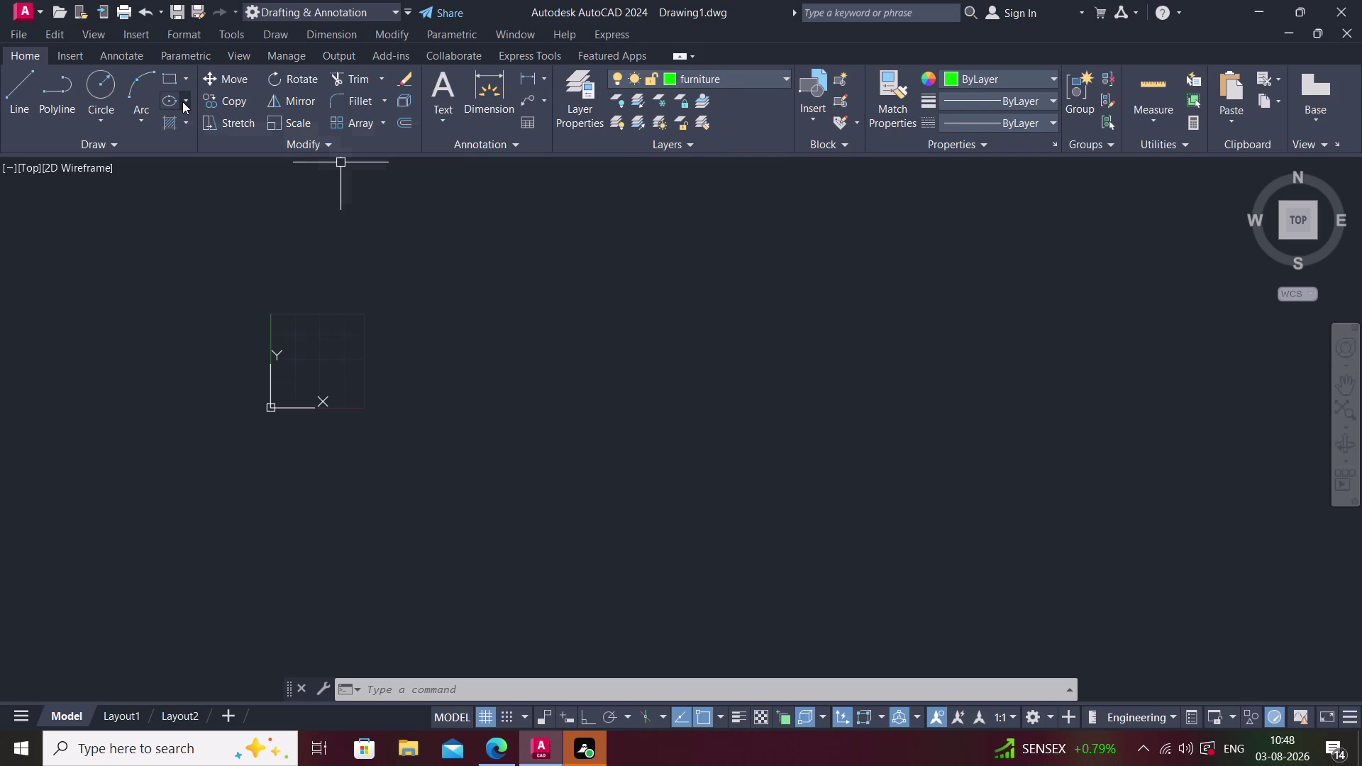
click(590, 135)
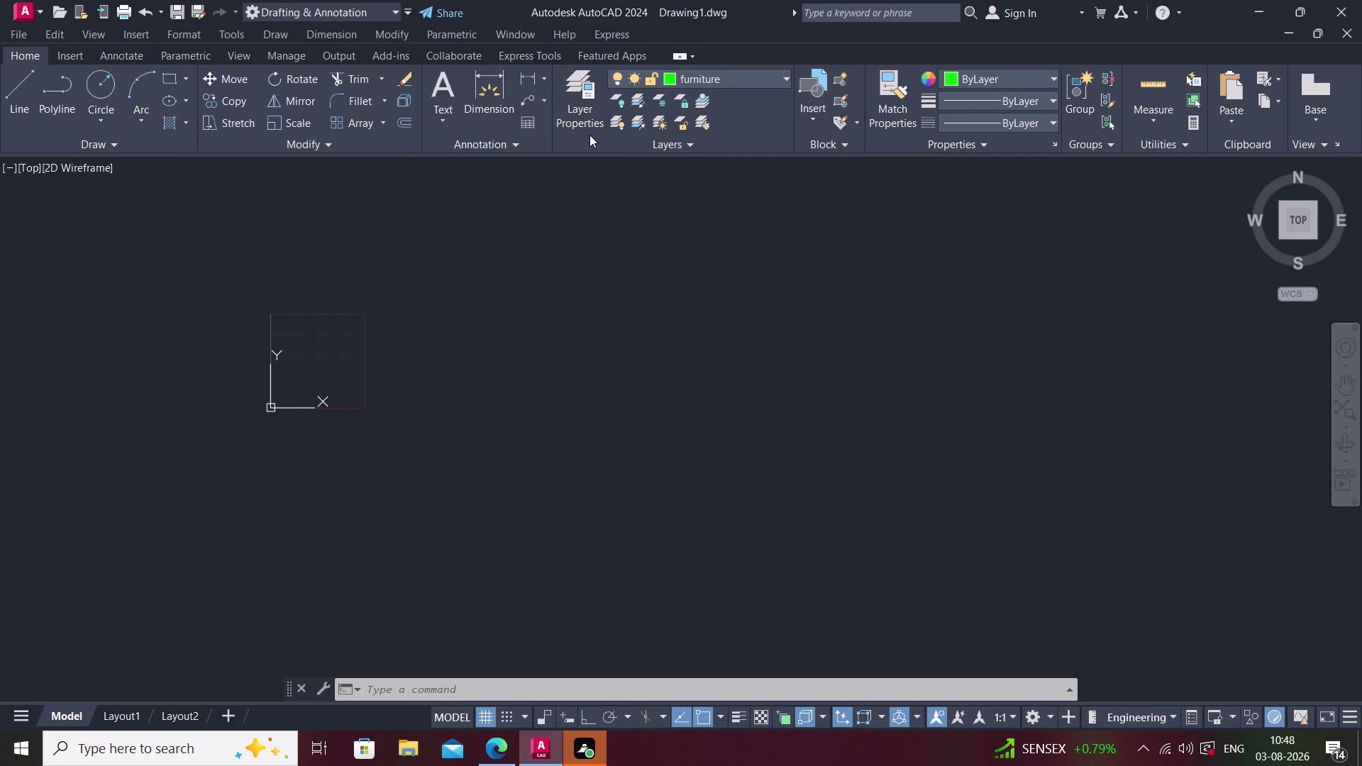
click(588, 121)
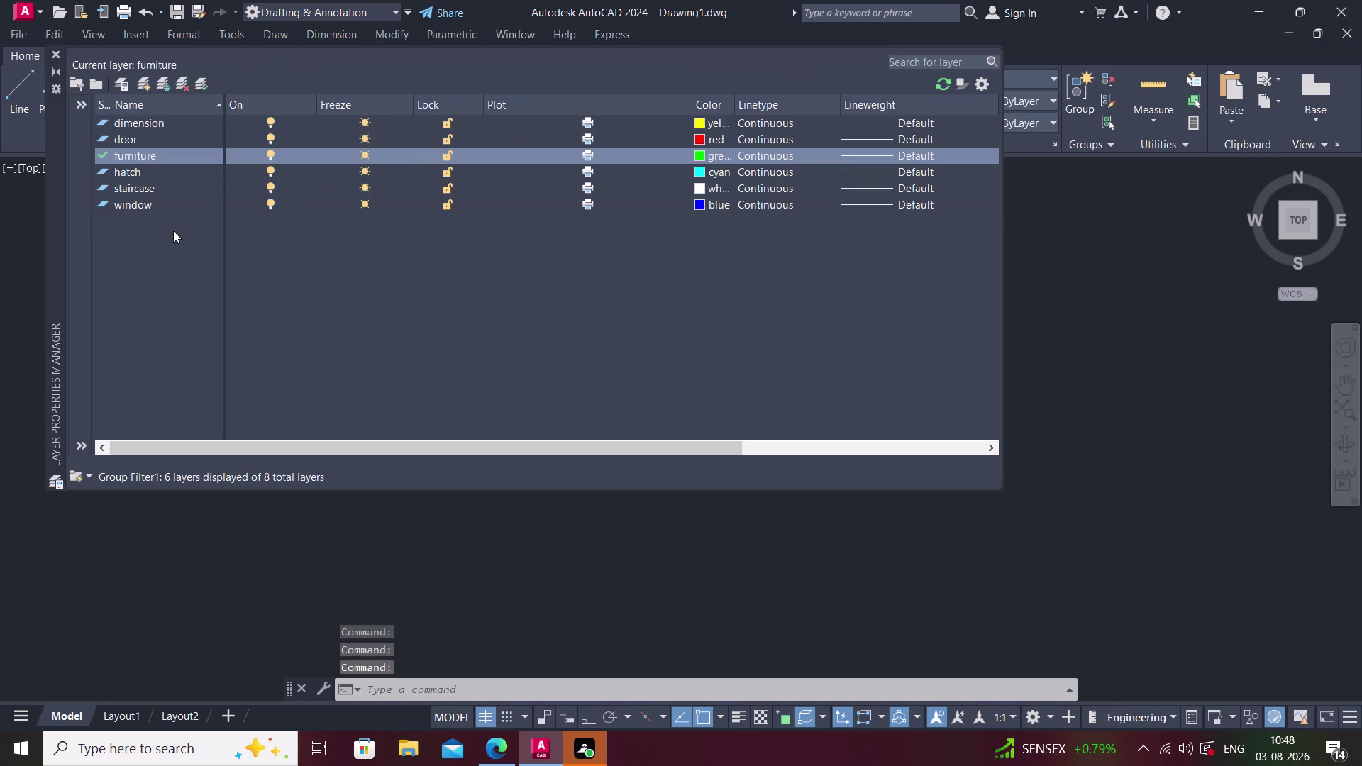
Select the dimension layer and sort the layer list by name in reverse.
click(173, 231)
click(170, 122)
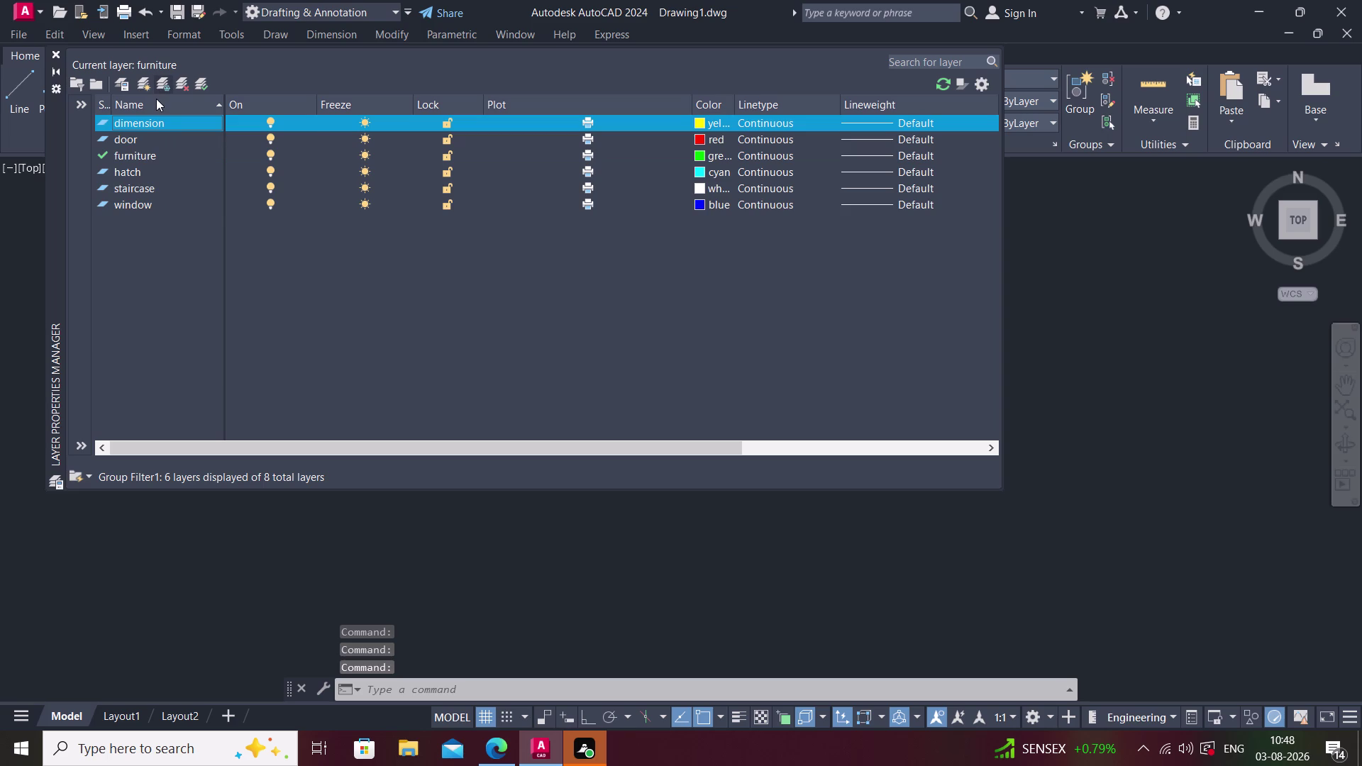
click(156, 99)
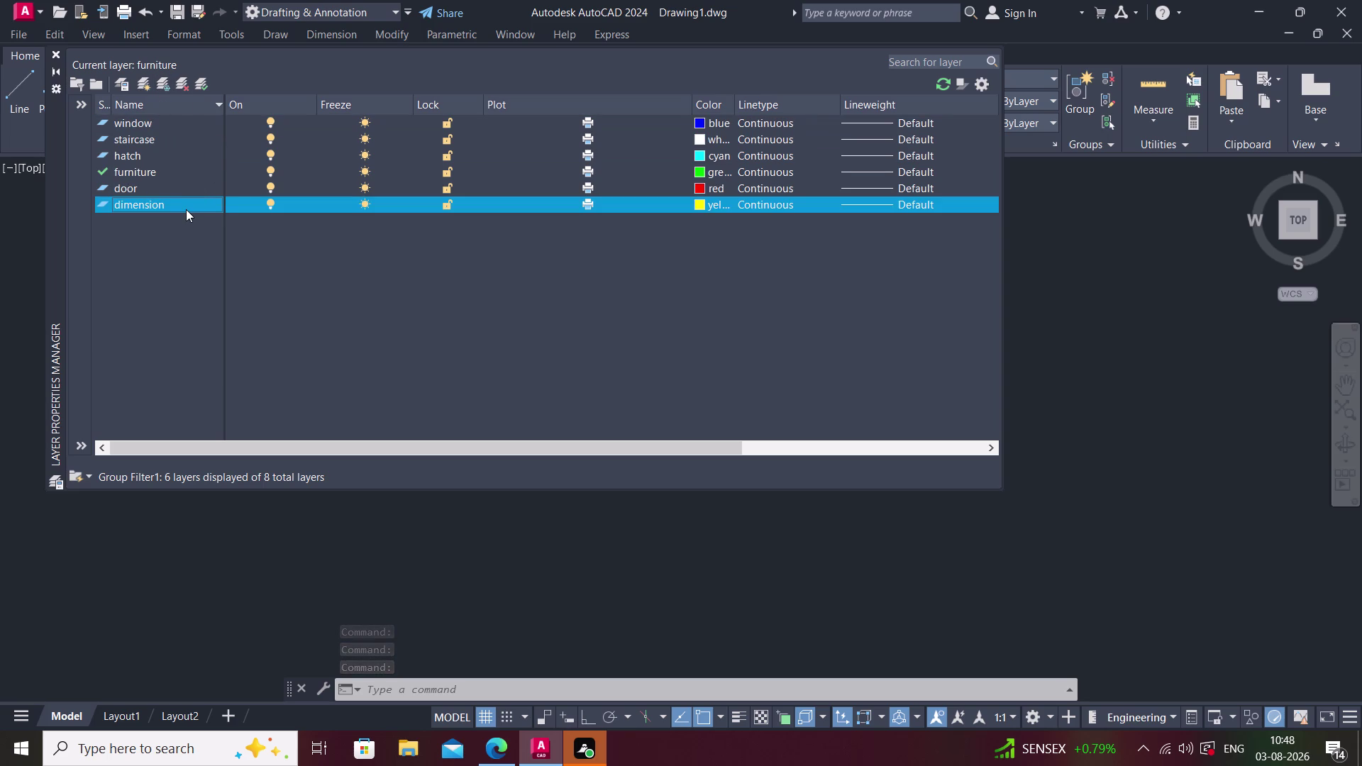
click(192, 235)
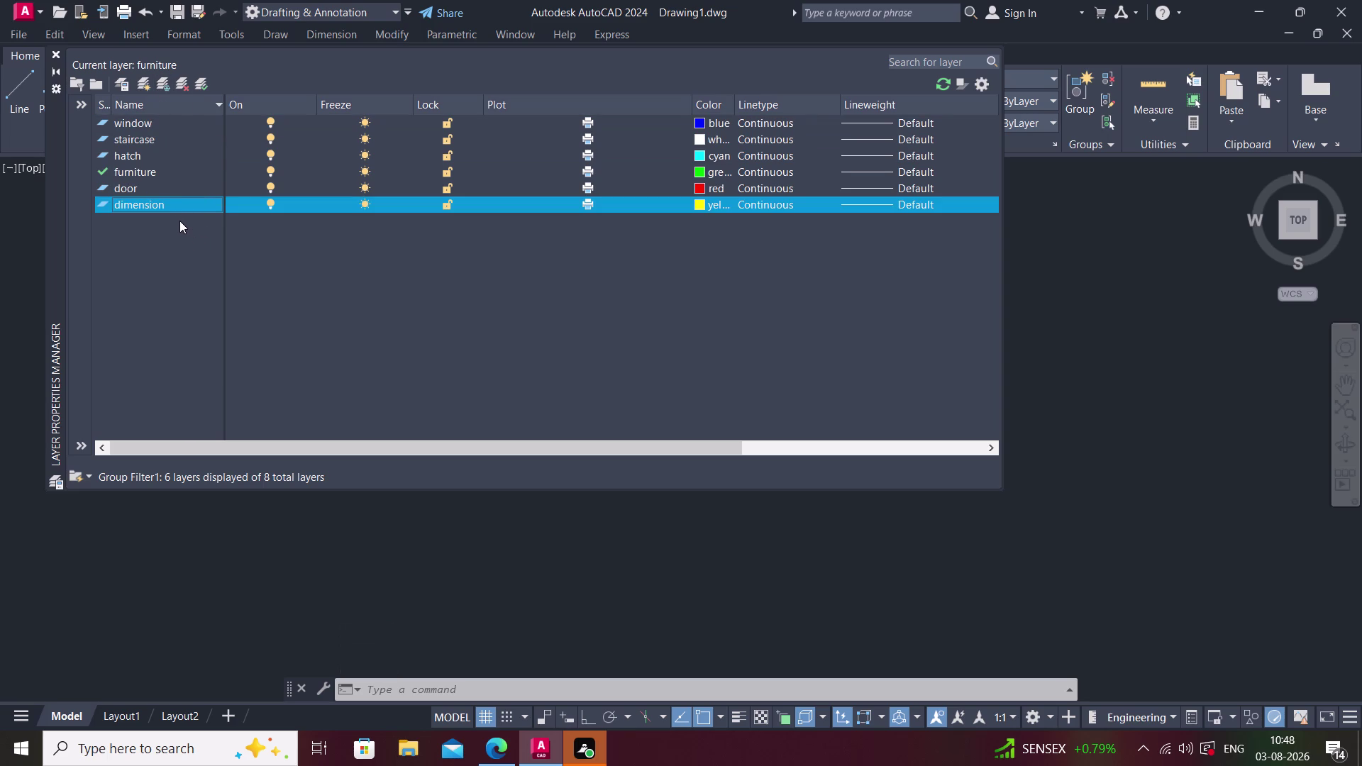
Create a new layer, replacing the rejected duplicate 'wall' with the name 'text'.
click(142, 82)
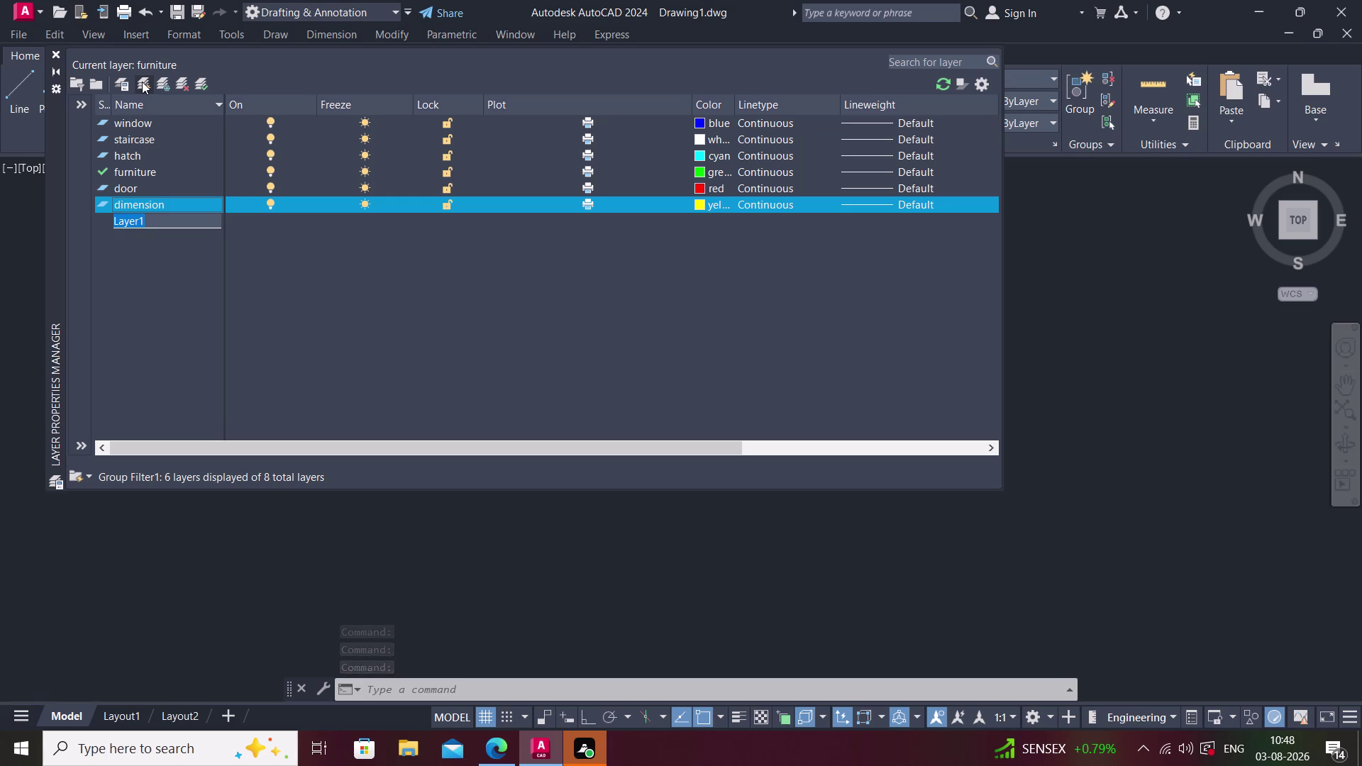
text(wall)
key(Return)
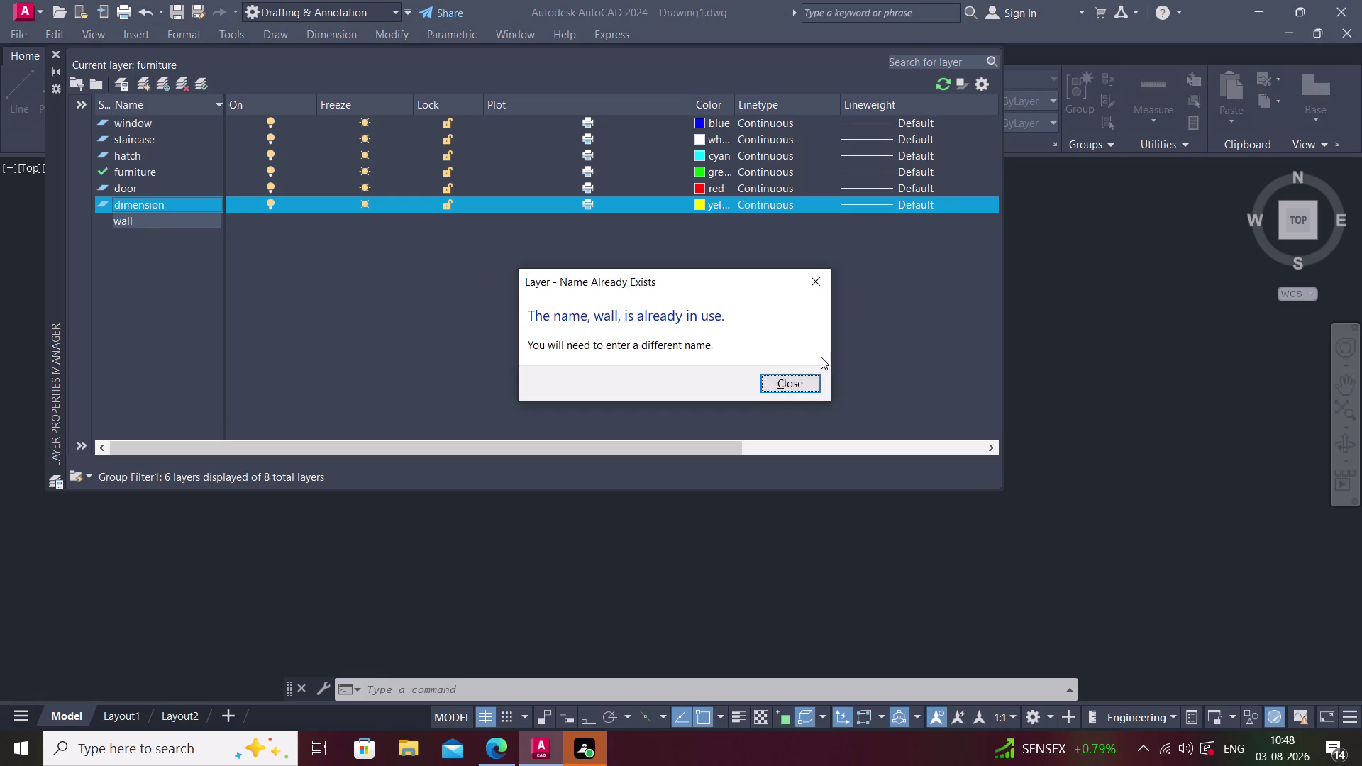
click(812, 380)
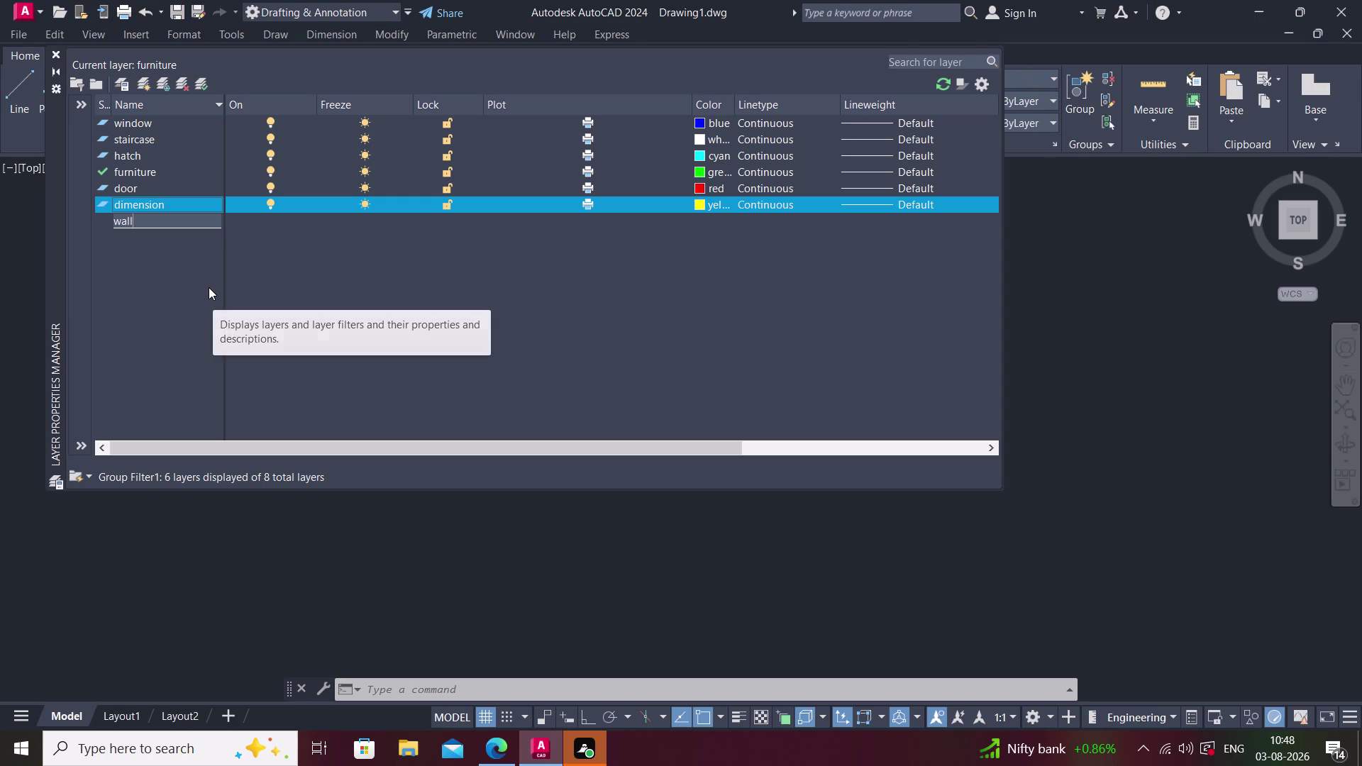
key(BackSpace)
key(BackSpace)
key(BackSpace)
key(BackSpace)
text(te)
text(xt)
key(space)
key(Return)
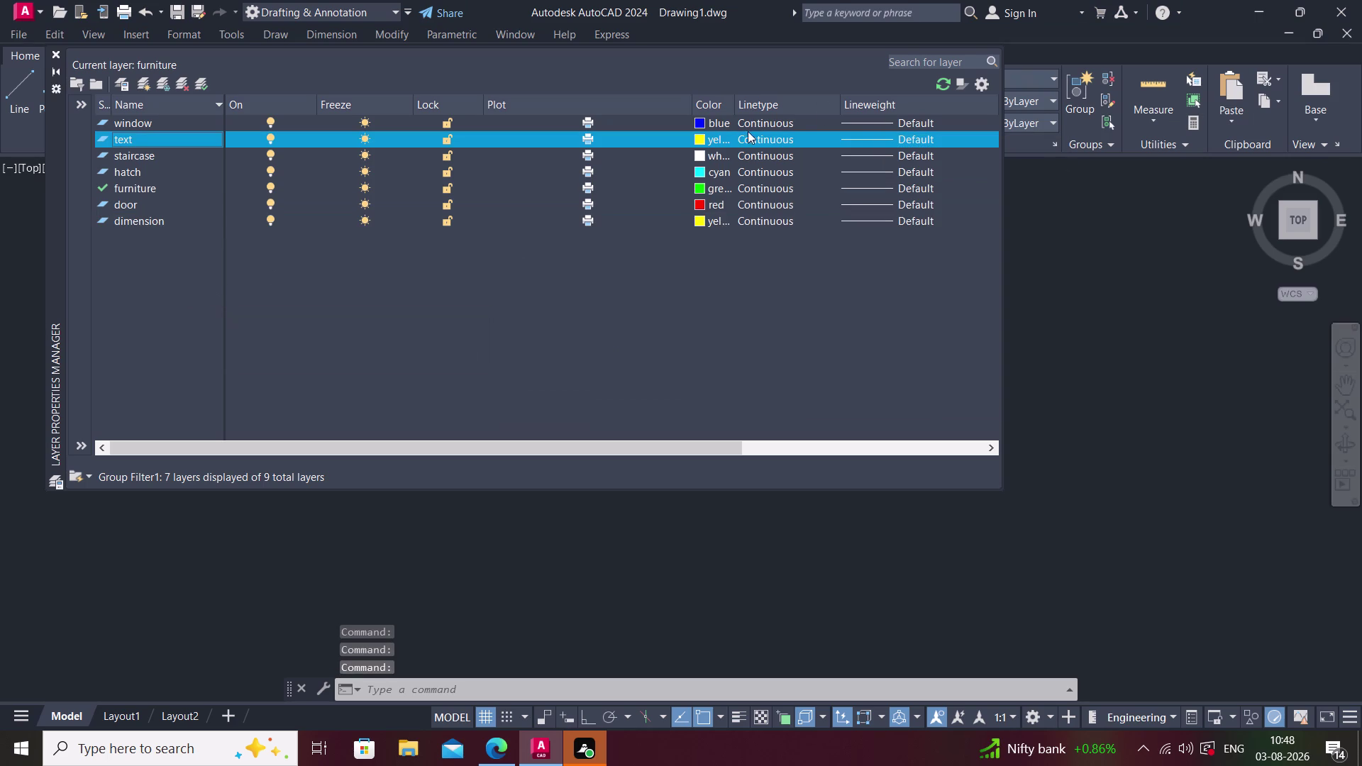
Give the text layer ACI colour 44.
click(702, 144)
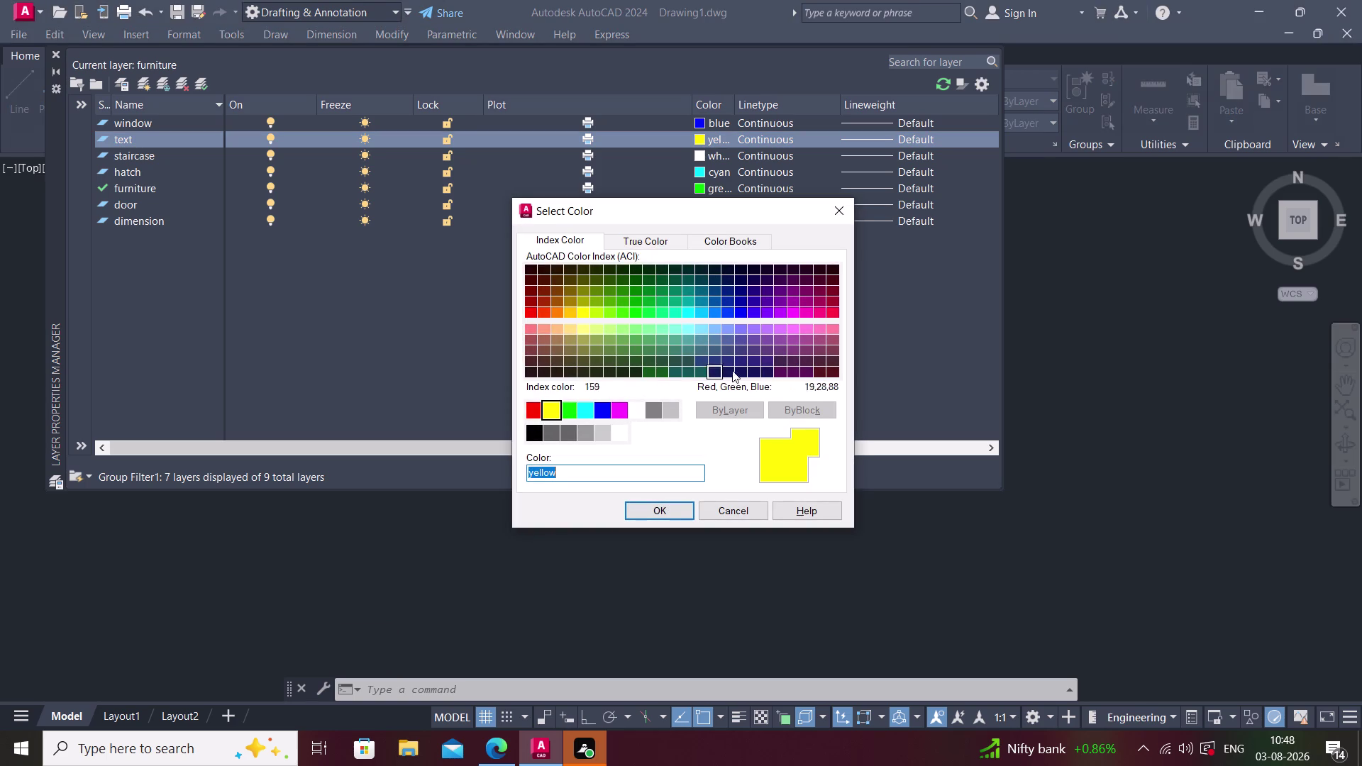
click(590, 333)
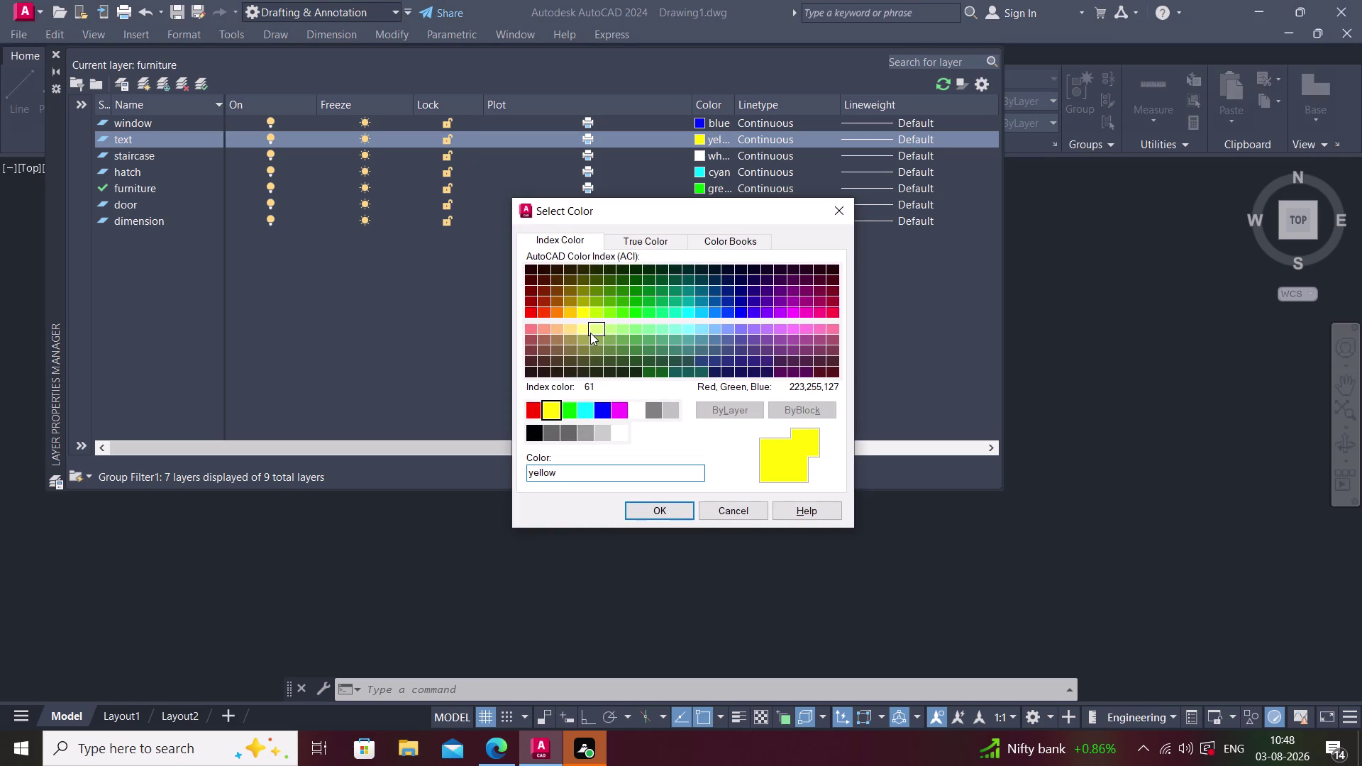
click(584, 345)
click(587, 362)
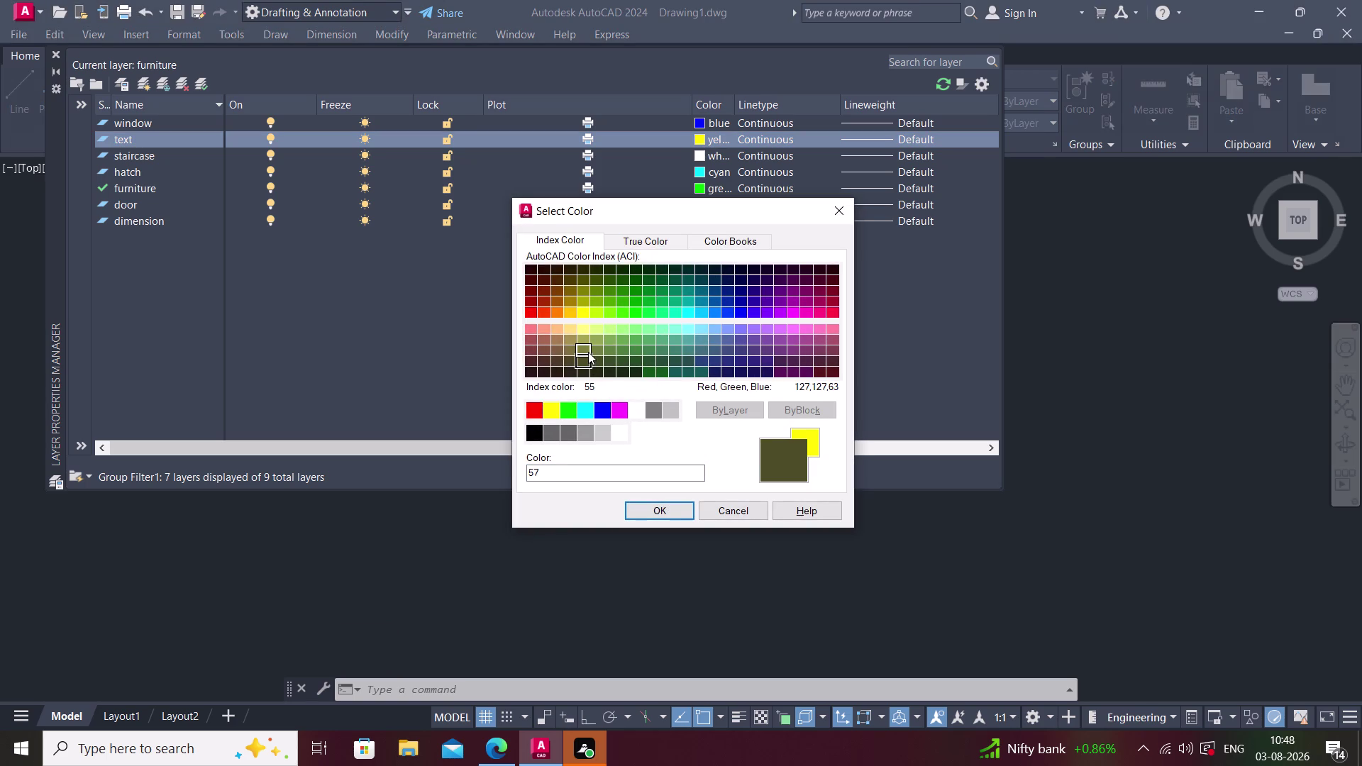
click(588, 351)
click(627, 344)
click(682, 350)
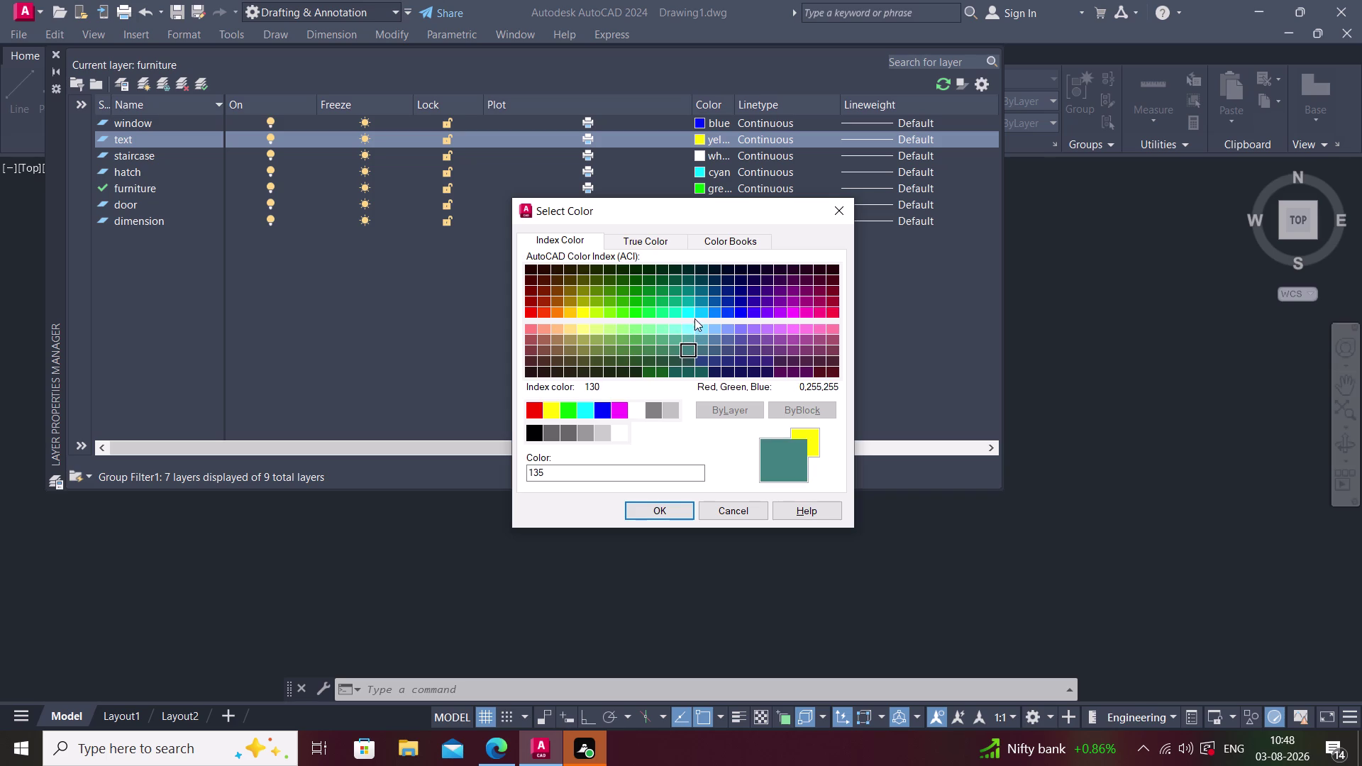
click(694, 308)
click(713, 286)
click(727, 296)
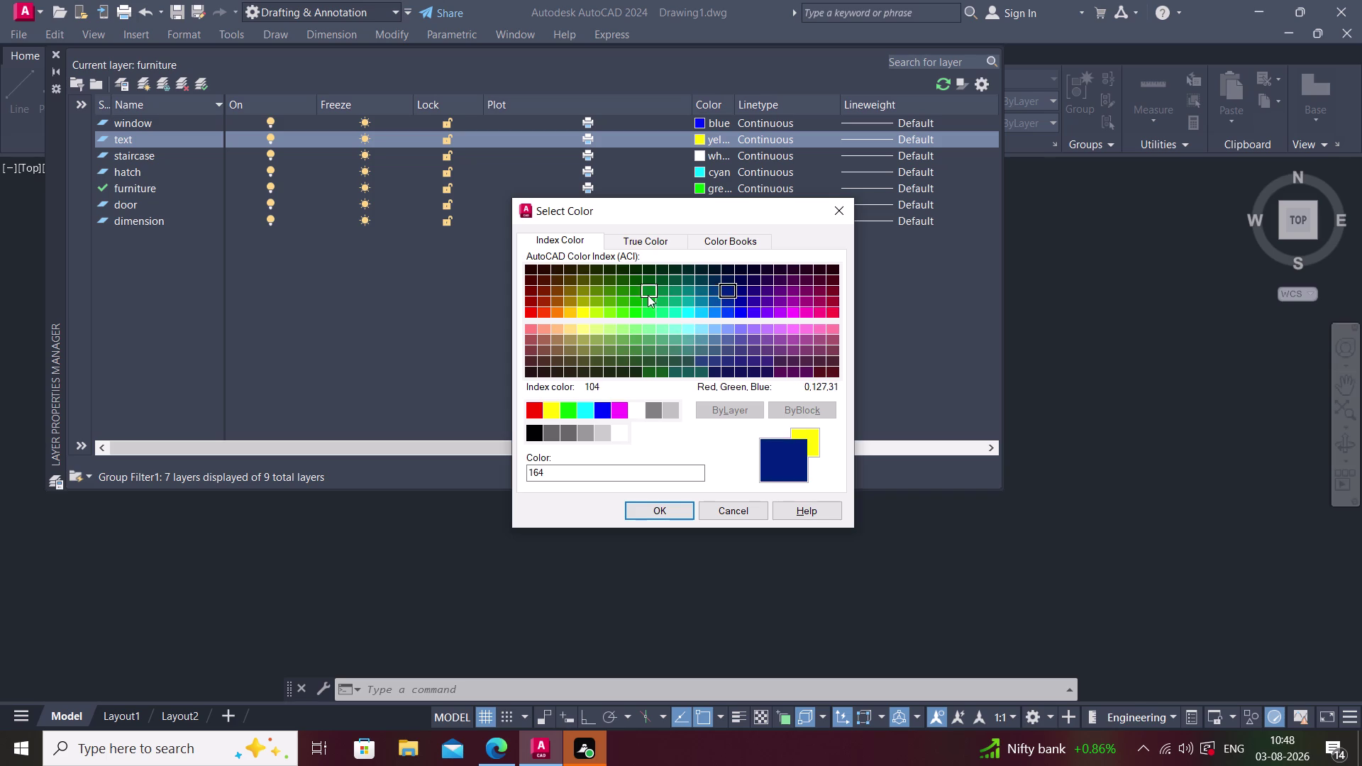
click(647, 295)
click(606, 295)
click(590, 294)
click(571, 296)
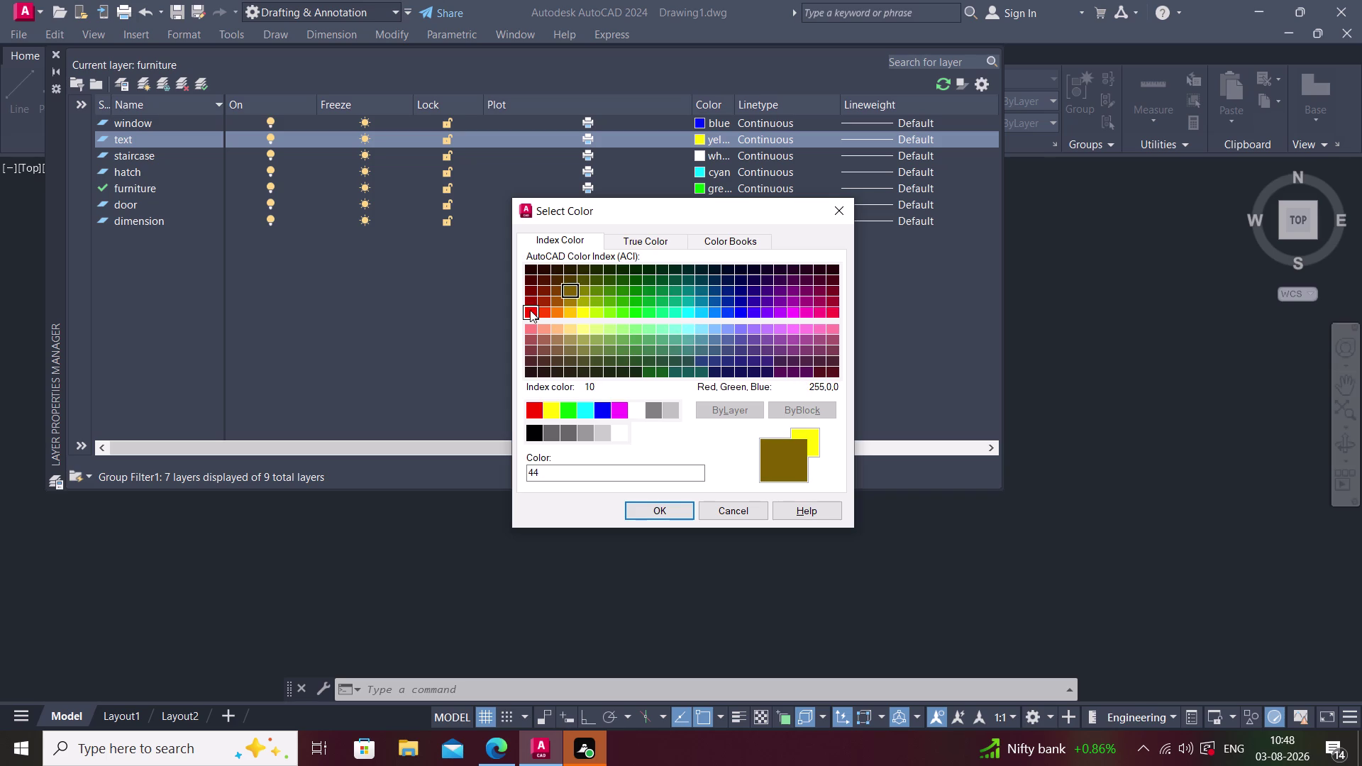
click(653, 513)
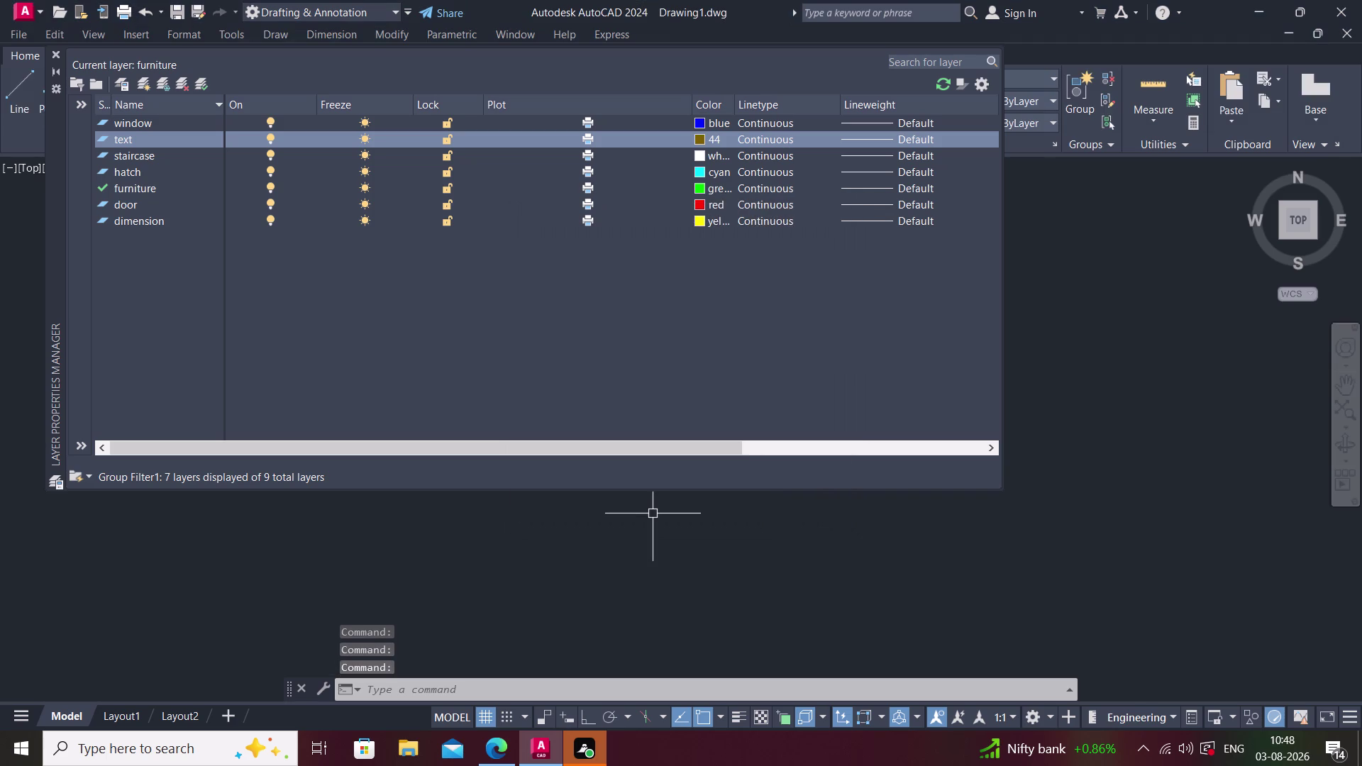
Close the Layer Properties palette, then zoom and pan around the drawing grid.
click(51, 51)
middle_drag(195, 176, 109, 252)
click(782, 76)
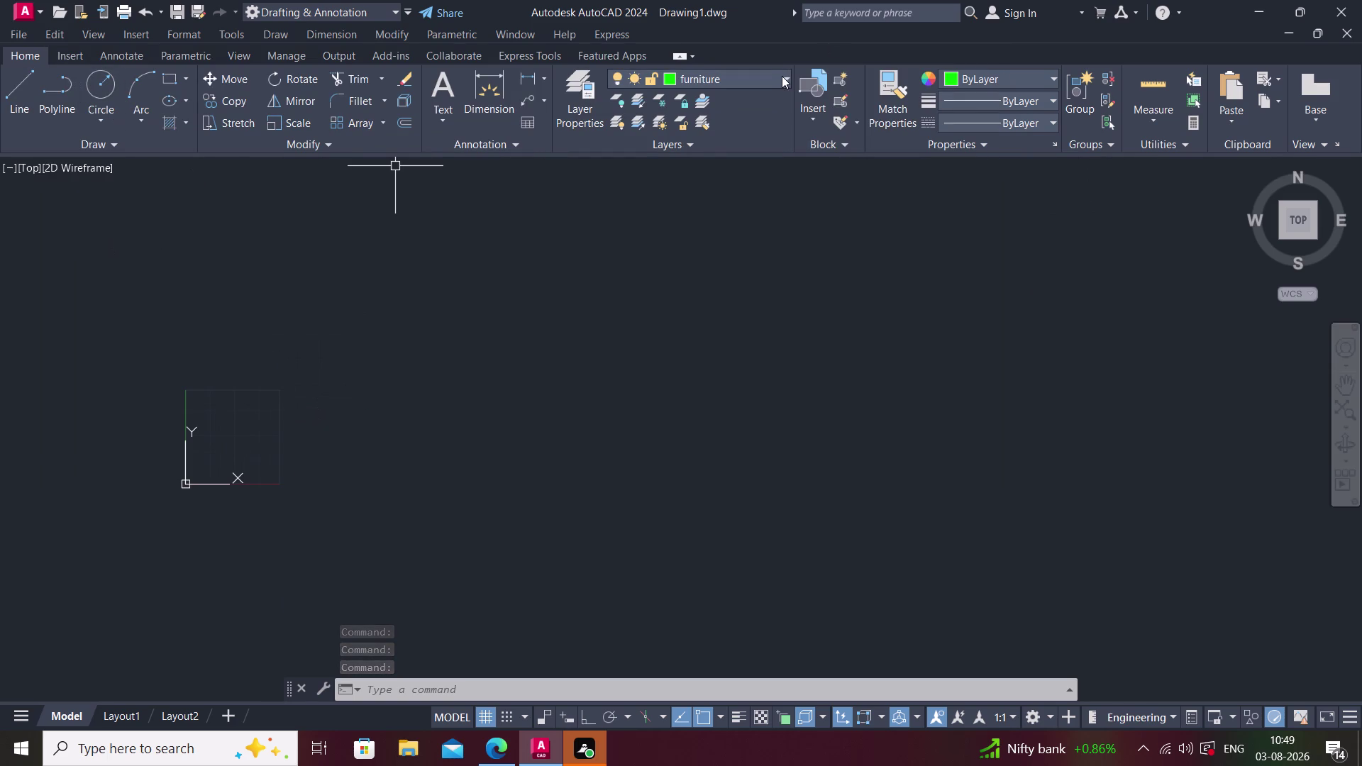
scroll(down, 3)
scroll(up, 3)
scroll(down, 3)
click(653, 285)
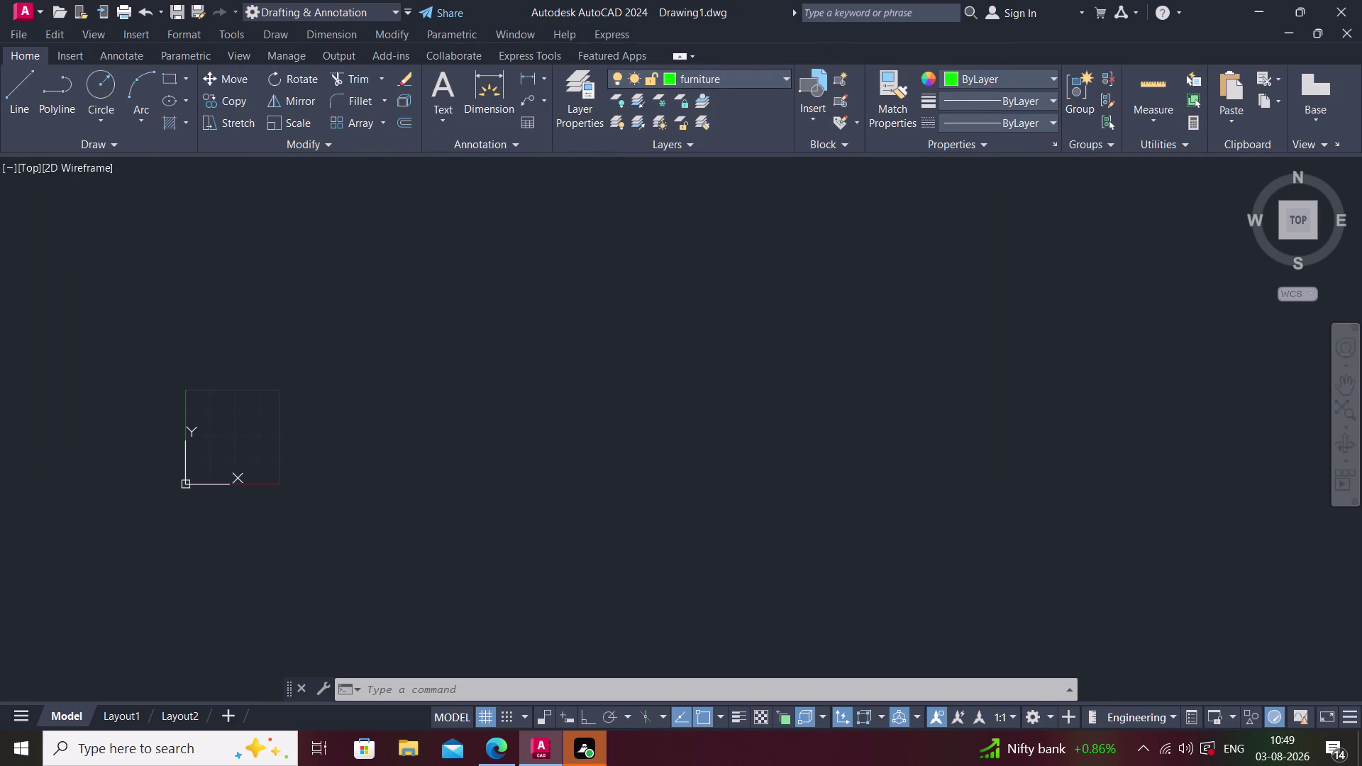
middle_drag(434, 405, 444, 415)
scroll(up, 3)
middle_drag(237, 467, 334, 442)
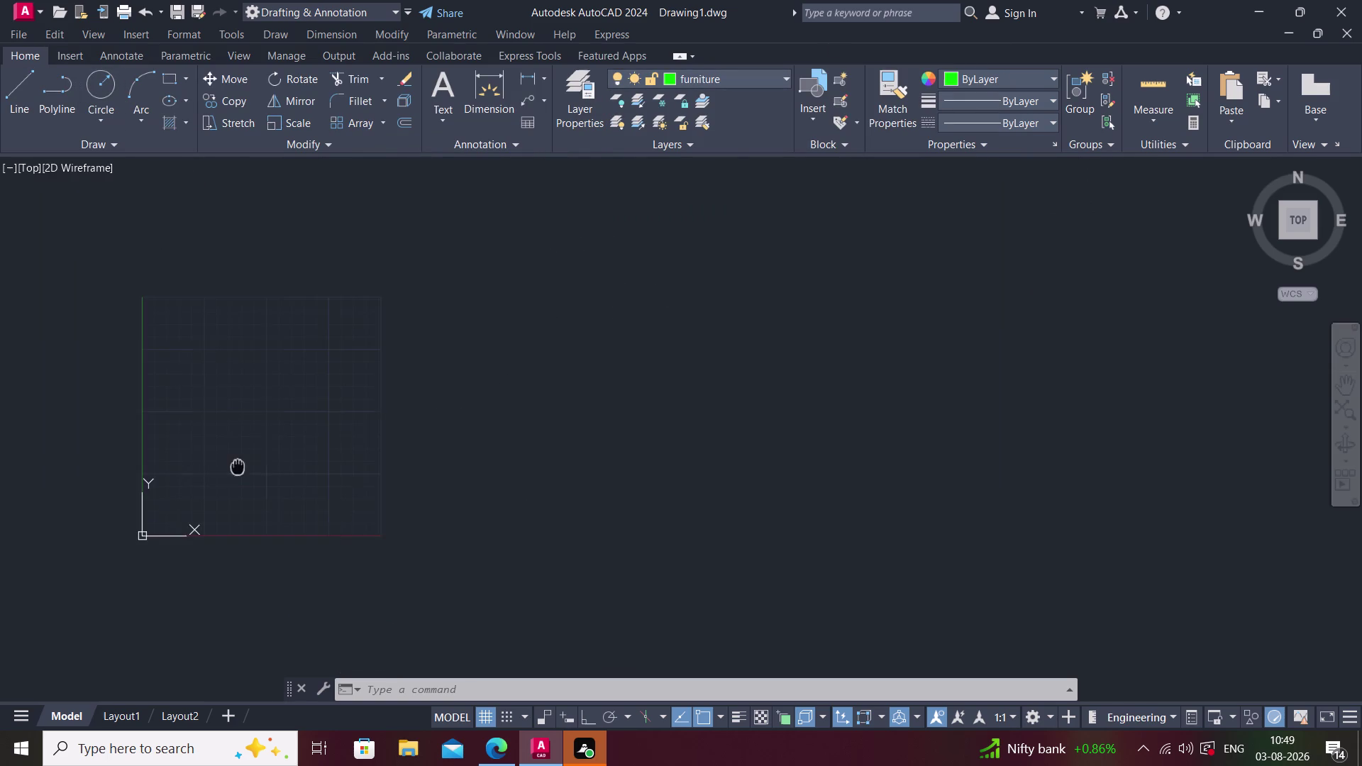
middle_drag(334, 443, 424, 417)
scroll(up, 3)
Start the WALL OFFSET command and cancel it straight away.
text(wal)
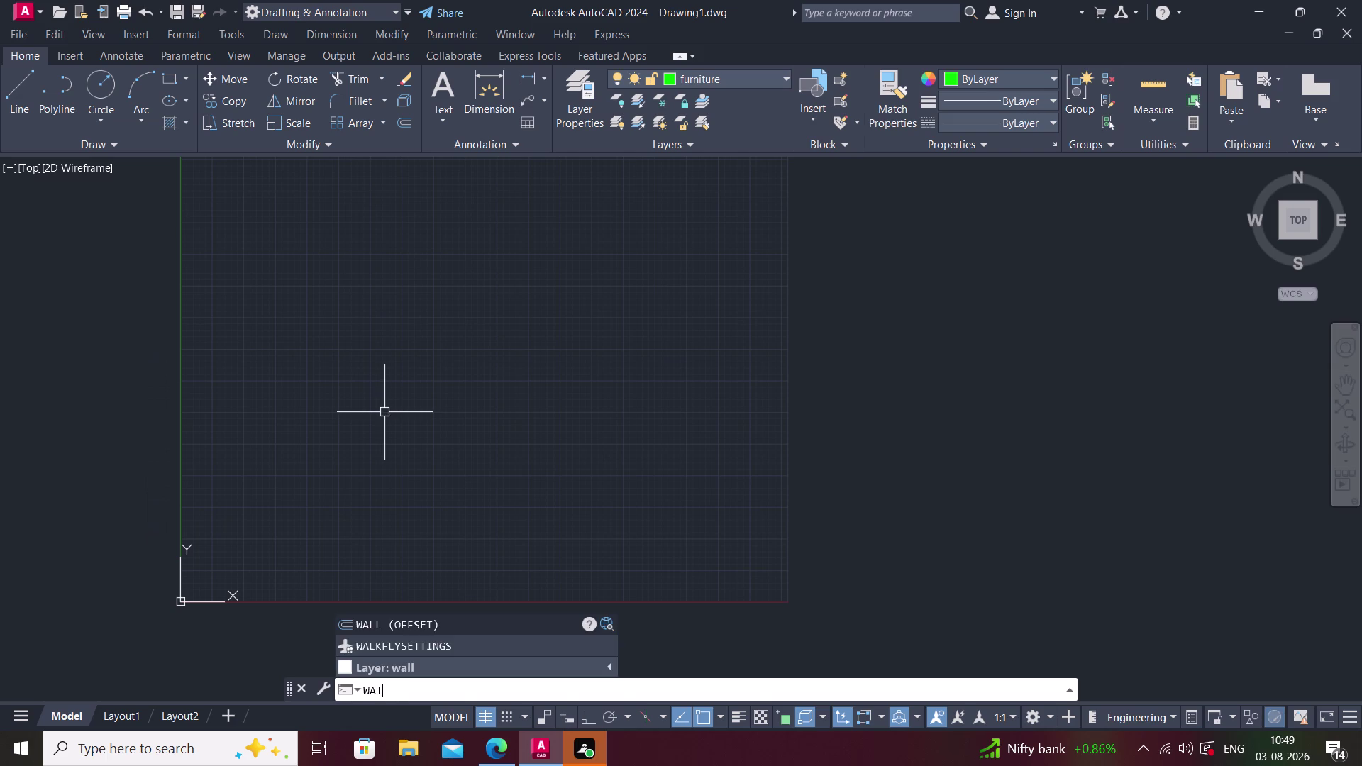
text(l)
key(space)
key(Escape)
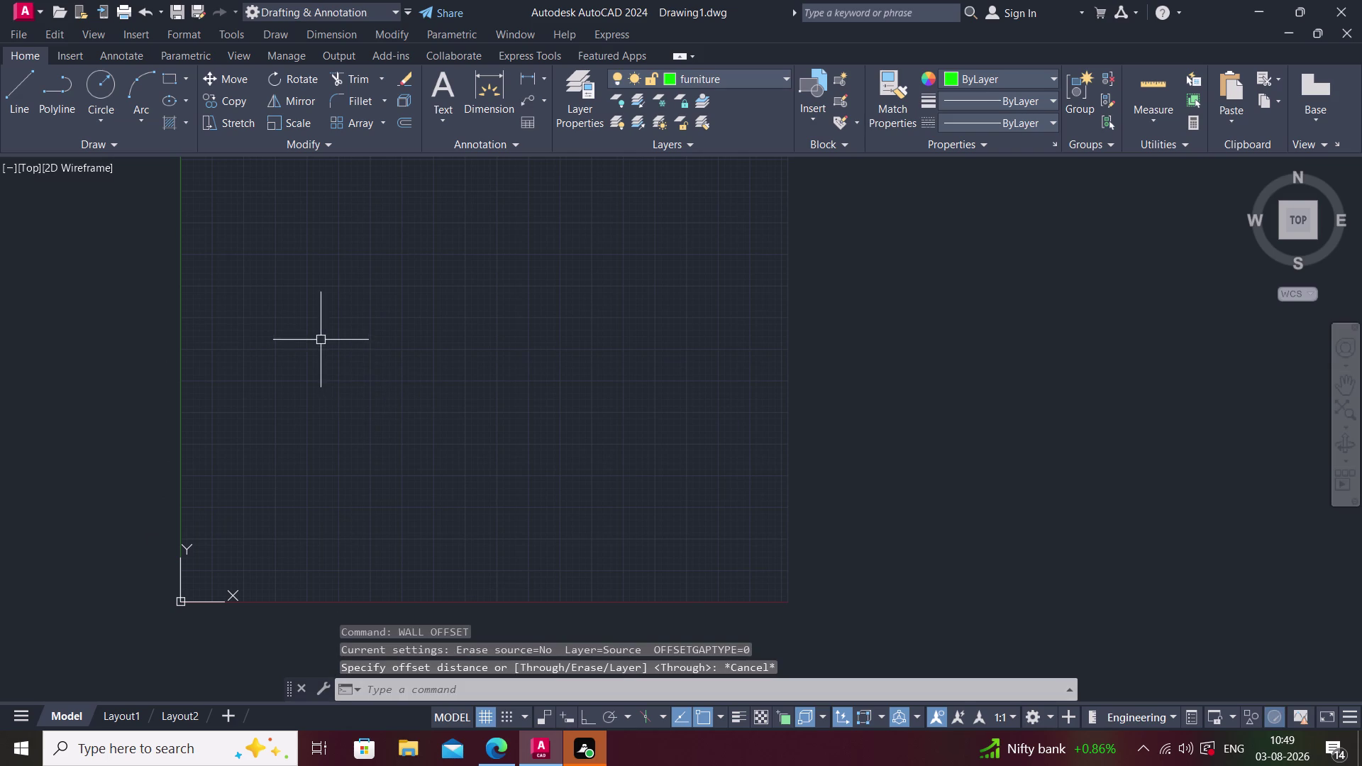
middle_drag(320, 340, 389, 344)
Start an XLINE, pick one point, then cancel the construction line.
text(xl)
key(space)
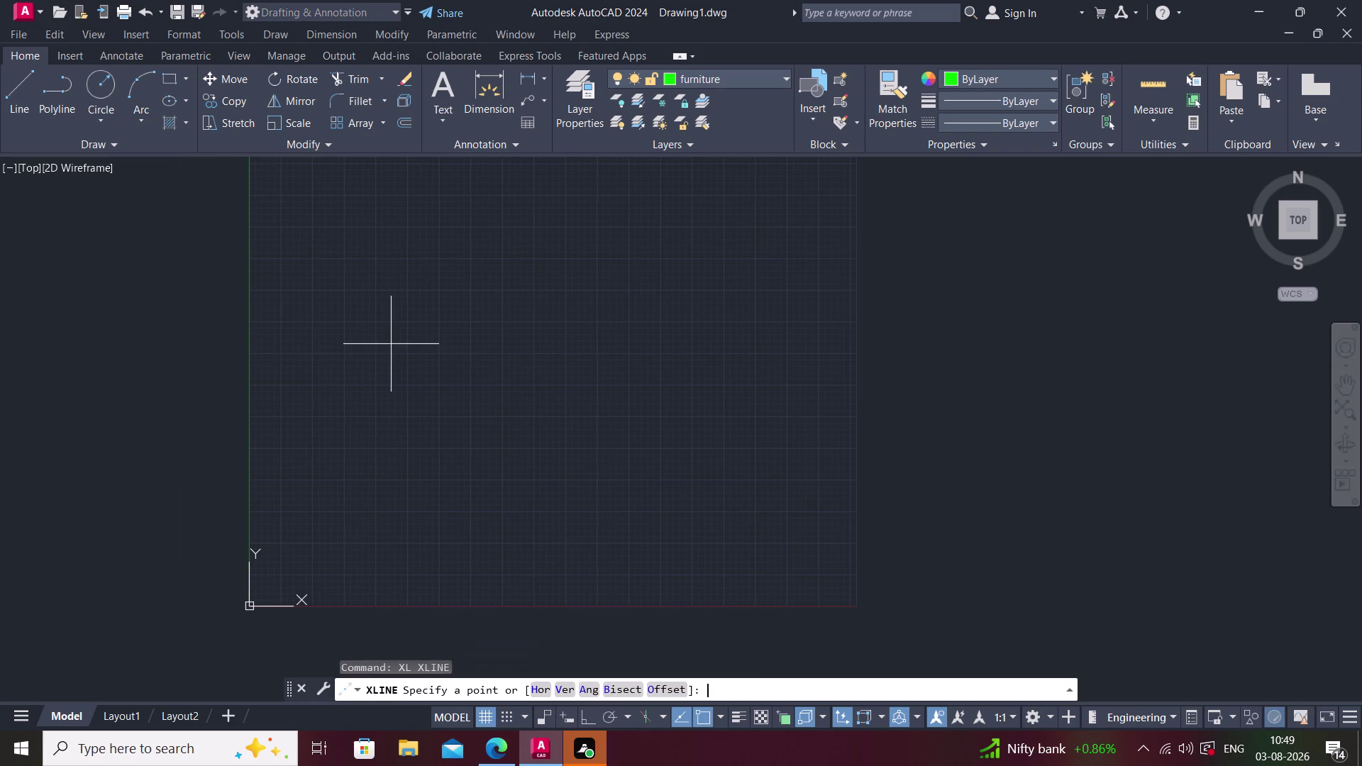
click(290, 223)
key(Escape)
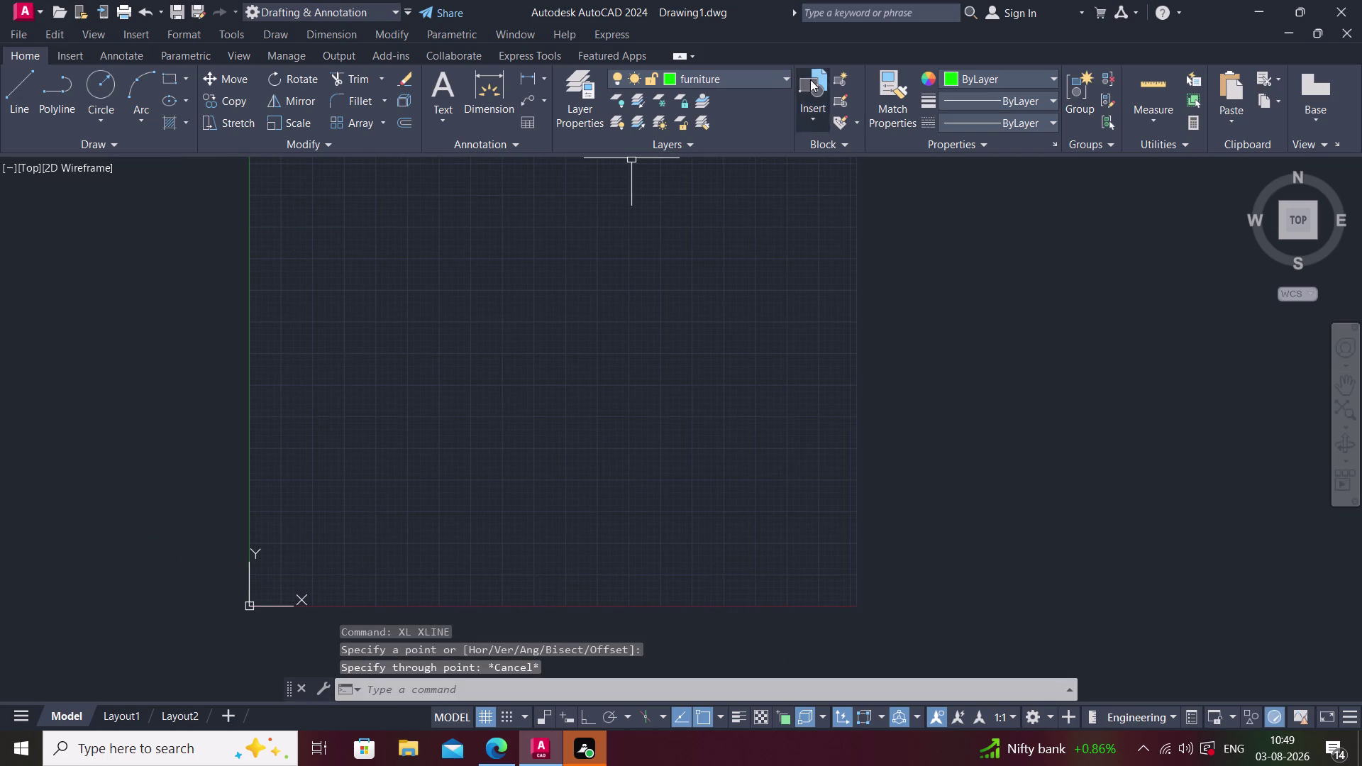
click(777, 82)
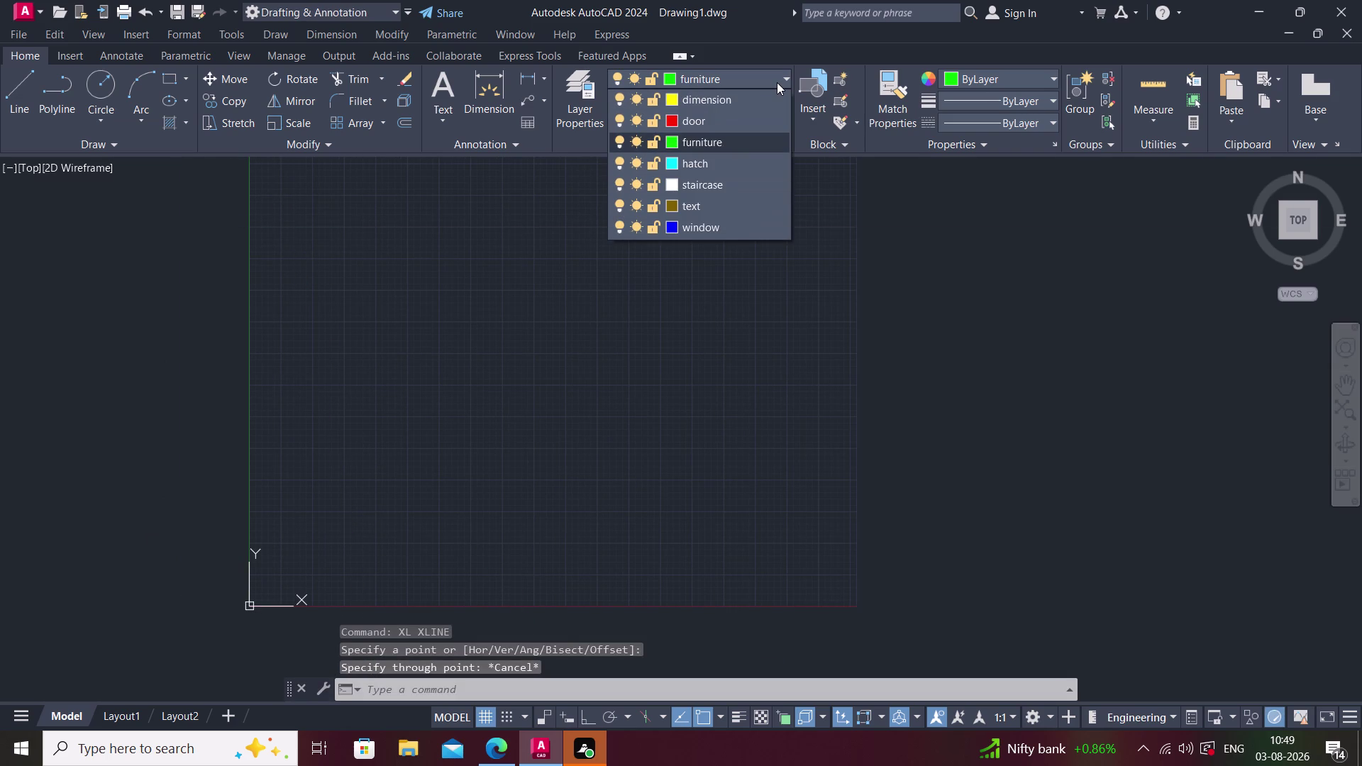
click(761, 73)
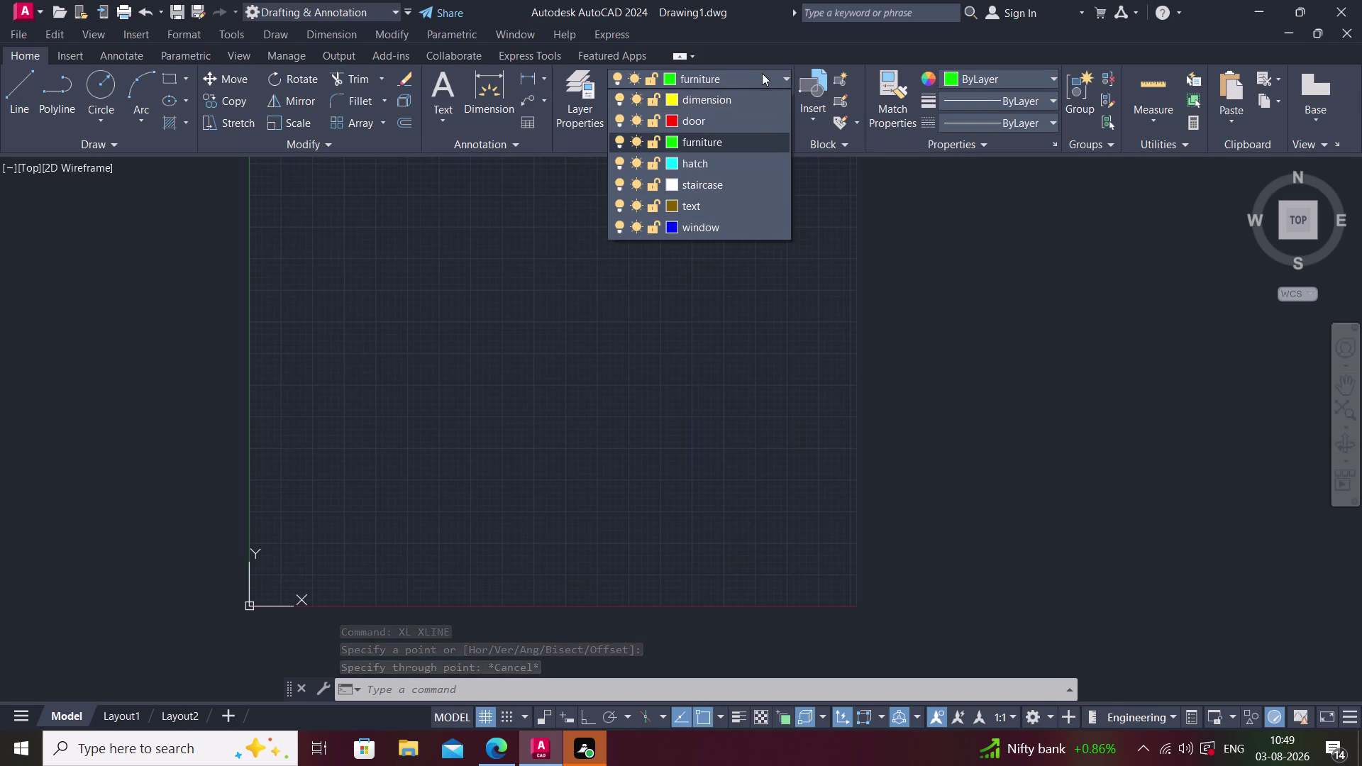
click(593, 117)
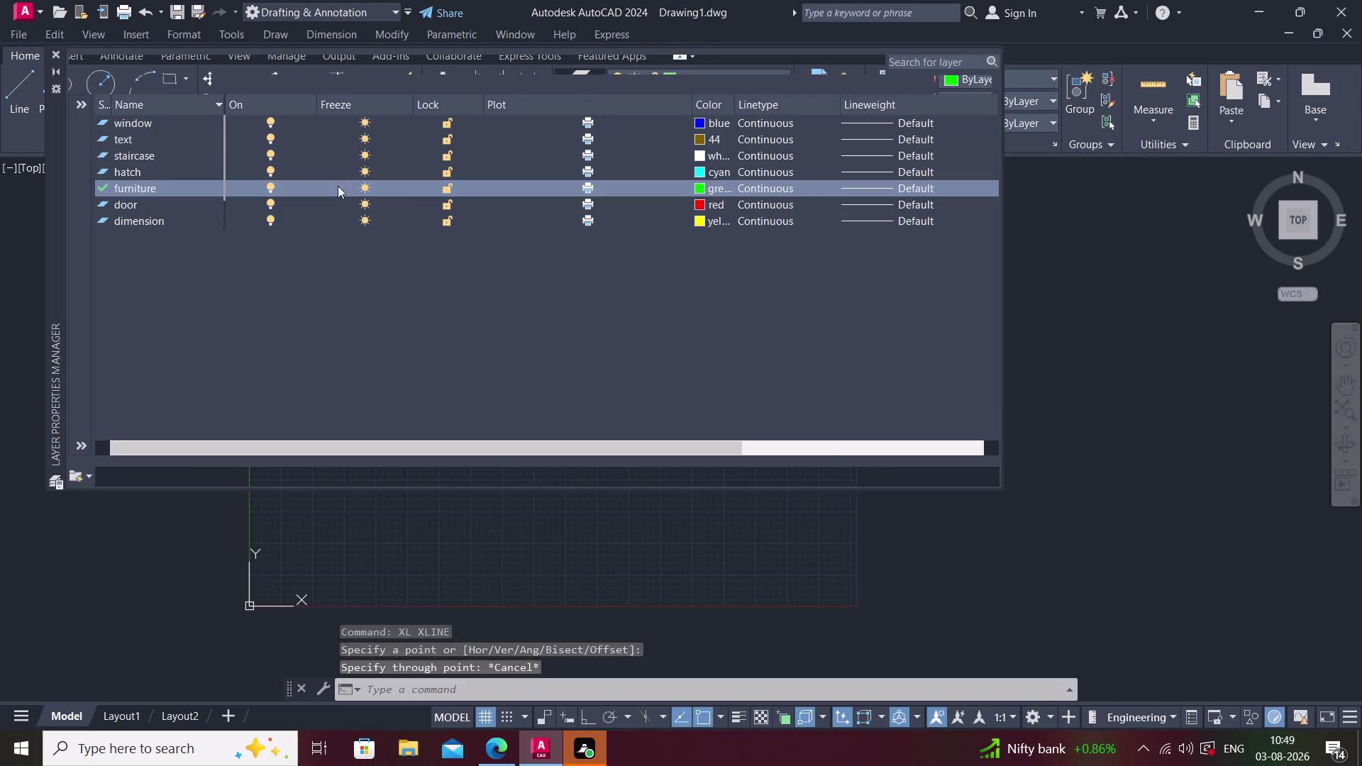
click(203, 83)
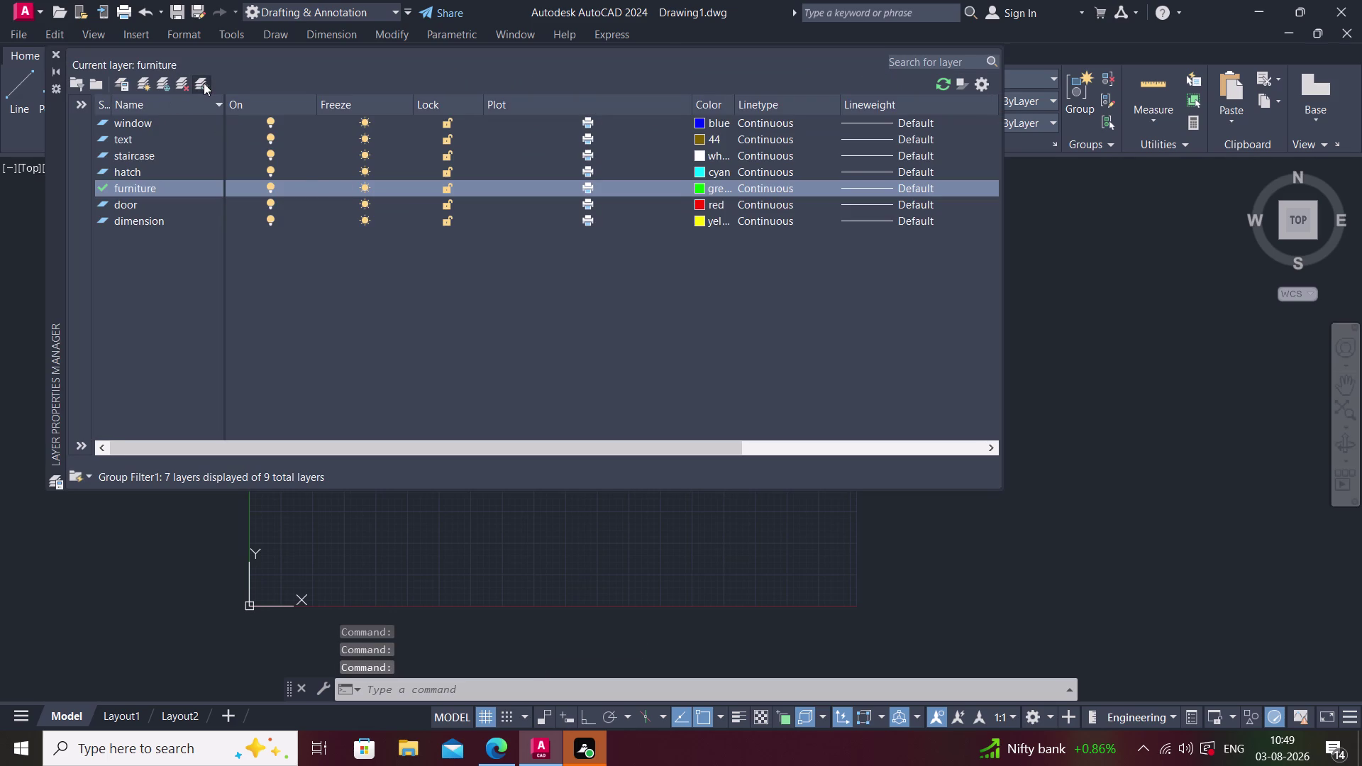
click(180, 87)
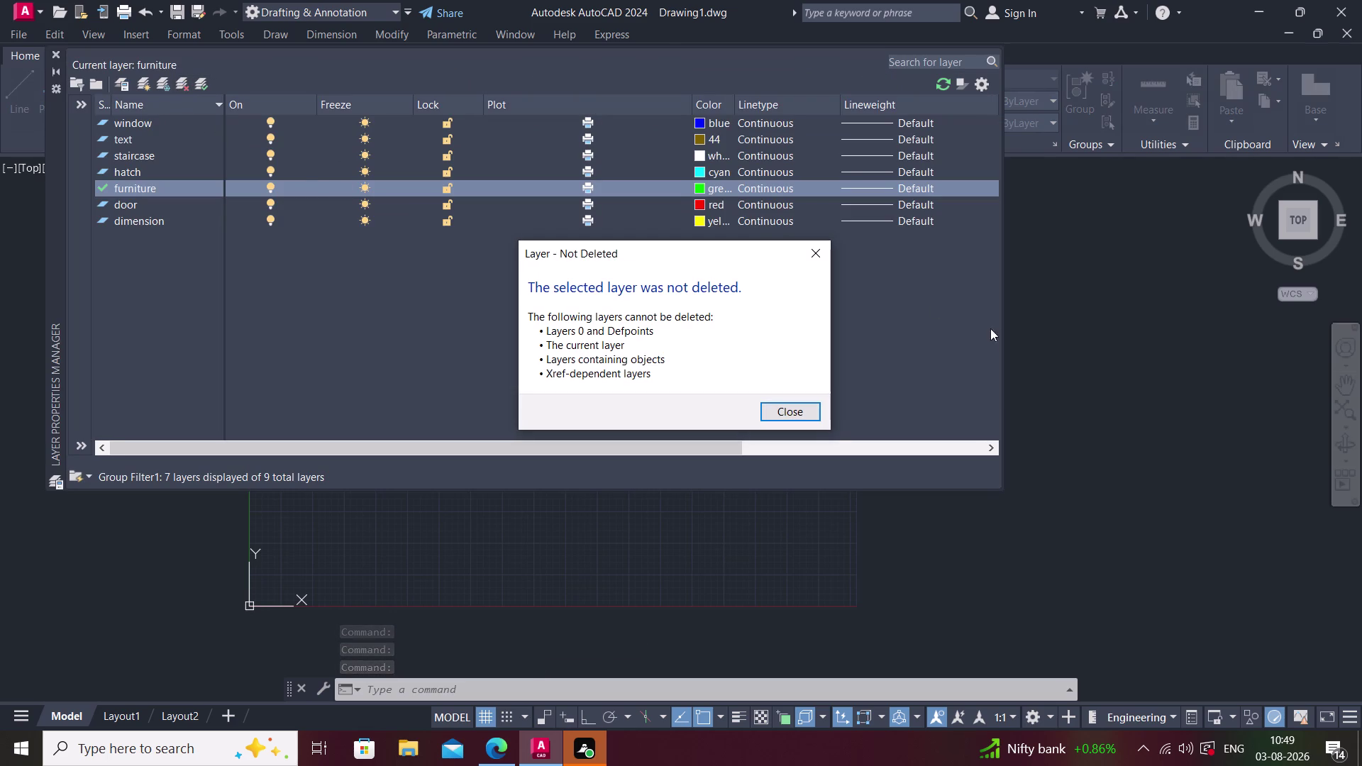
click(807, 254)
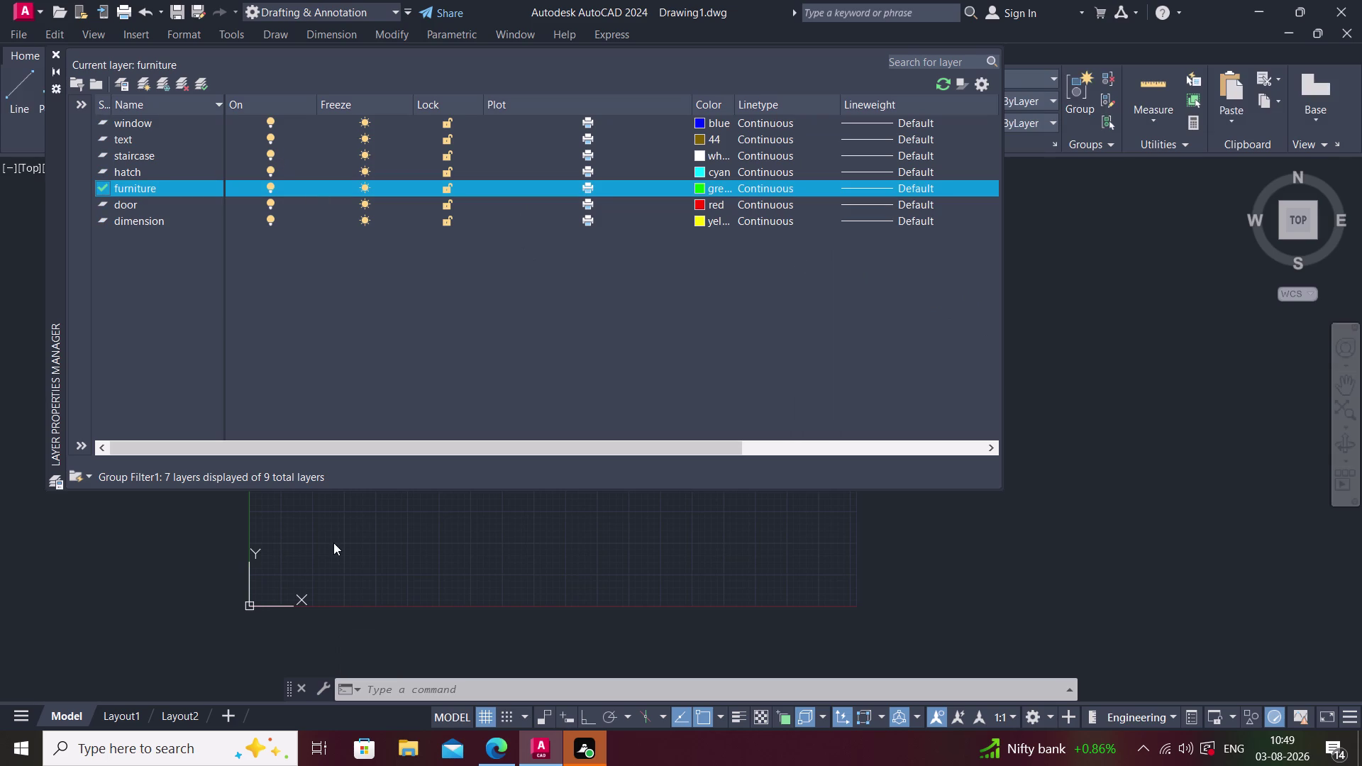
click(84, 102)
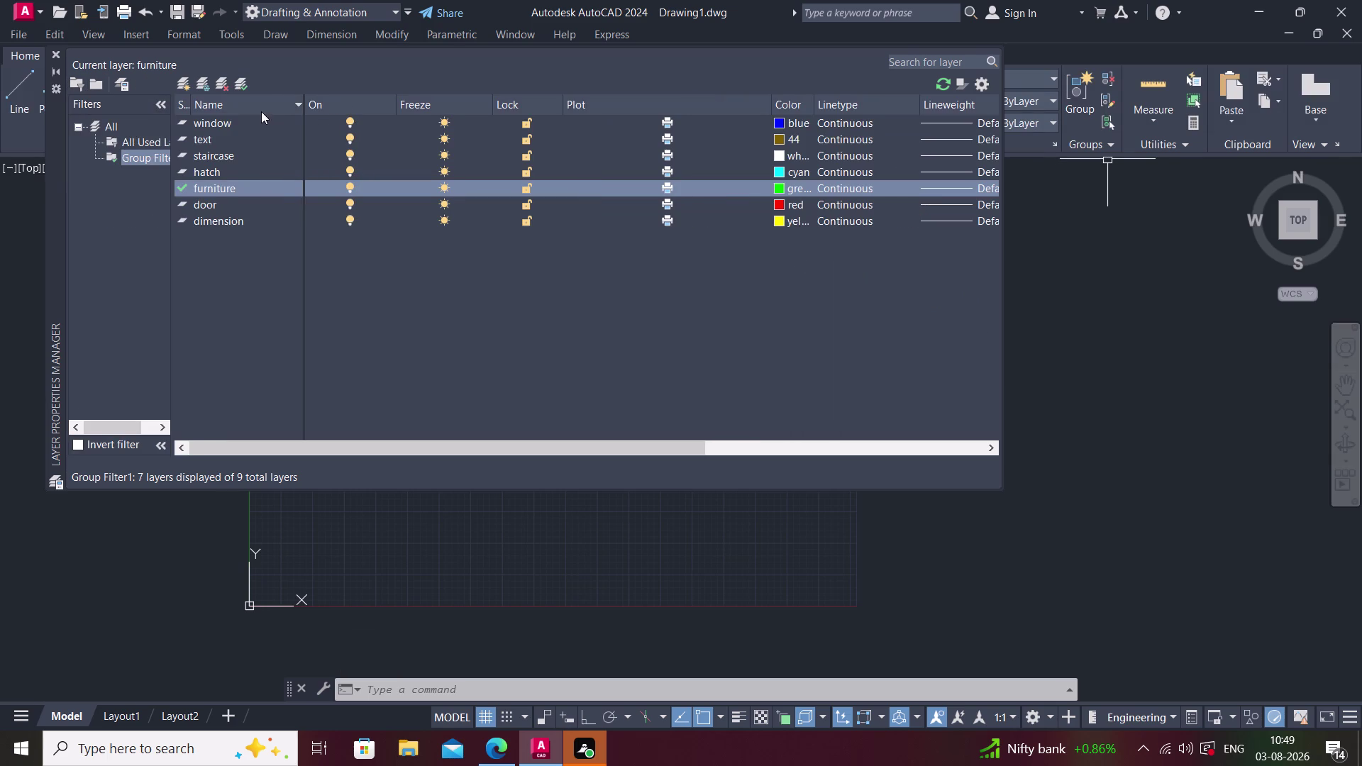
click(109, 140)
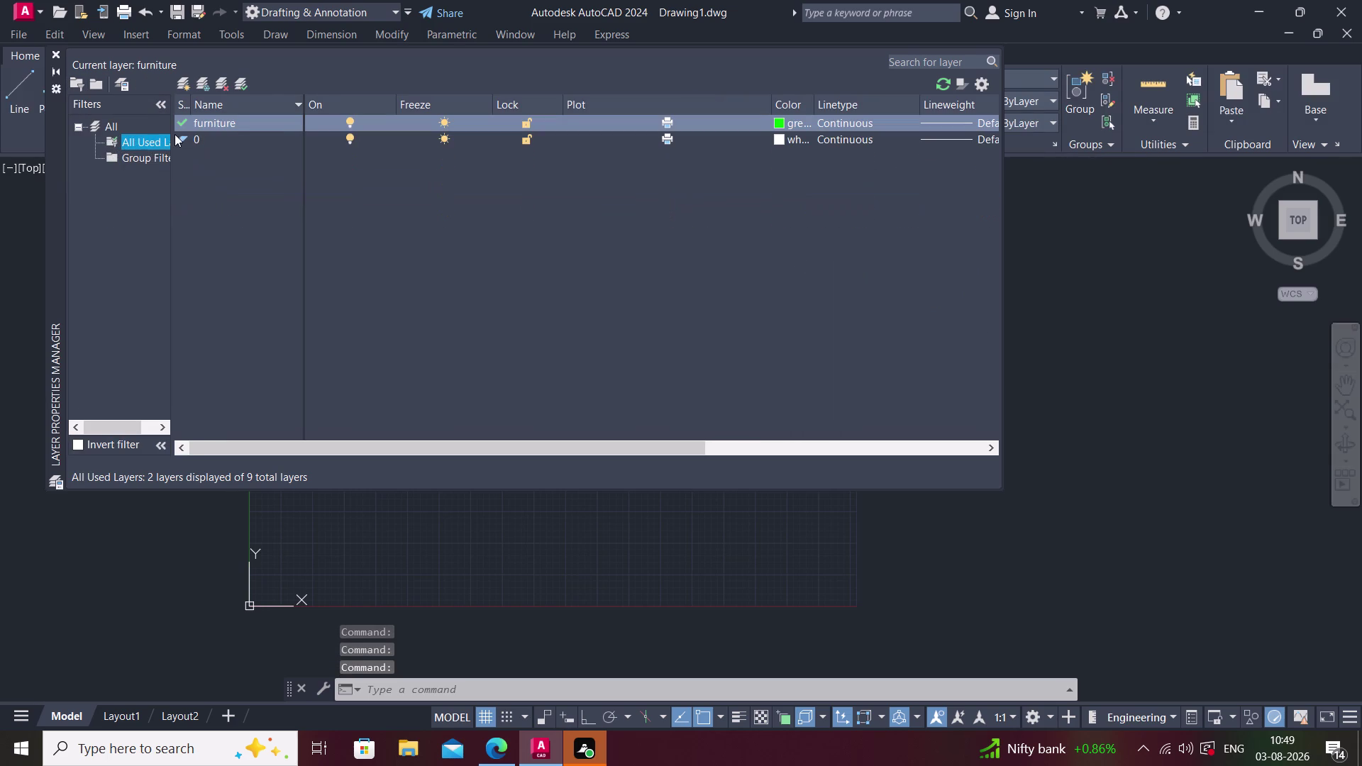
right_click(229, 123)
click(295, 229)
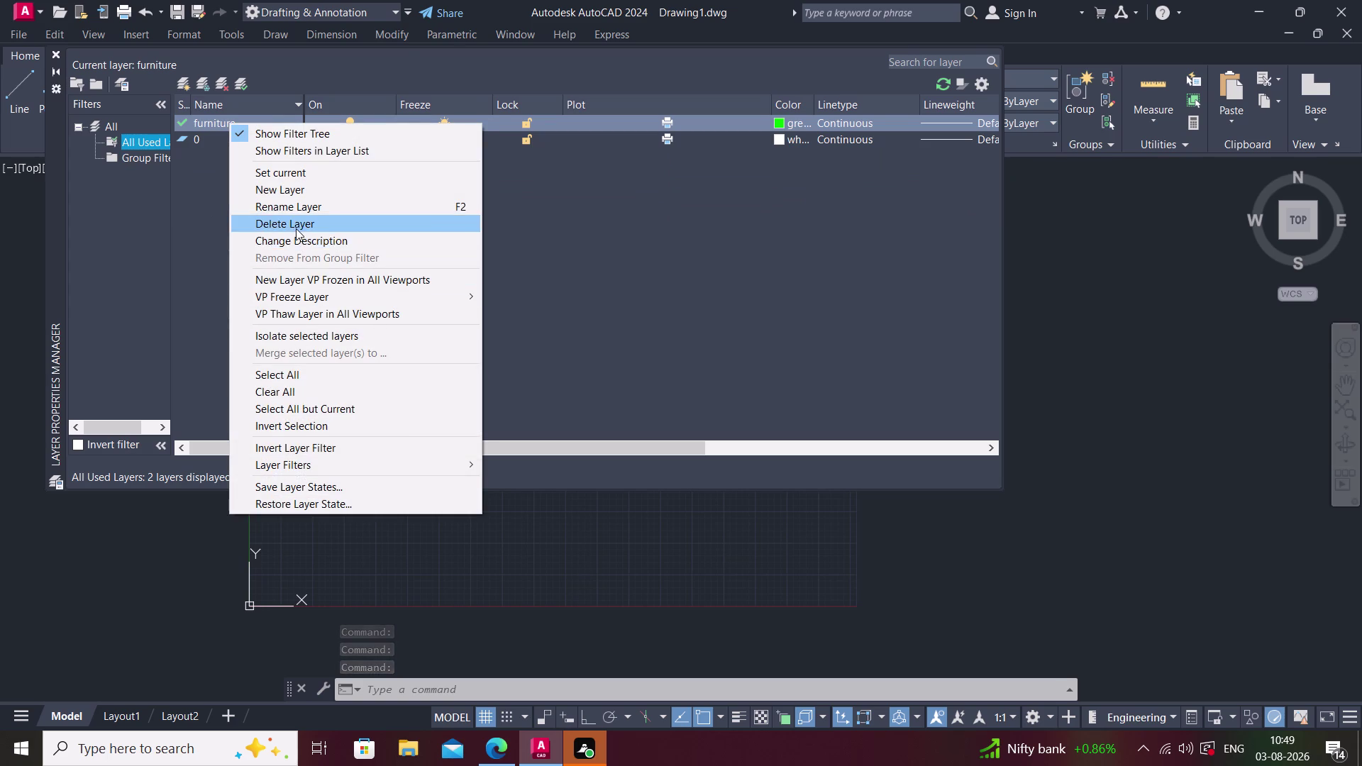
click(777, 409)
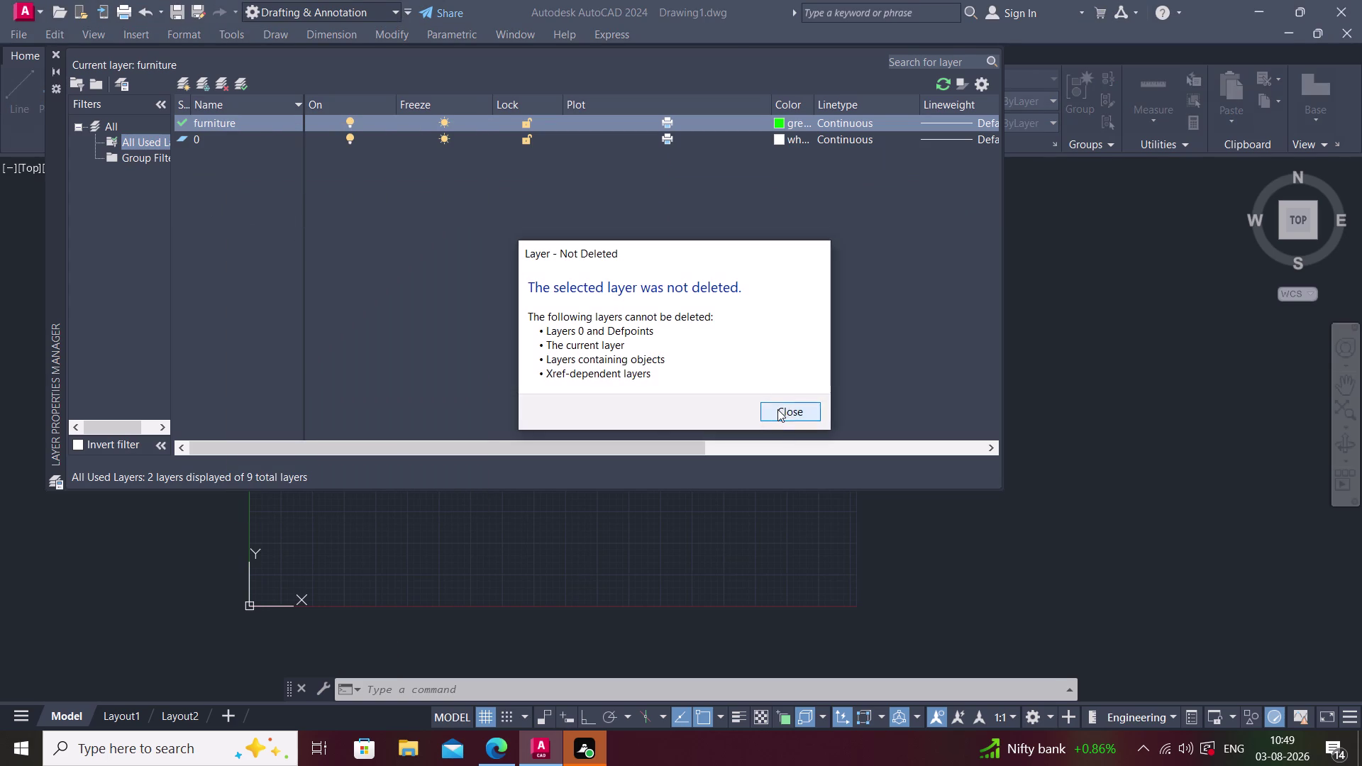
right_click(236, 130)
click(216, 150)
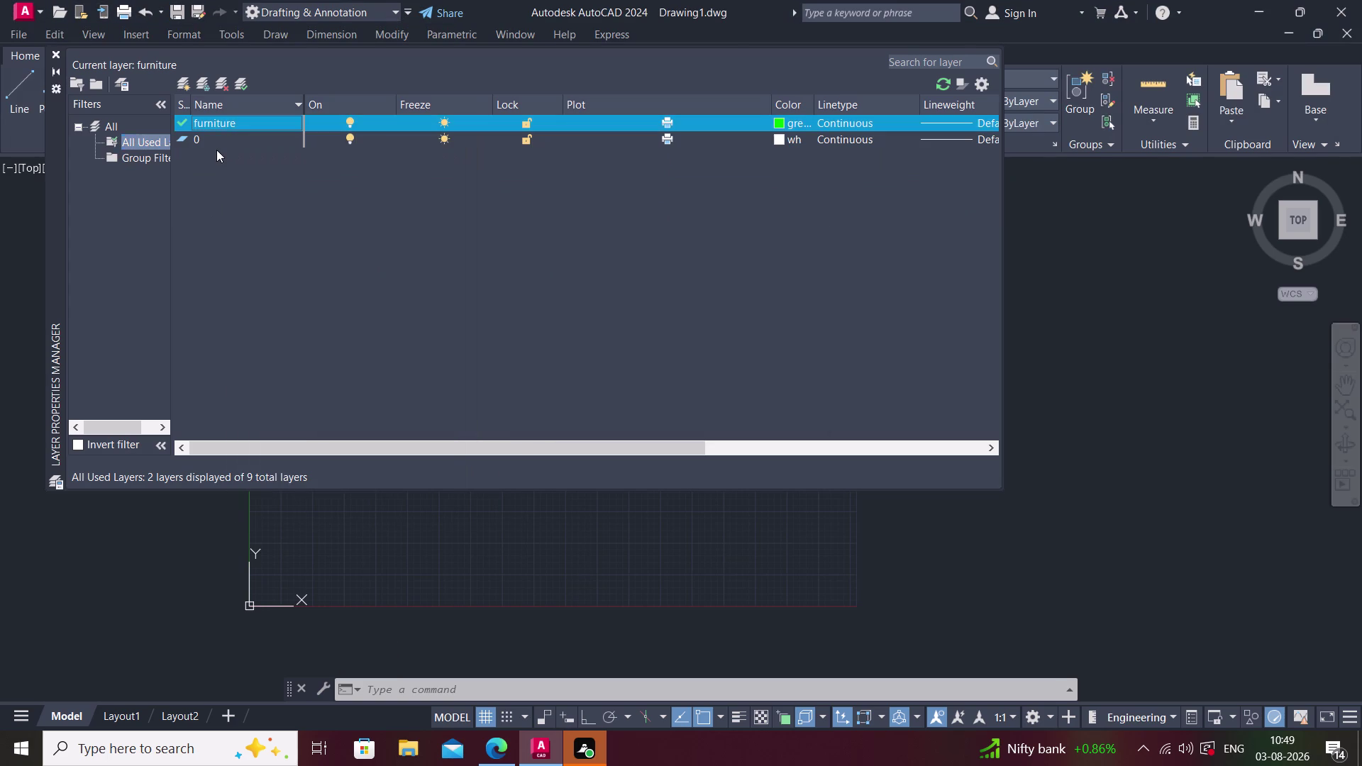
right_click(199, 138)
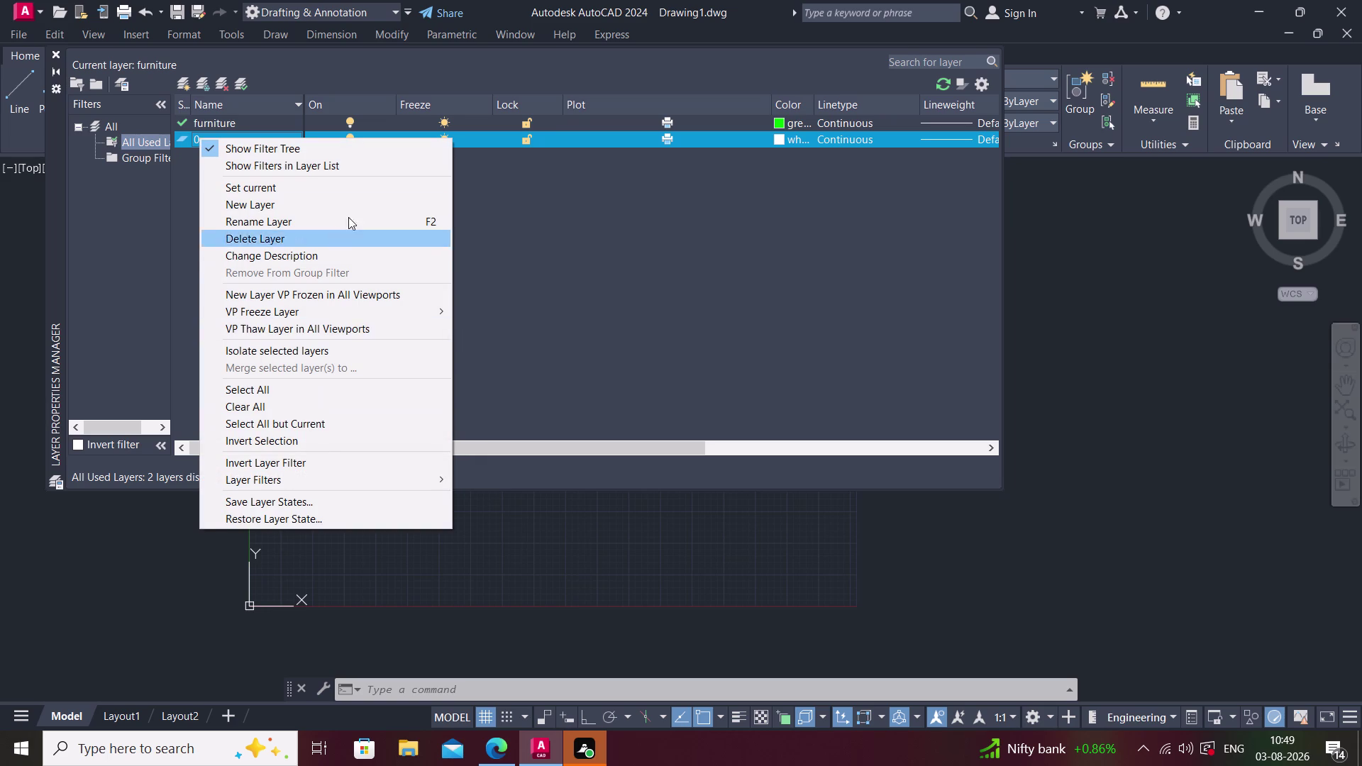
click(544, 228)
right_click(250, 141)
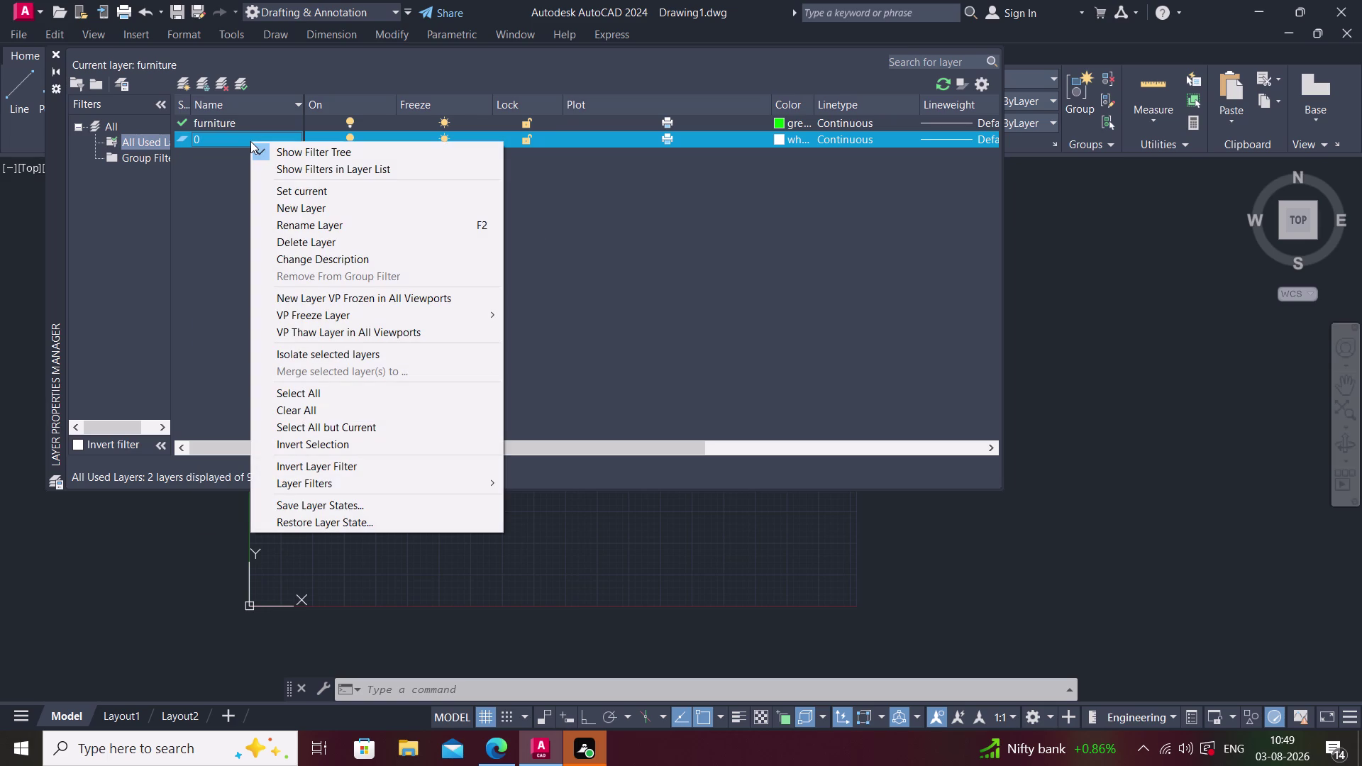
click(325, 237)
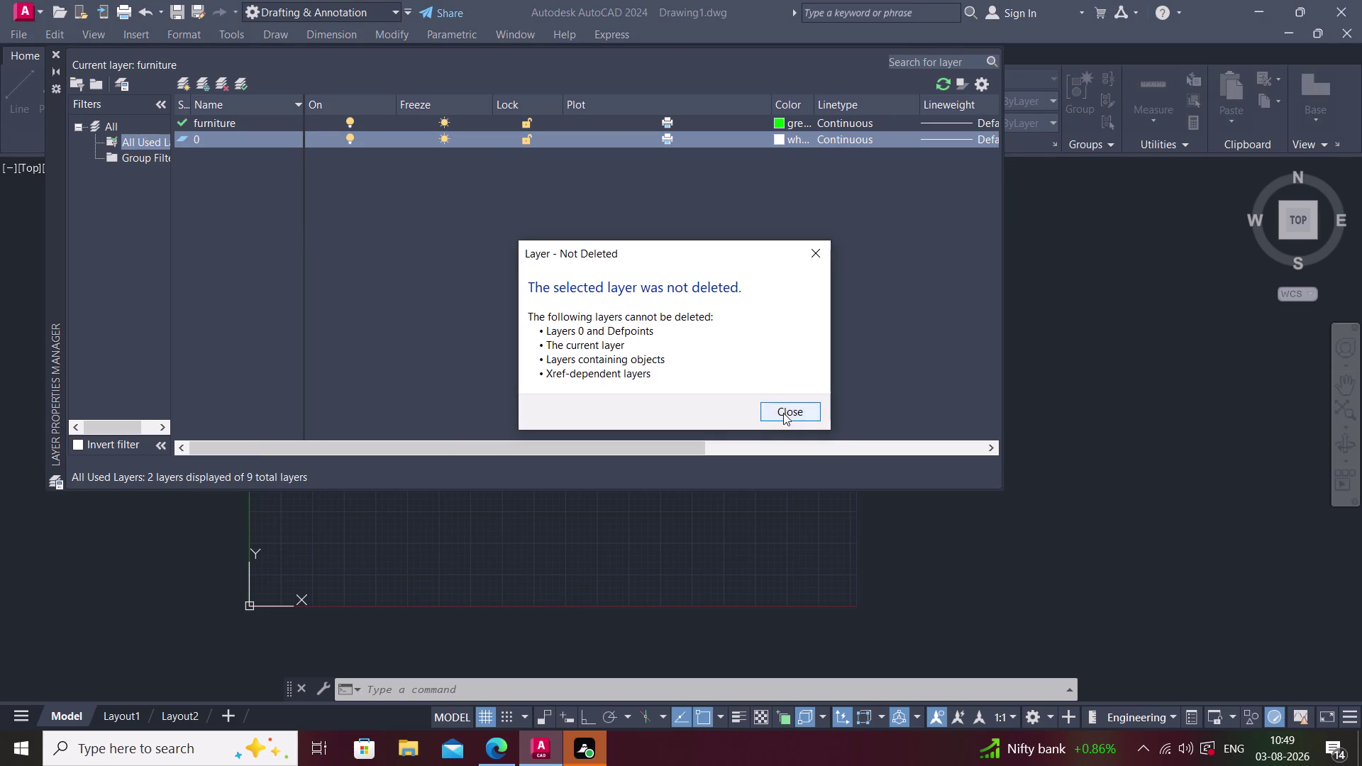
click(783, 413)
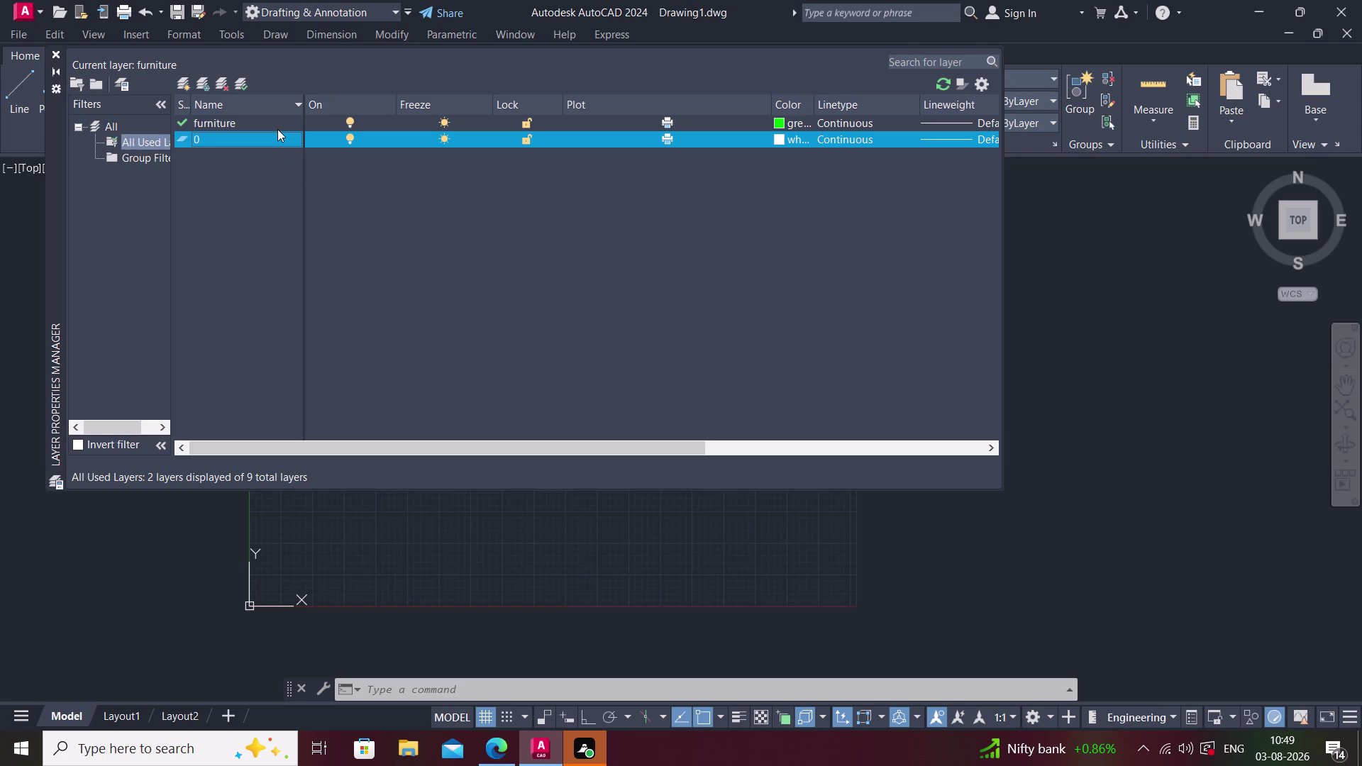
Scroll the Layer Properties Manager and repeatedly double-click one entry in it.
scroll(down, 3)
scroll(up, 3)
scroll(down, 3)
scroll(up, 3)
double_click(162, 425)
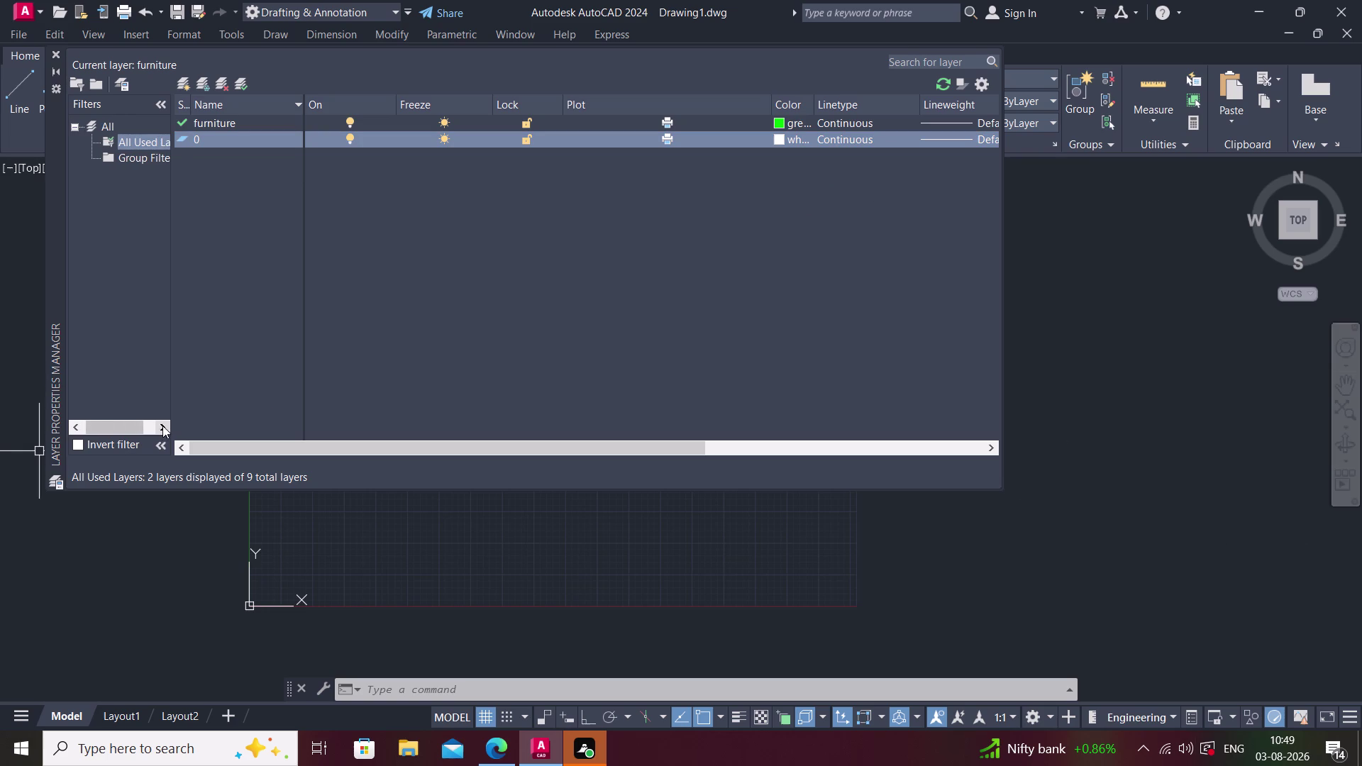
triple_click(162, 426)
double_click(163, 426)
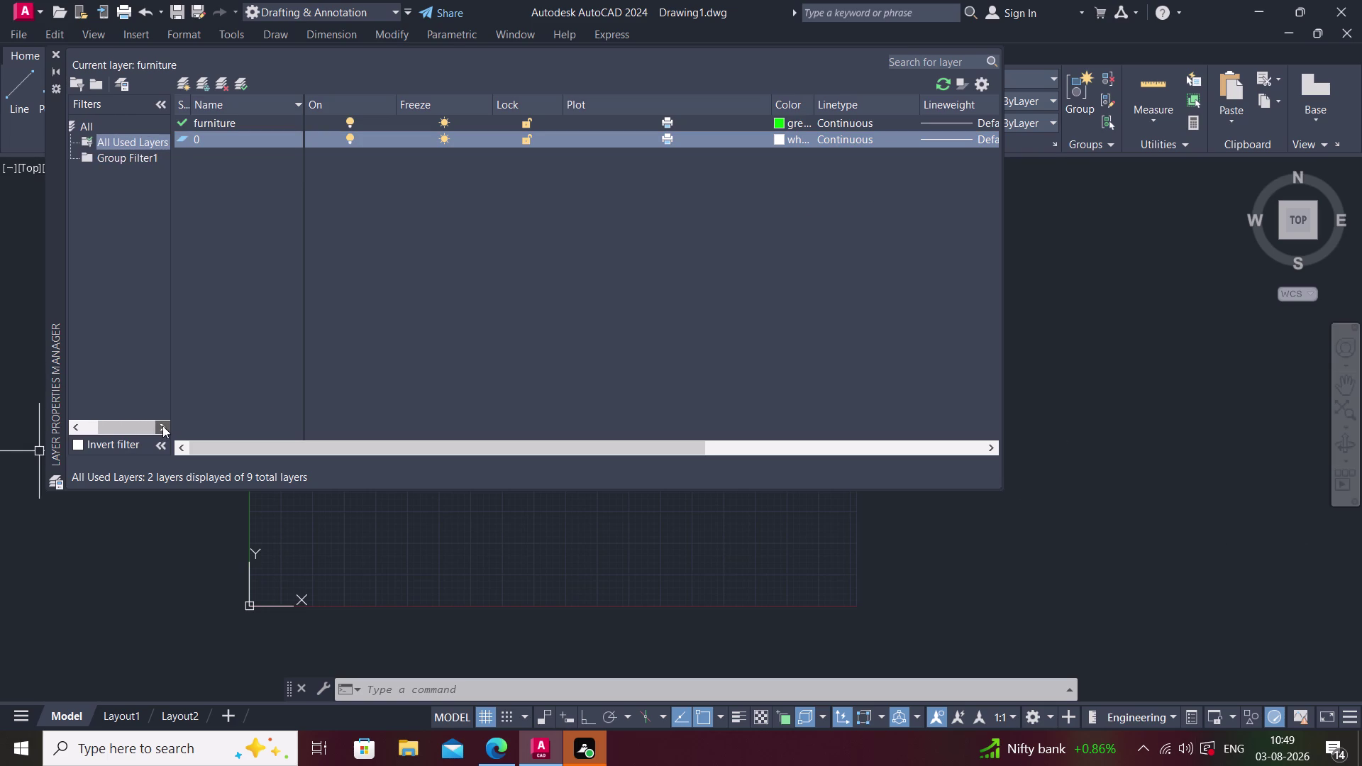
triple_click(162, 425)
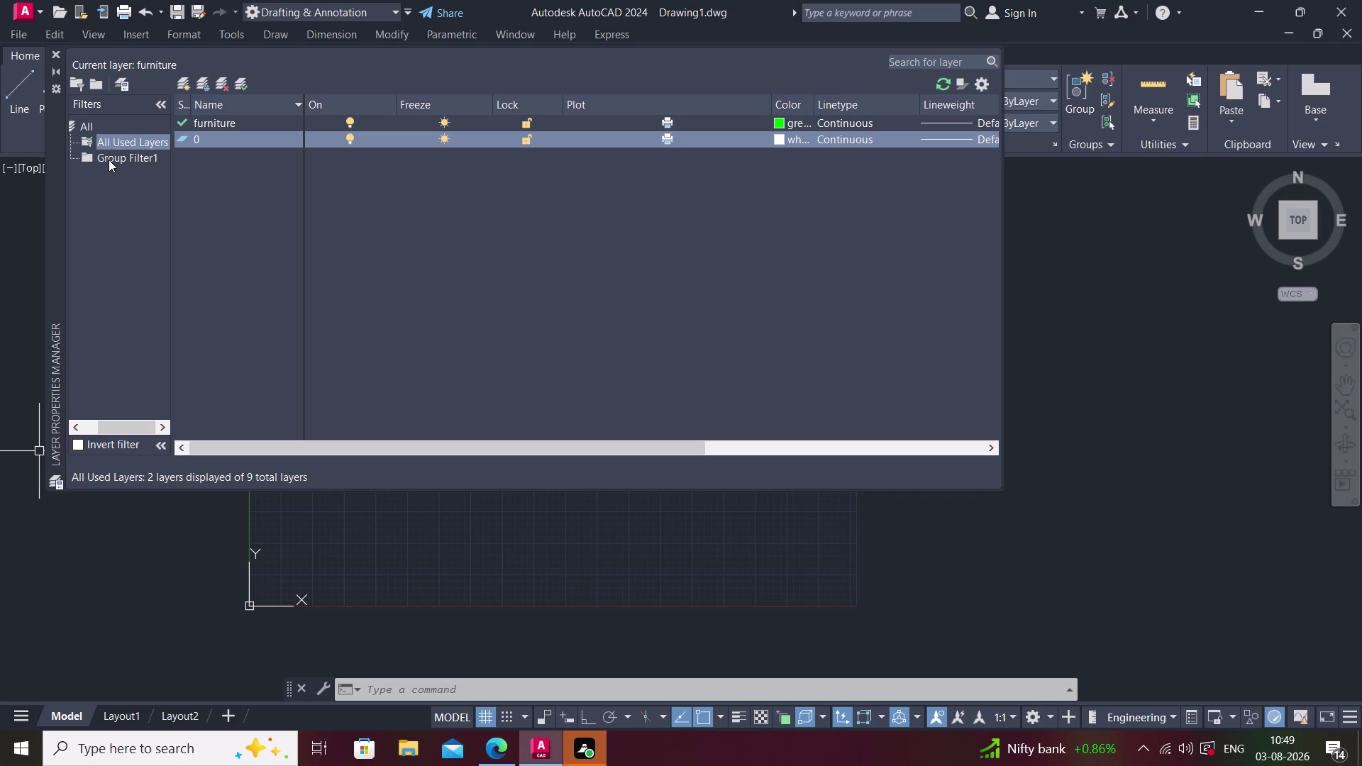
Select Group Filter1 and delete it from the filter tree, confirming the prompt.
click(110, 160)
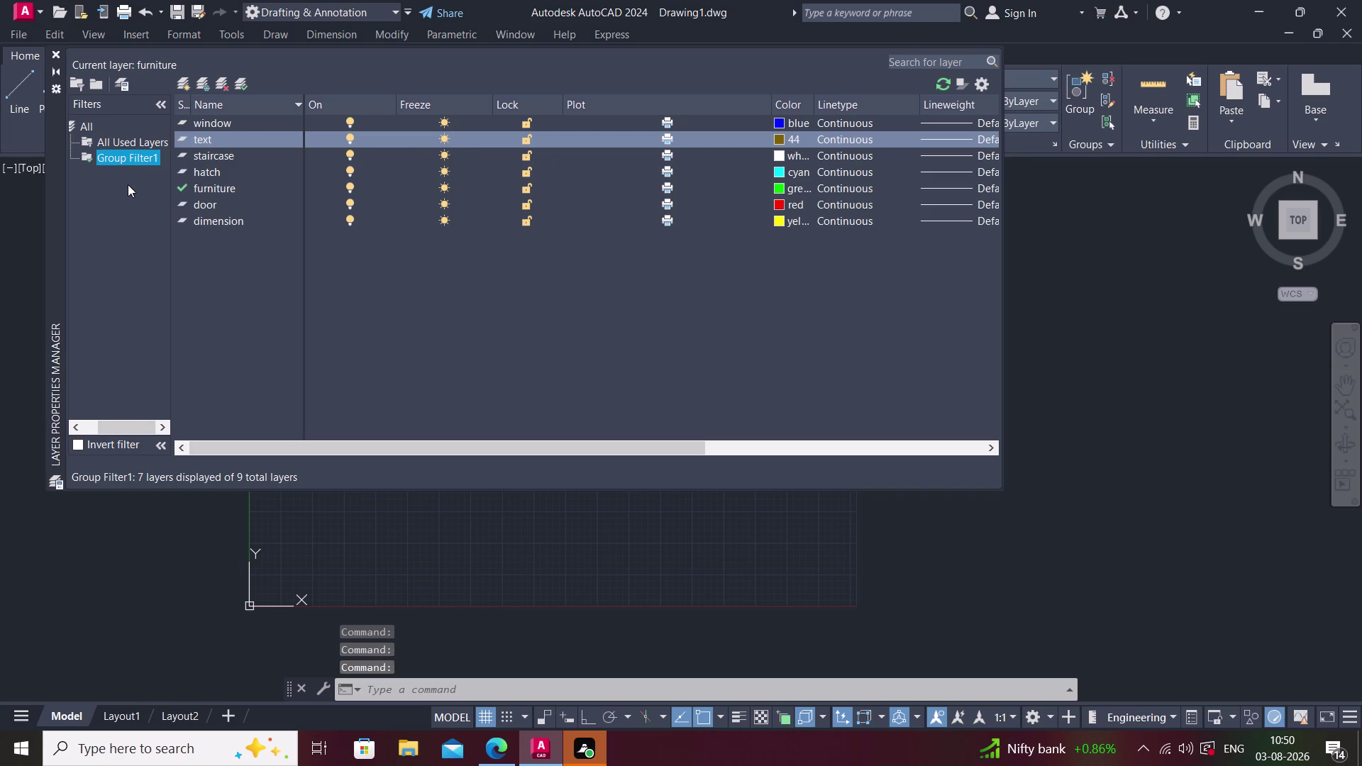
right_click(130, 154)
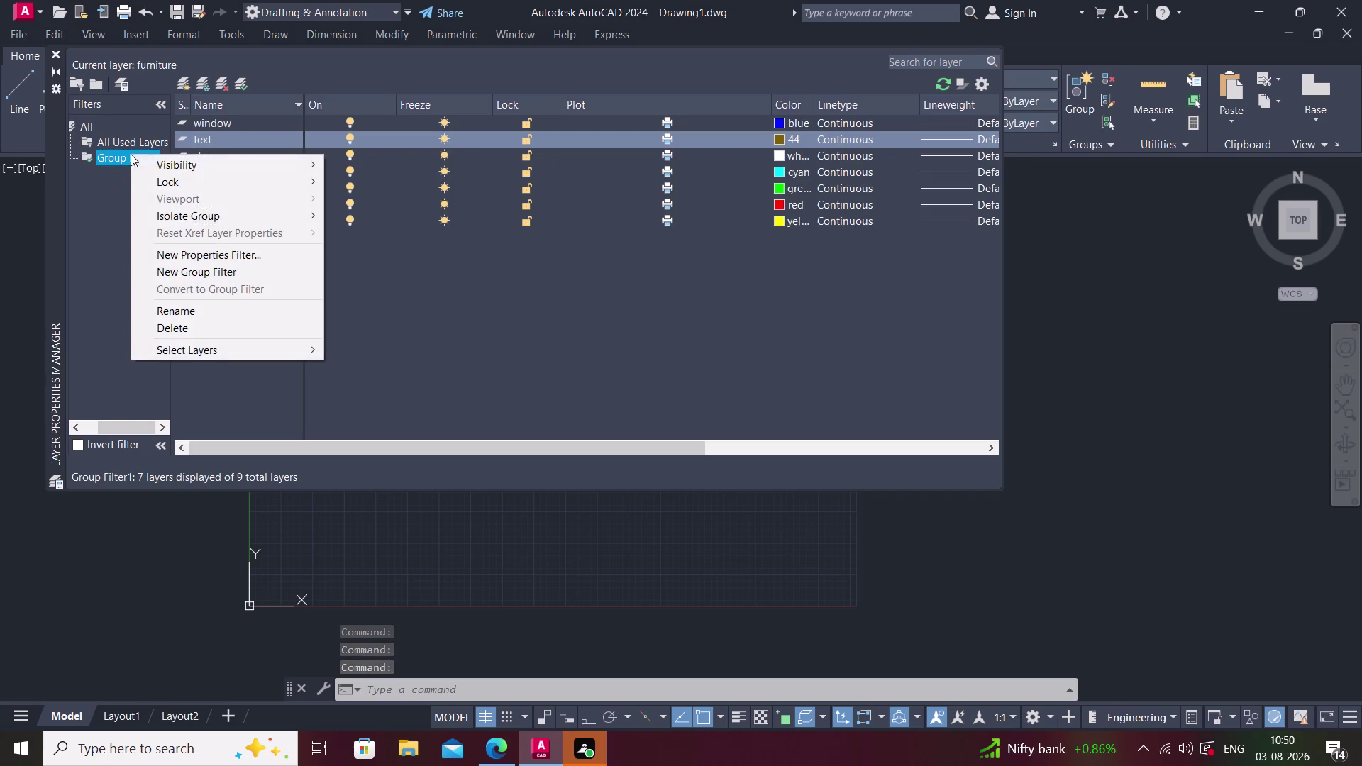
click(180, 327)
click(136, 142)
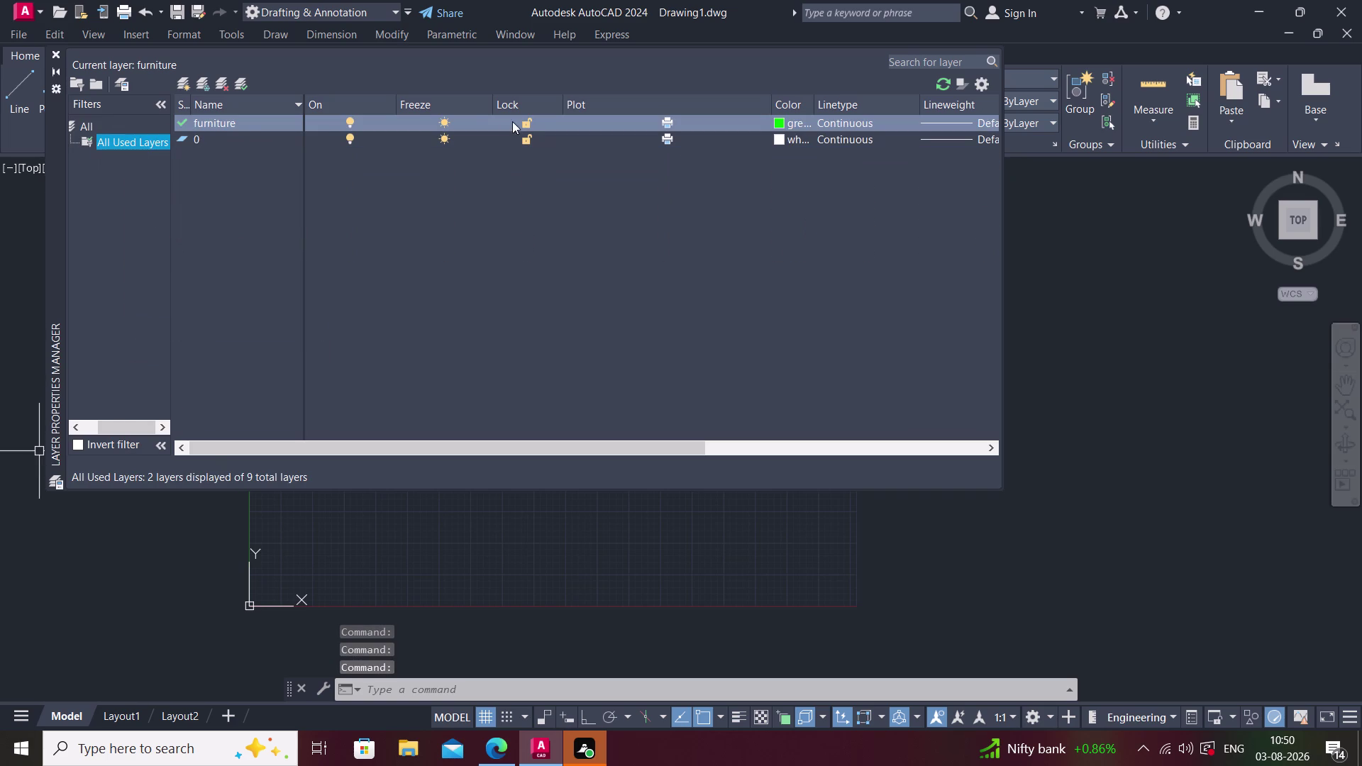
scroll(down, 3)
scroll(up, 3)
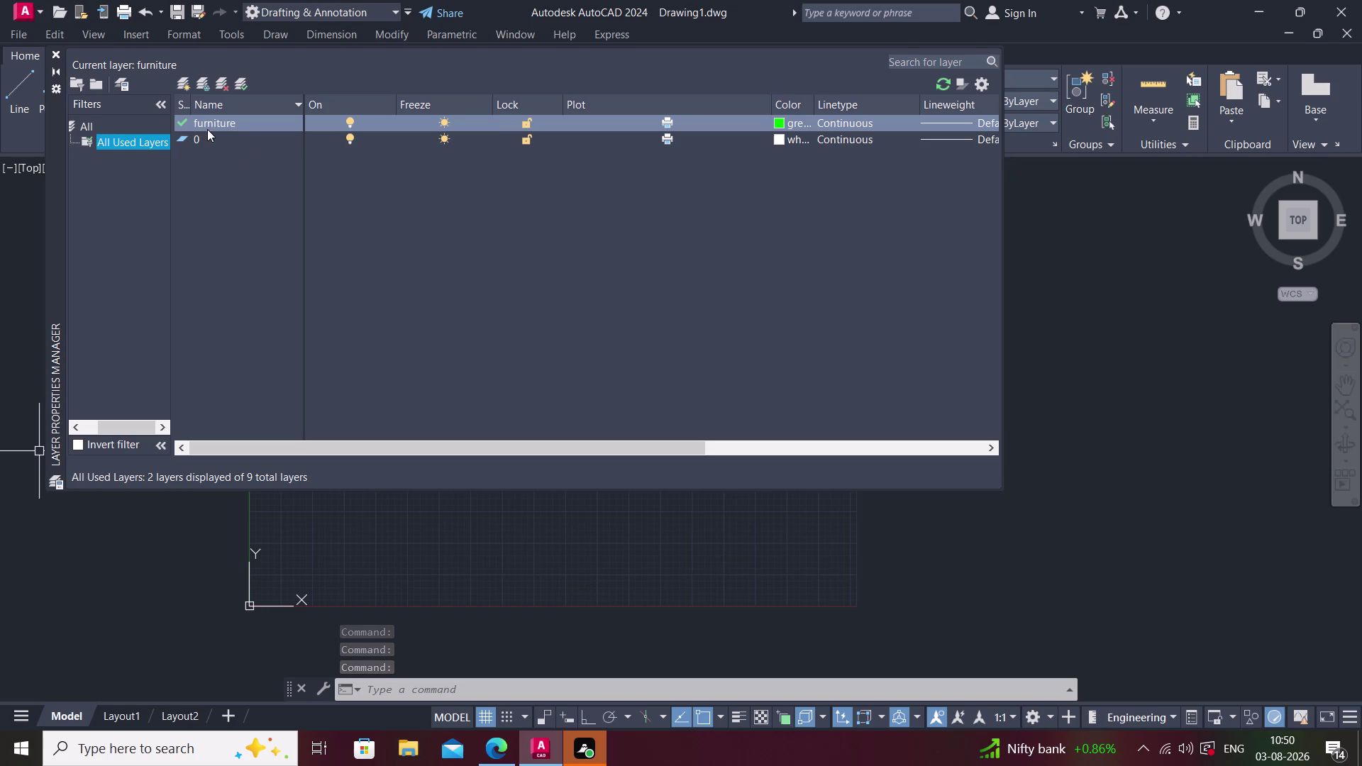
click(181, 81)
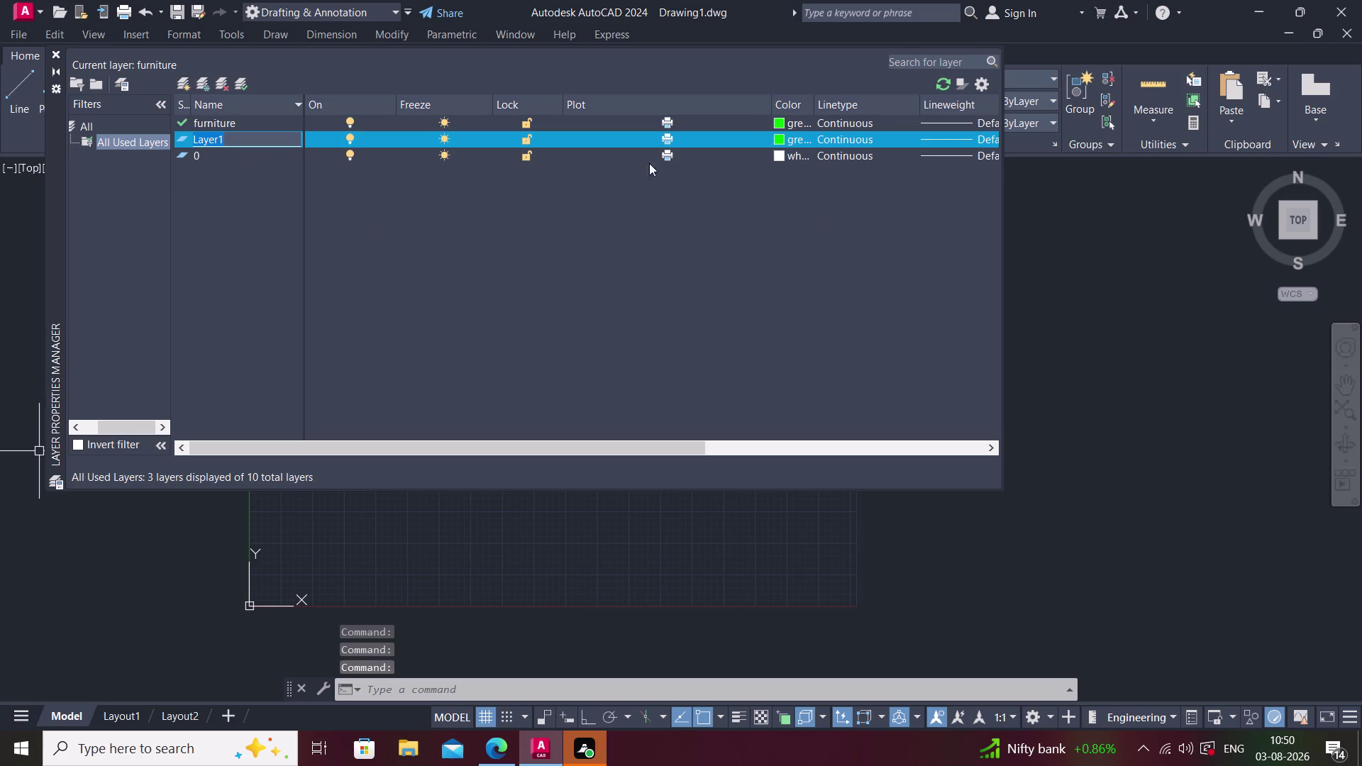
Name the new layer 'wall', briefly retyping it as 'window' before reverting.
key(BackSpace)
text(wa)
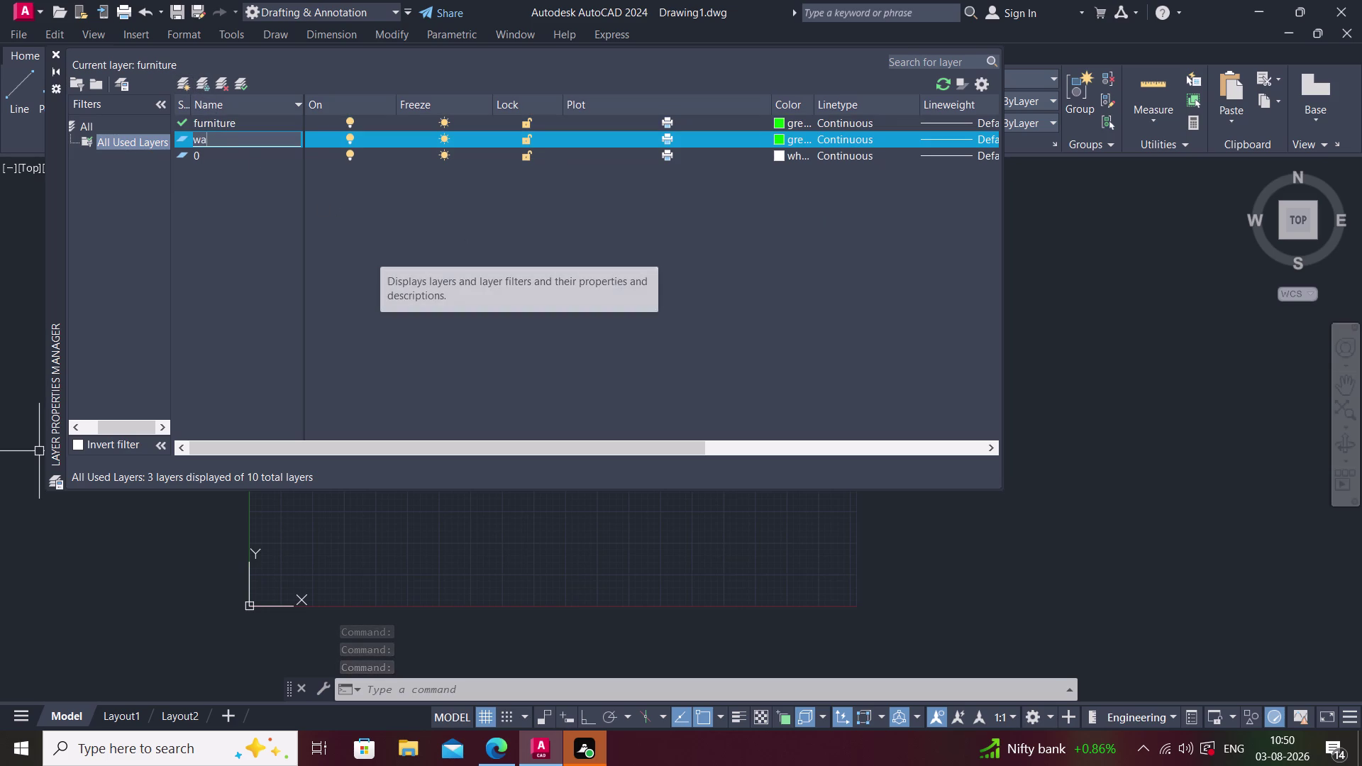
text(ll)
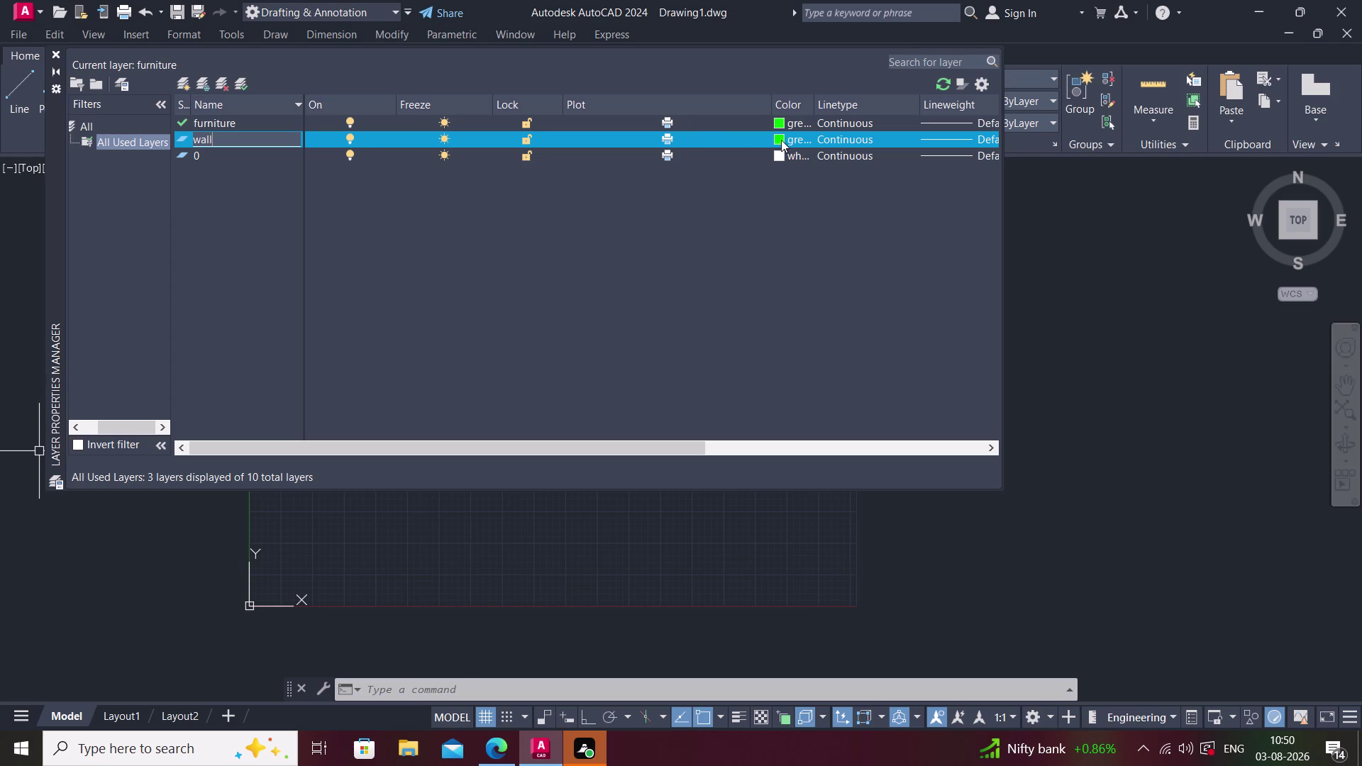
click(780, 139)
click(795, 383)
key(BackSpace)
key(BackSpace)
key(BackSpace)
key(BackSpace)
key(BackSpace)
text(w)
text(indow)
key(BackSpace)
key(BackSpace)
key(BackSpace)
key(BackSpace)
key(BackSpace)
text(a)
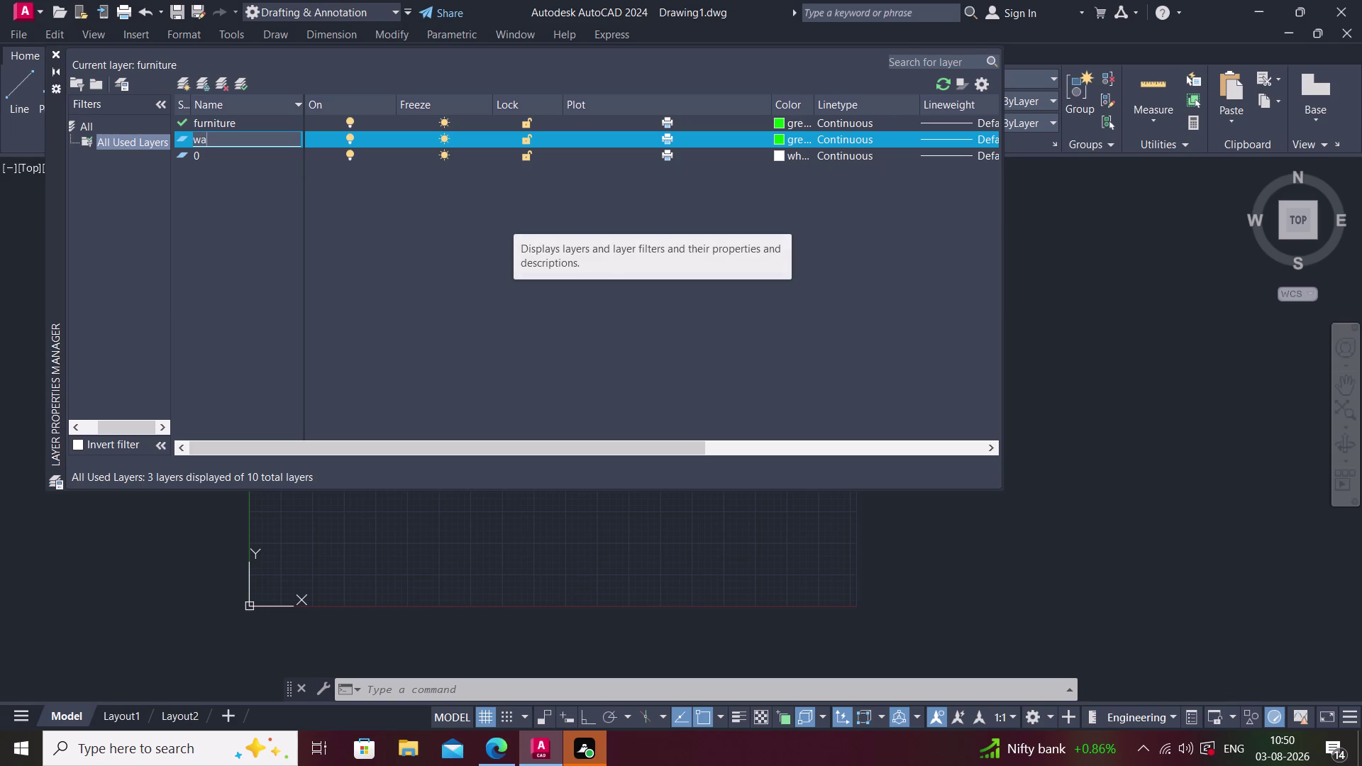
text(ll)
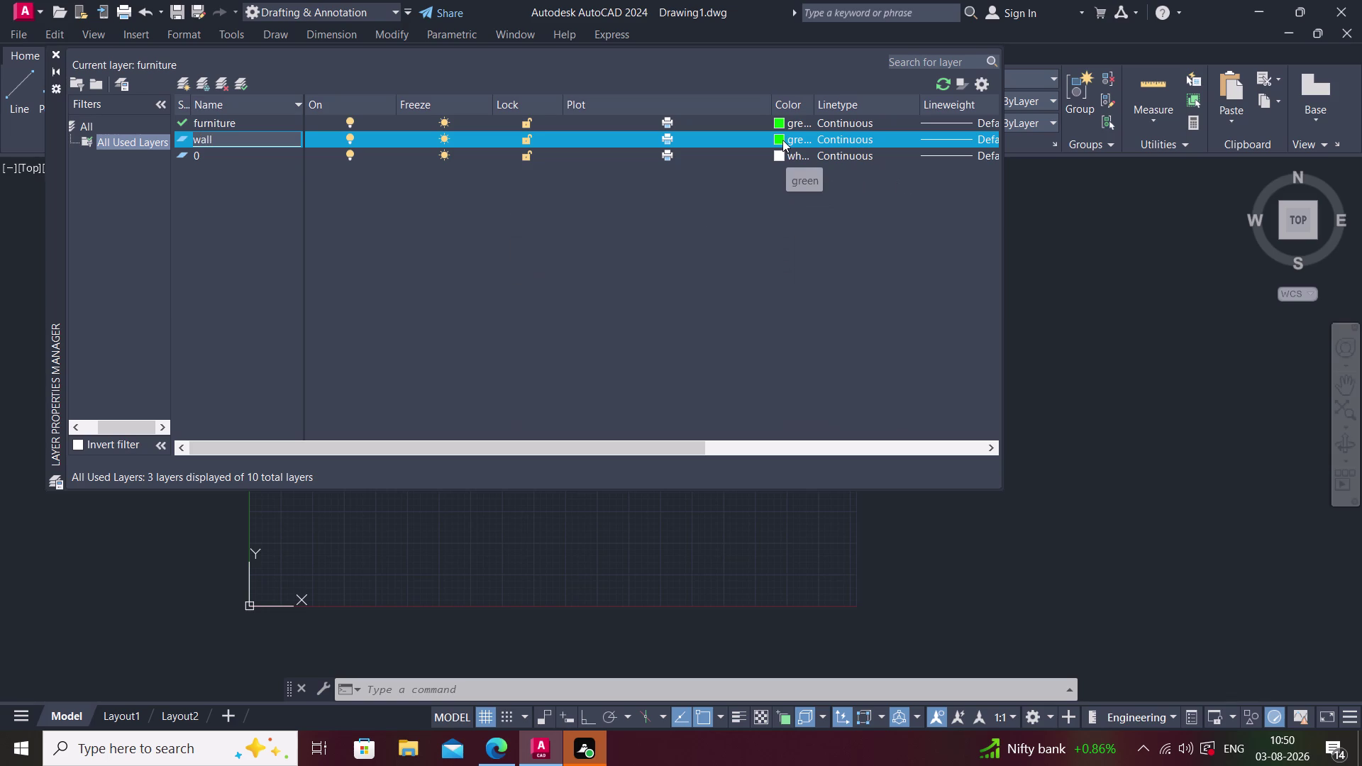
Try committing the name 'wall', dismiss both name-in-use warnings, and cancel renaming.
click(782, 139)
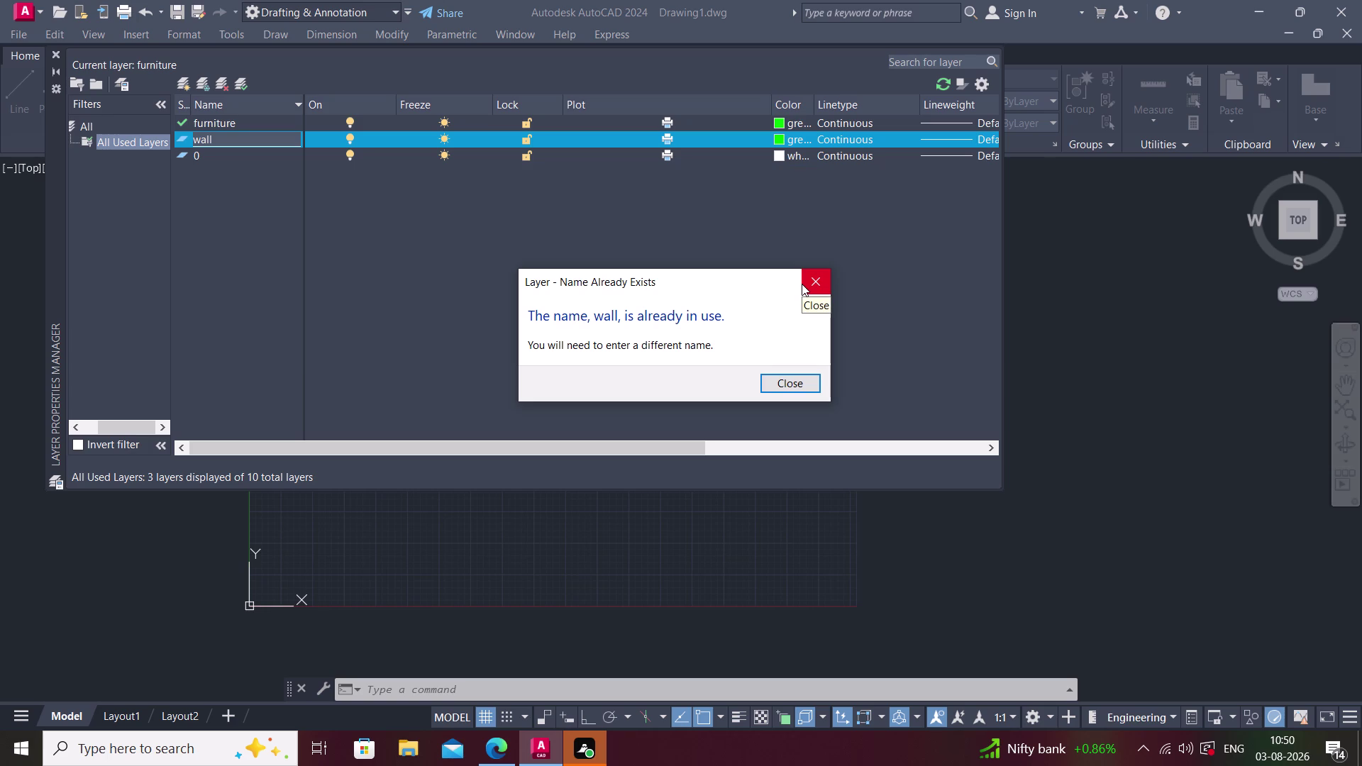
click(801, 379)
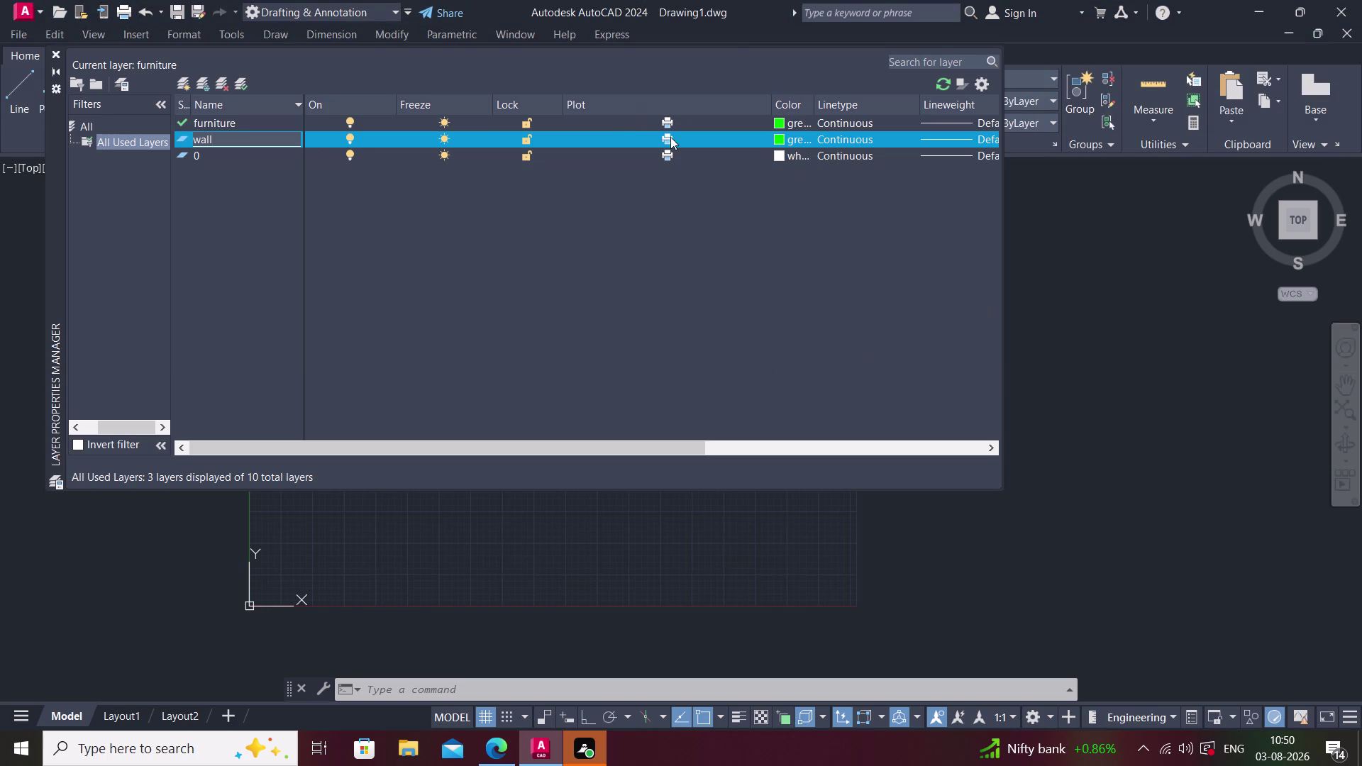
click(781, 143)
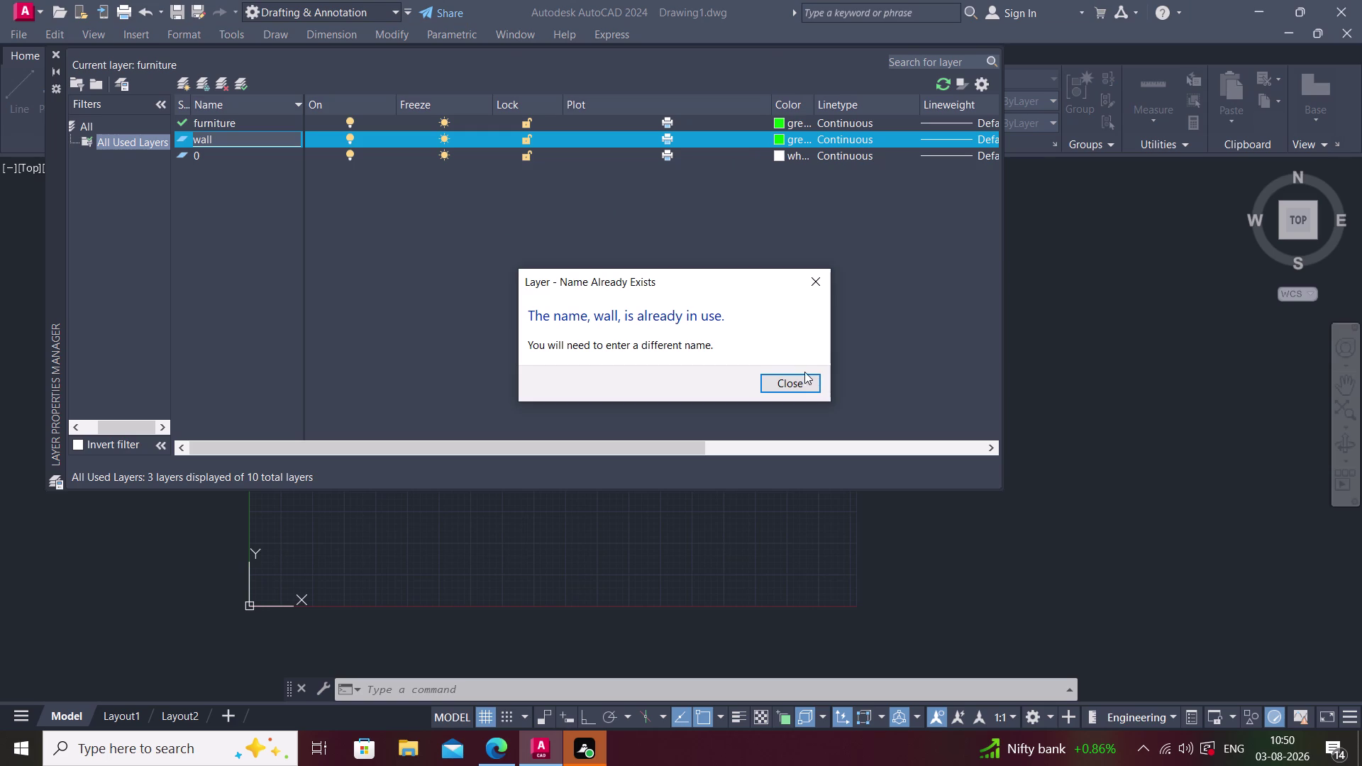
click(785, 379)
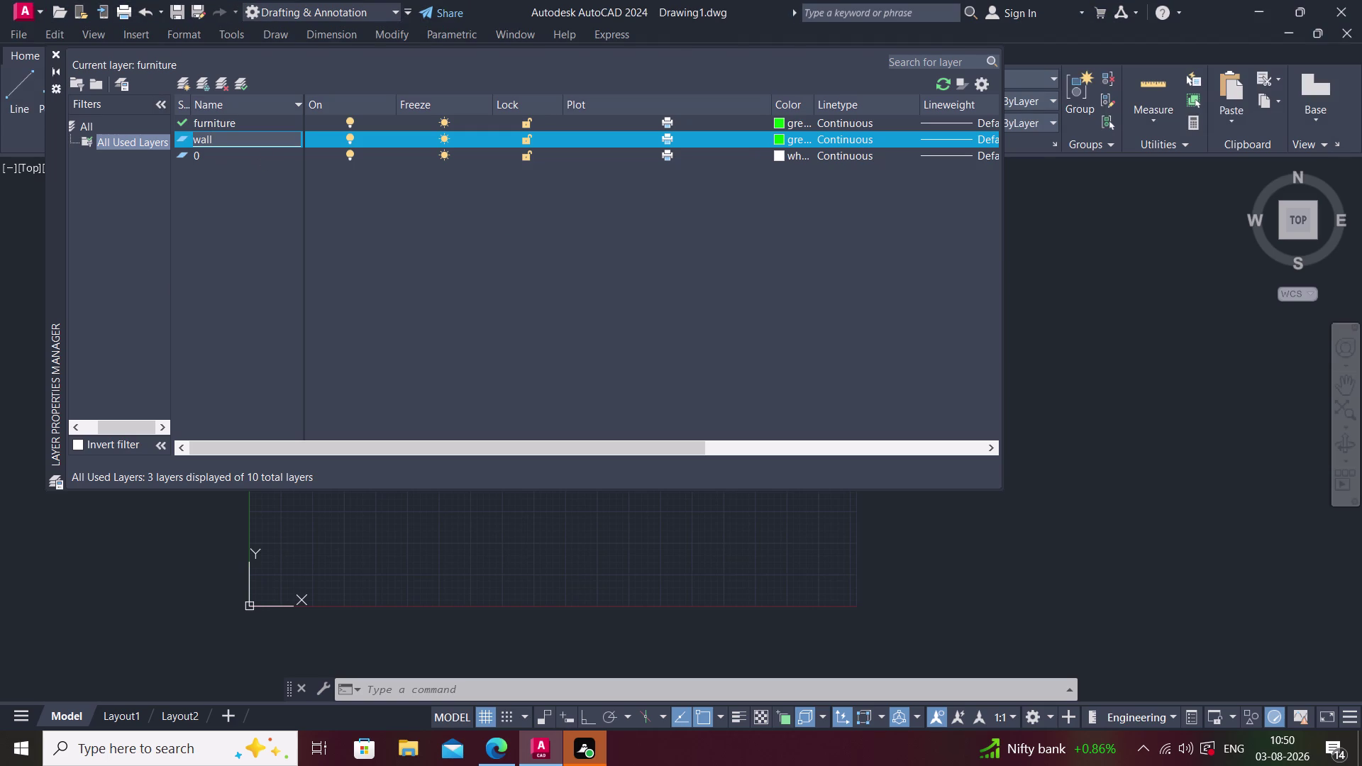
double_click(251, 142)
click(251, 142)
key(Escape)
Switch the filter tree between All and All Used Layers, ending on All.
click(73, 128)
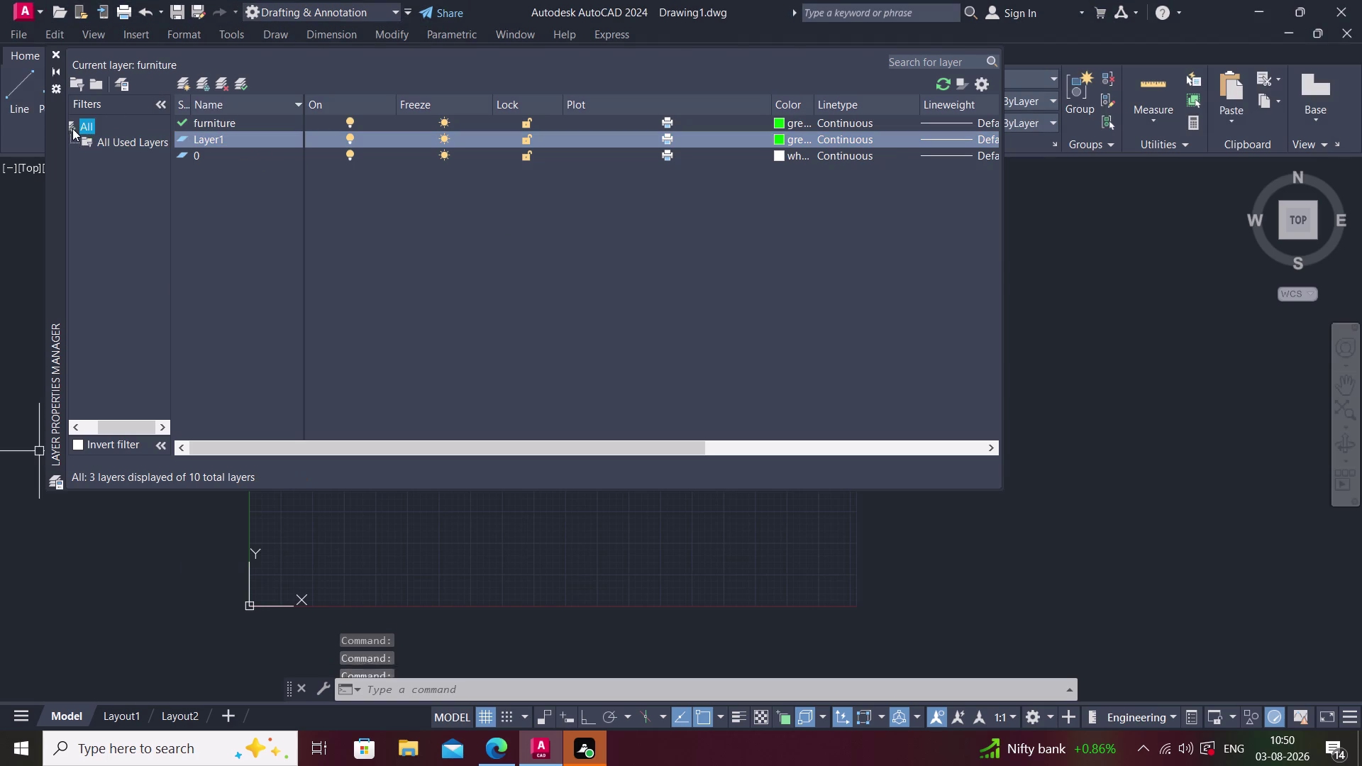
middle_drag(93, 143, 134, 145)
click(66, 128)
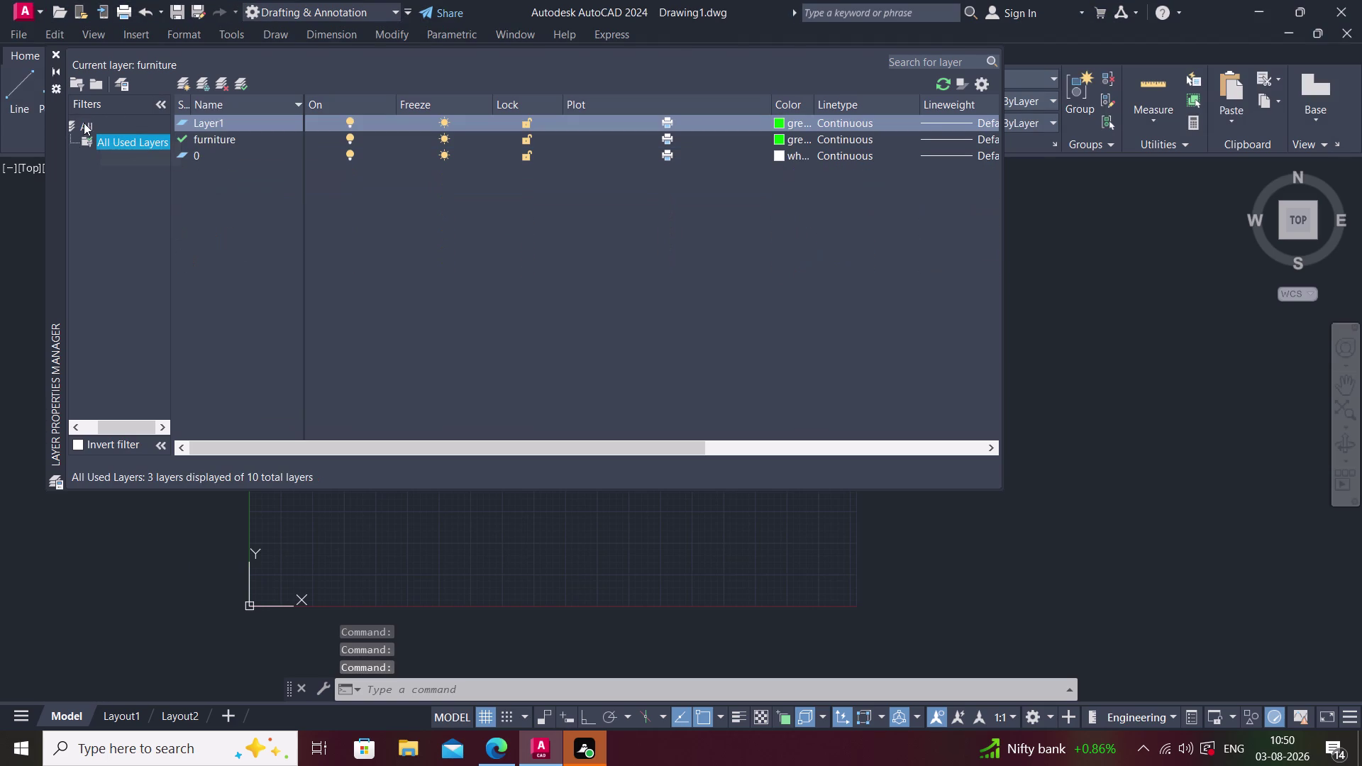
click(84, 122)
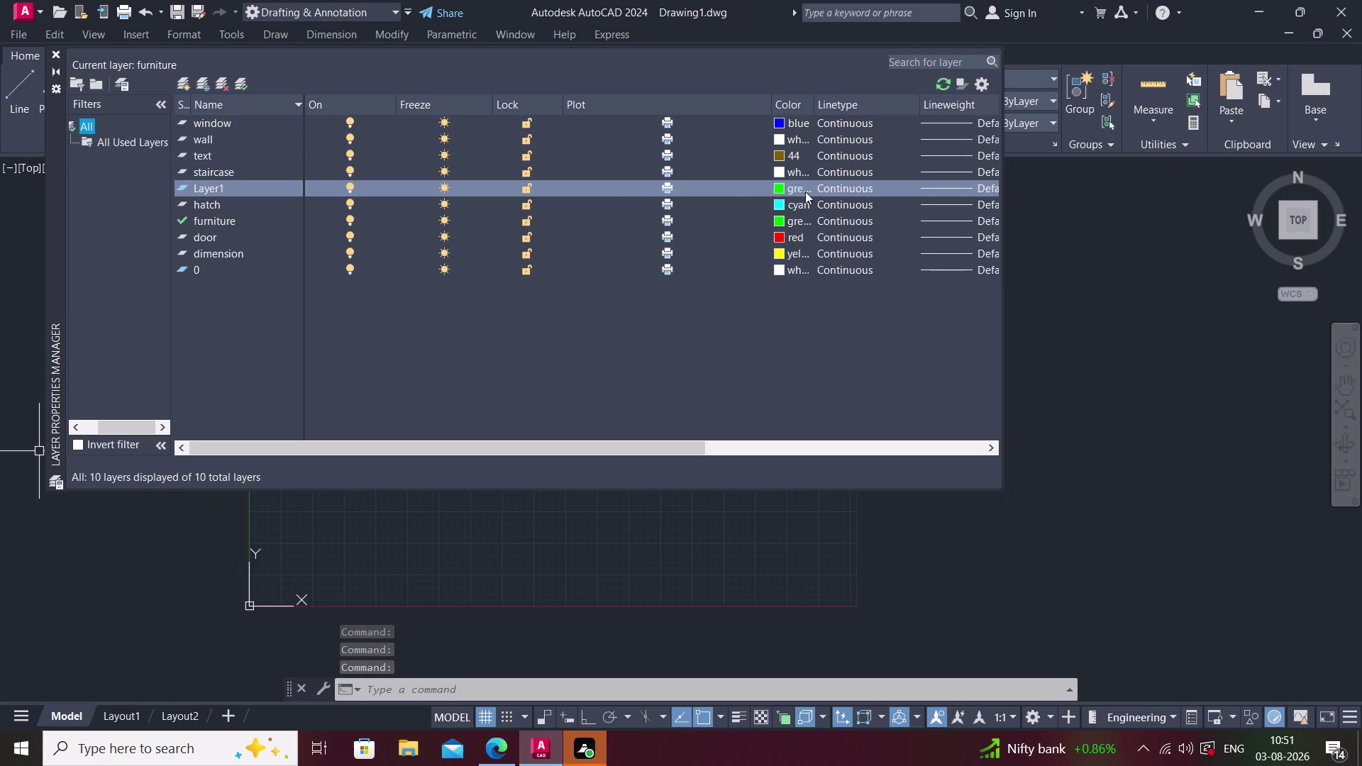
Set the wall layer's colour to magenta, leaving Layer1's colour unchanged.
click(775, 137)
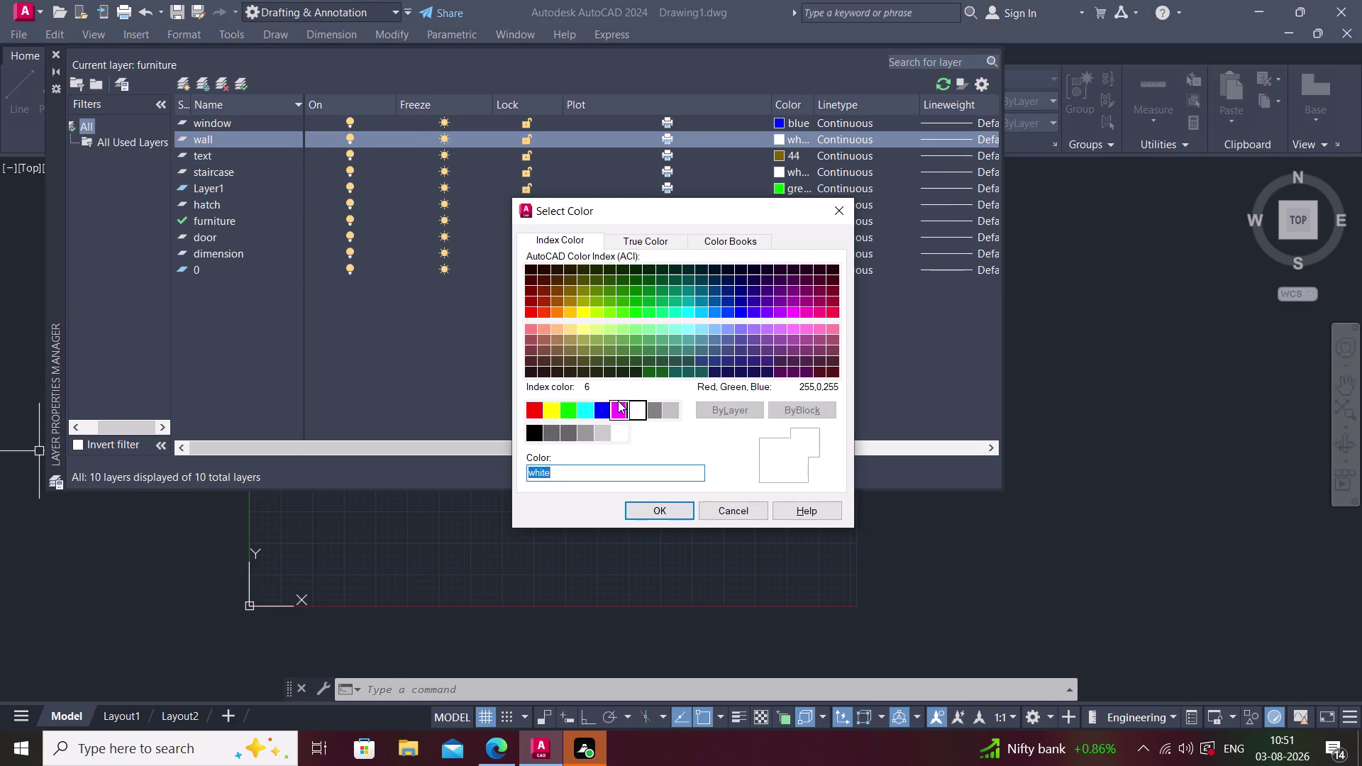
click(618, 401)
click(643, 505)
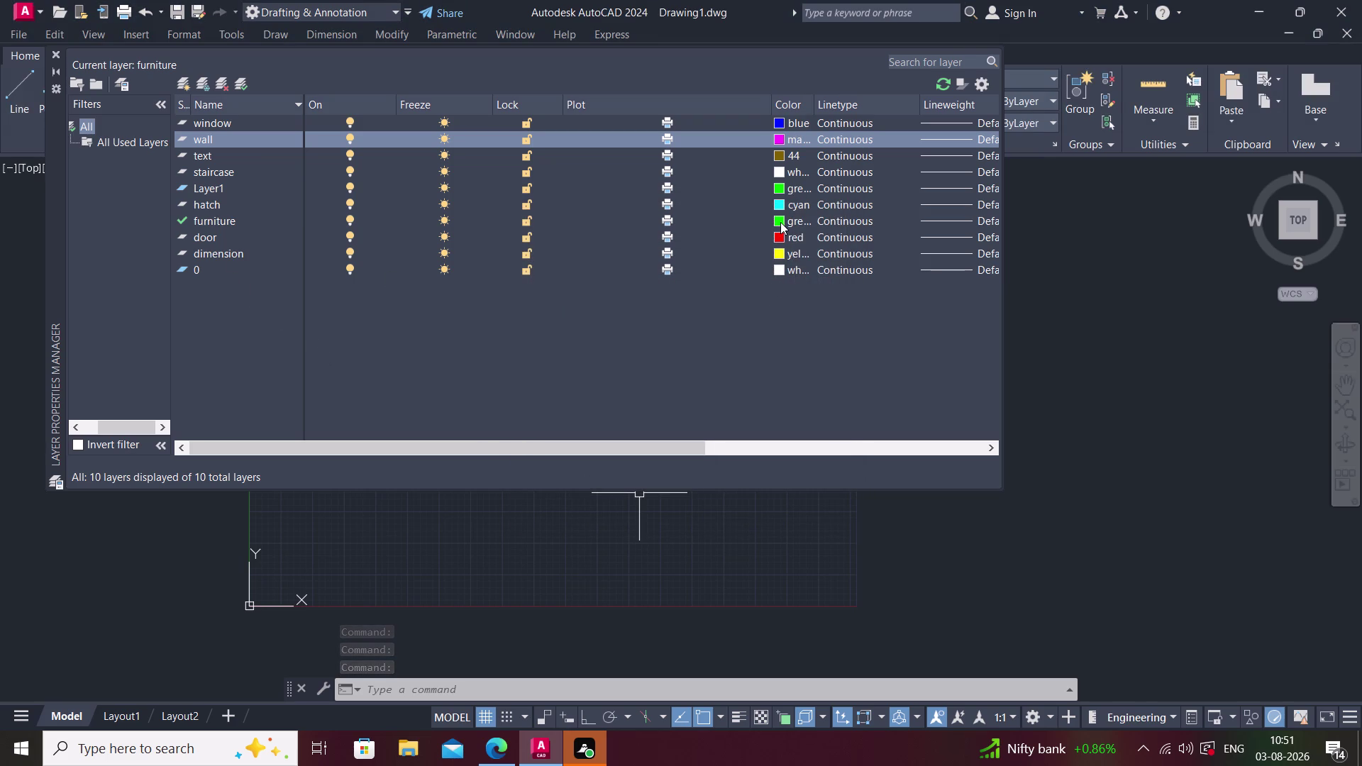
click(781, 184)
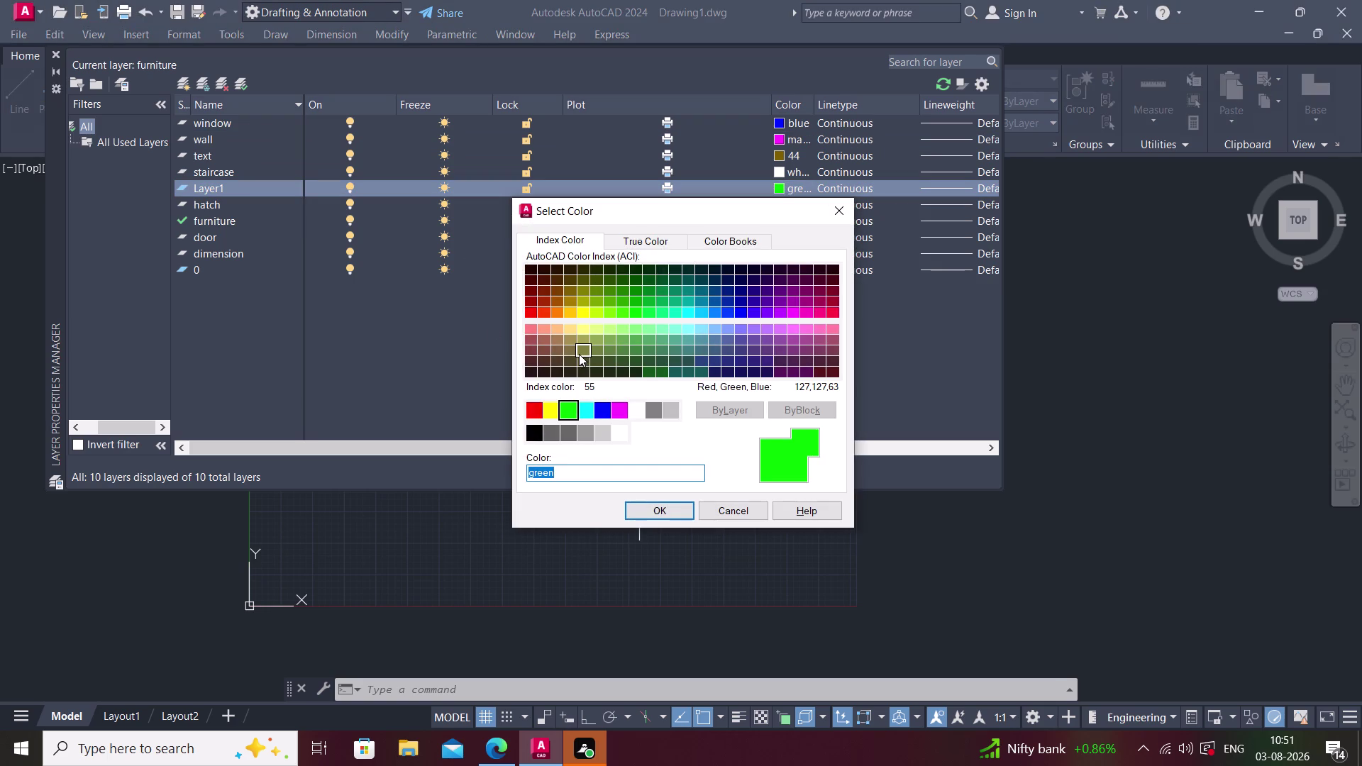
click(846, 214)
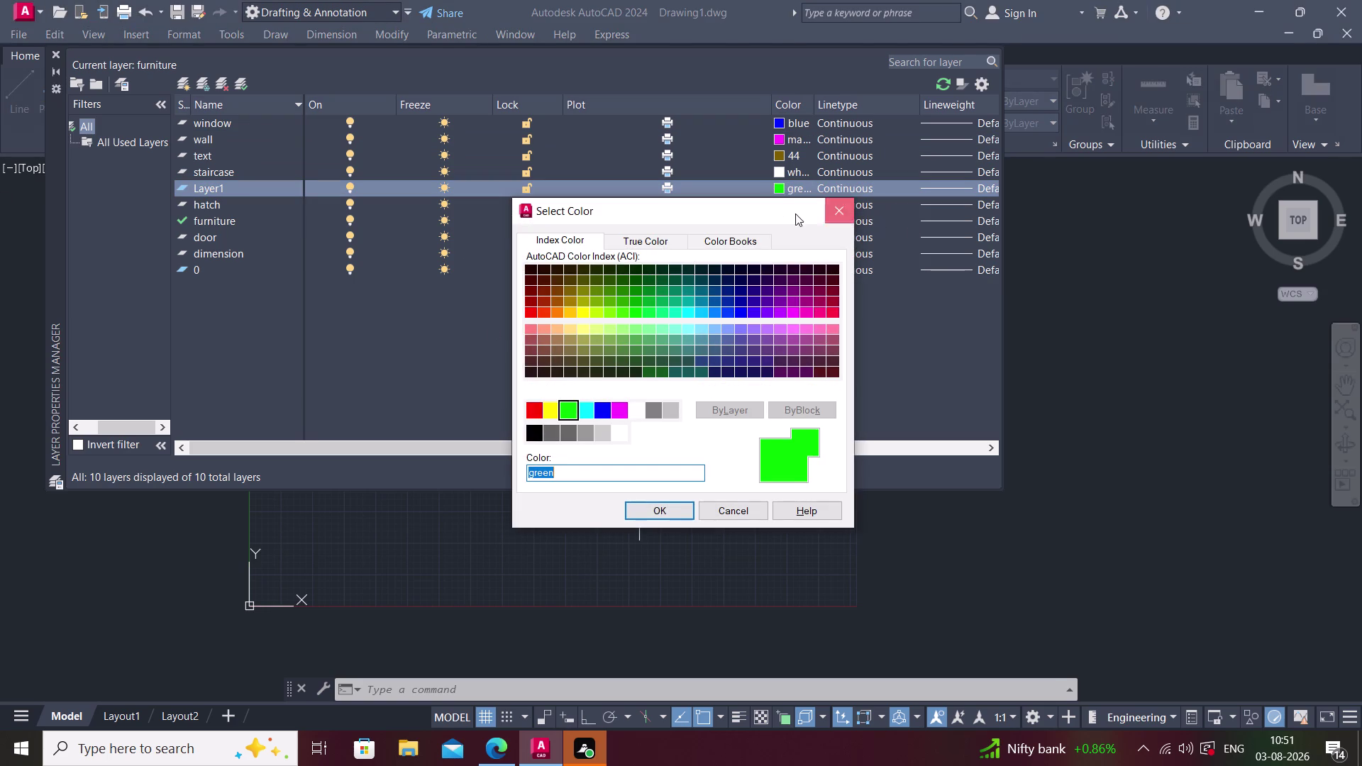
scroll(up, 3)
scroll(up, 3)
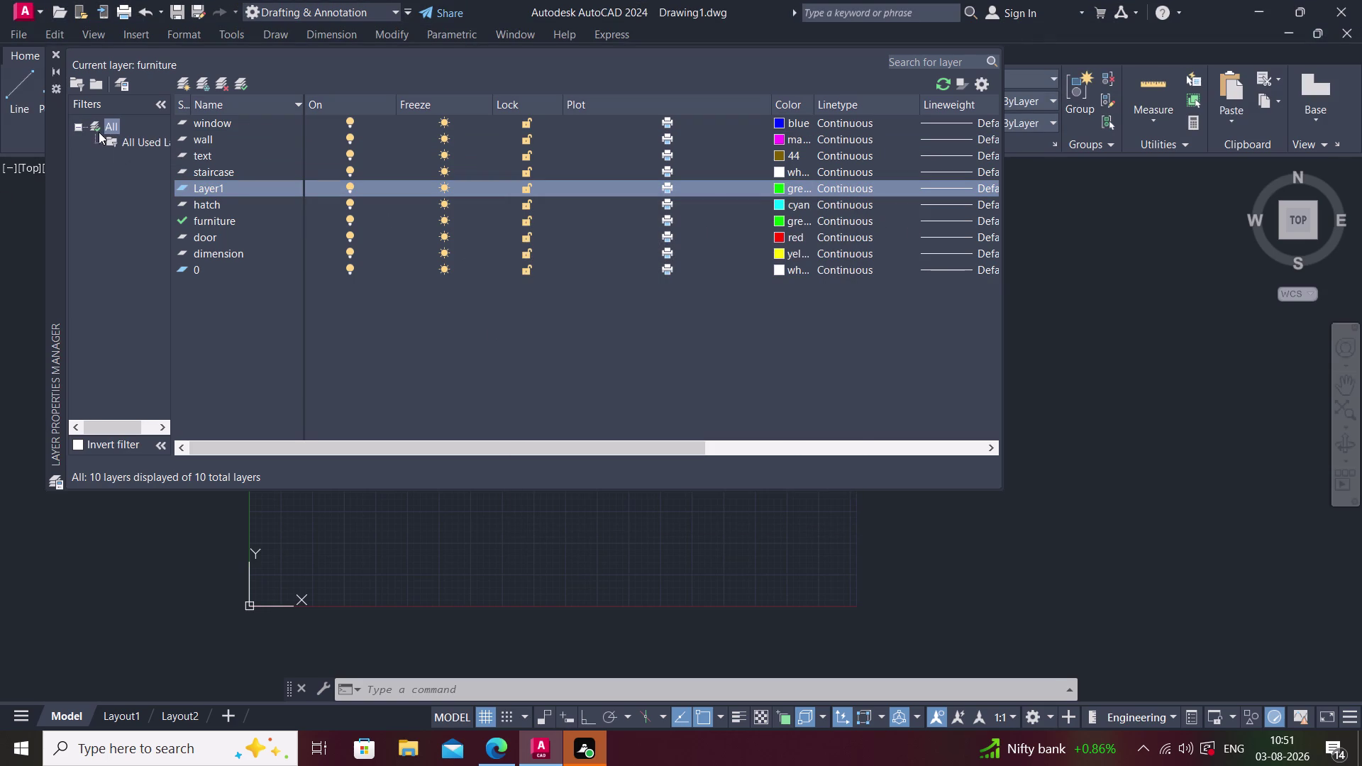
Delete Layer1 from its right-click menu and close the Layer Properties Manager.
scroll(up, 3)
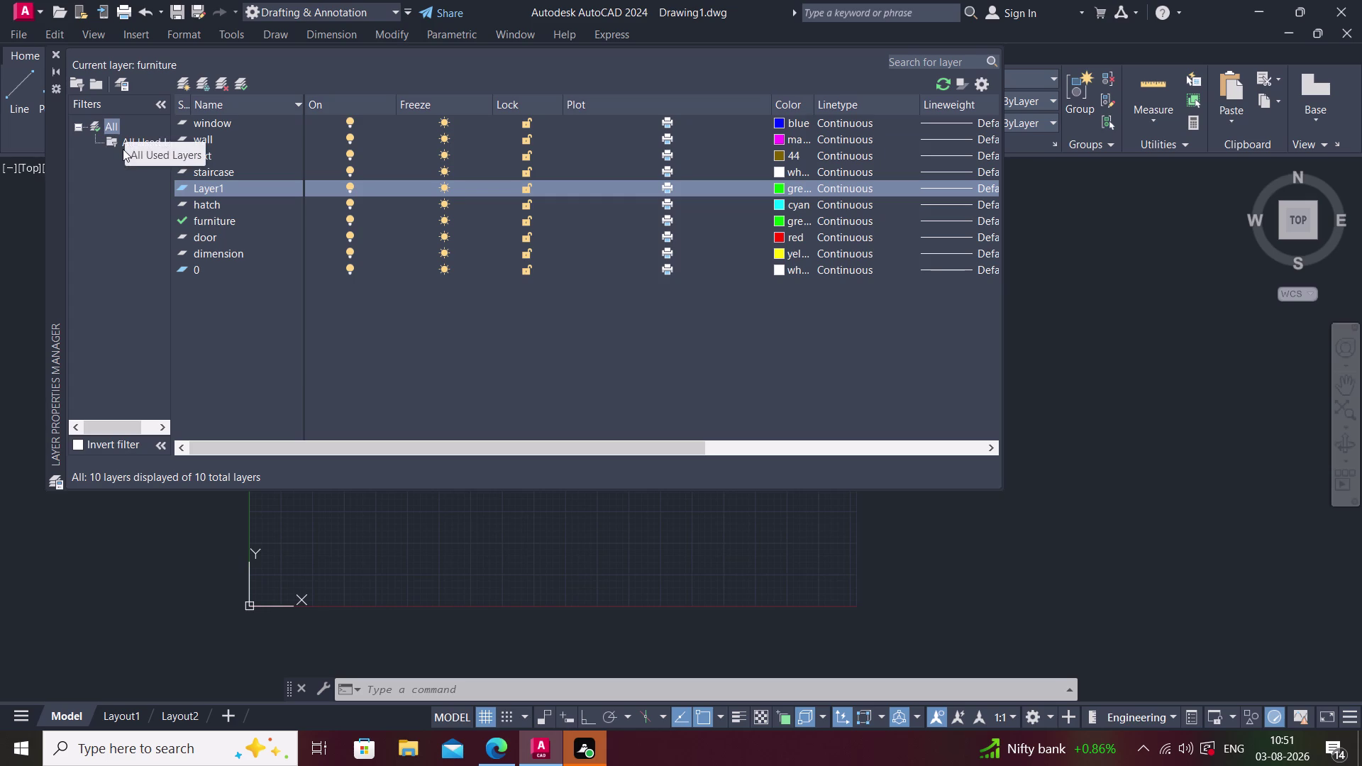
scroll(down, 3)
scroll(up, 3)
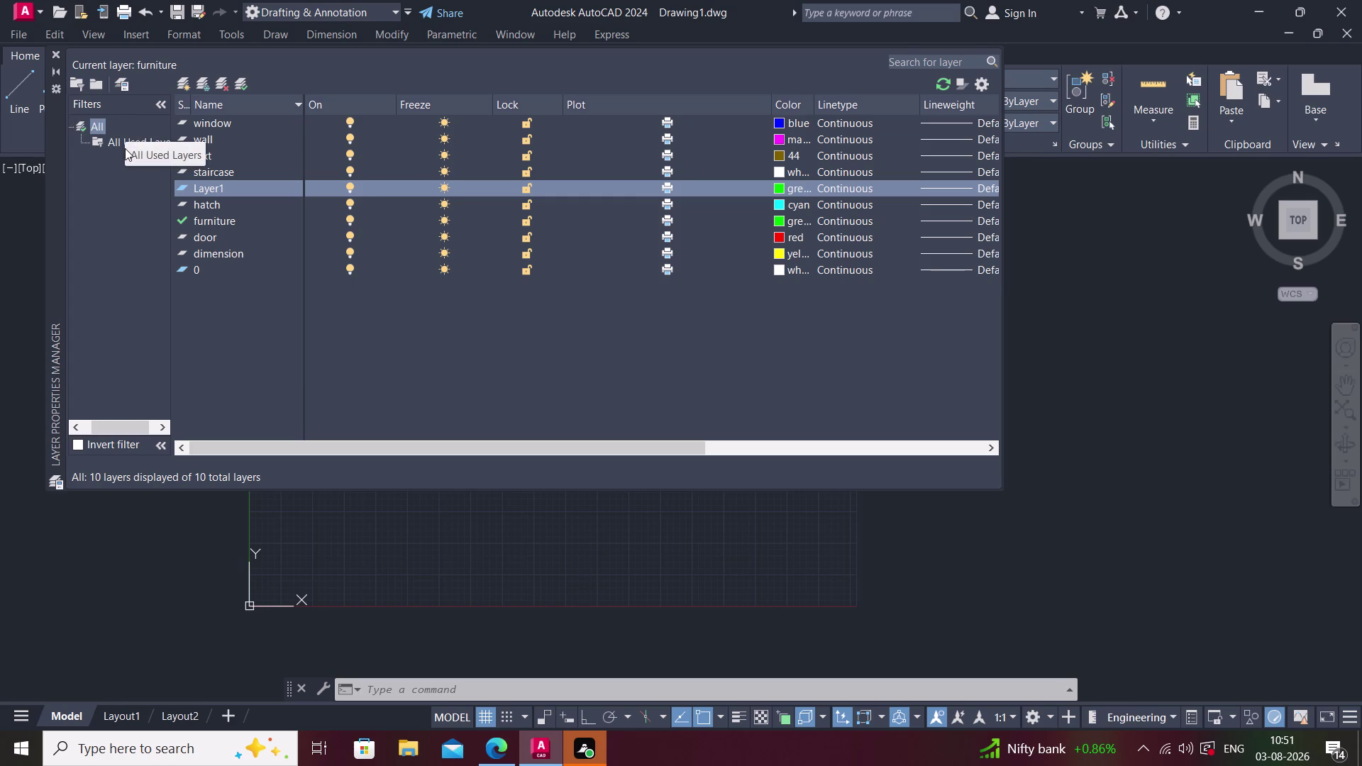
scroll(up, 3)
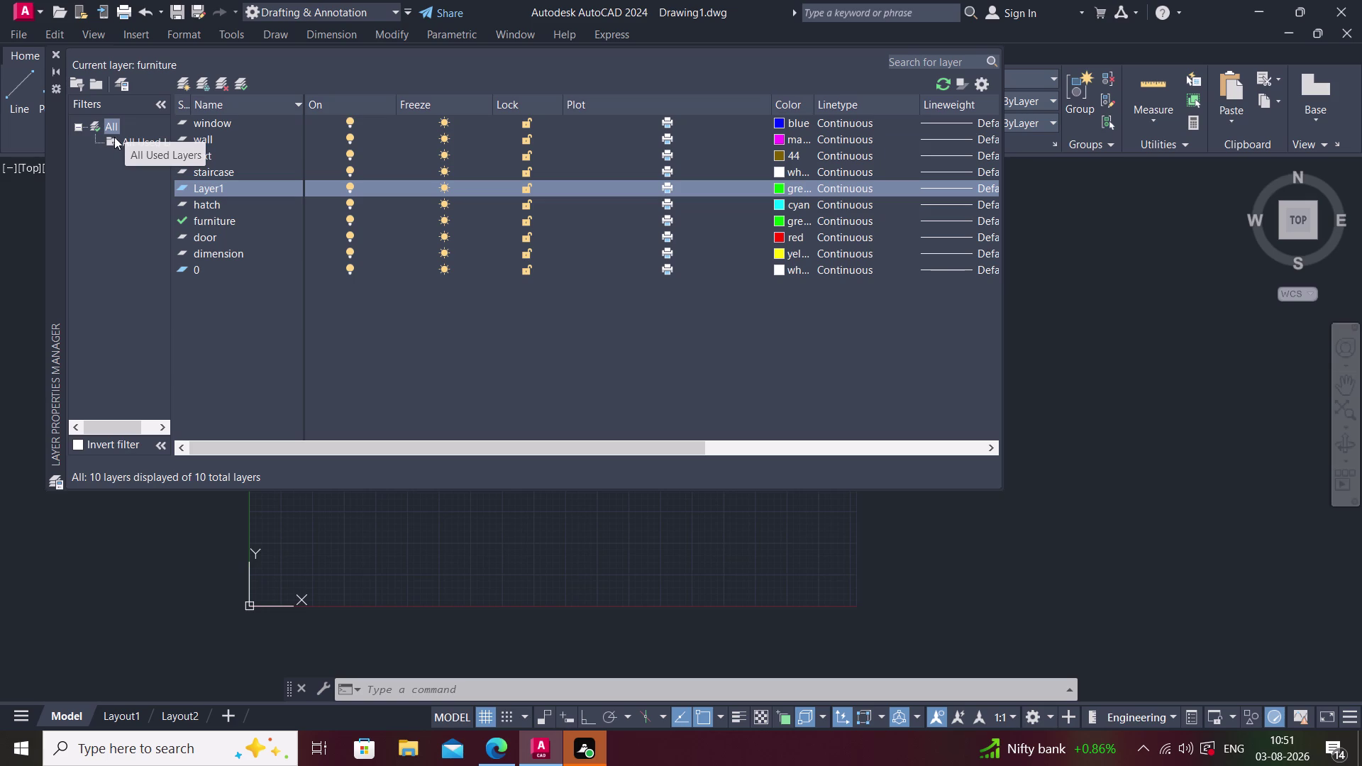
scroll(up, 3)
scroll(up, 3)
scroll(down, 3)
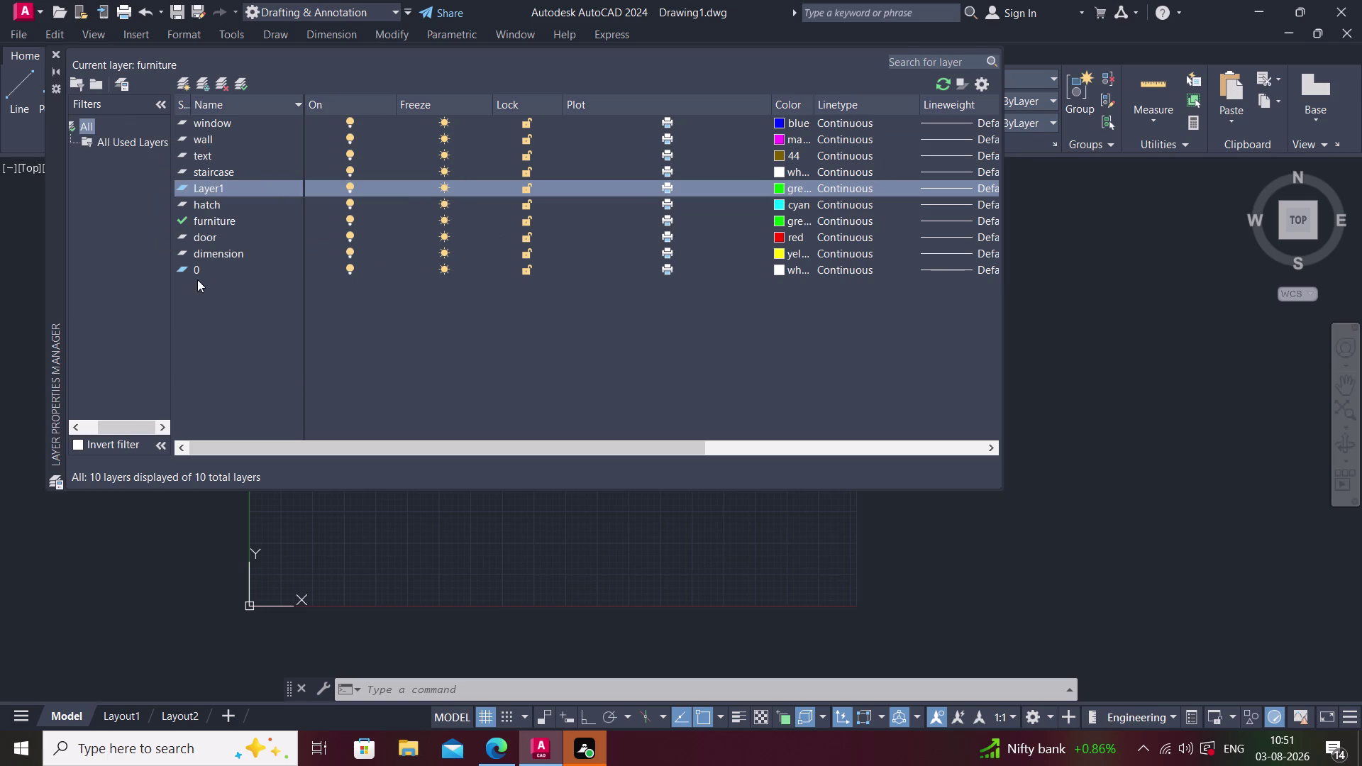
right_click(225, 193)
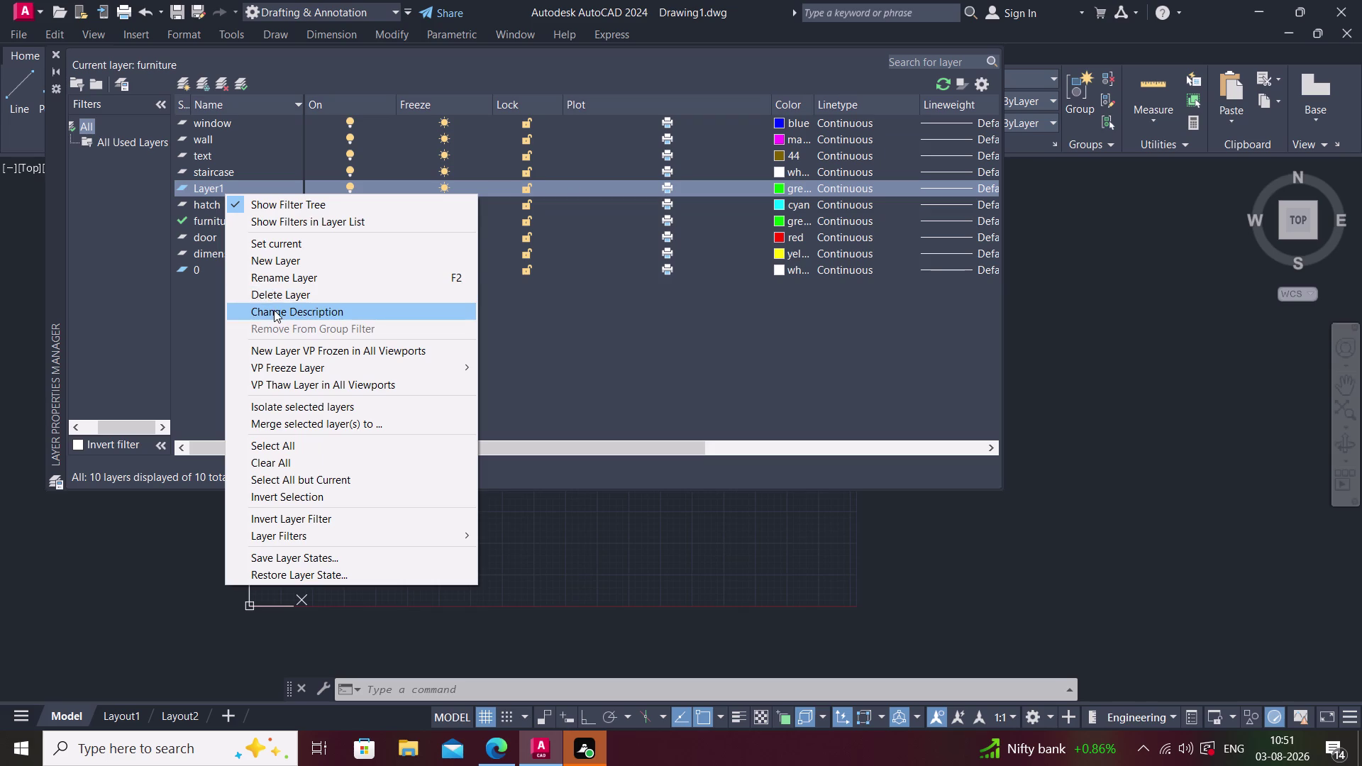
click(278, 299)
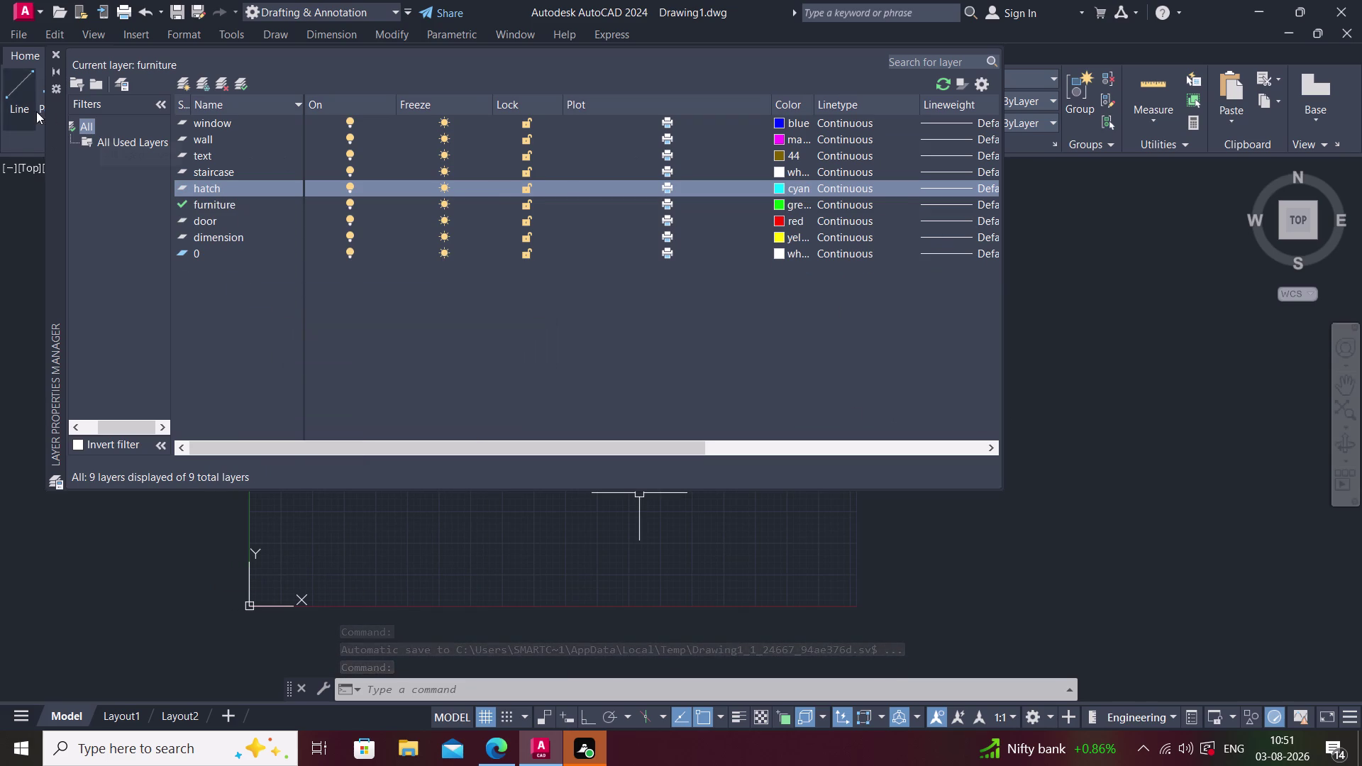
click(57, 49)
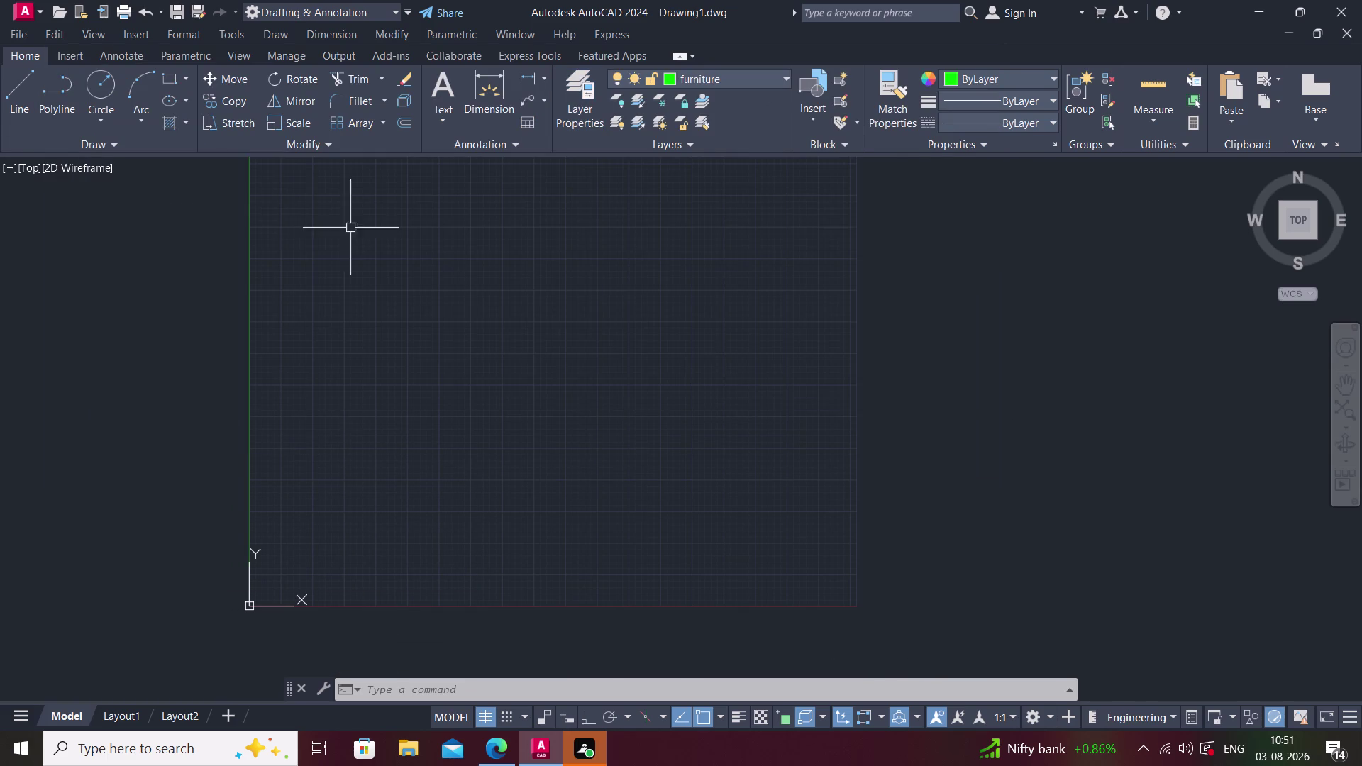
Start and cancel an XLINE, then make wall the current layer.
middle_drag(351, 228, 275, 270)
text(xl)
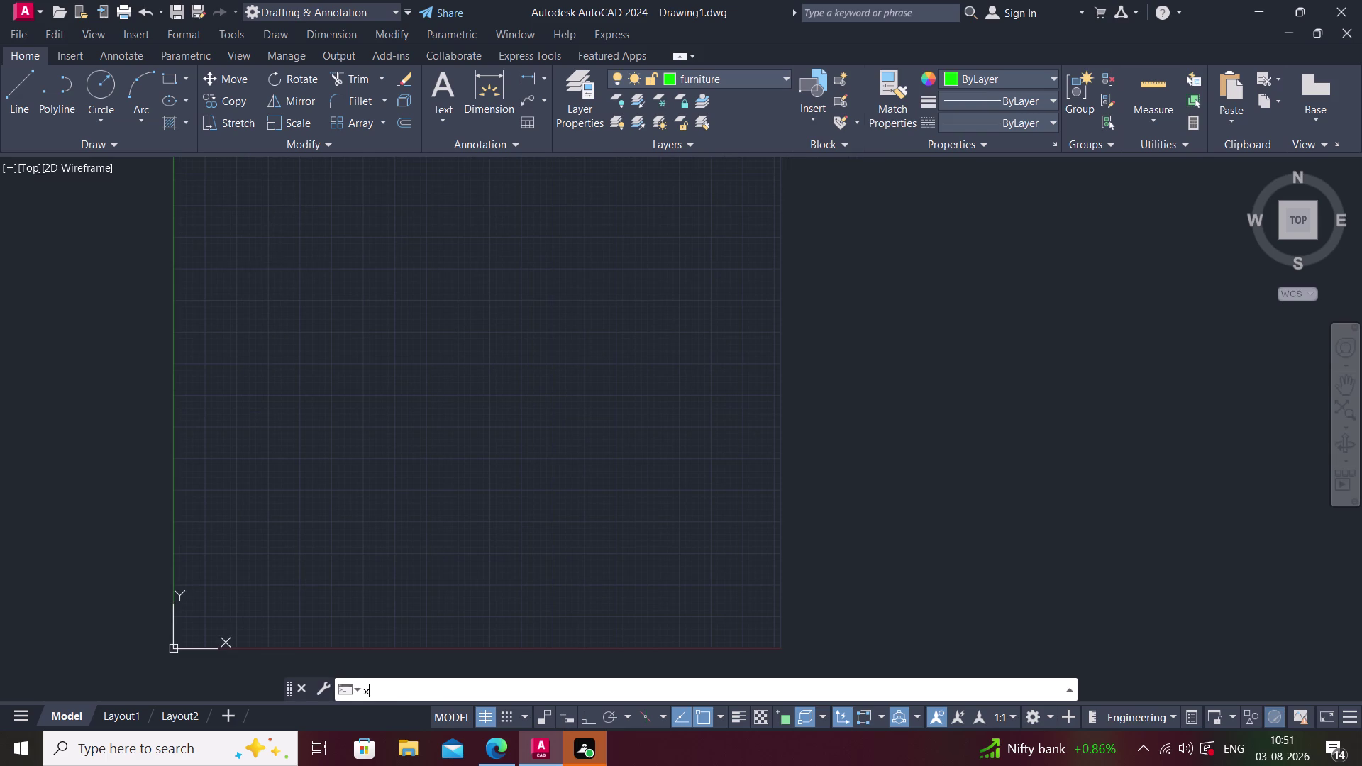
key(space)
key(Escape)
key(Escape)
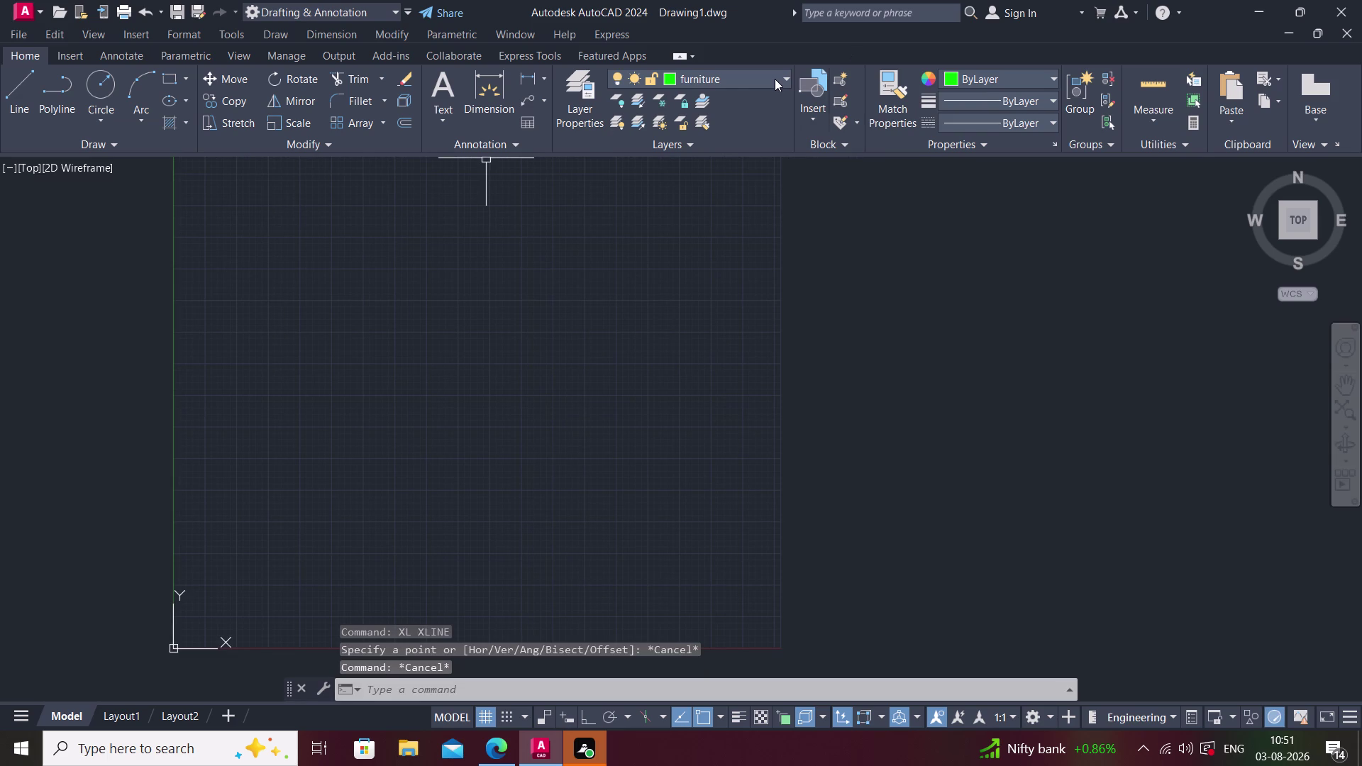
click(773, 79)
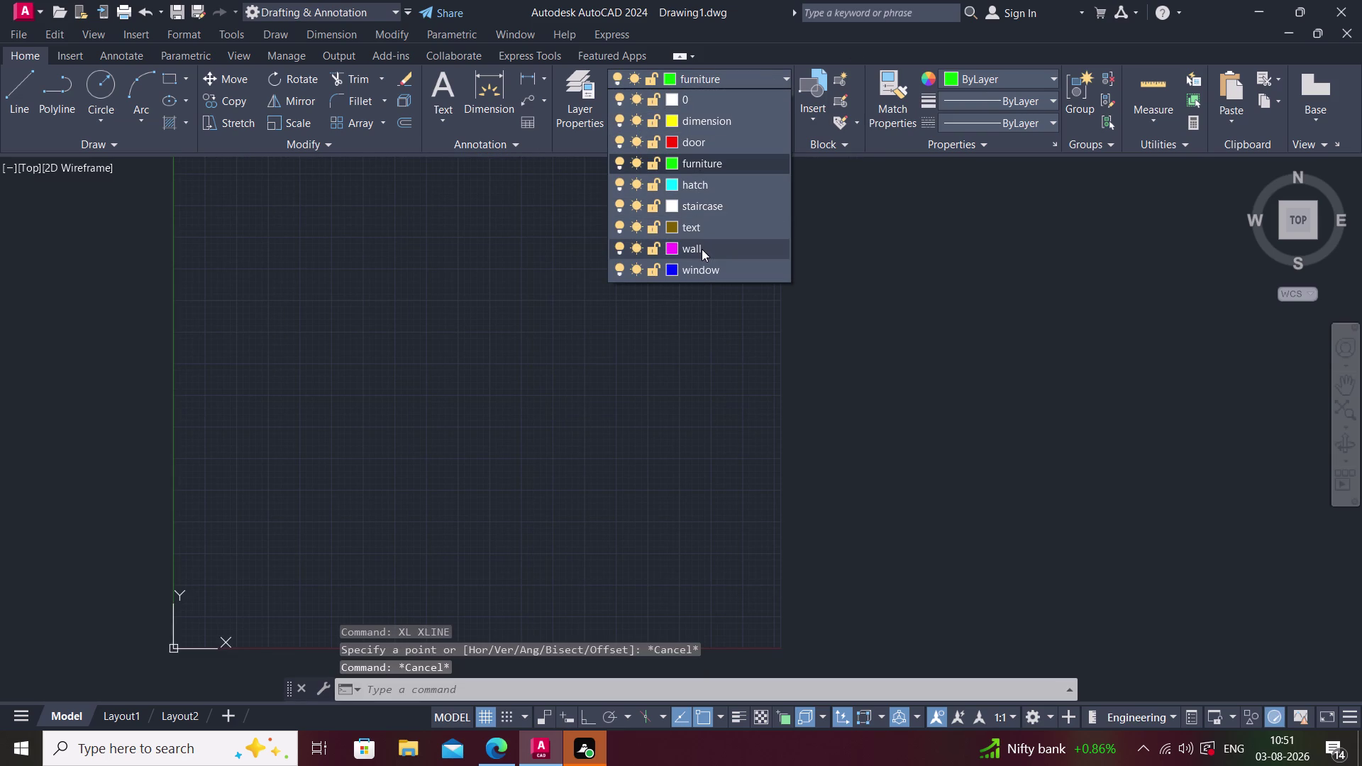
click(702, 249)
Draw a horizontal construction line, then, with Ortho on, a vertical one.
text(xl)
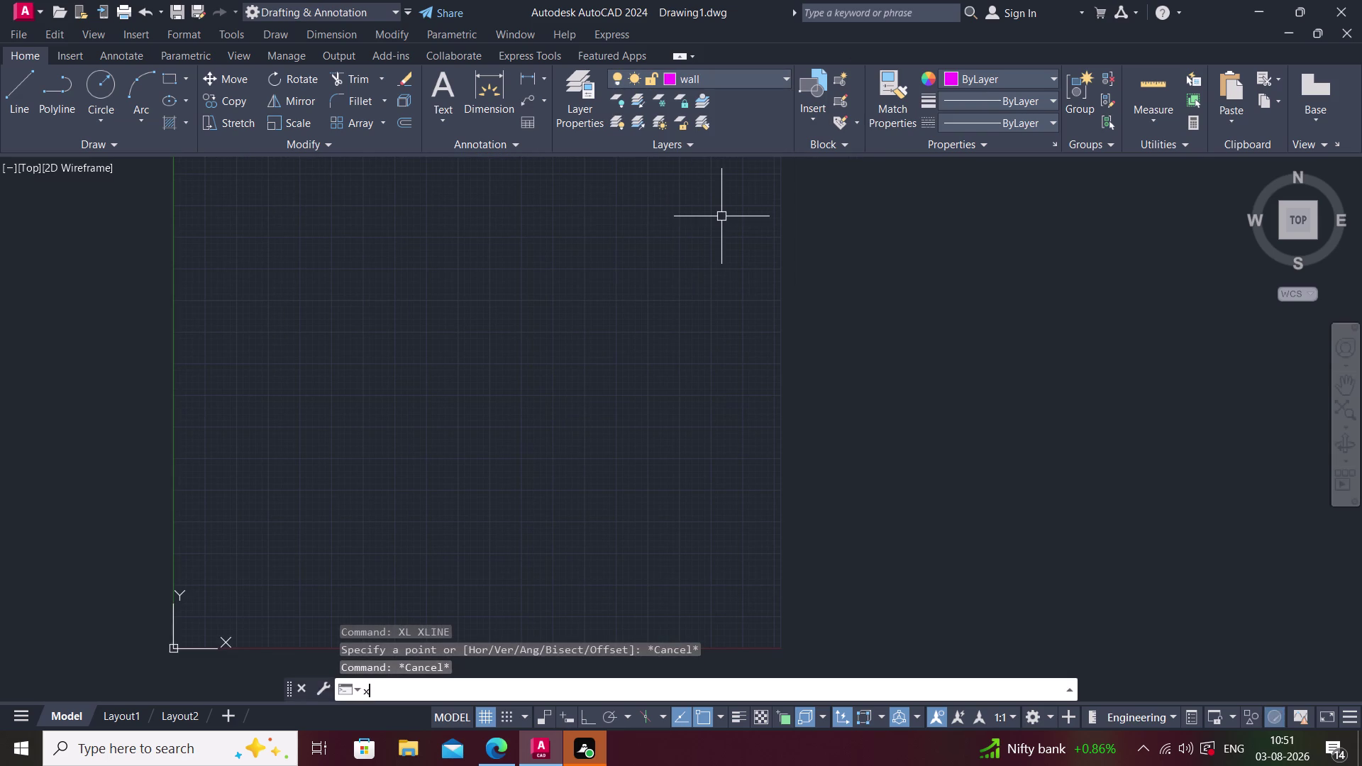
key(space)
middle_drag(336, 238, 433, 332)
scroll(down, 3)
scroll(up, 3)
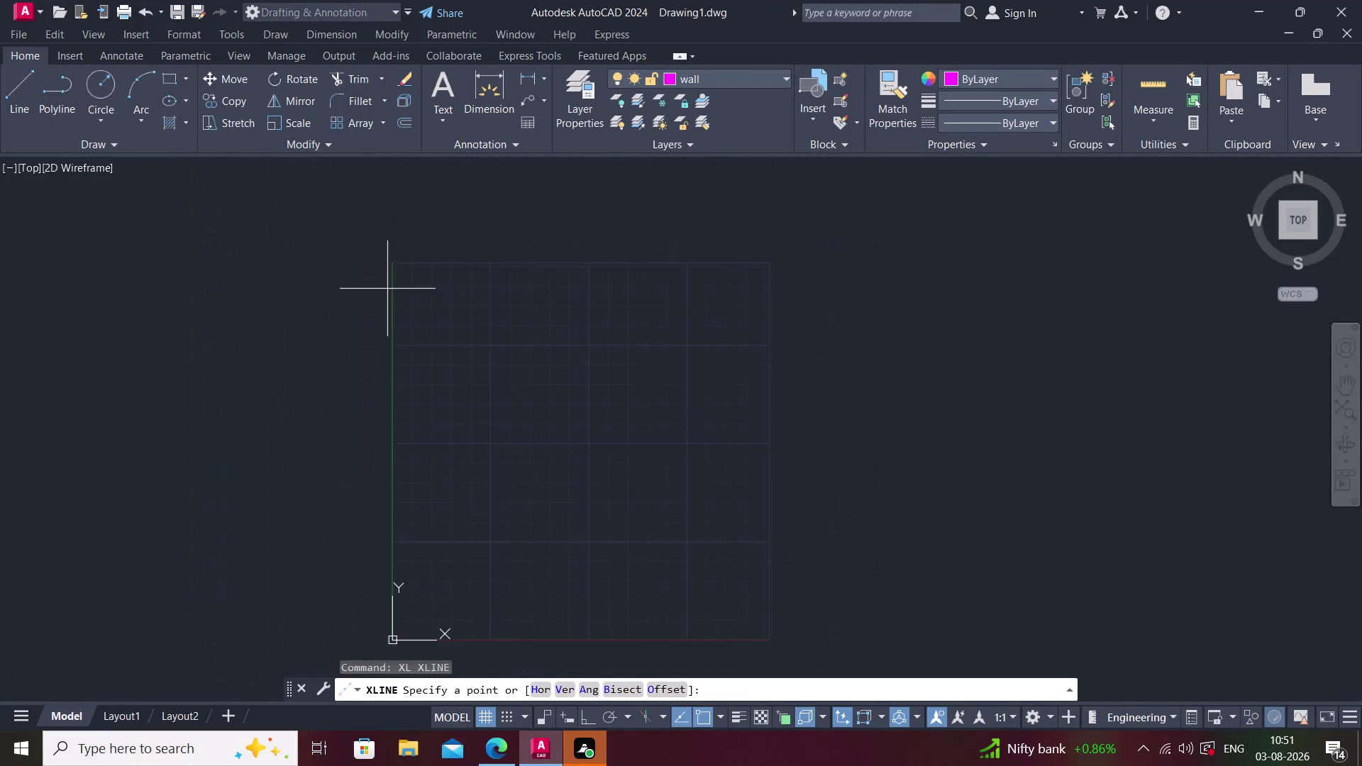
scroll(up, 3)
scroll(up, 3)
scroll(up, 3)
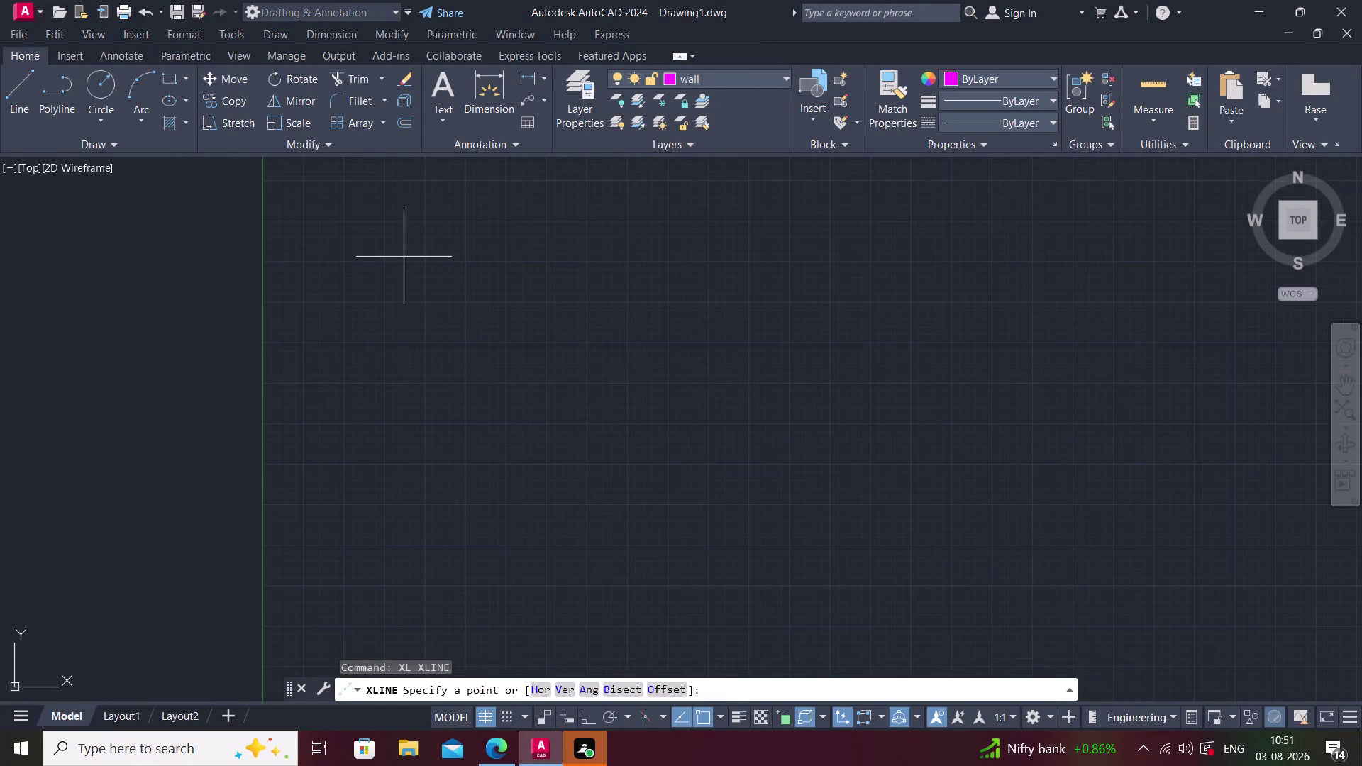
click(385, 255)
click(413, 255)
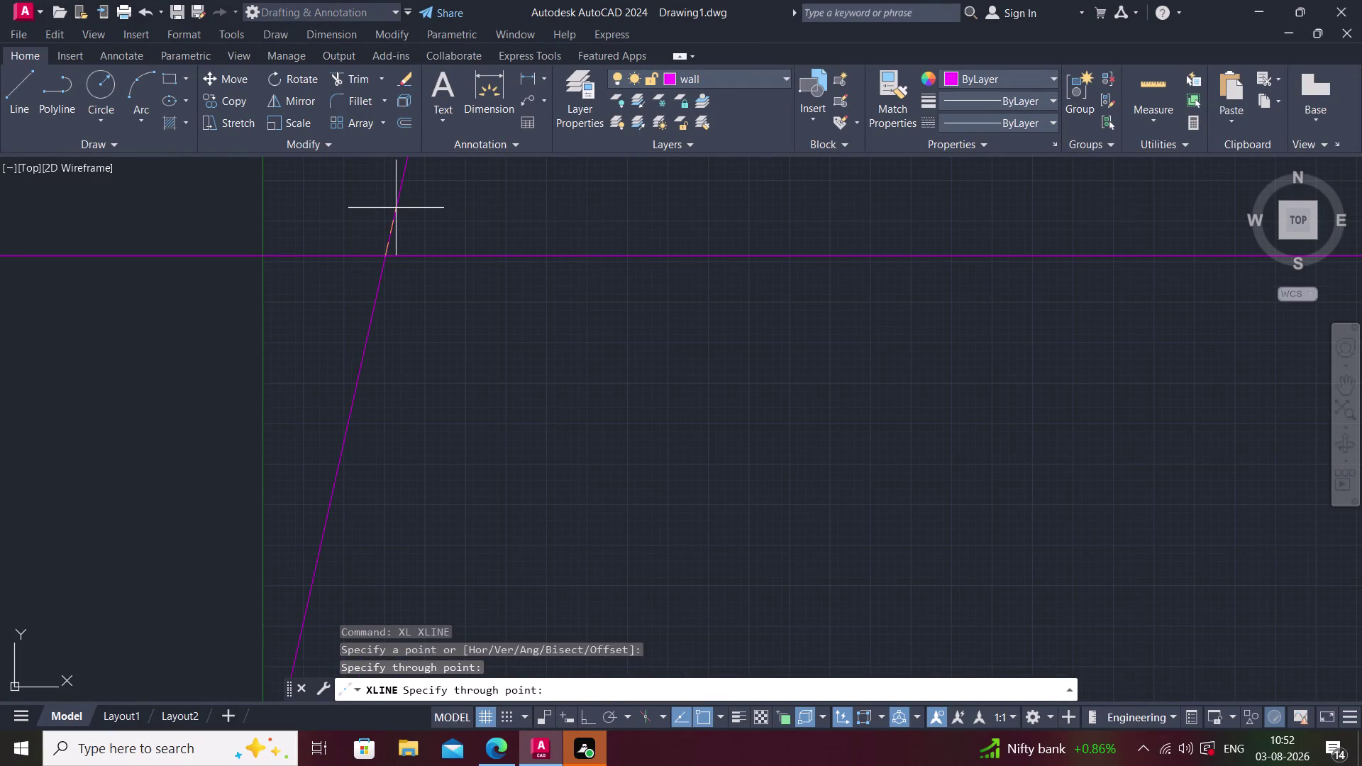
key(F8)
click(392, 203)
key(Escape)
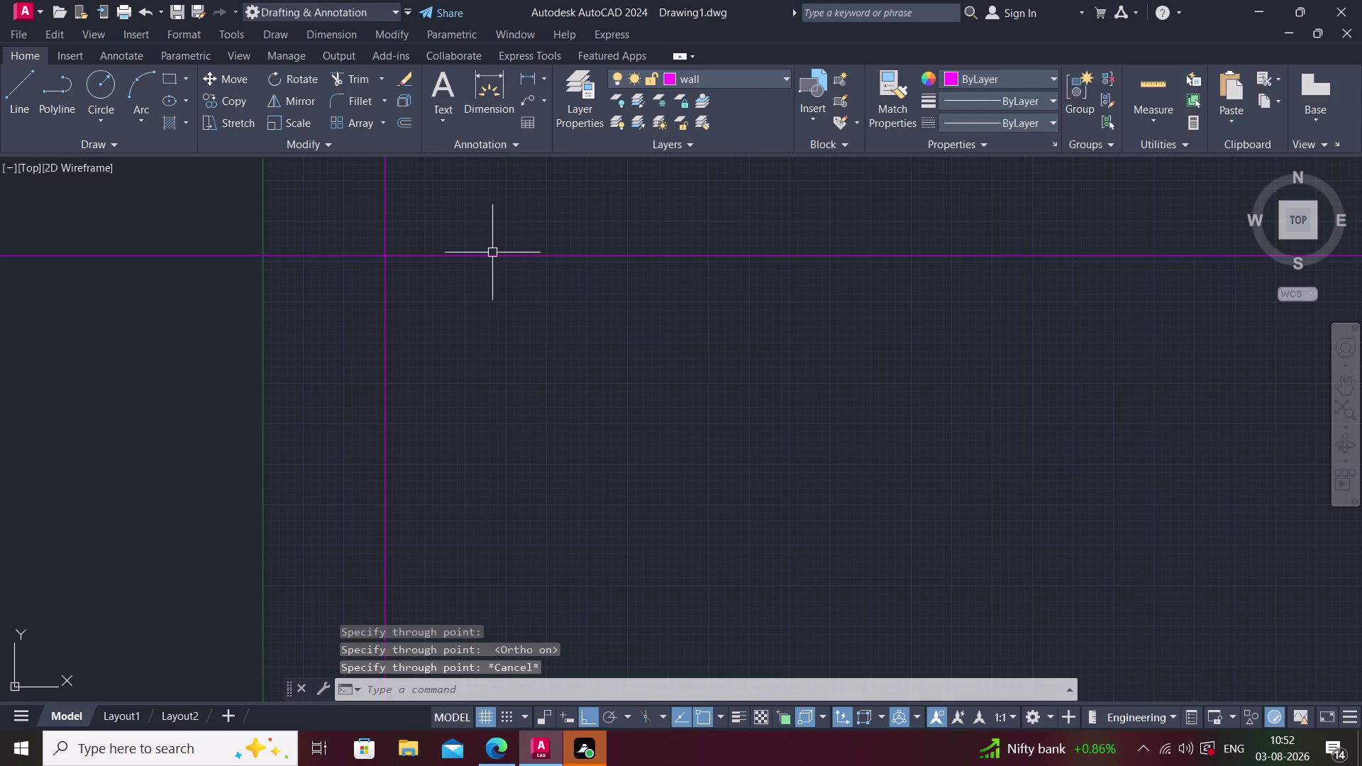
middle_drag(422, 295, 421, 302)
scroll(up, 3)
middle_drag(419, 302, 396, 313)
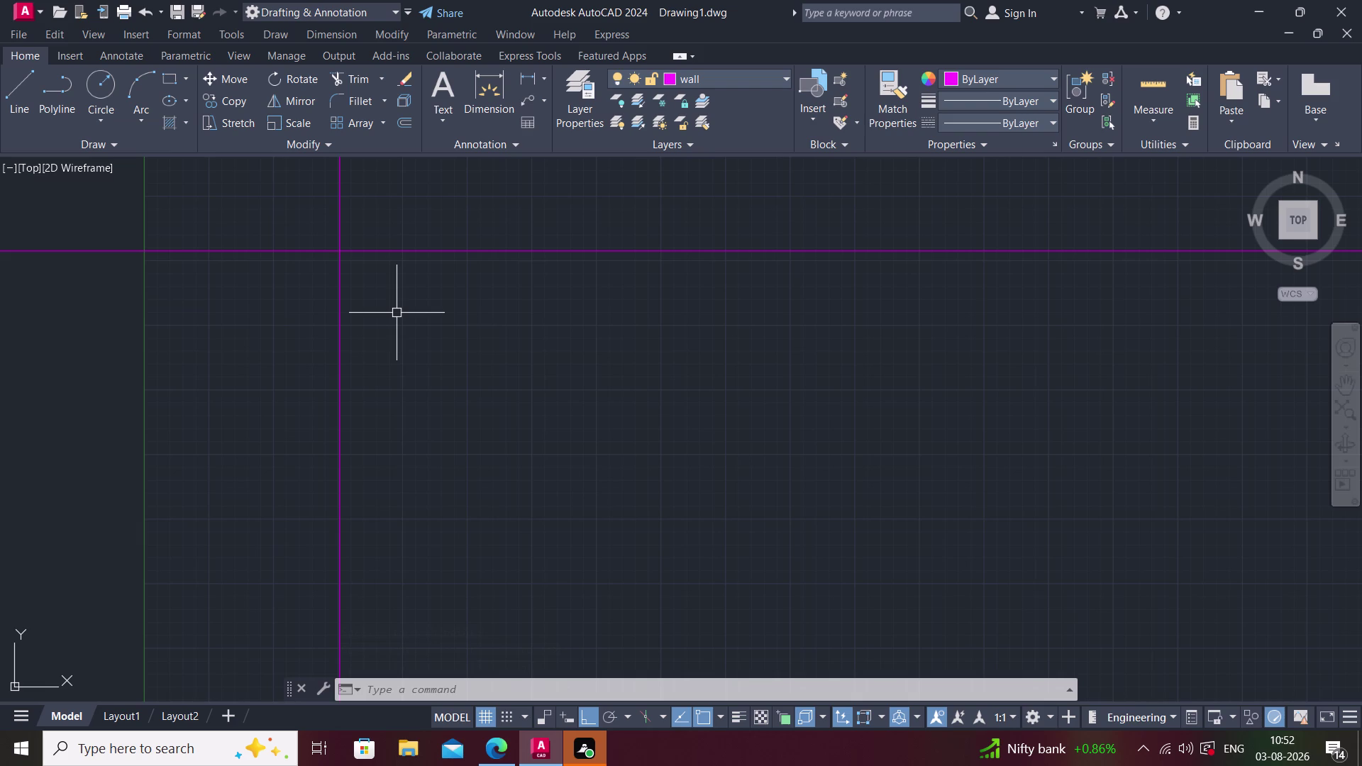
Offset the horizontal and vertical construction lines 9 inches to form wall pairs.
key(o)
key(Return)
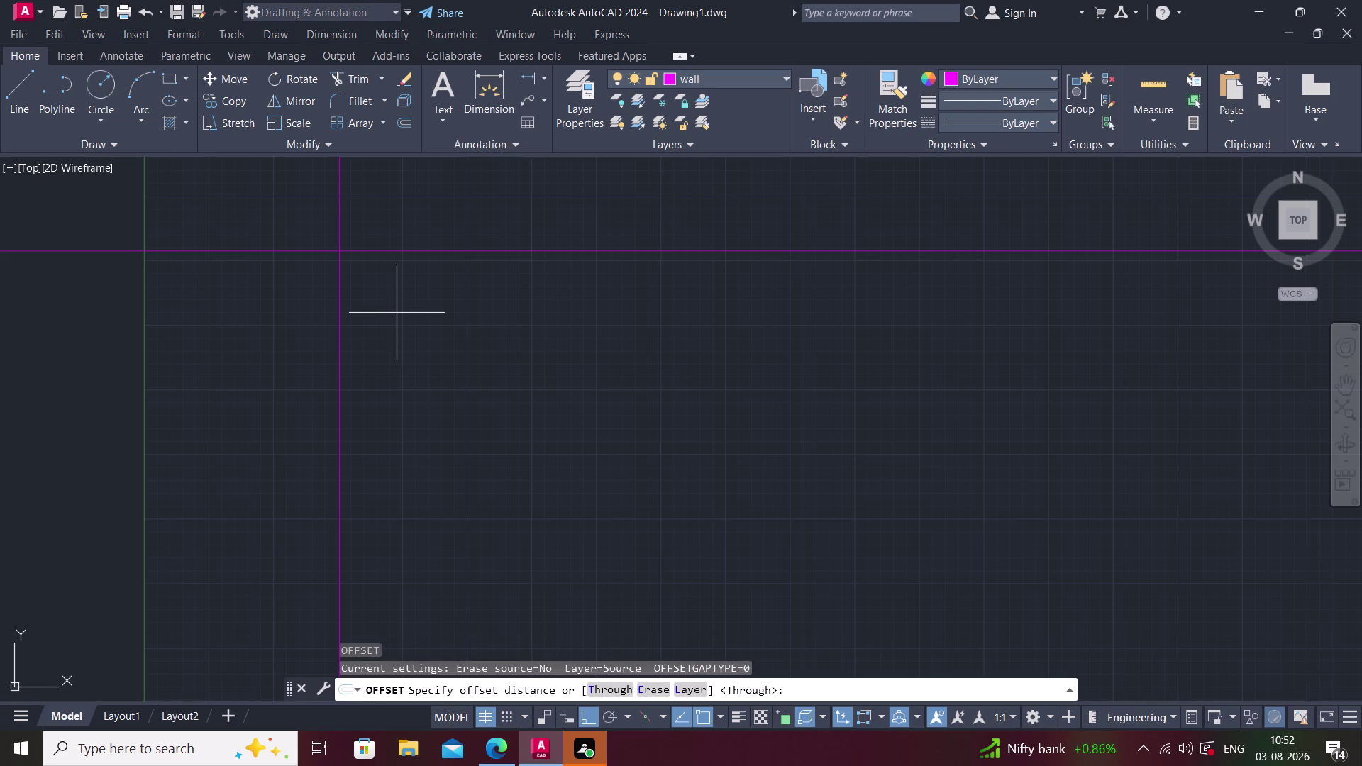
key(9)
key(shift+quotedbl)
key(Return)
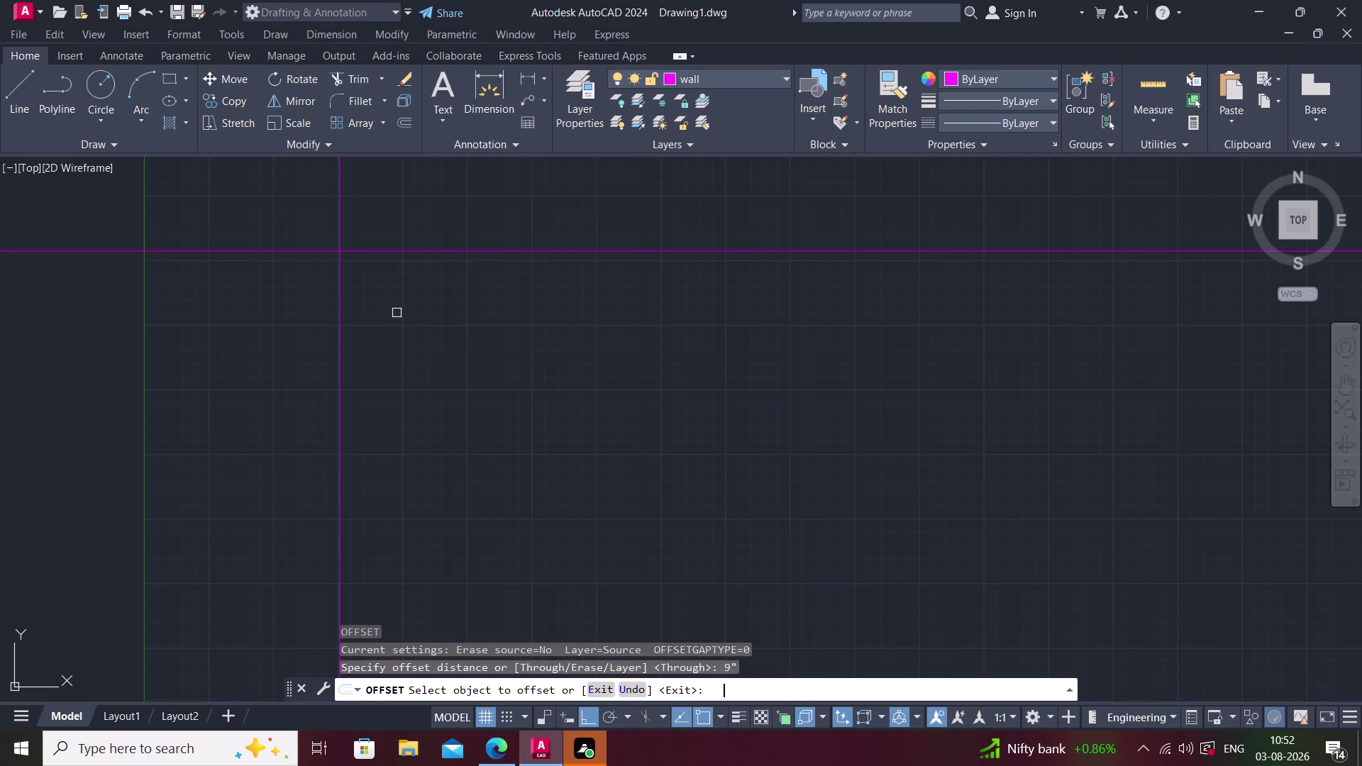
click(481, 249)
click(493, 348)
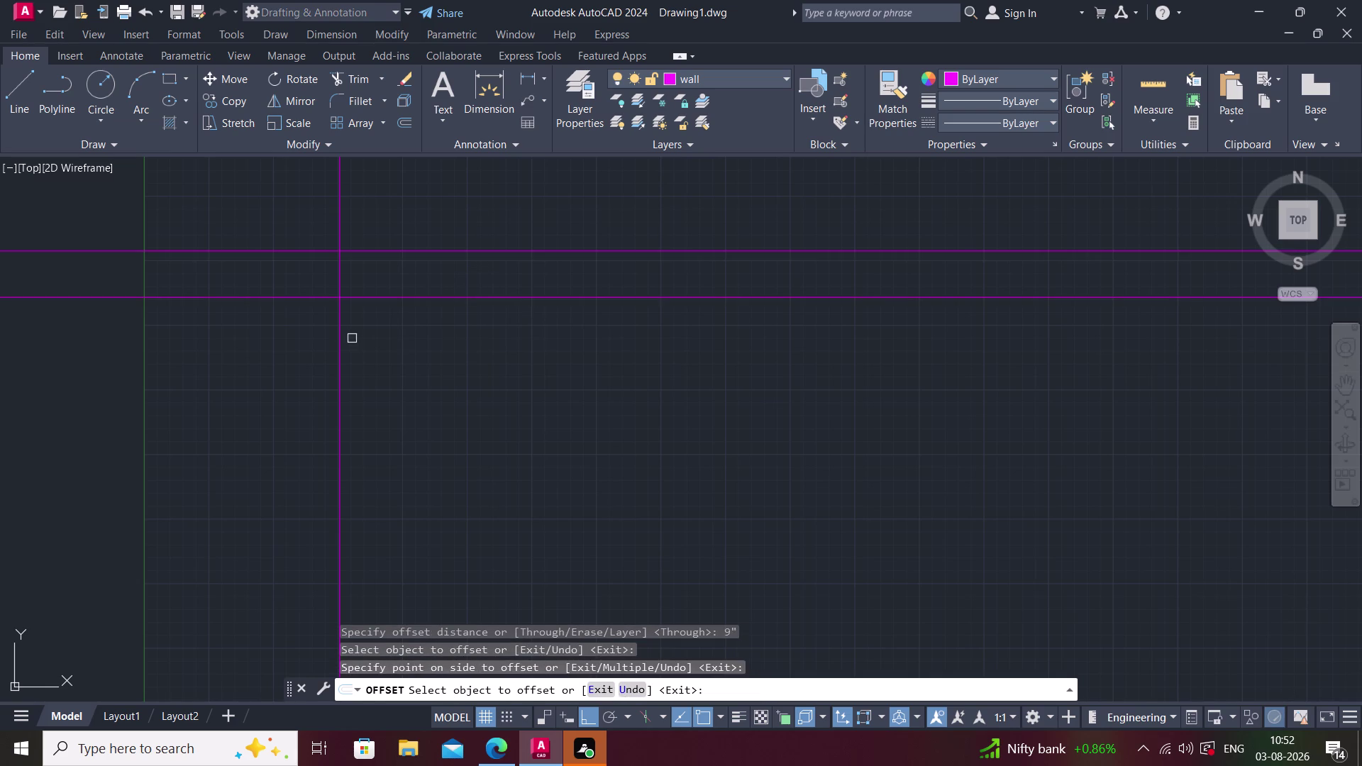
click(341, 335)
click(388, 345)
middle_drag(472, 344, 381, 358)
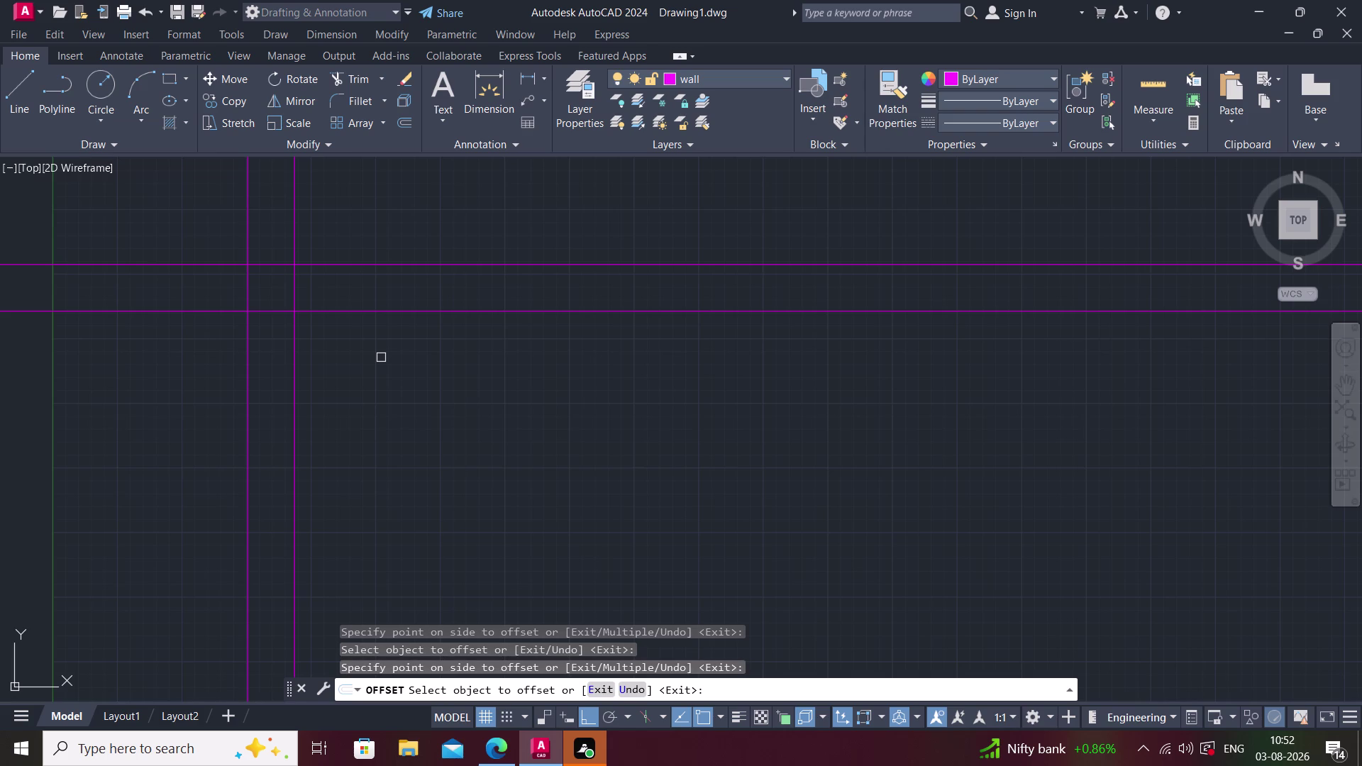
key(space)
Offset the inner horizontal wall line 12' downward for the room depth.
key(space)
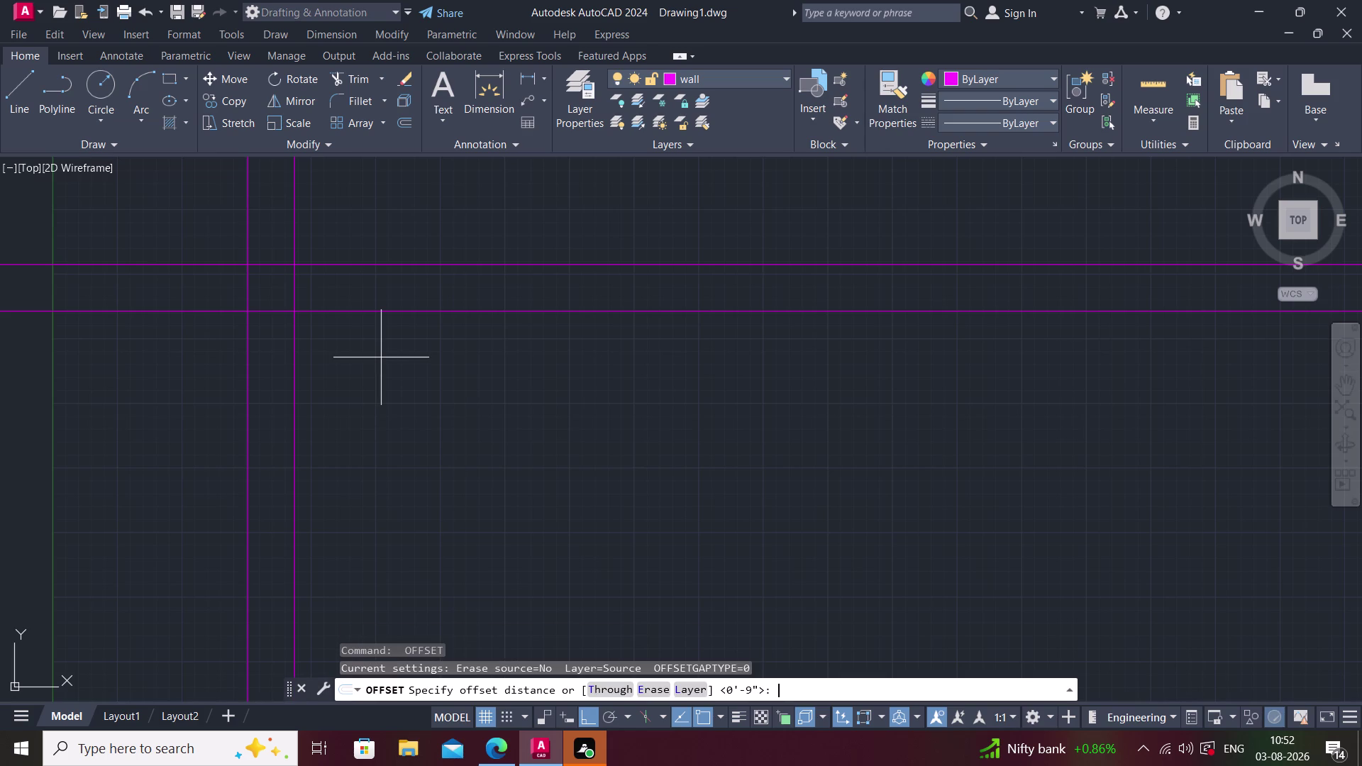
text(12)
key(apostrophe)
key(Return)
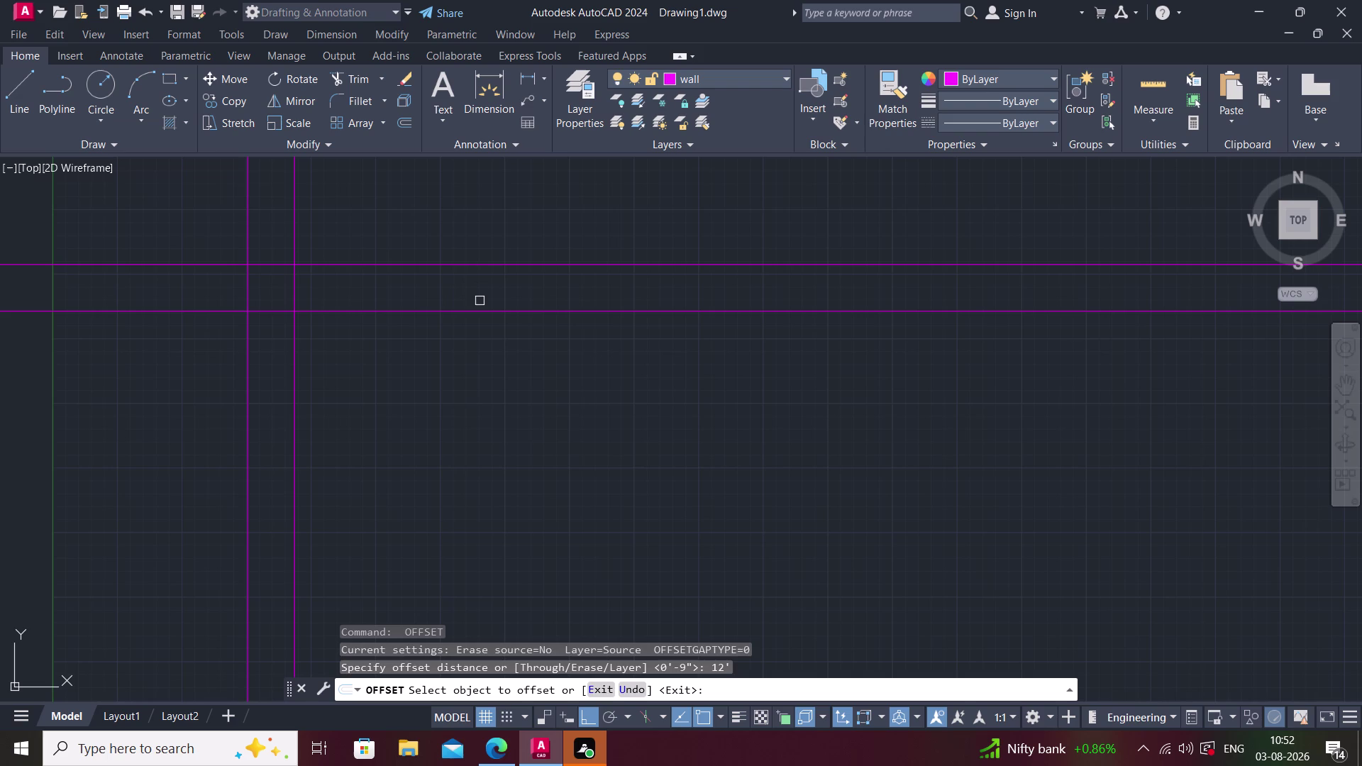
click(481, 312)
drag(467, 420, 467, 437)
middle_drag(461, 436, 336, 362)
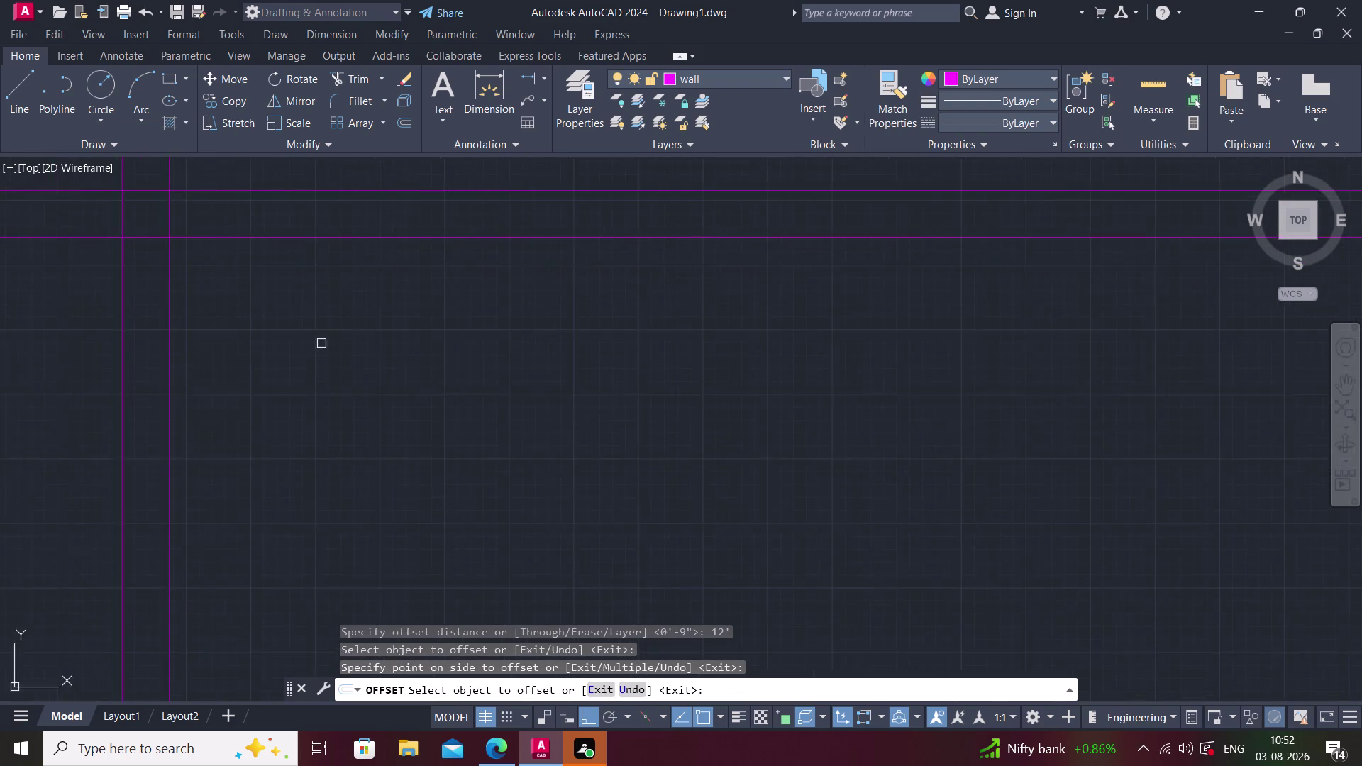
scroll(down, 3)
middle_drag(356, 425, 396, 345)
key(space)
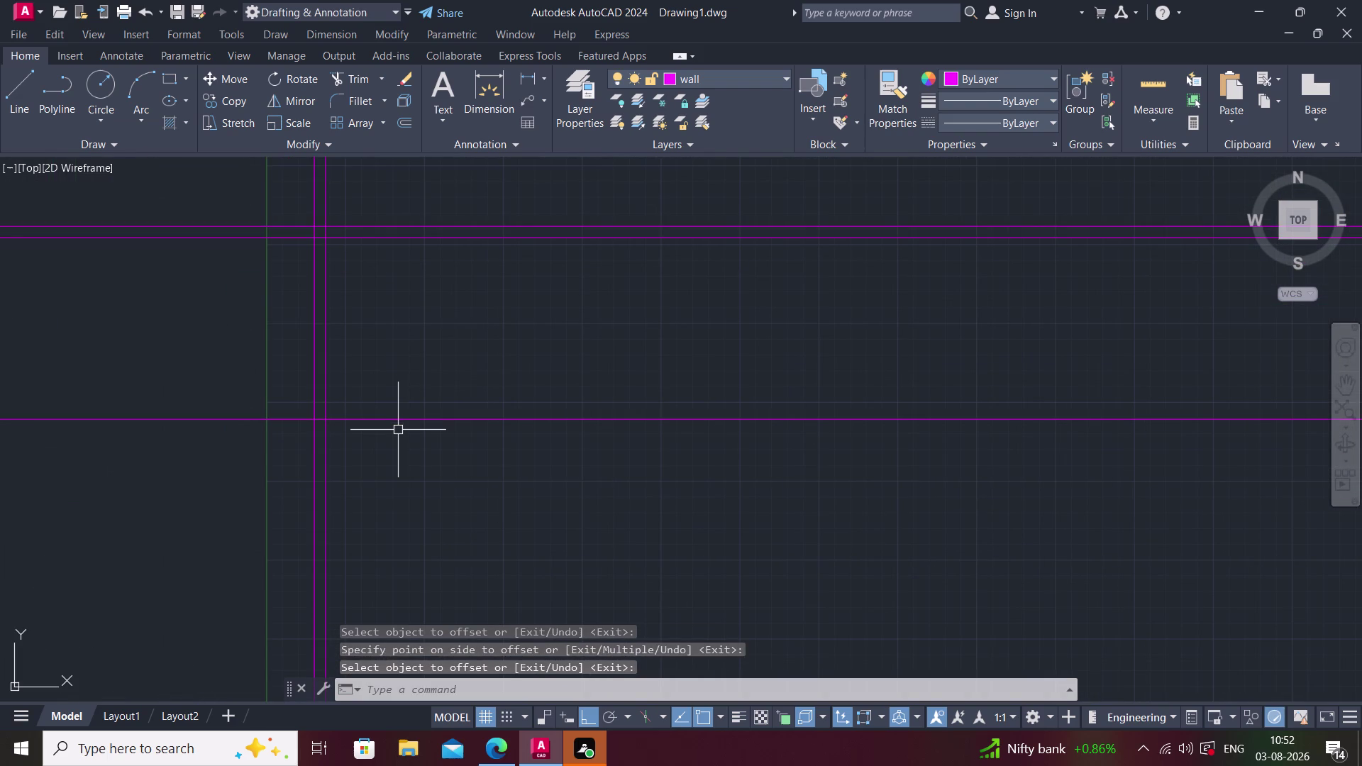
Add a 9-inch wall copy below the new lower horizontal line.
key(space)
text(9")
key(Return)
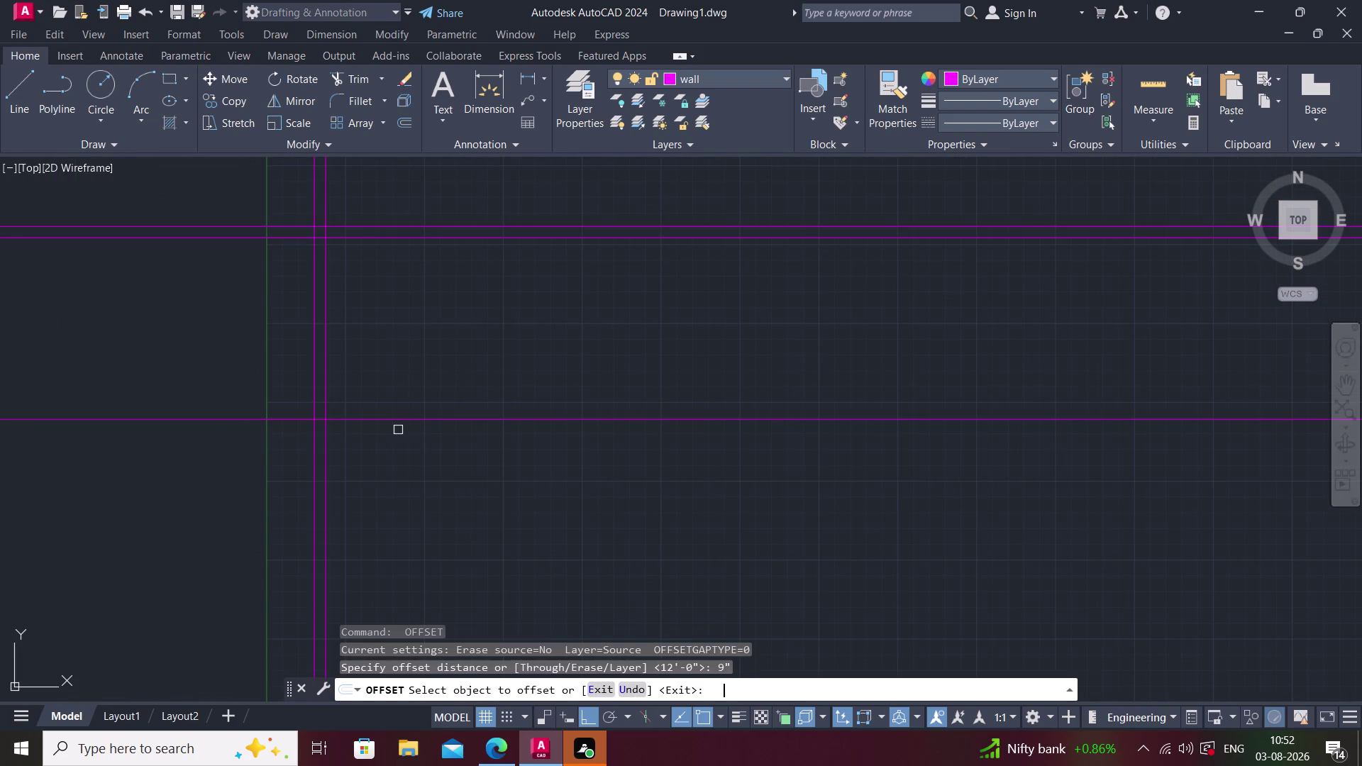
click(466, 420)
click(470, 480)
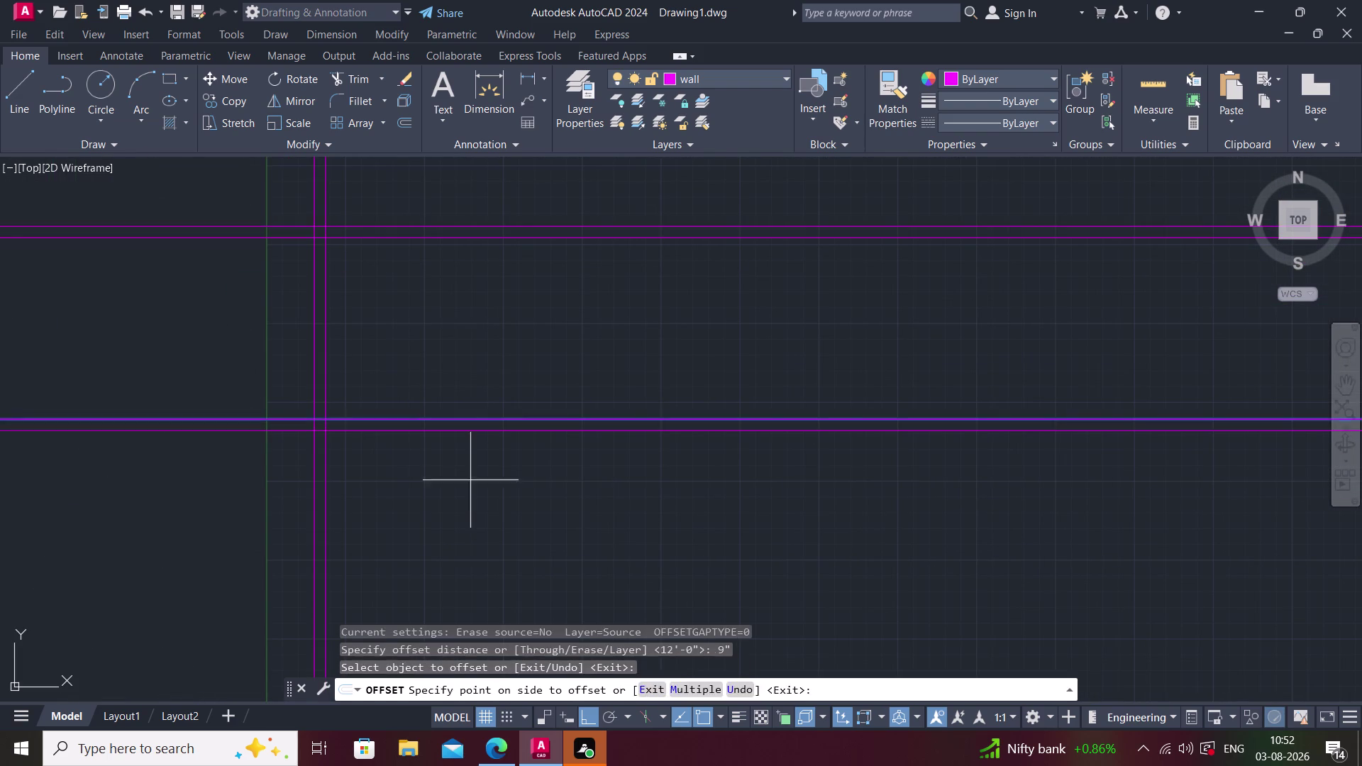
middle_drag(471, 470, 365, 461)
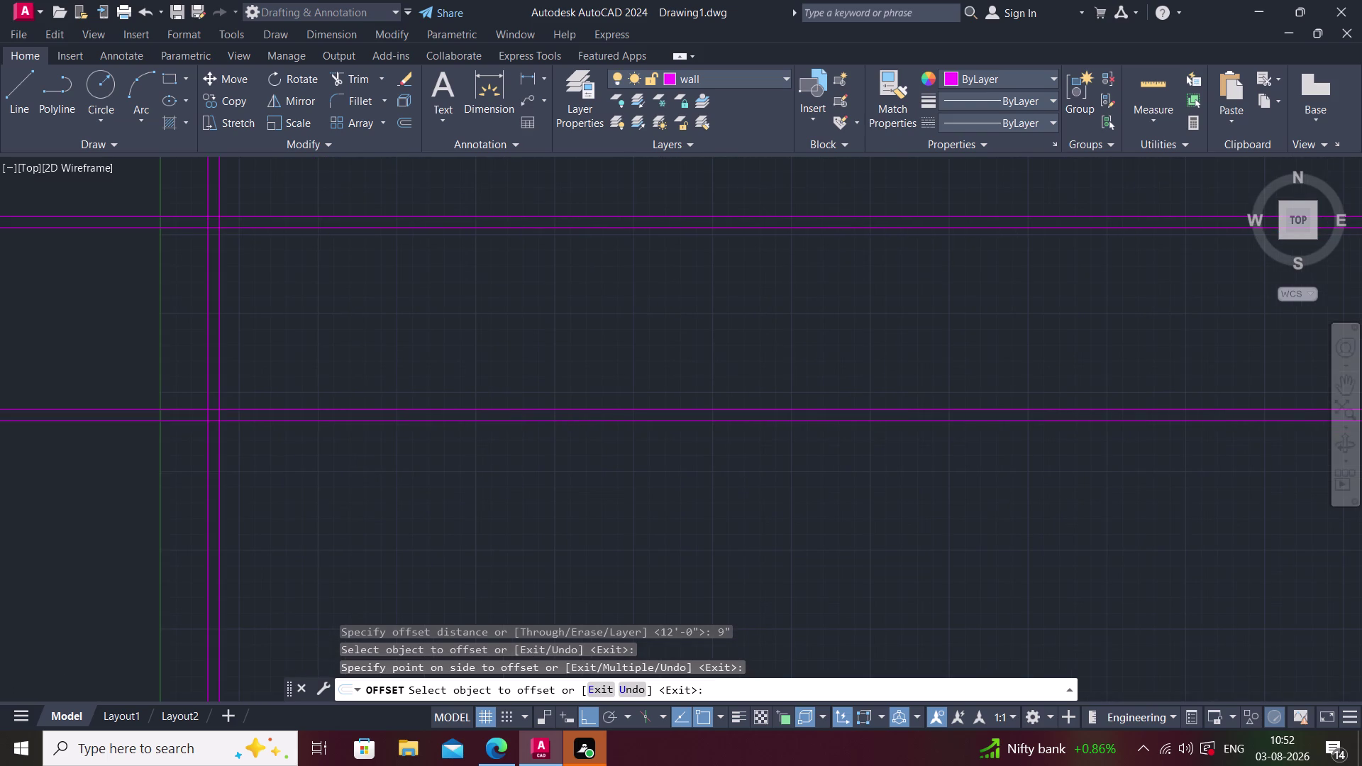
key(space)
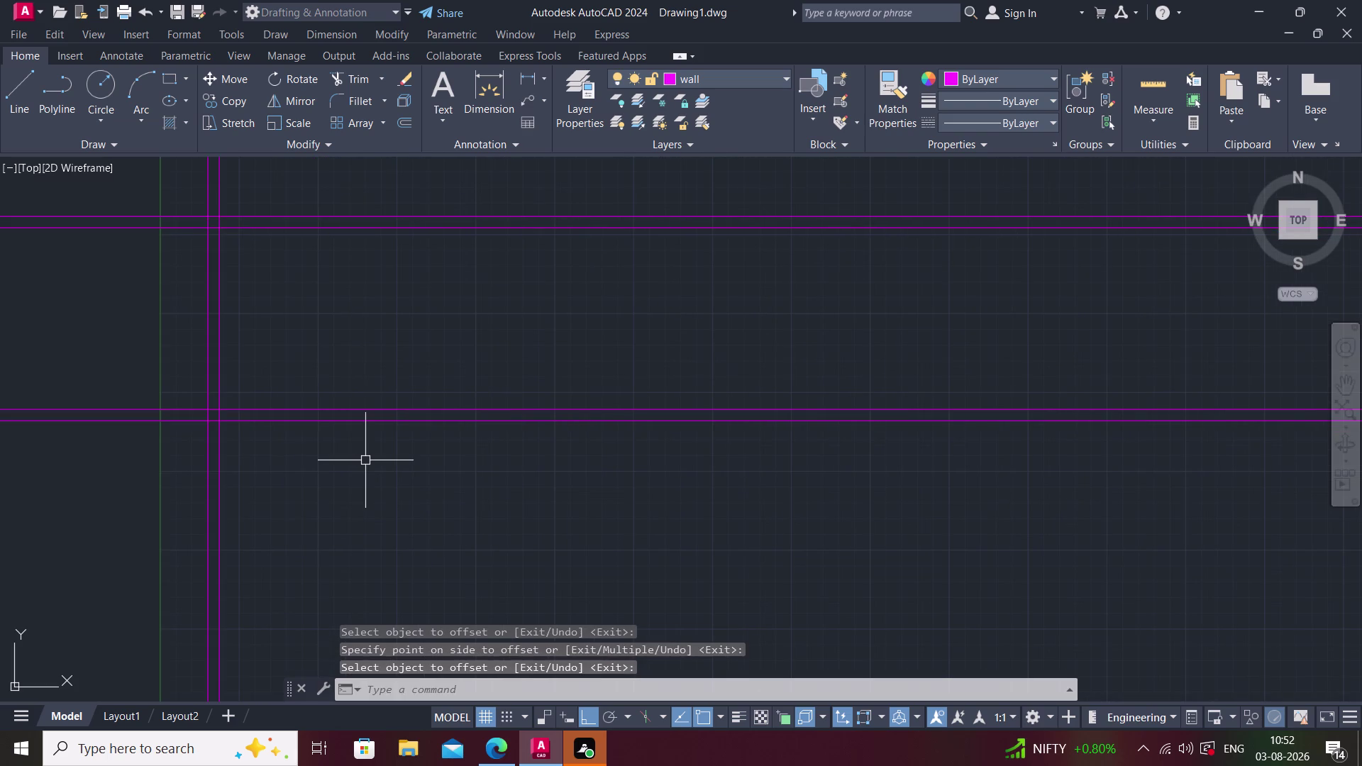
Offset the inner vertical wall 8'3" right, undo it, and open the dimension list.
key(space)
text(8'3)
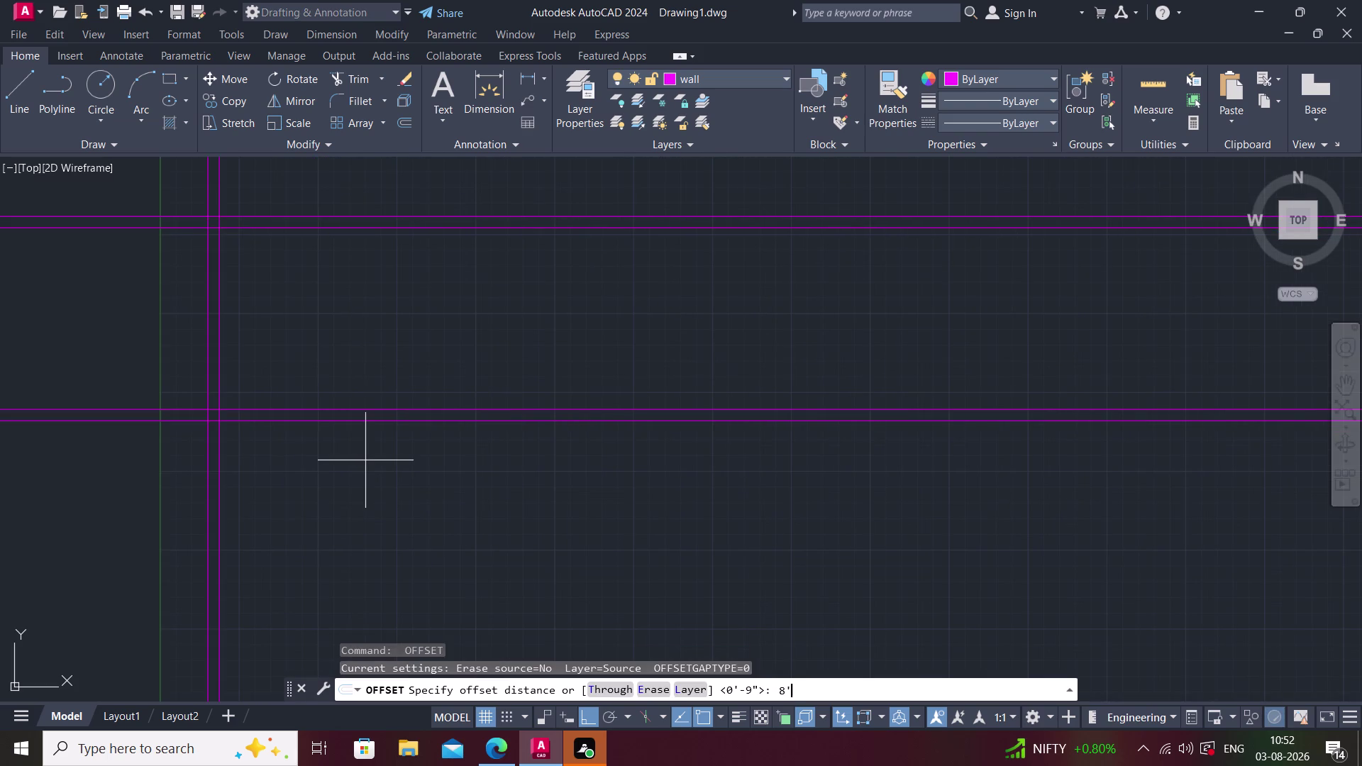
text(")
key(Return)
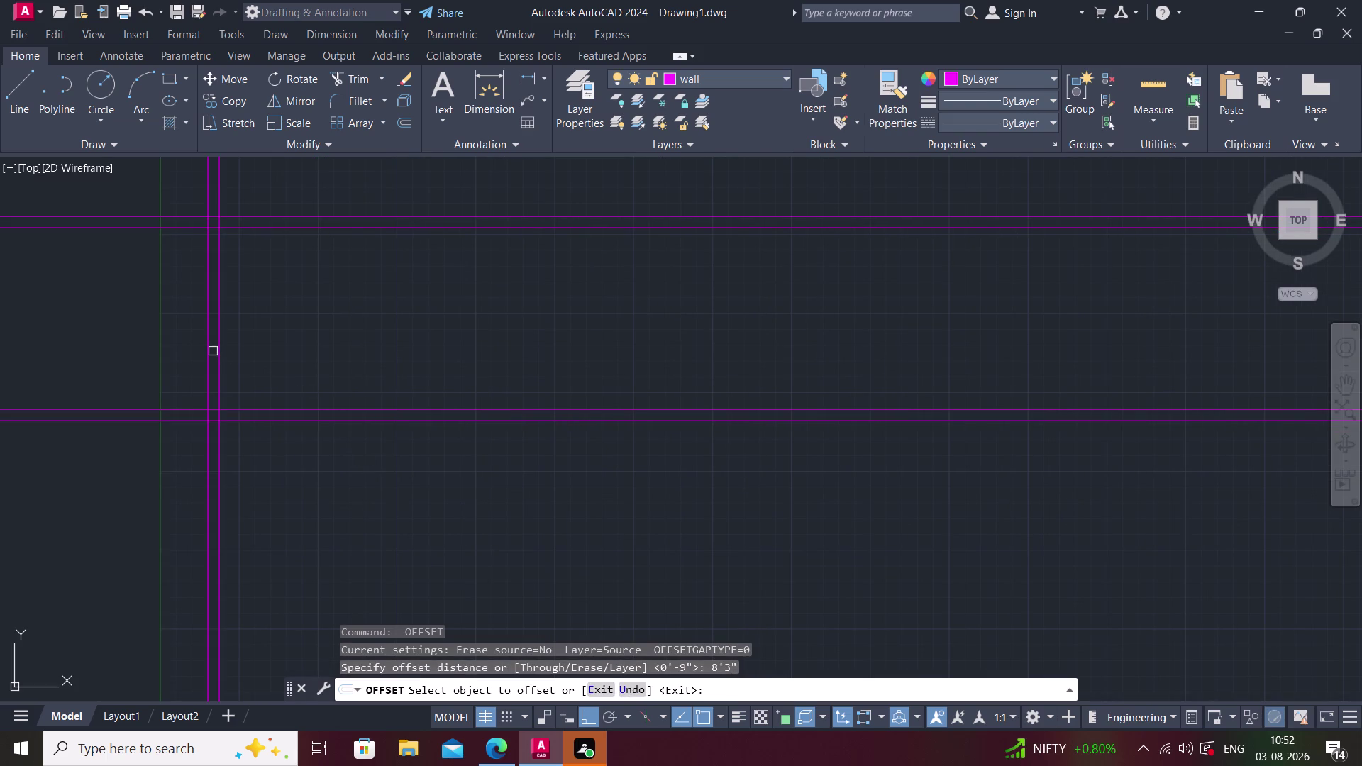
click(217, 344)
click(411, 345)
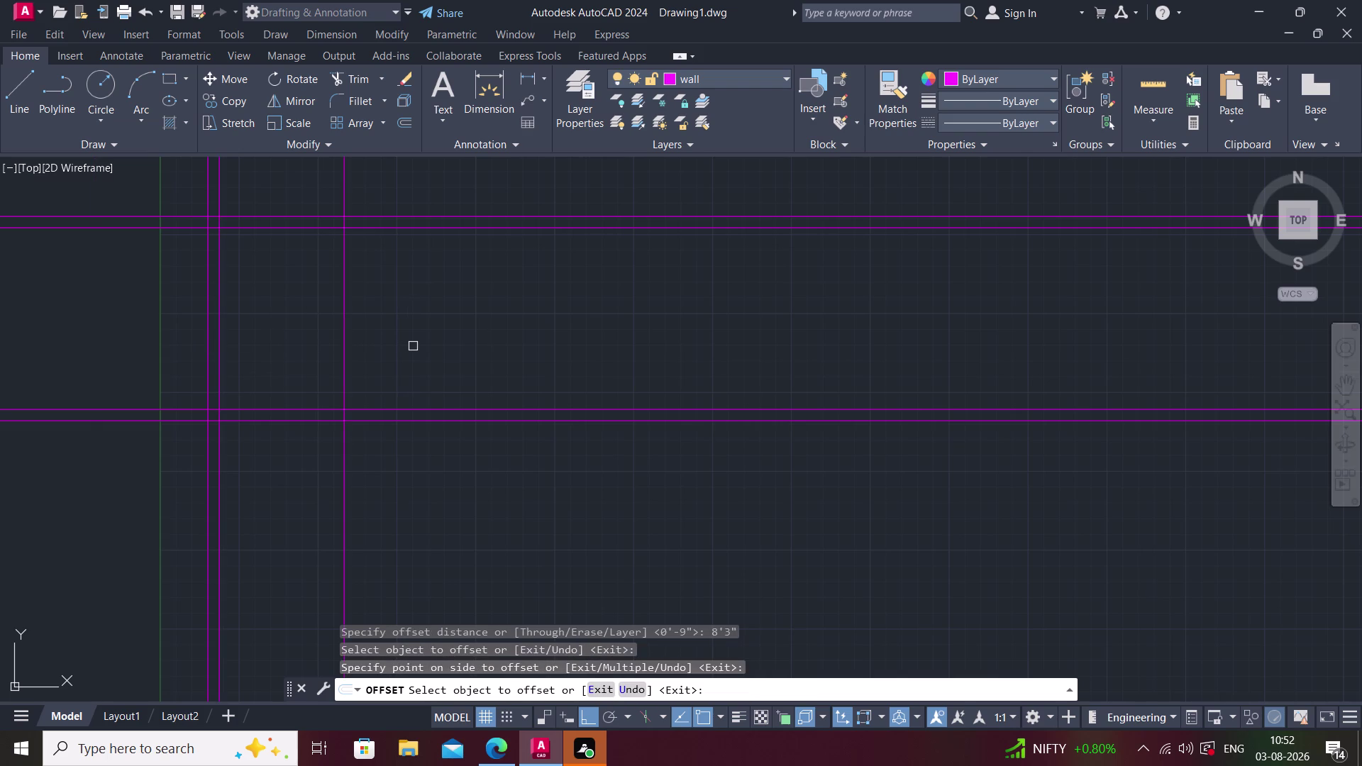
key(space)
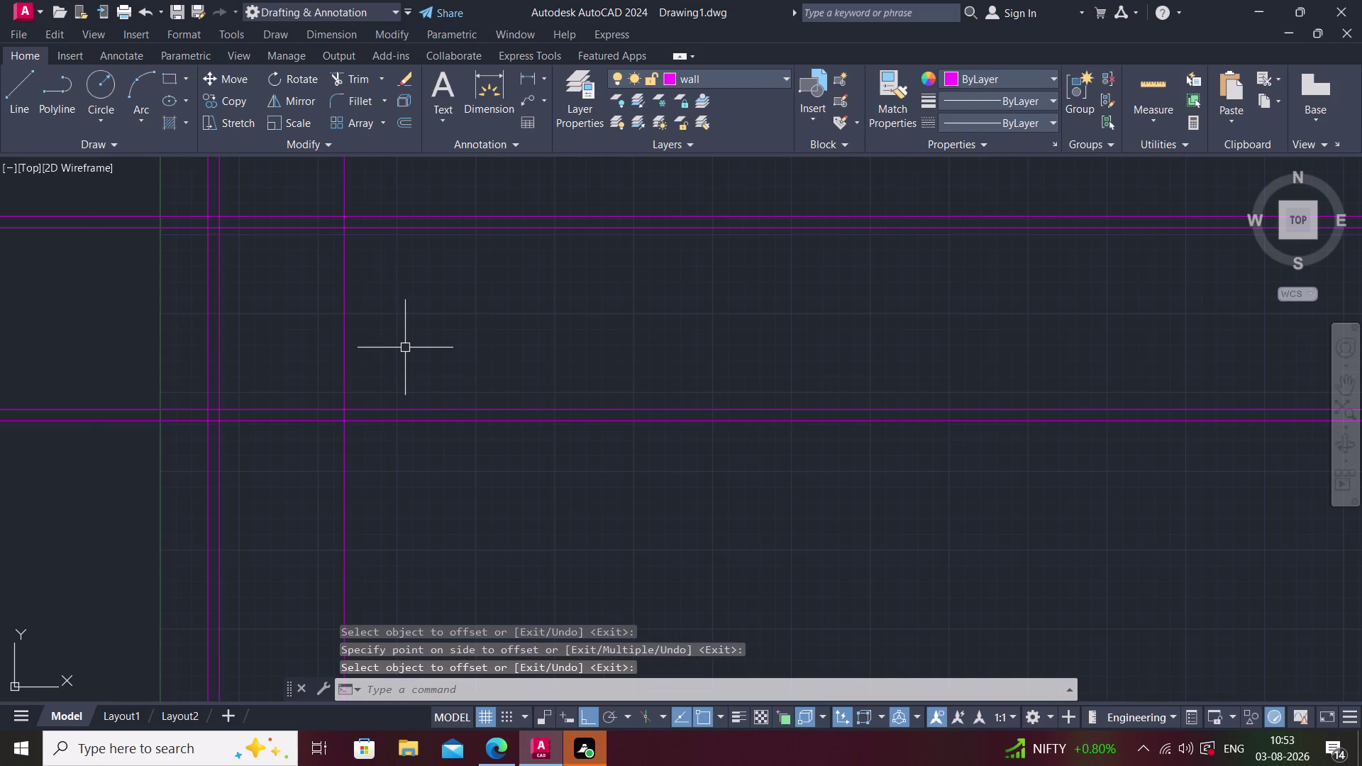
key(ctrl+z)
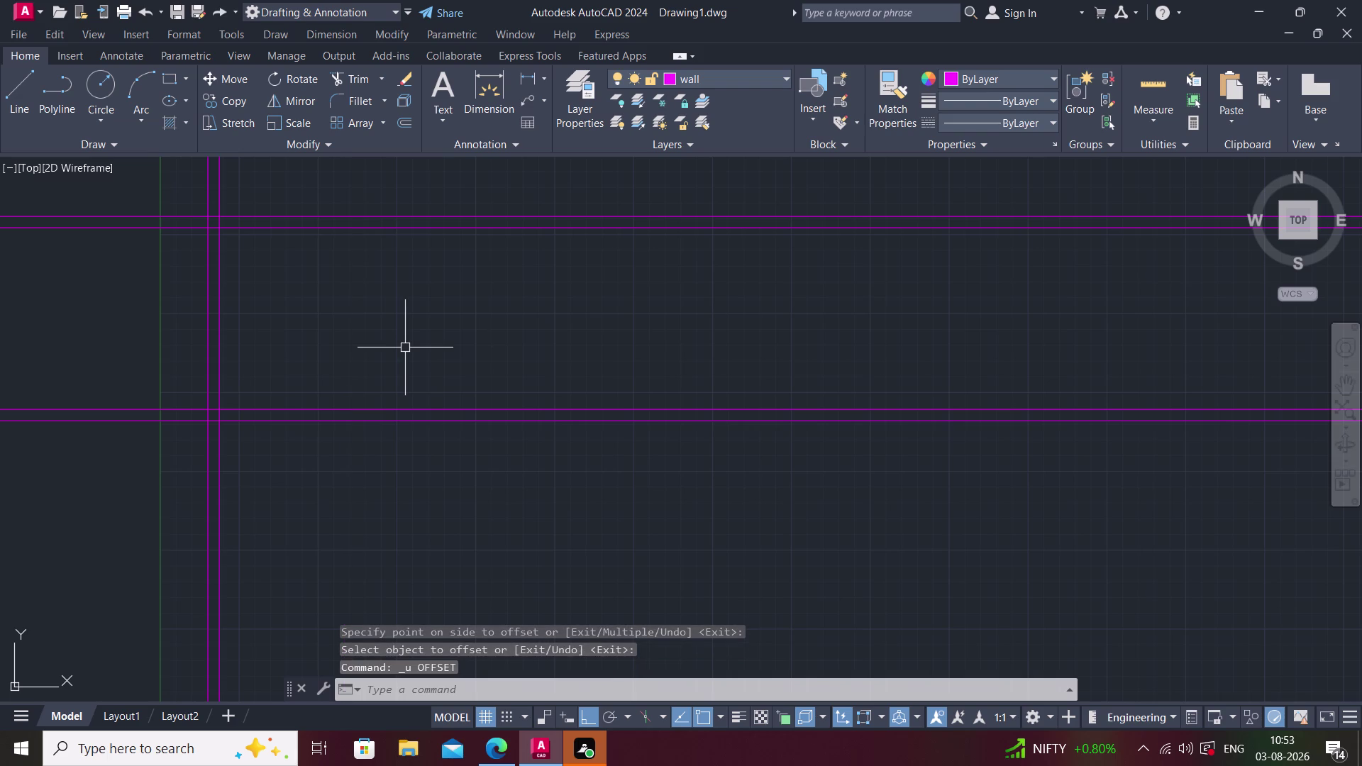
click(543, 75)
click(540, 106)
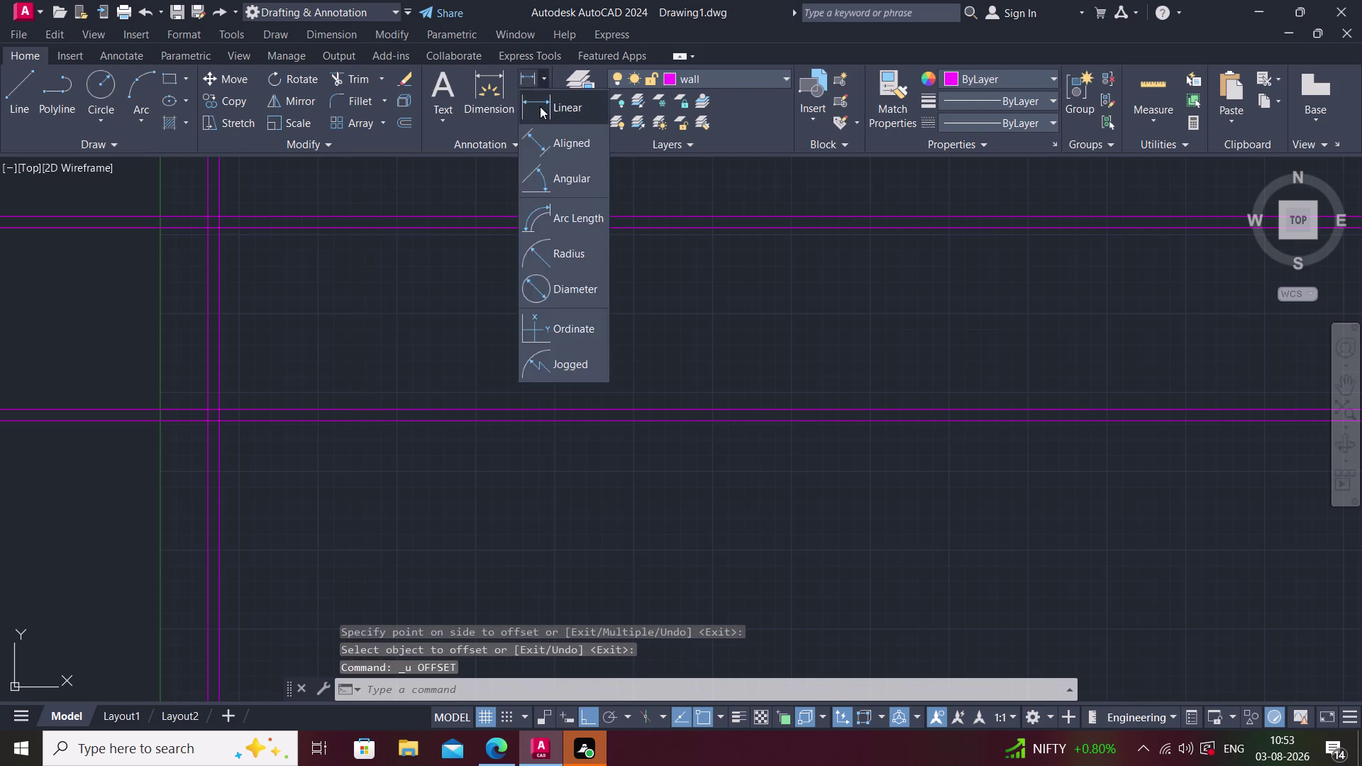
Place a 12' linear dimension from the top wall to the lower wall, then briefly open DSETTINGS.
click(507, 228)
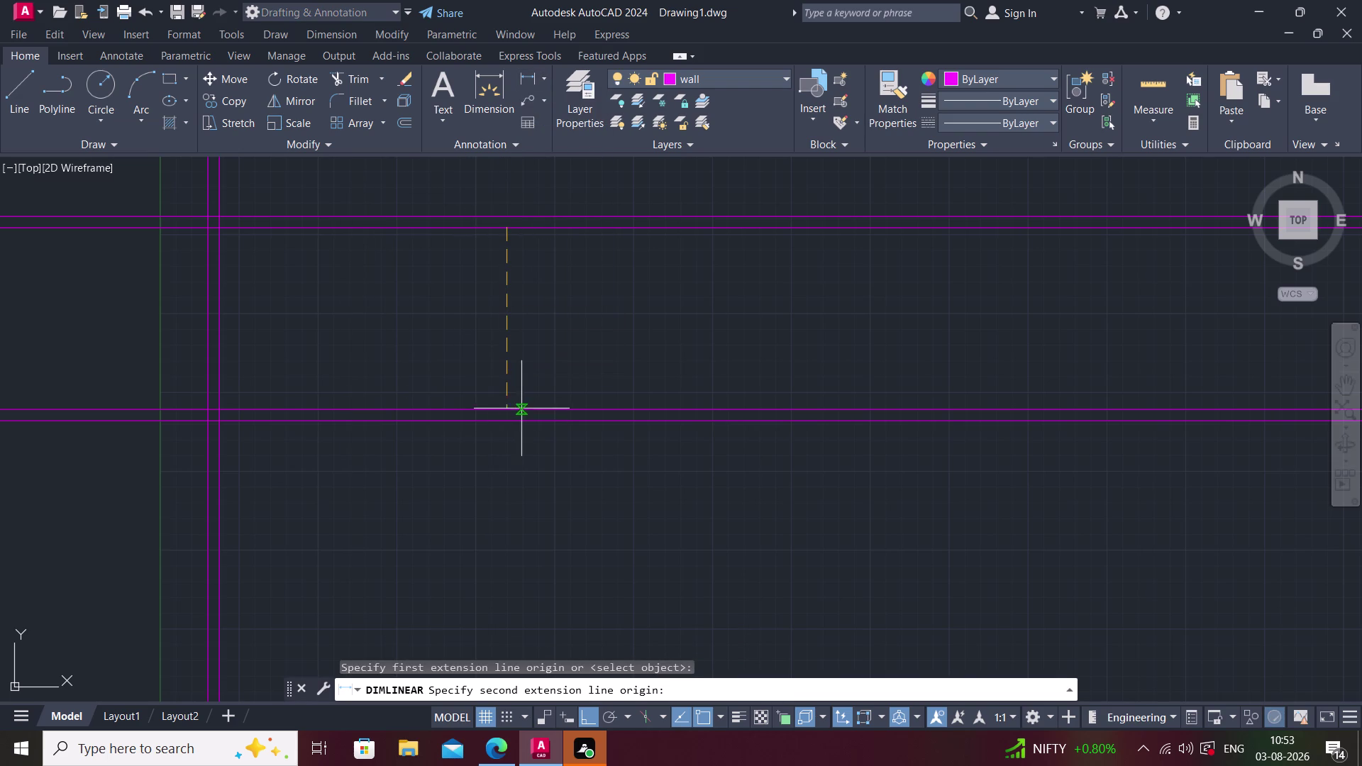
click(507, 407)
click(570, 400)
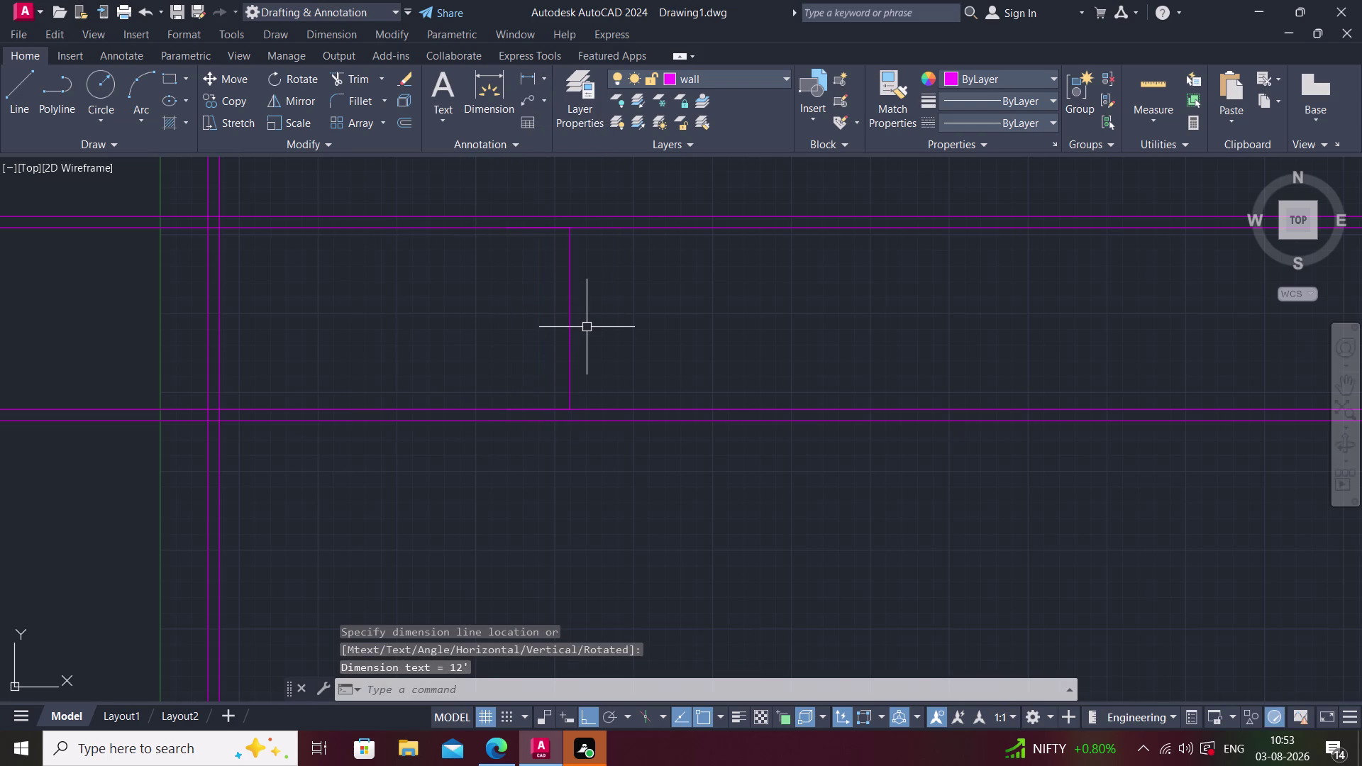
scroll(up, 3)
scroll(down, 3)
key(Escape)
text(ds)
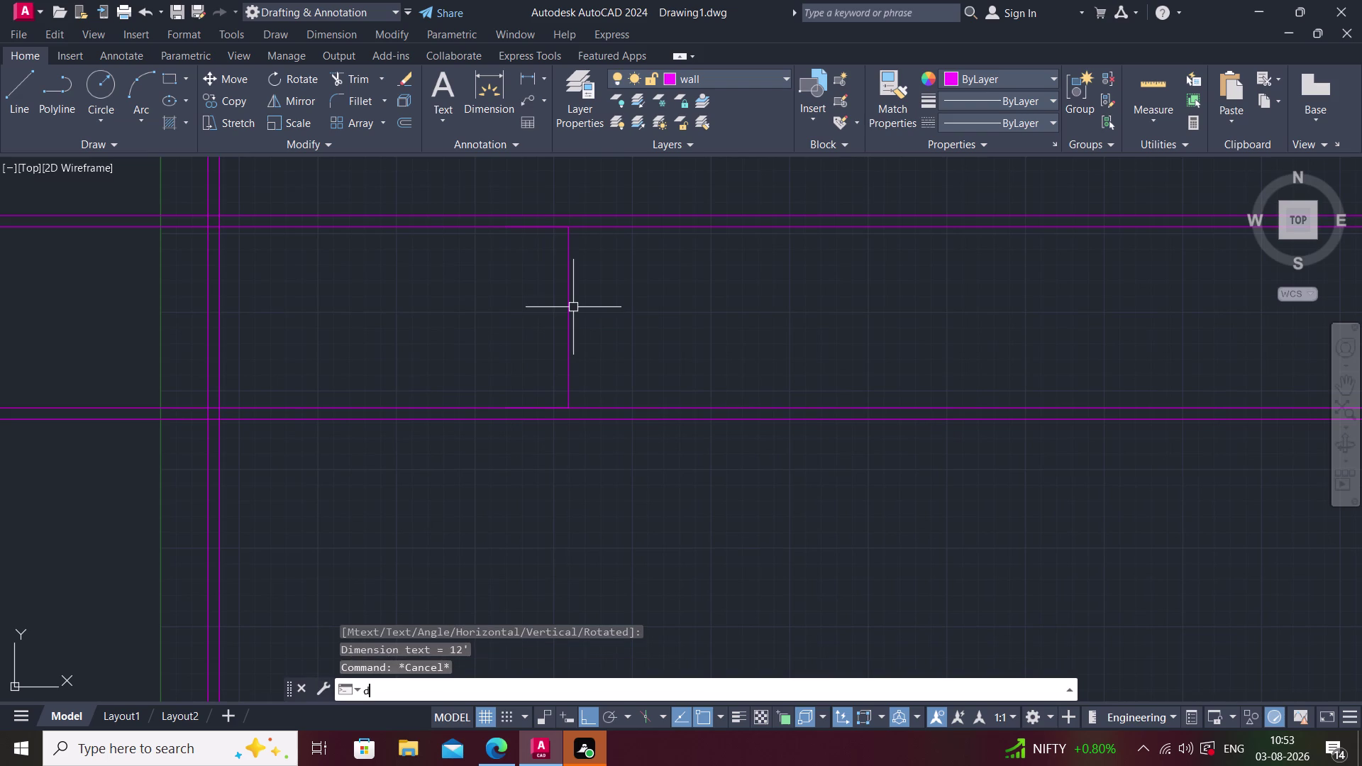
key(space)
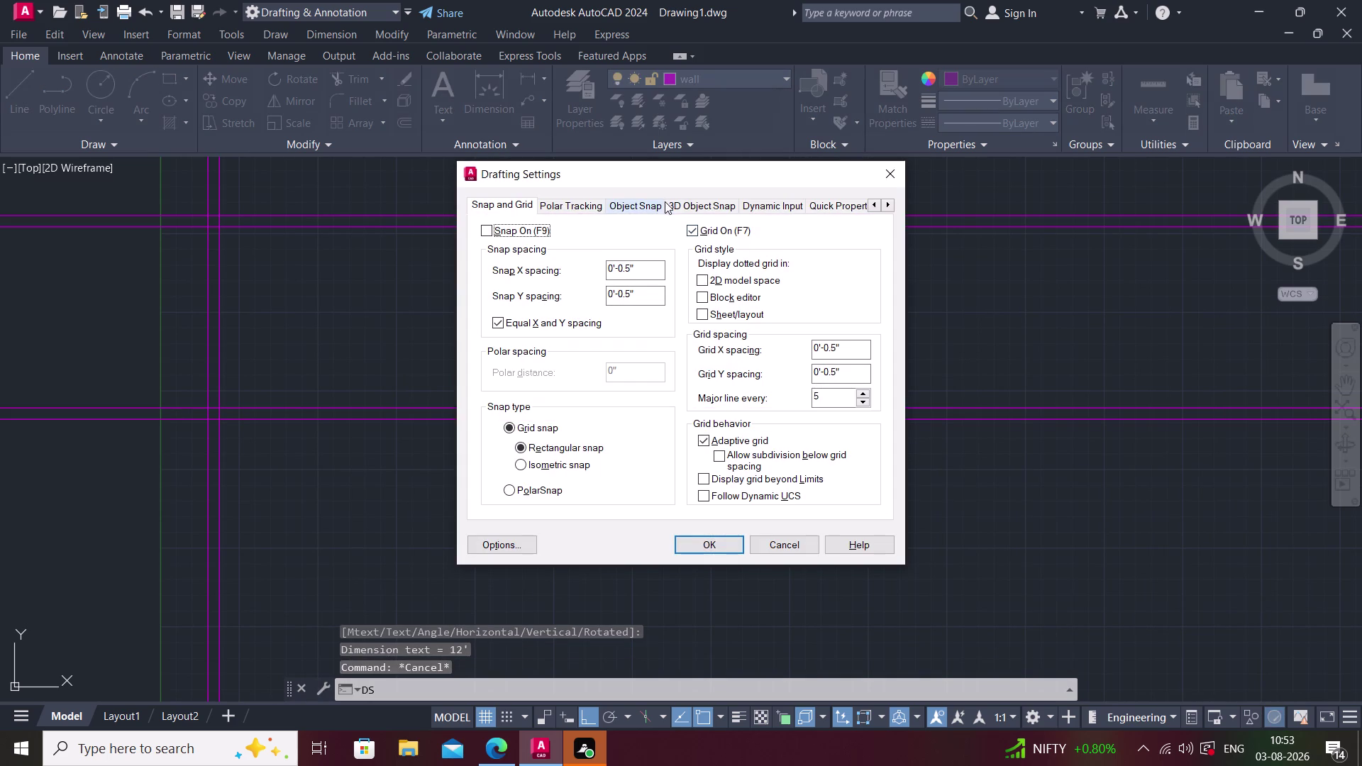
key(Escape)
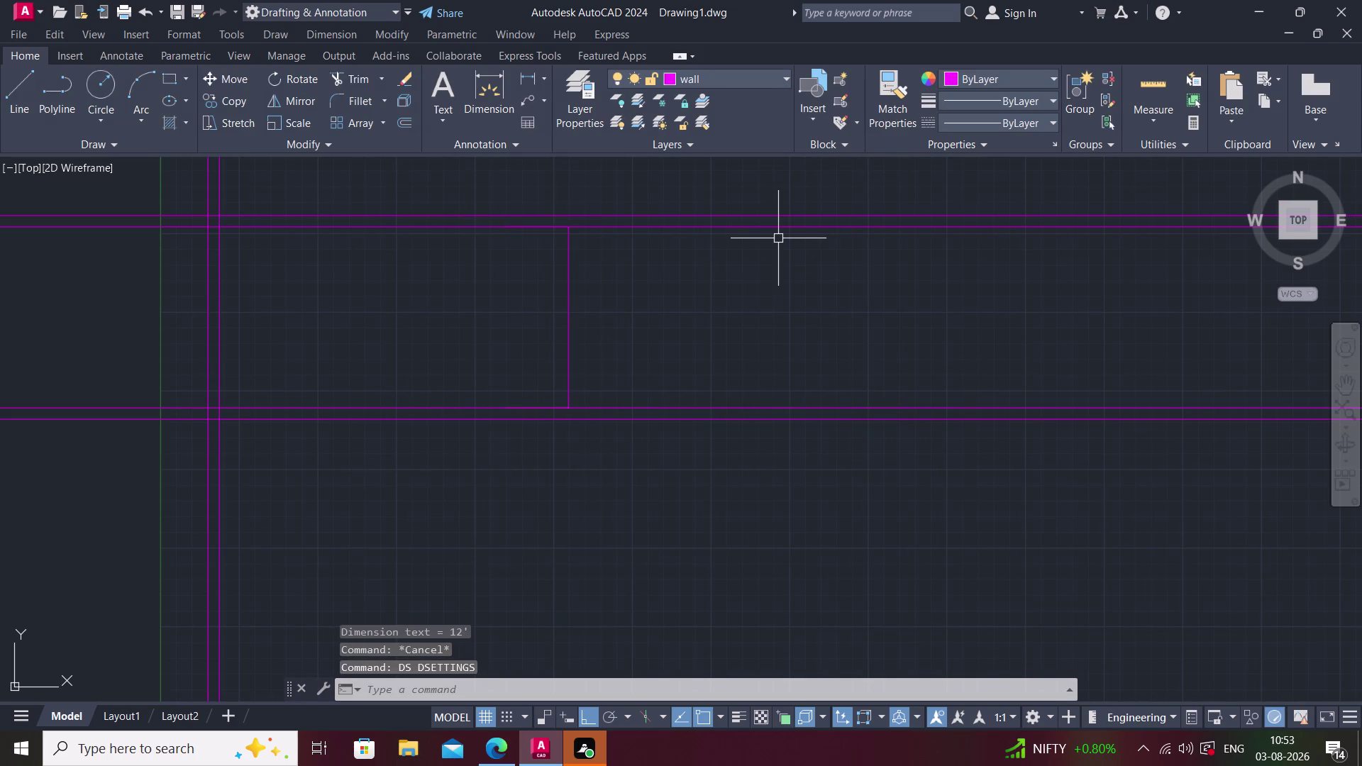
Raise the Standard dimension style's text height to 4'-2.18" and close the style manager.
key(d)
key(space)
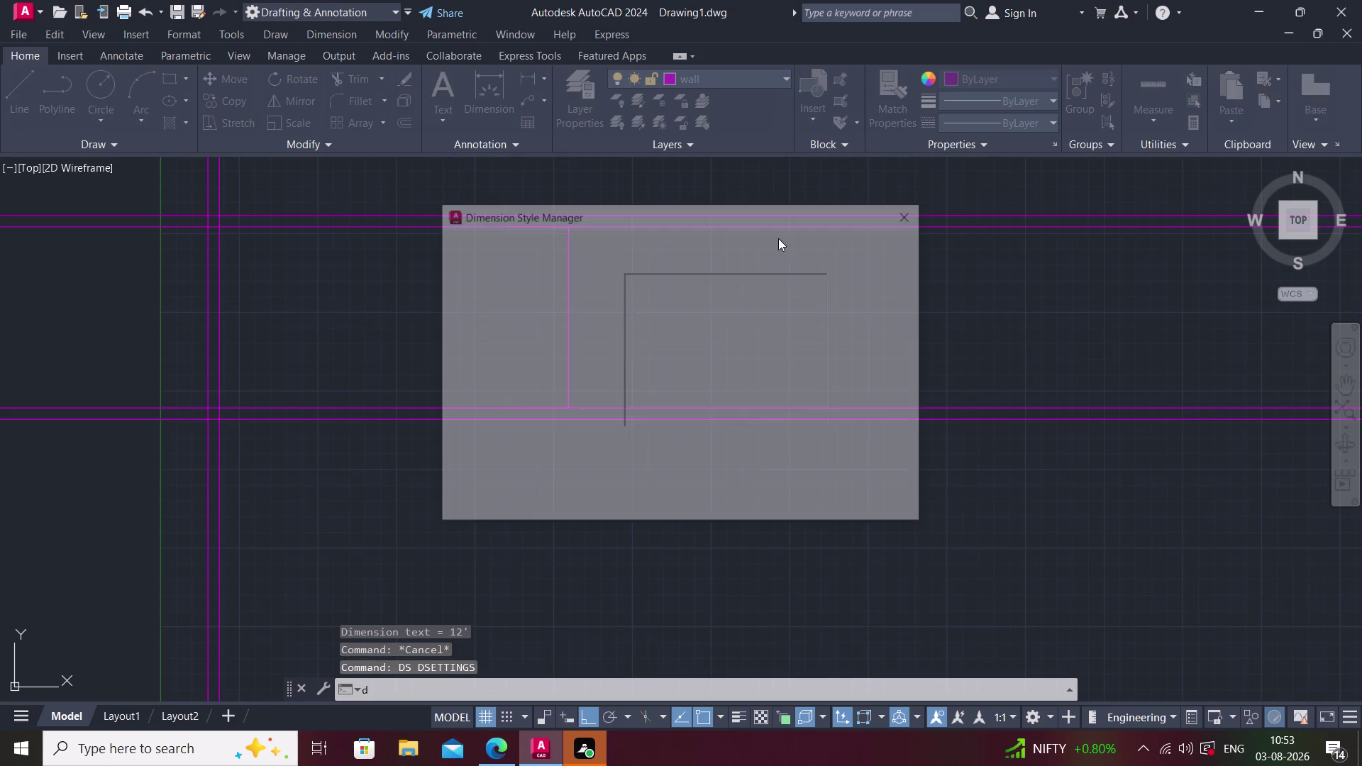
click(871, 328)
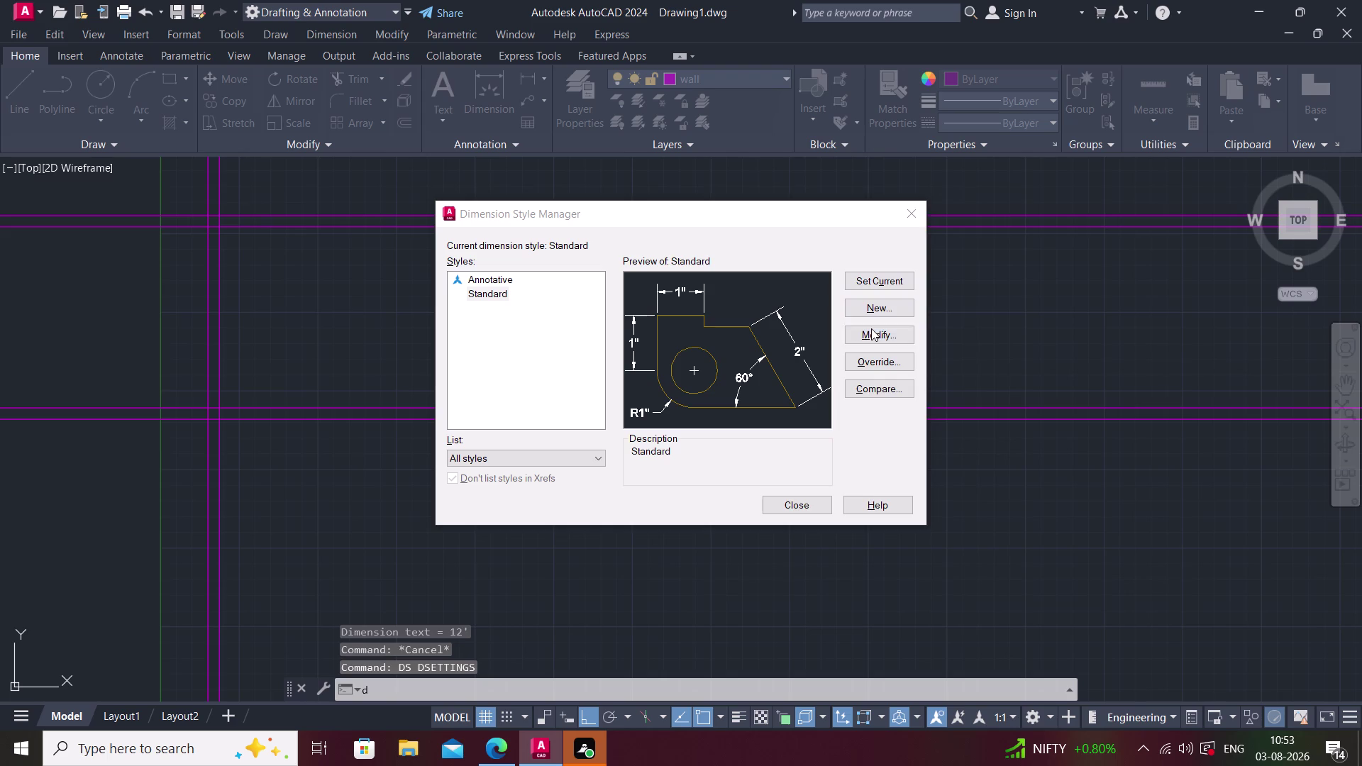
click(804, 220)
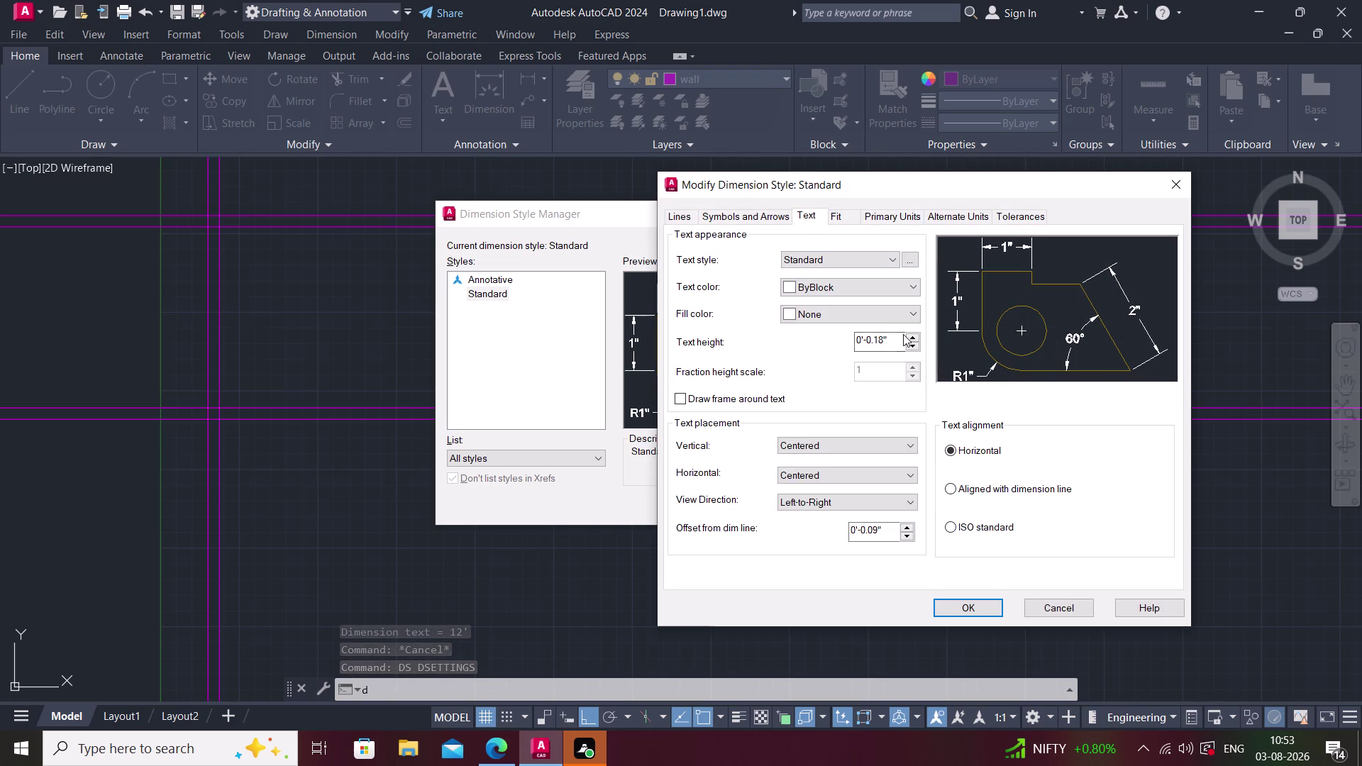
triple_click(913, 337)
triple_click(914, 337)
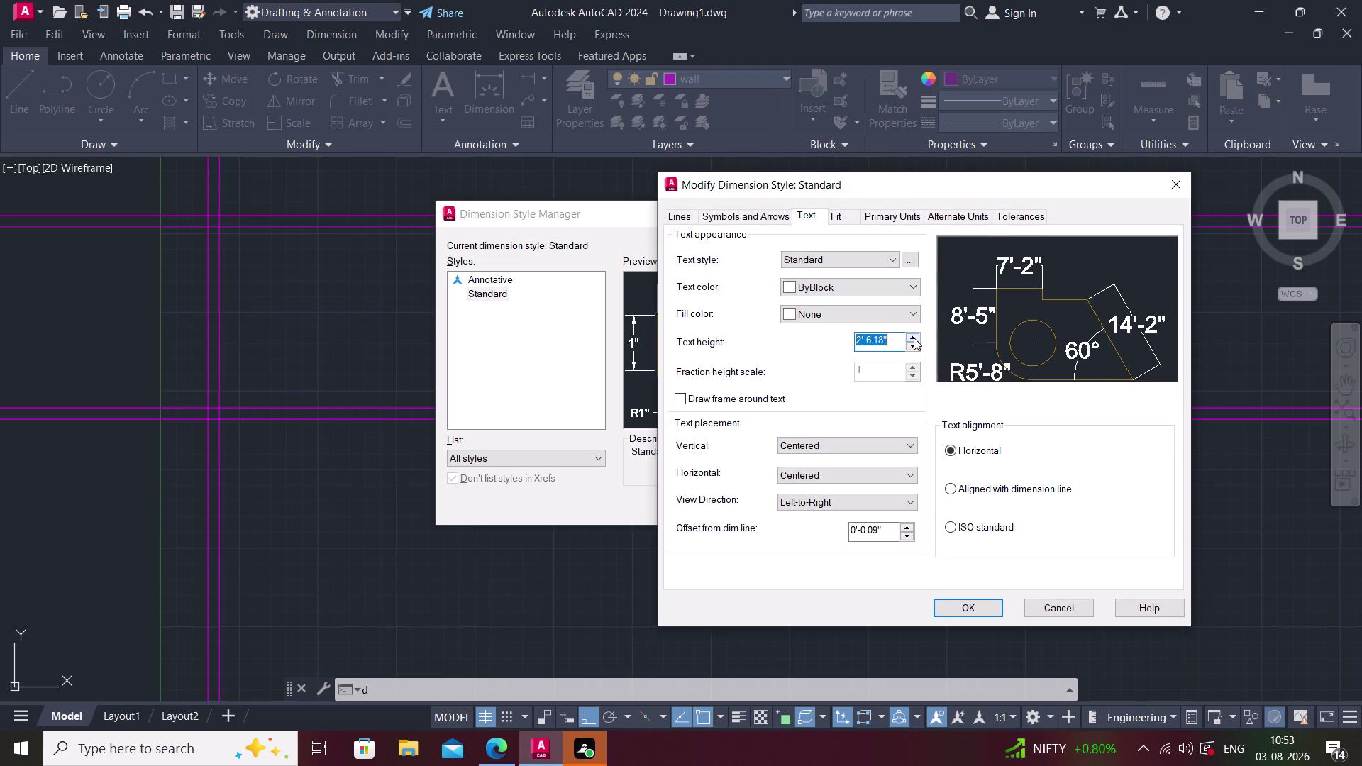
click(913, 338)
click(914, 346)
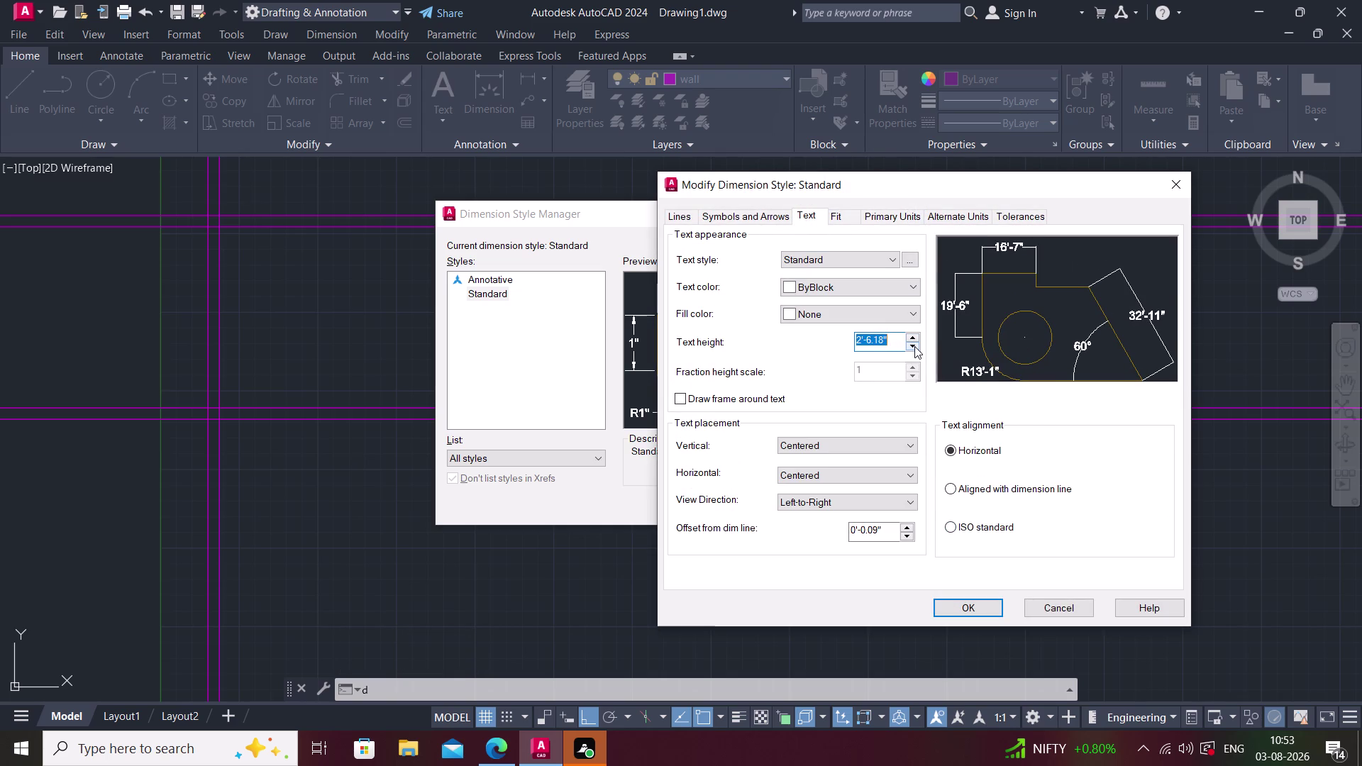
double_click(914, 337)
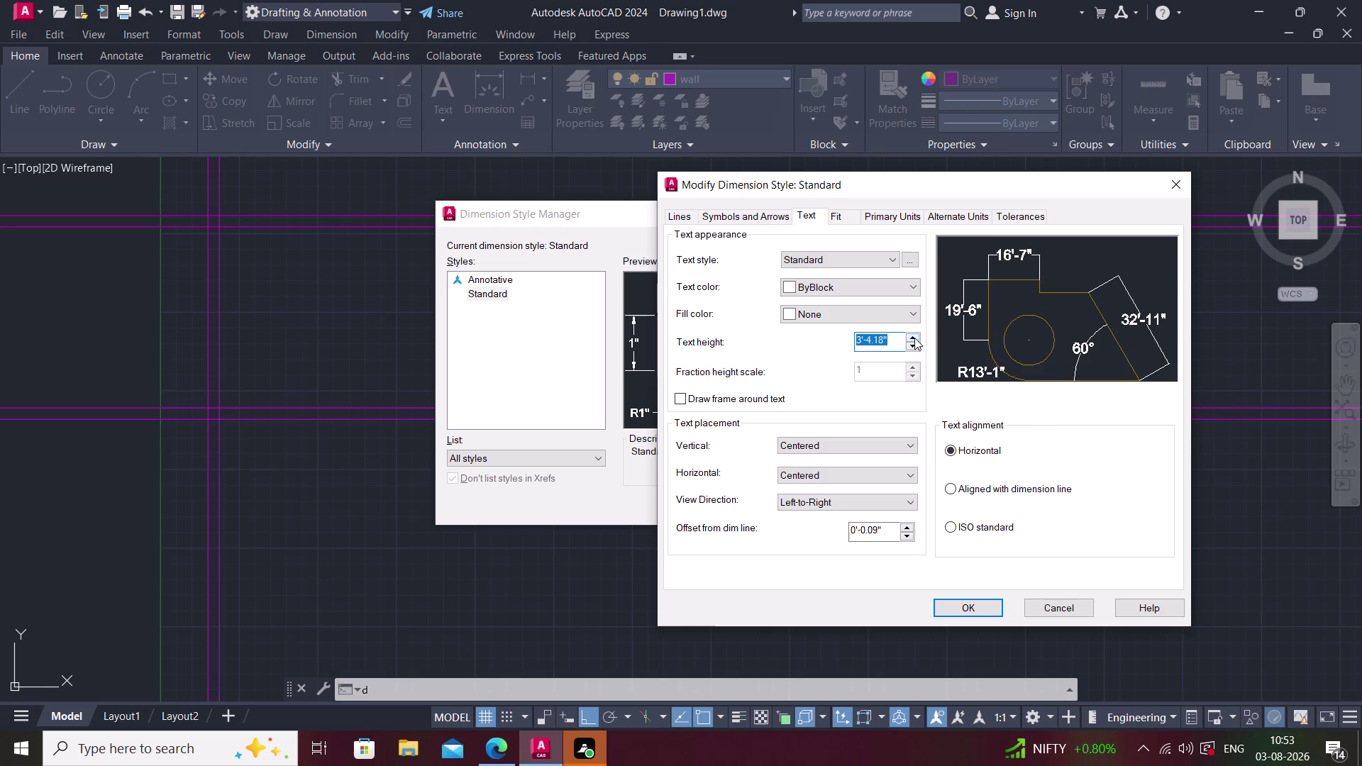
click(914, 338)
click(914, 338)
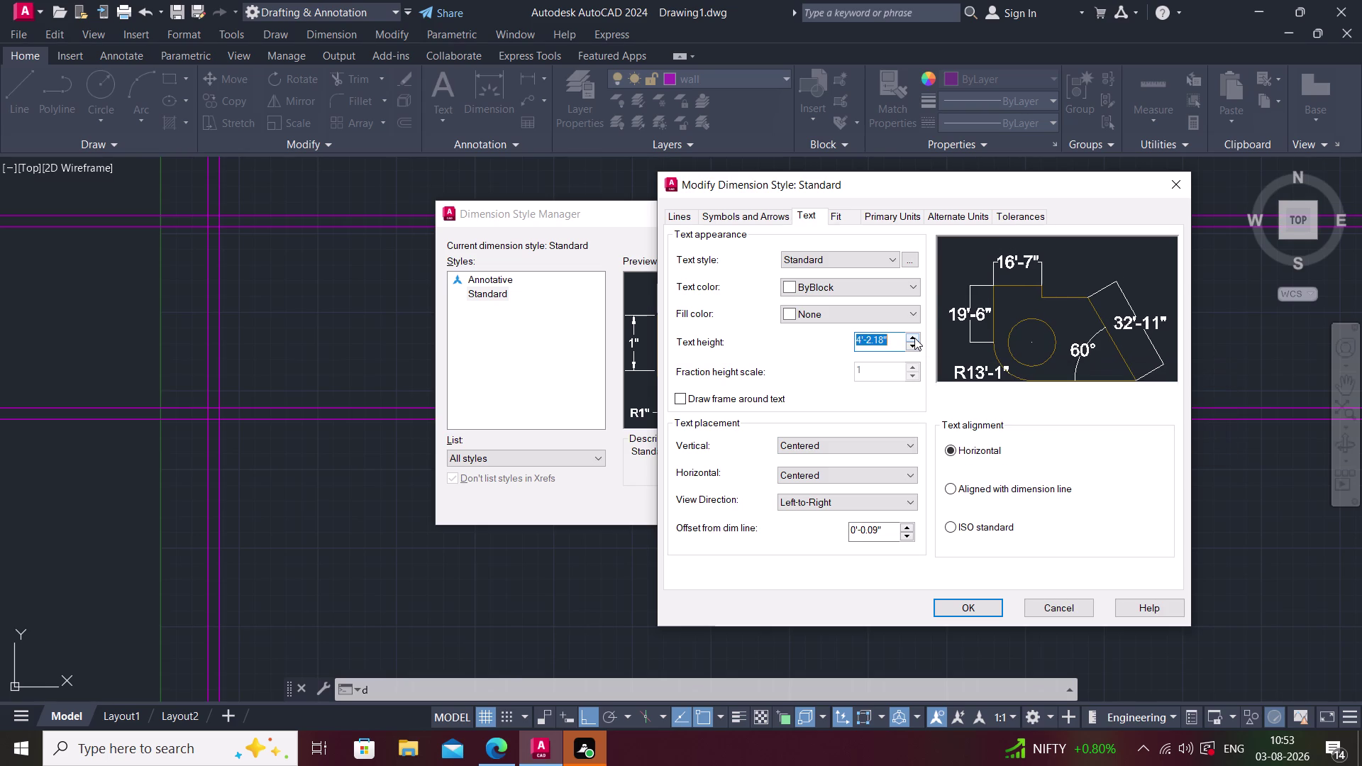
click(983, 608)
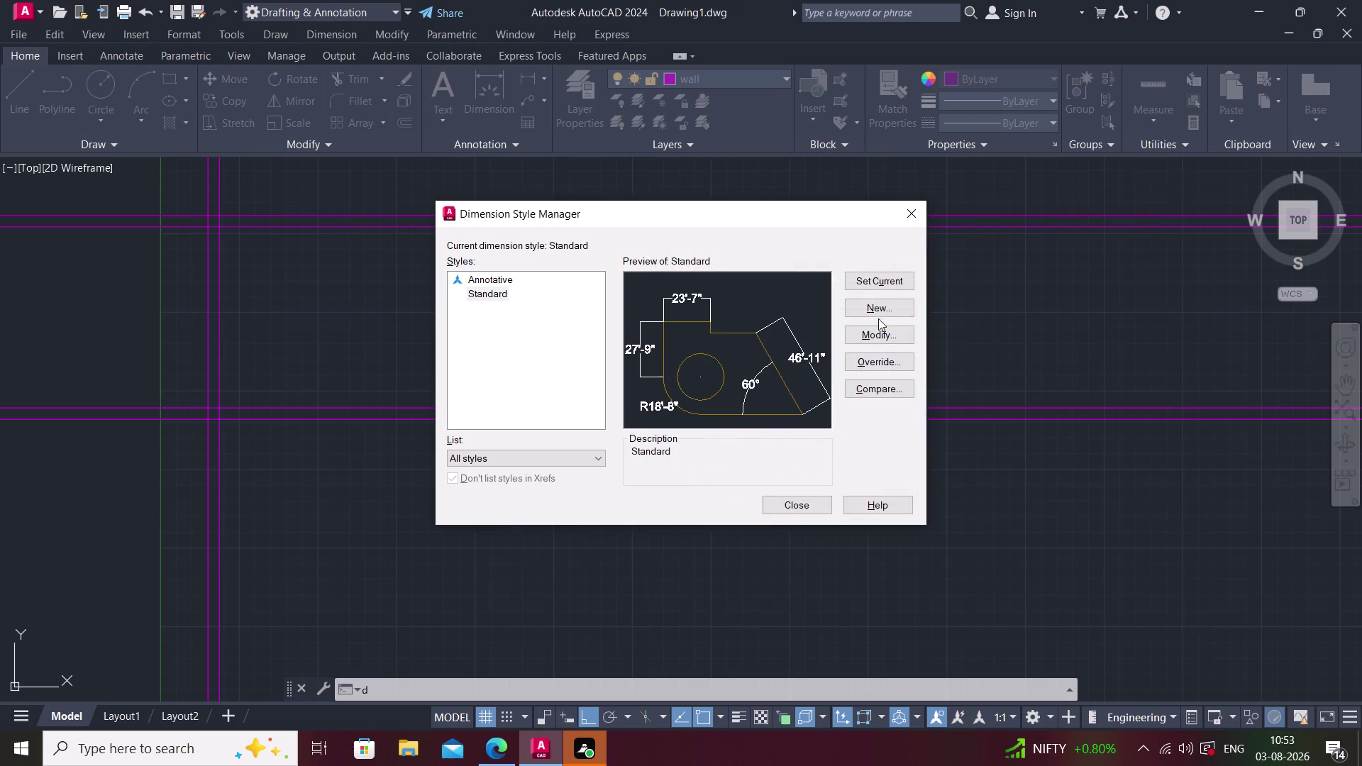
click(885, 282)
click(807, 498)
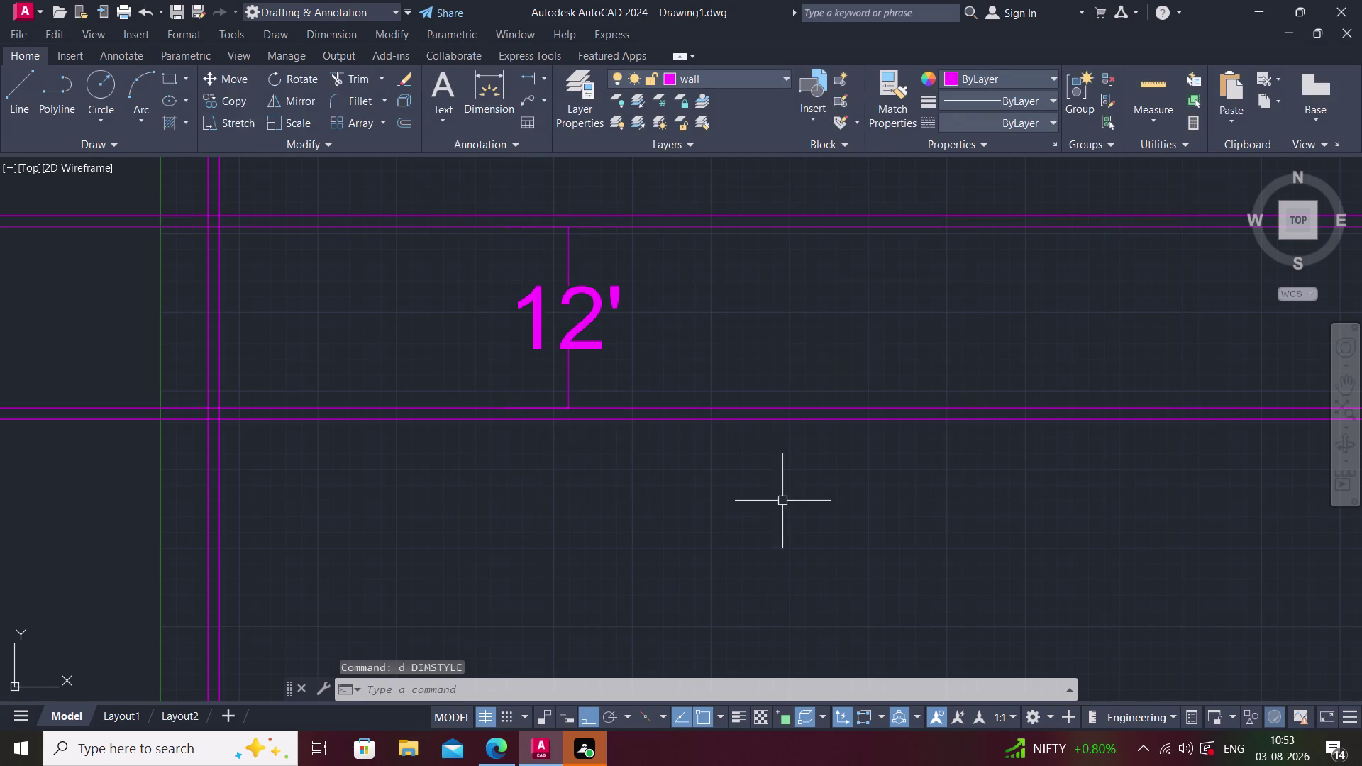
Delete the 12' dimension, then undo back through the text height change and interior wall offsets.
click(576, 346)
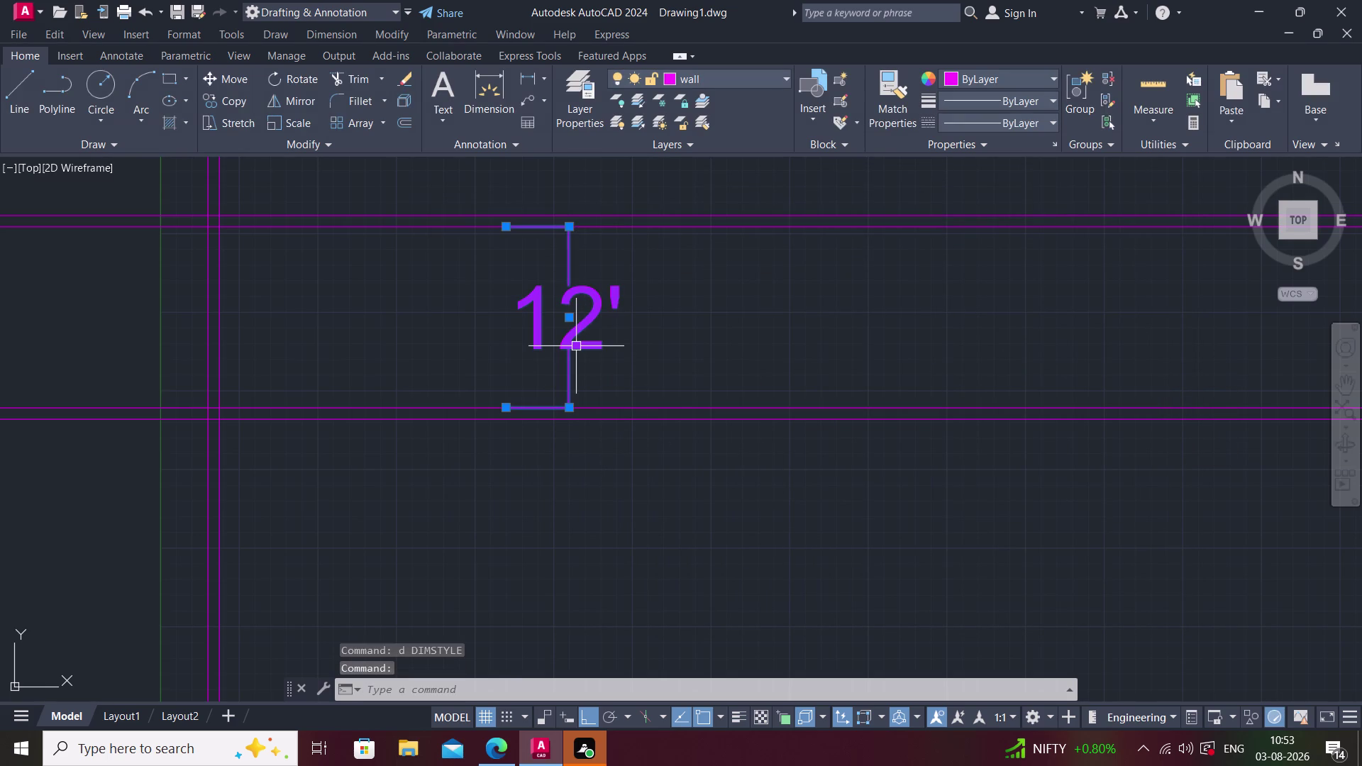
key(Delete)
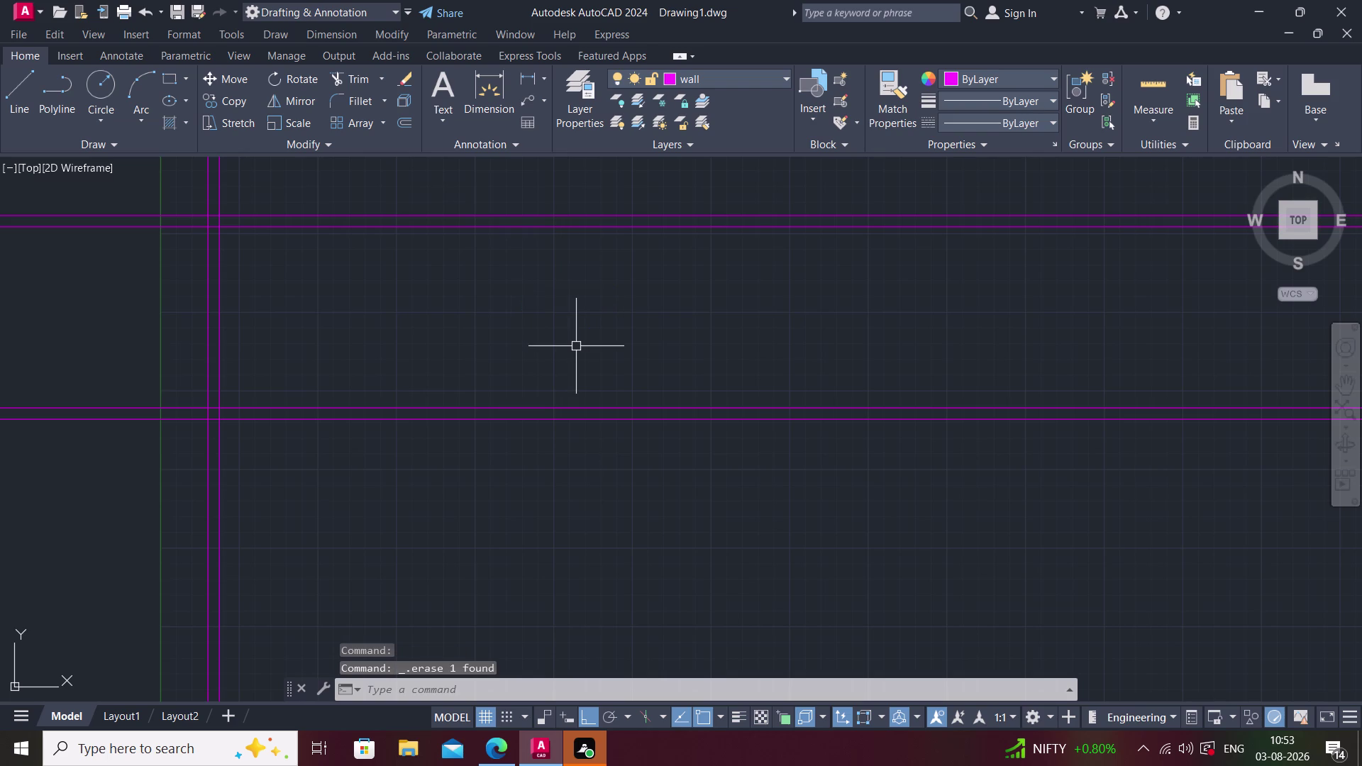
key(ctrl+z)
key(ctrl+z)
key(ctrl+z)
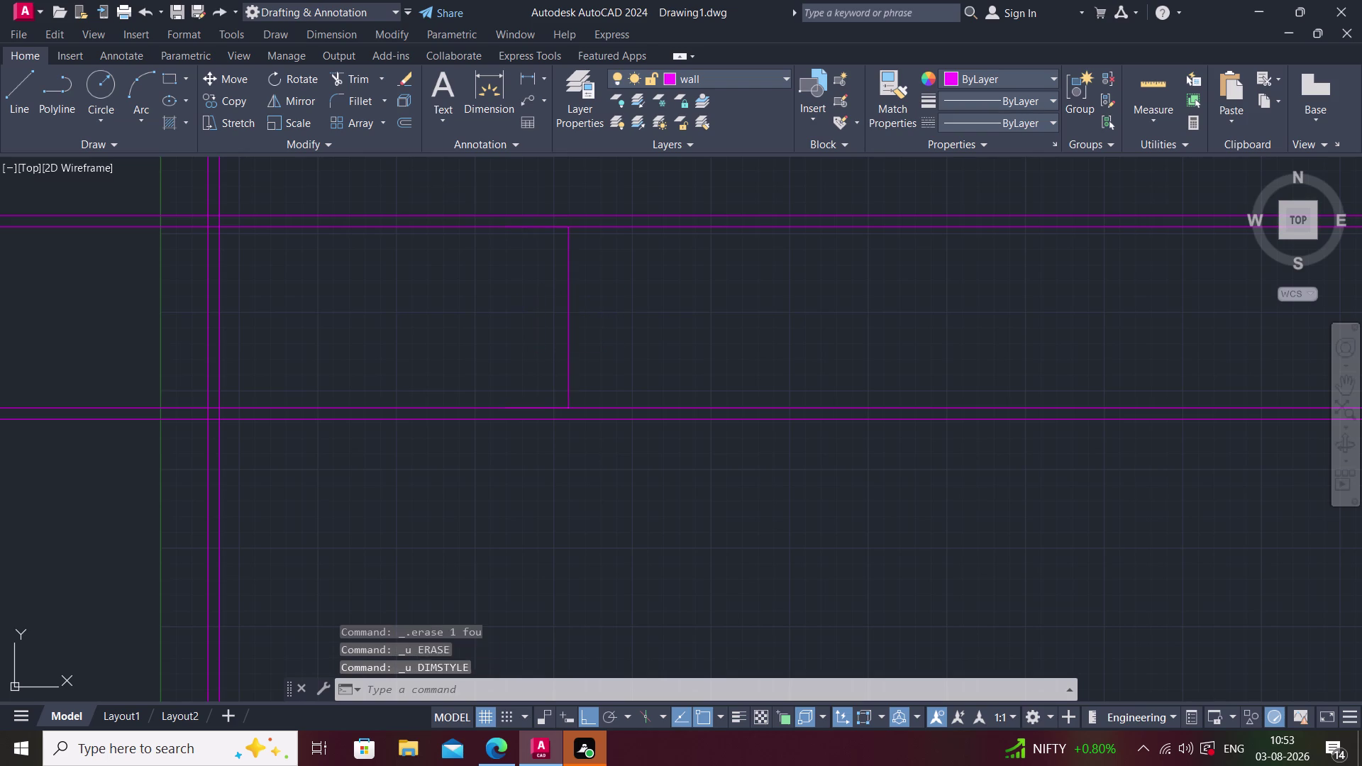
key(ctrl+z)
key(ctrl+z)
key(ctrl+z)
key(ctrl+z)
Trim the overlapping wall line ends at the corner.
middle_drag(576, 346, 590, 422)
scroll(down, 3)
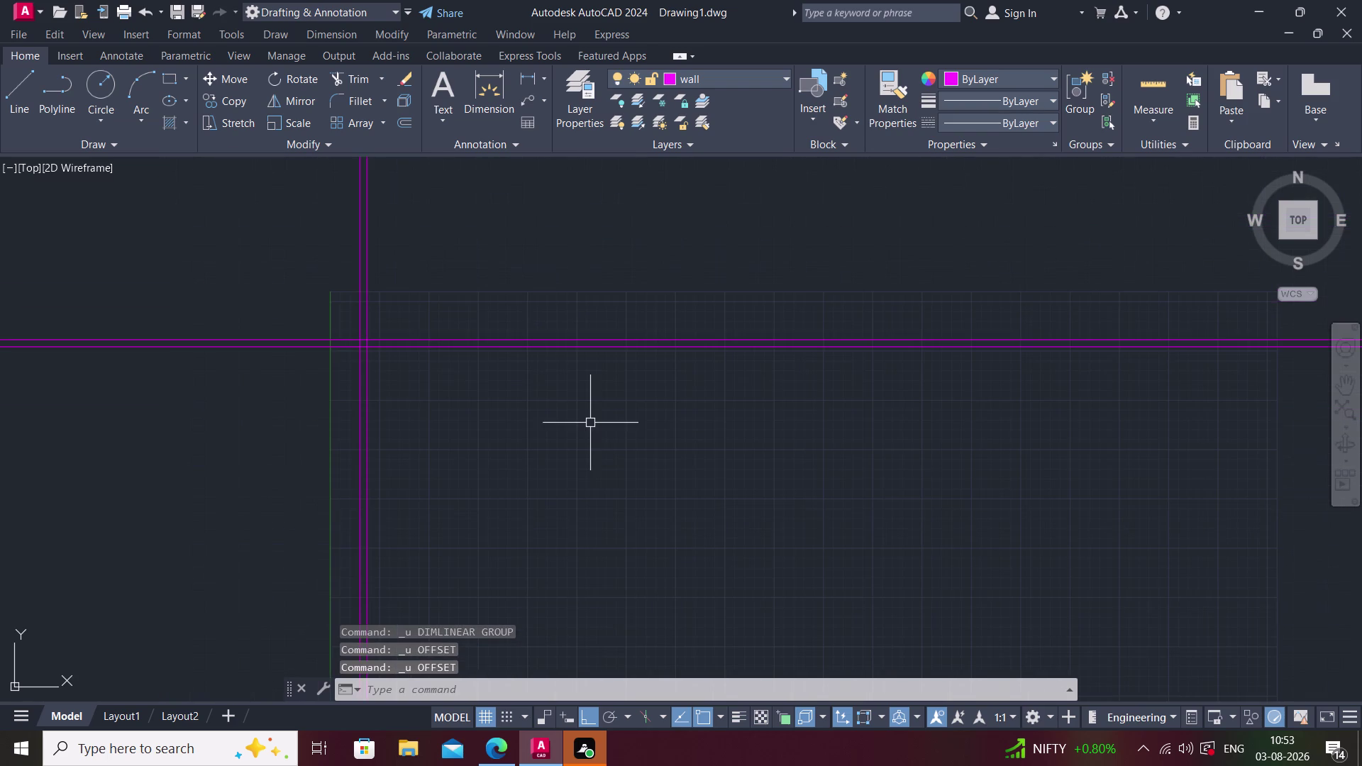
text(tr)
key(space)
drag(229, 261, 237, 420)
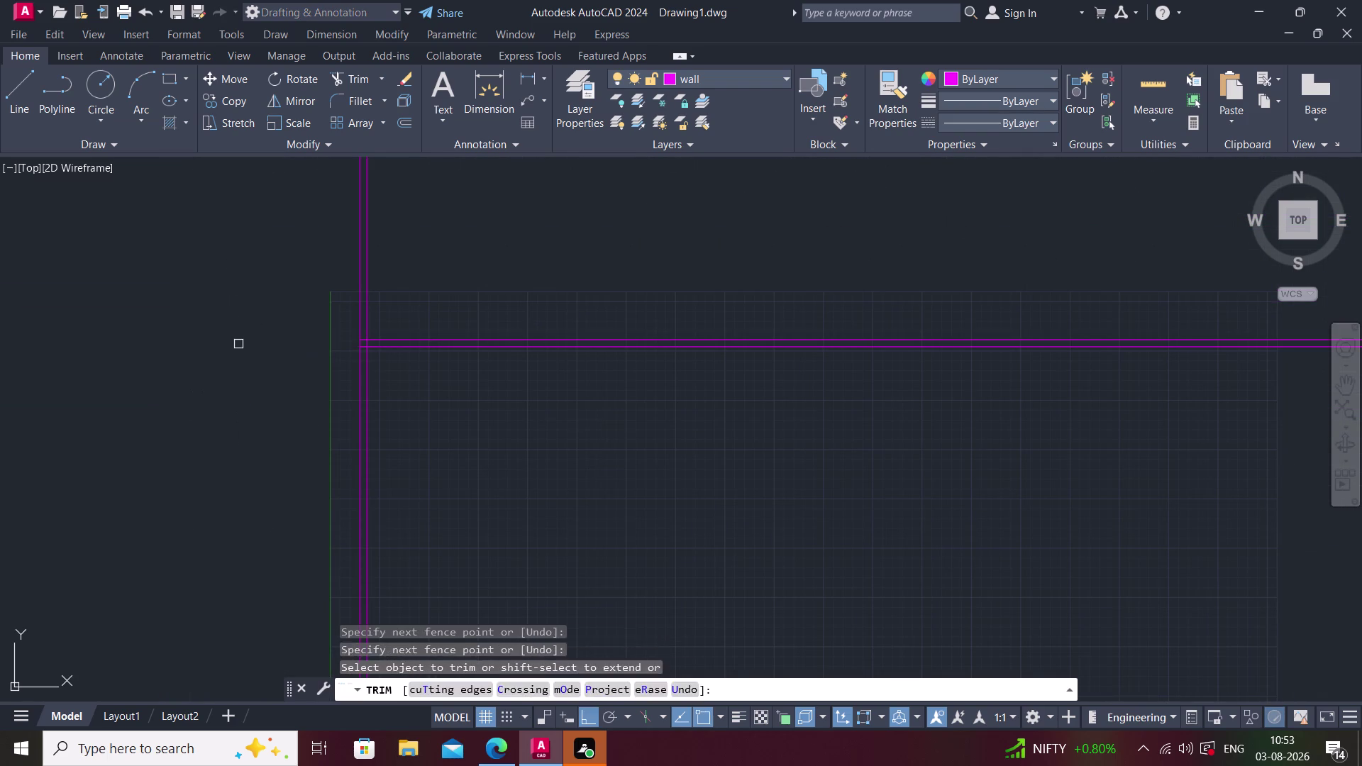
drag(242, 232, 618, 232)
key(Escape)
middle_drag(426, 431, 433, 422)
scroll(up, 3)
key(space)
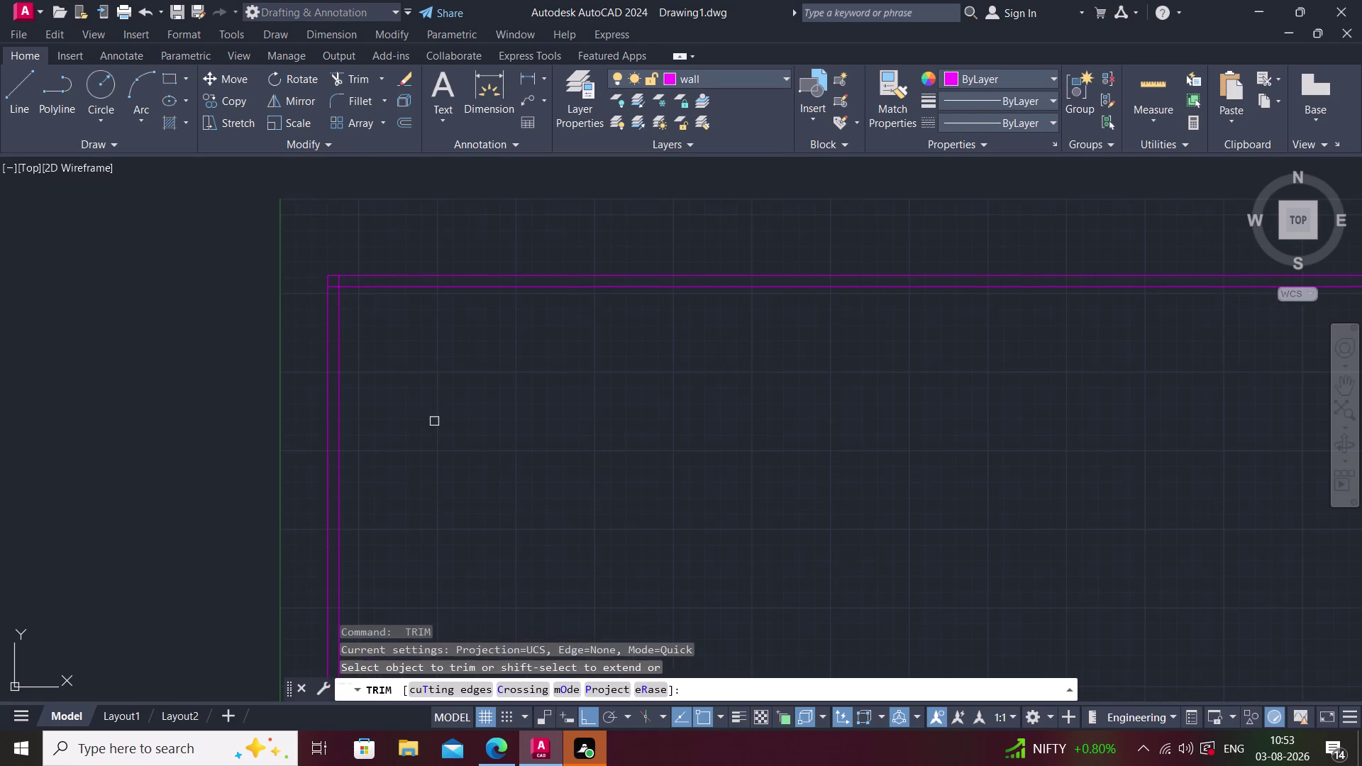
key(Escape)
key(Escape)
text(o)
key(space)
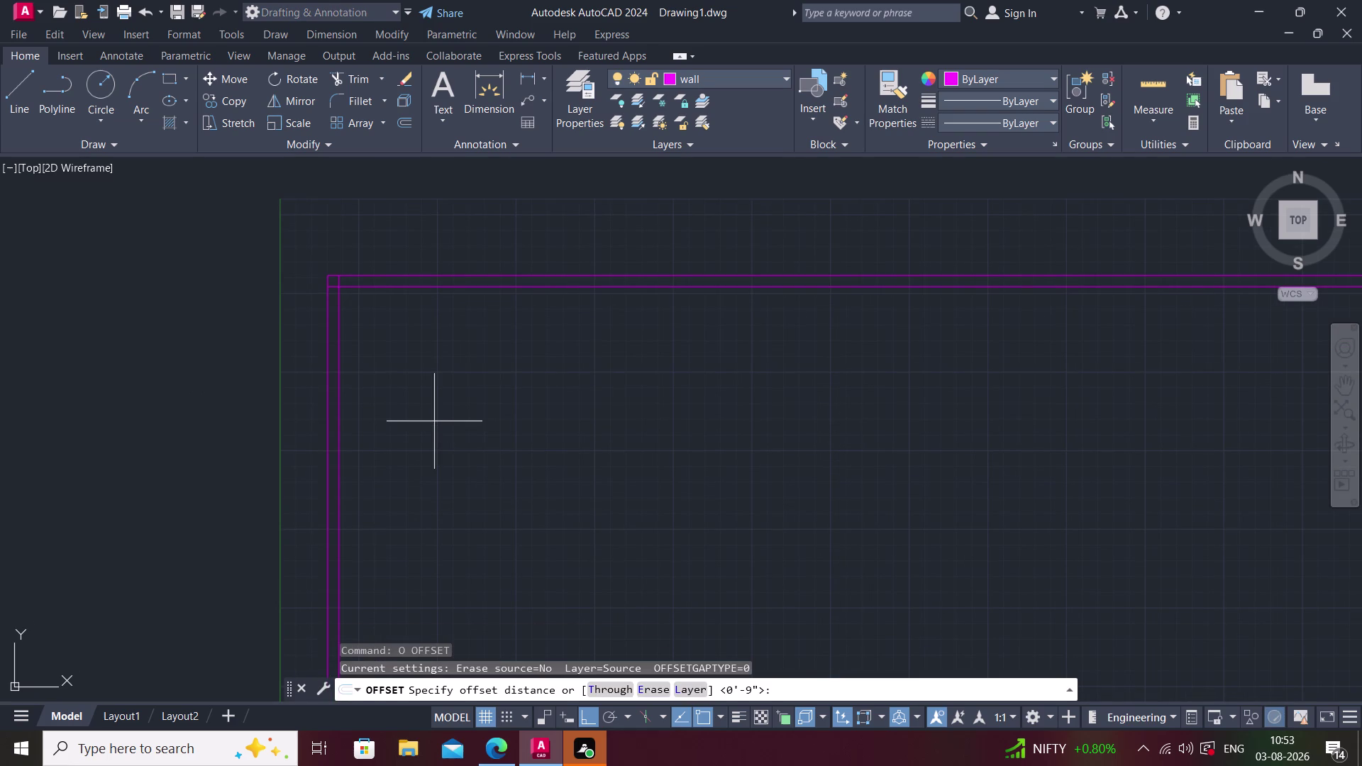
Offset the top inner wall line 8'3" downward.
key(8)
key(semicolon)
key(BackSpace)
text('3)
text(')
key(Return)
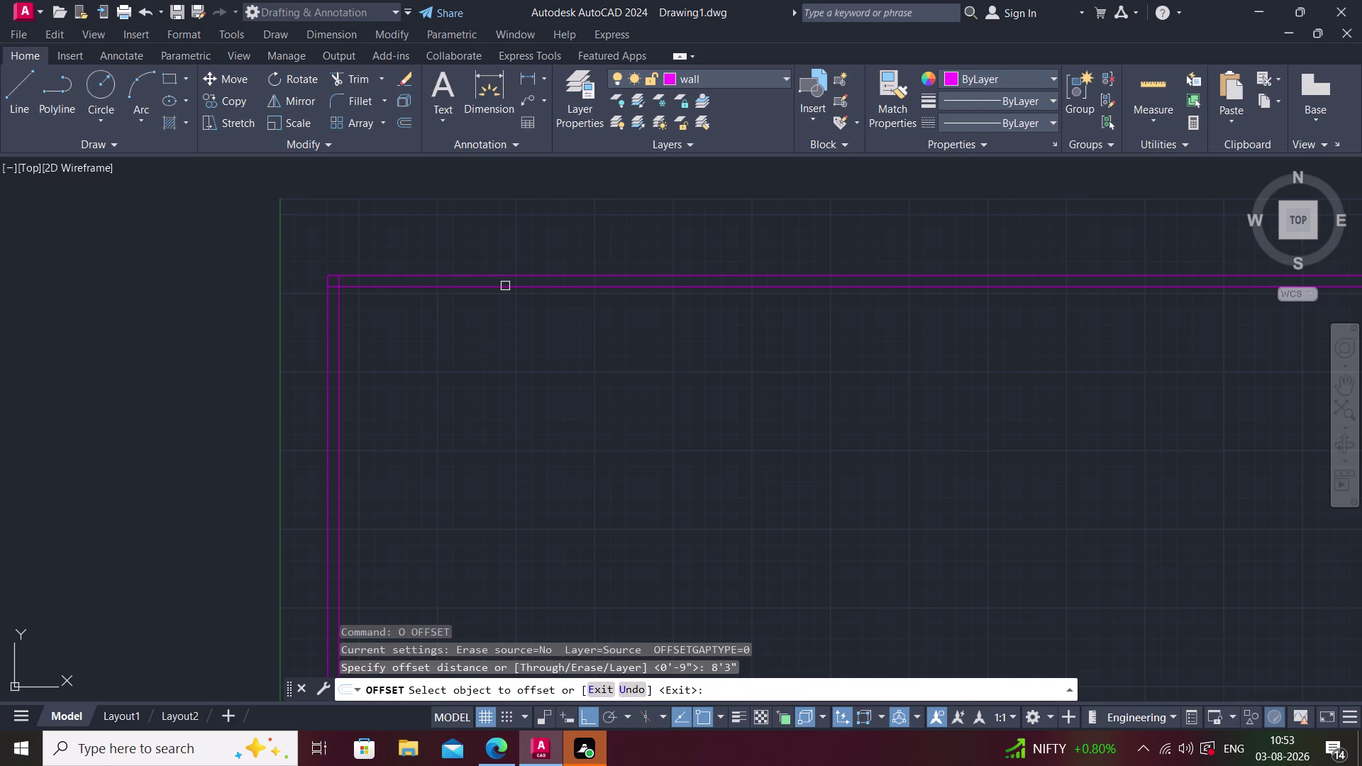
click(505, 286)
click(488, 453)
key(space)
Add a 9" wall copy just below the new interior horizontal line.
key(space)
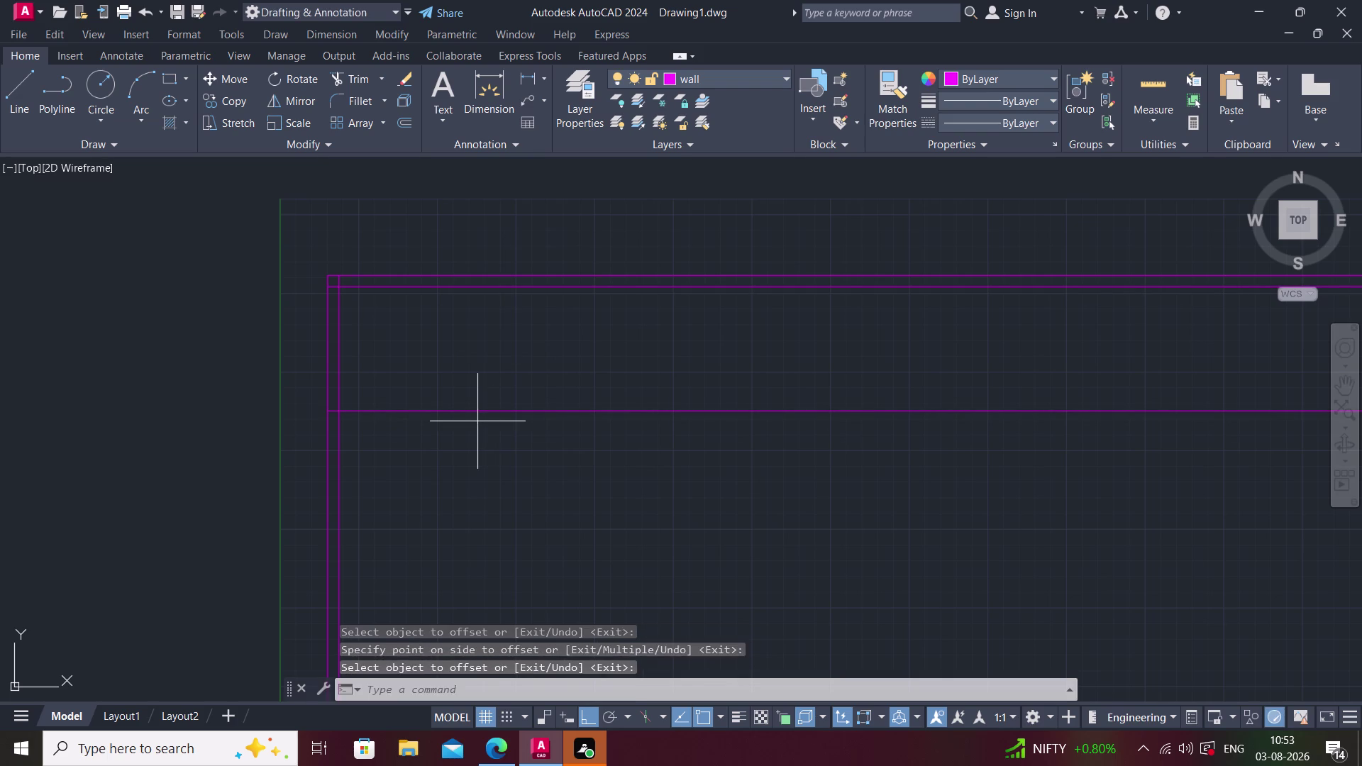
text(9')
key(space)
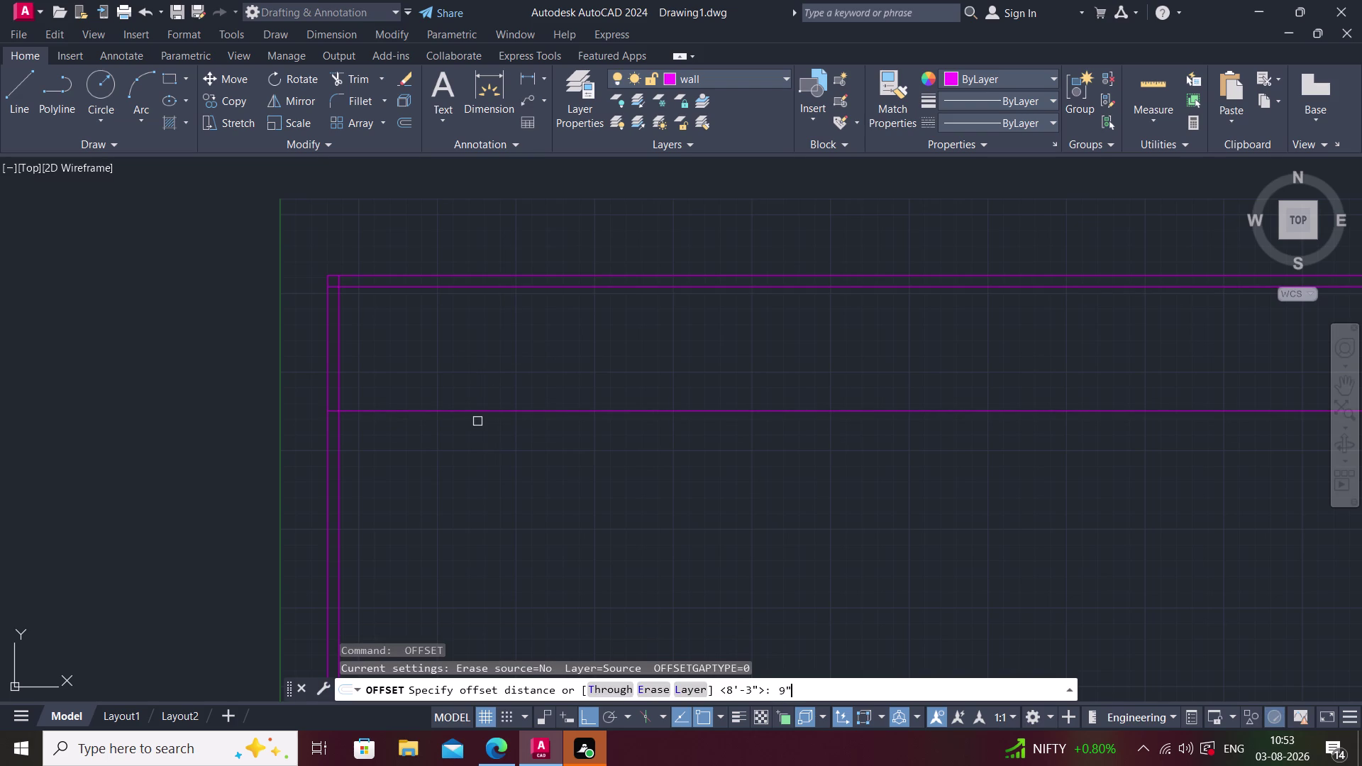
click(571, 412)
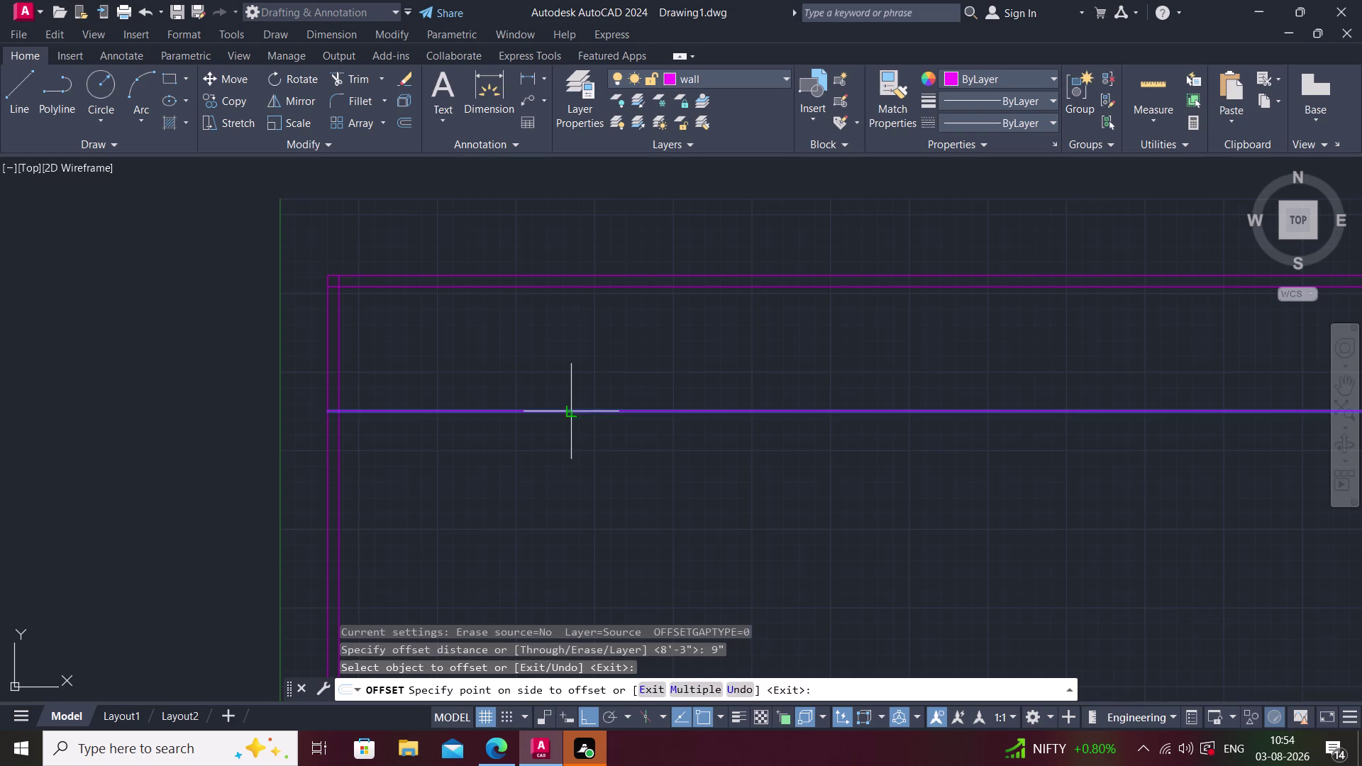
click(570, 459)
middle_drag(561, 461, 539, 466)
key(space)
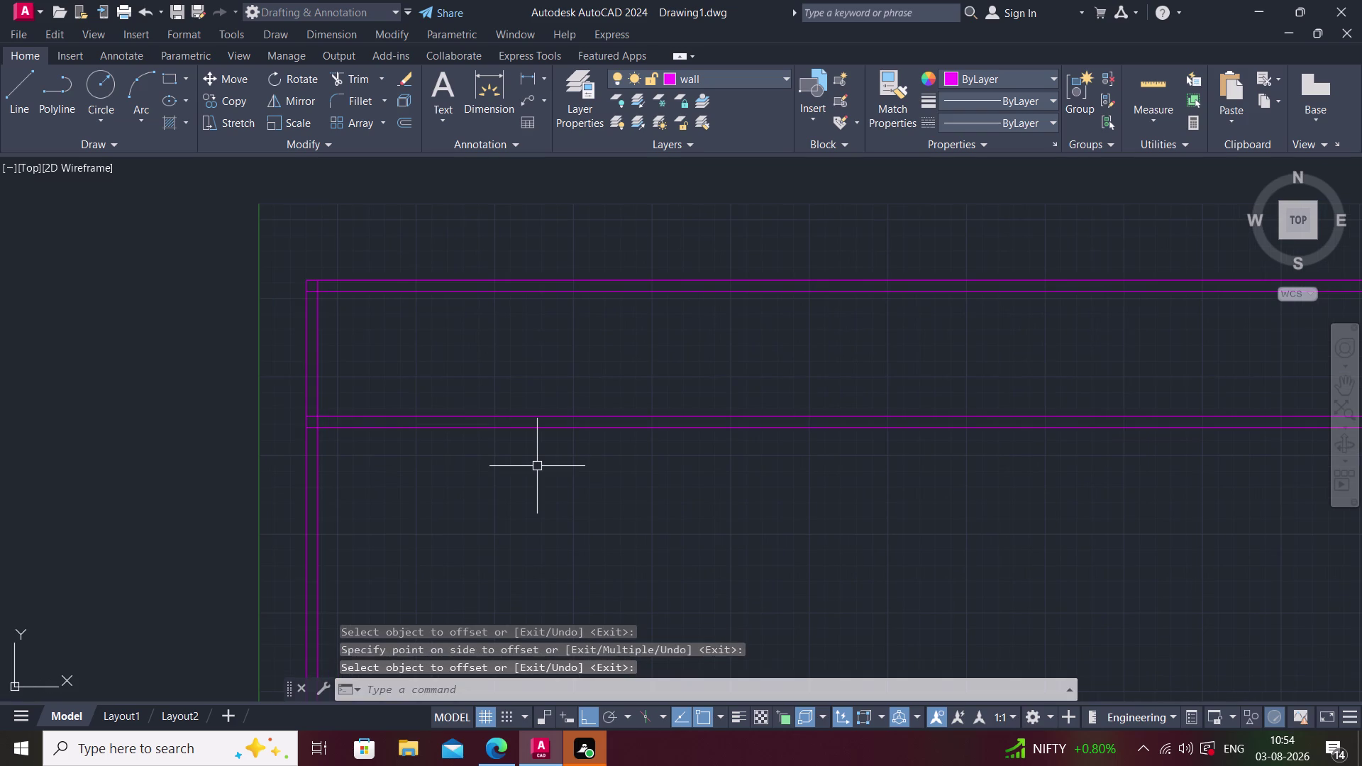
Offset the inner left wall line 12' to the right.
key(space)
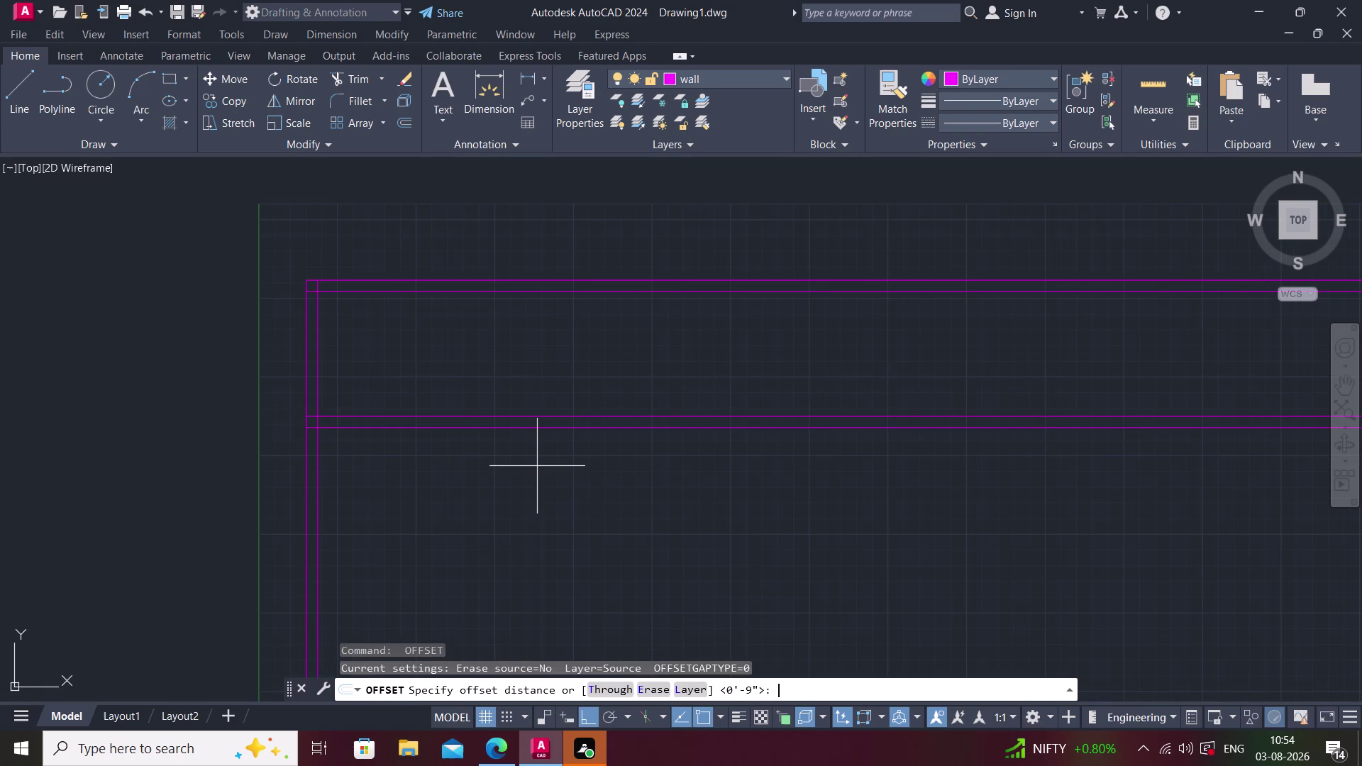
text(12')
key(space)
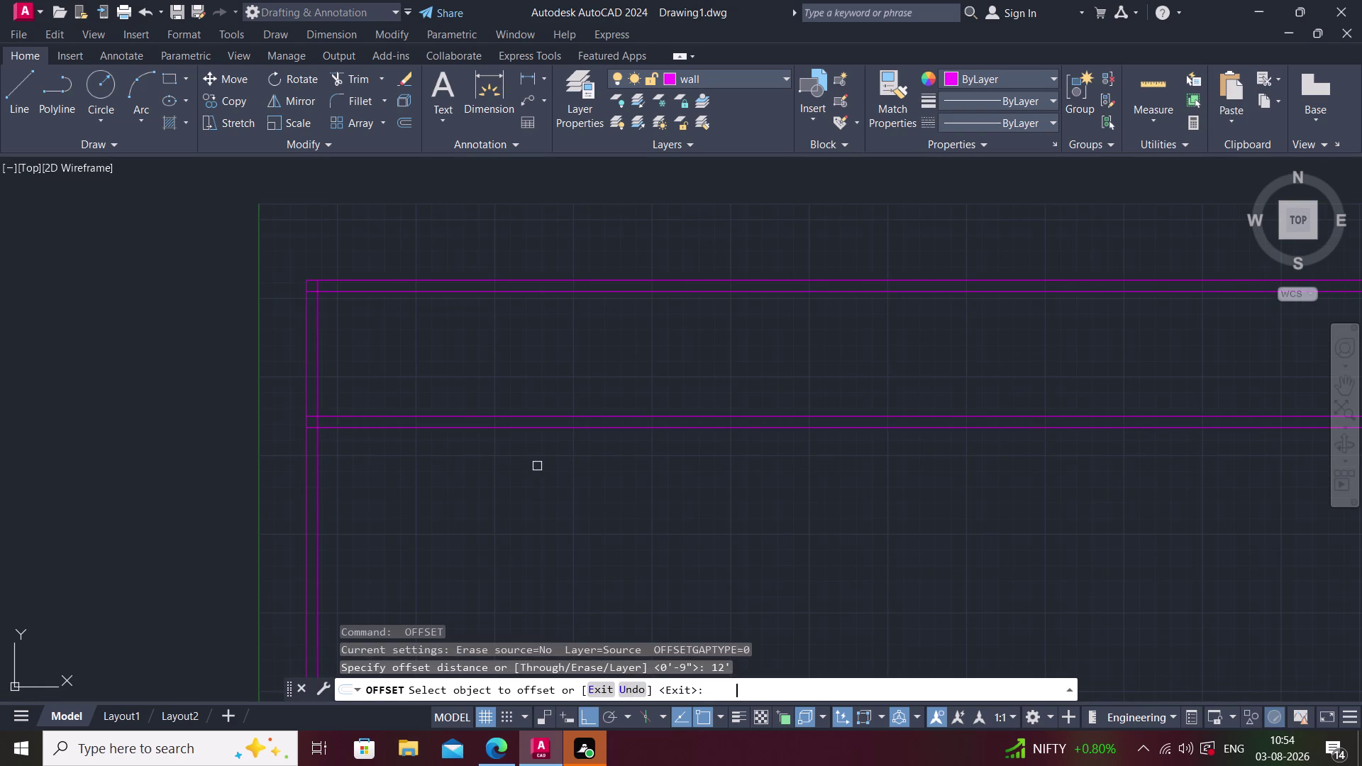
click(315, 383)
click(411, 384)
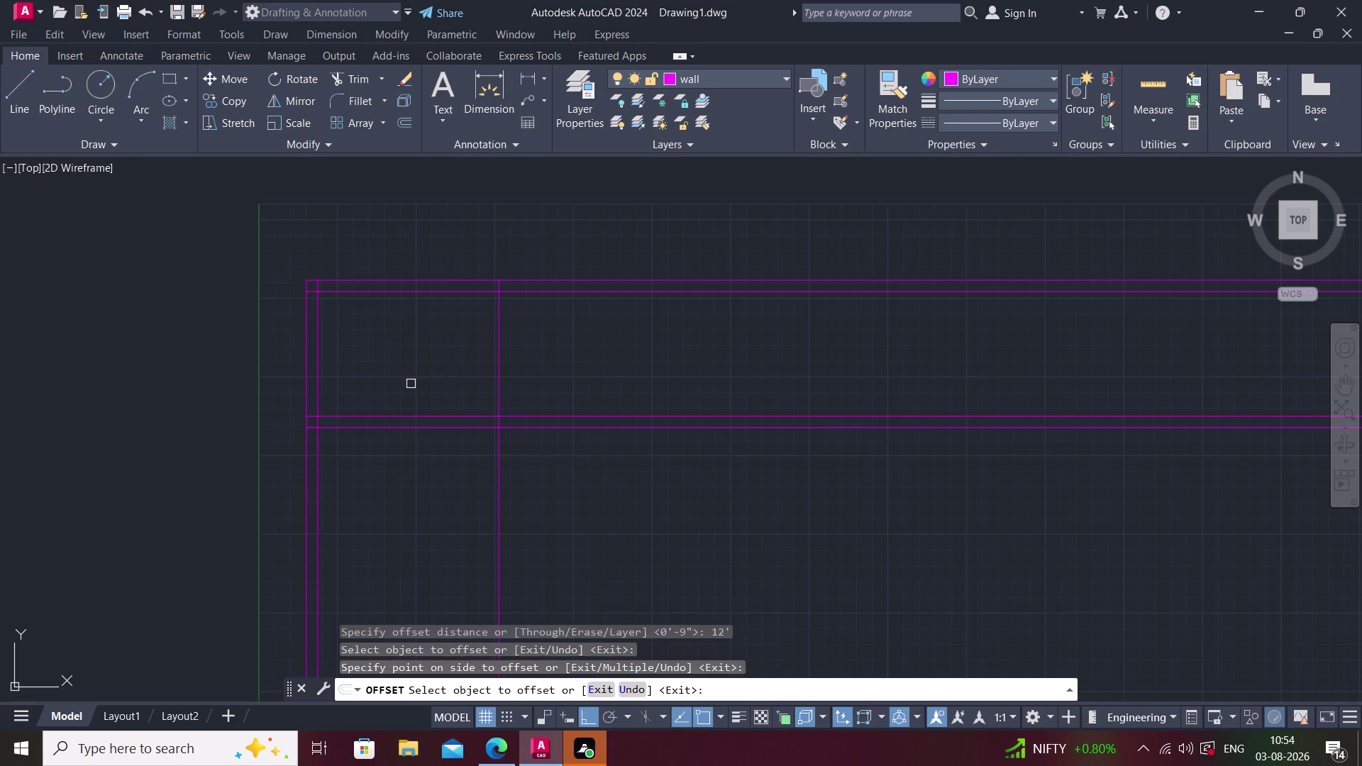
key(space)
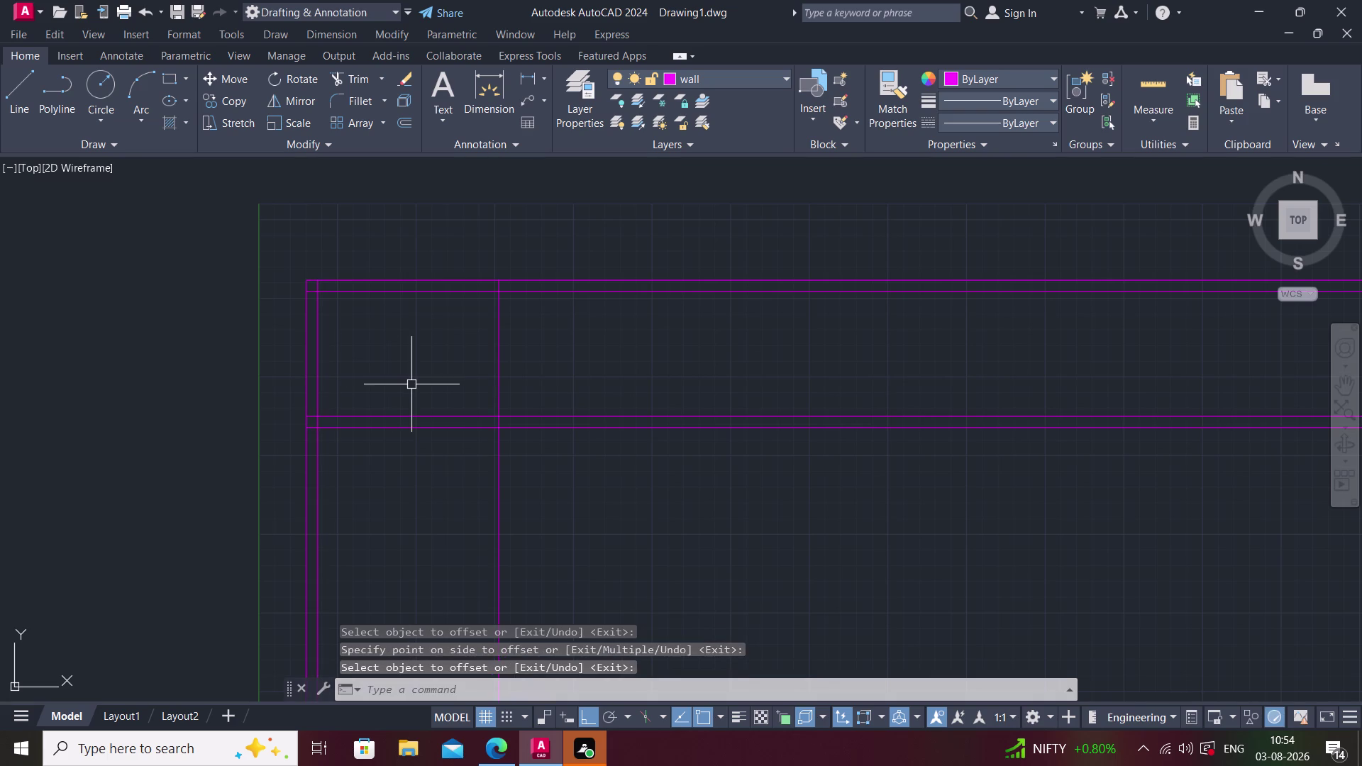
Give the new interior vertical wall its 9" second line.
key(space)
text(9")
key(space)
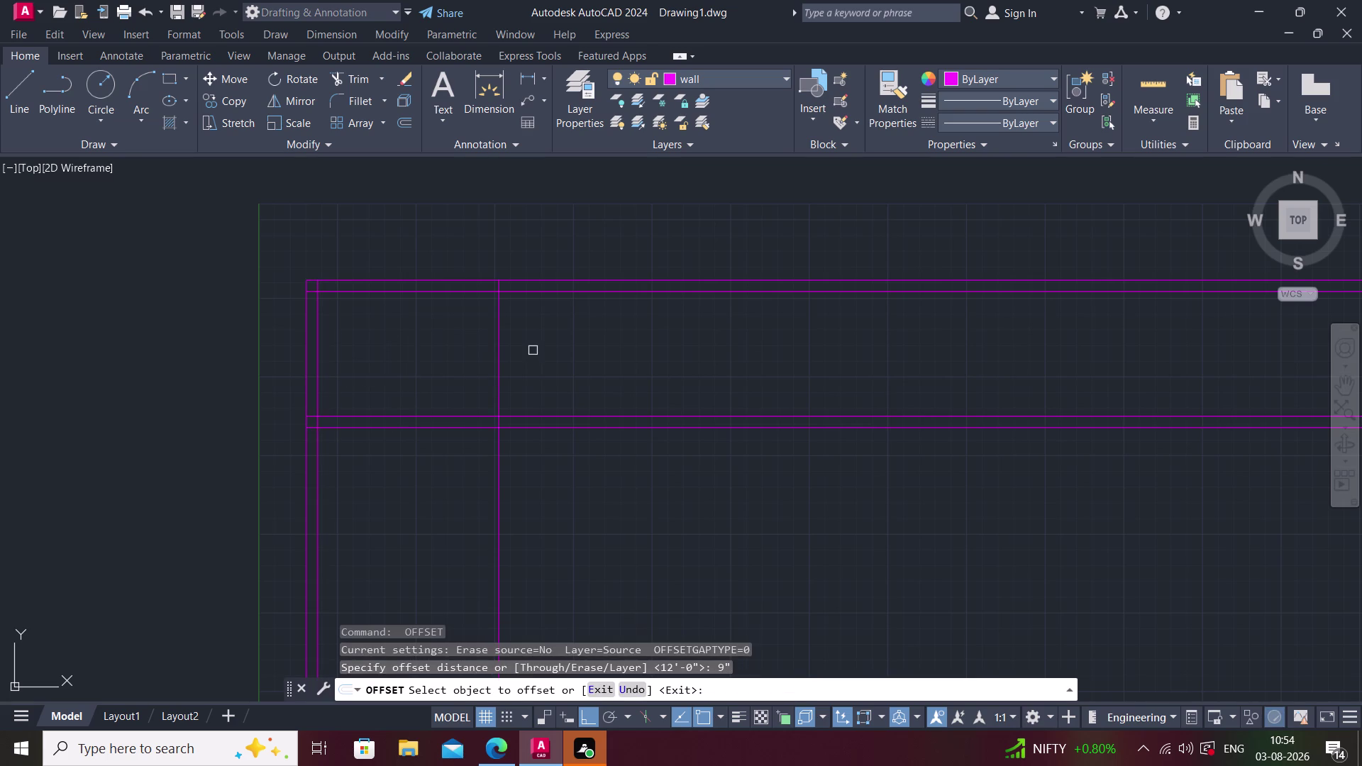
click(498, 350)
click(523, 354)
middle_drag(526, 357, 436, 371)
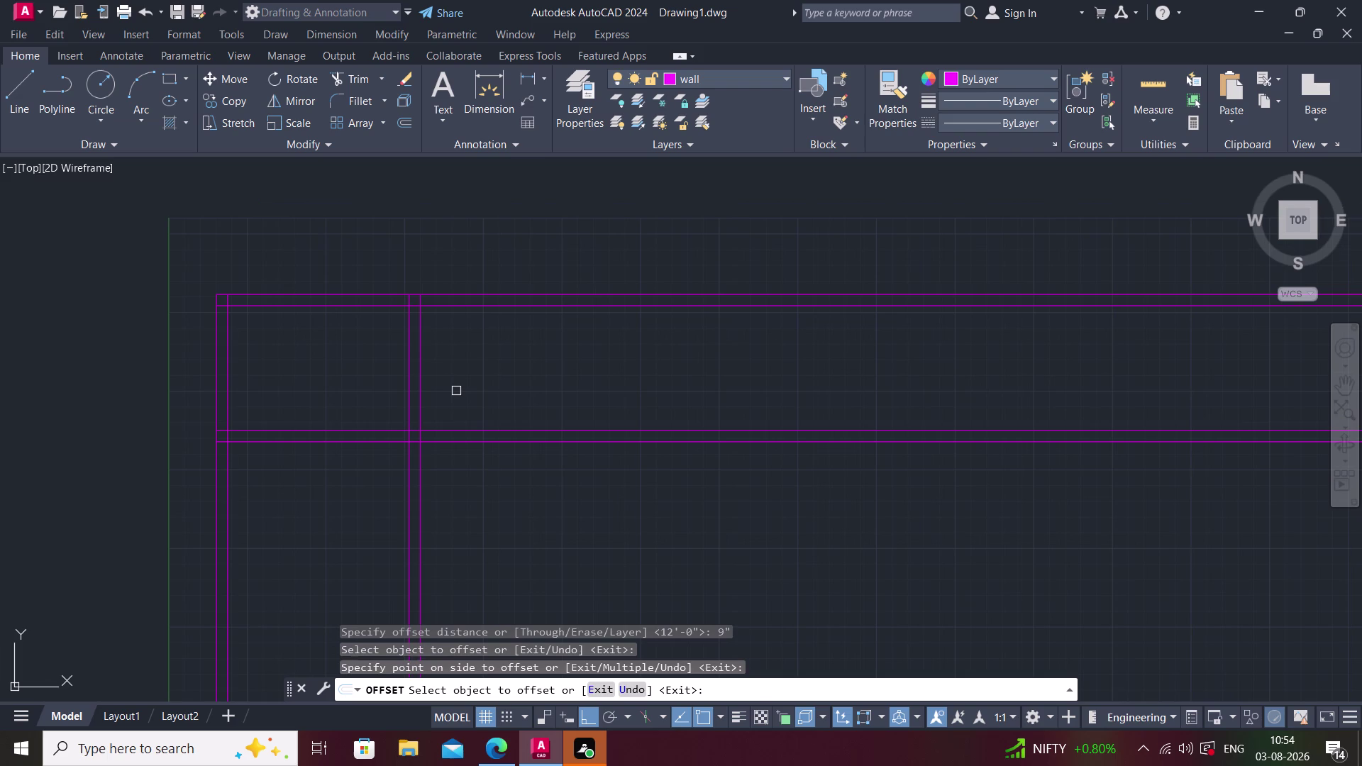
key(space)
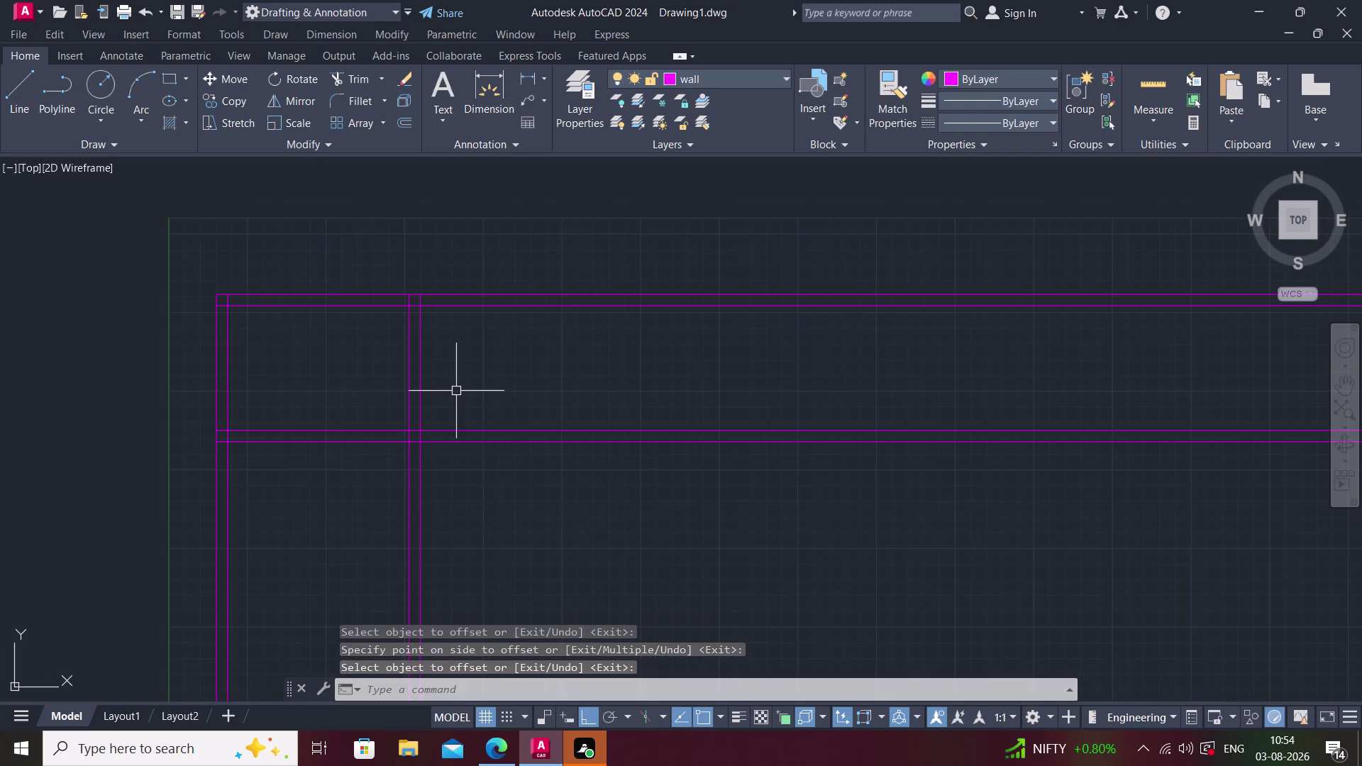
Offset an interior wall line 8'3" to the right, then delete the misplaced line.
key(space)
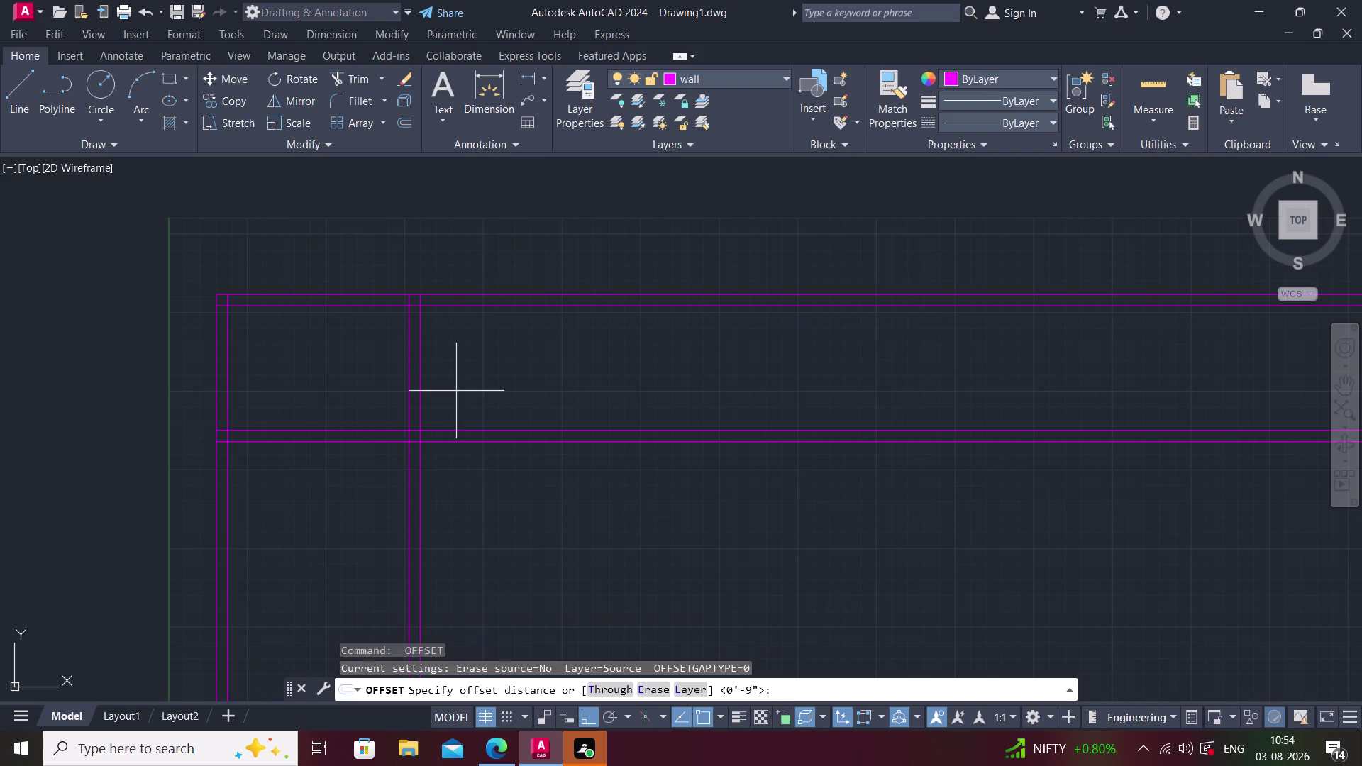
text(8')
text(3")
key(Return)
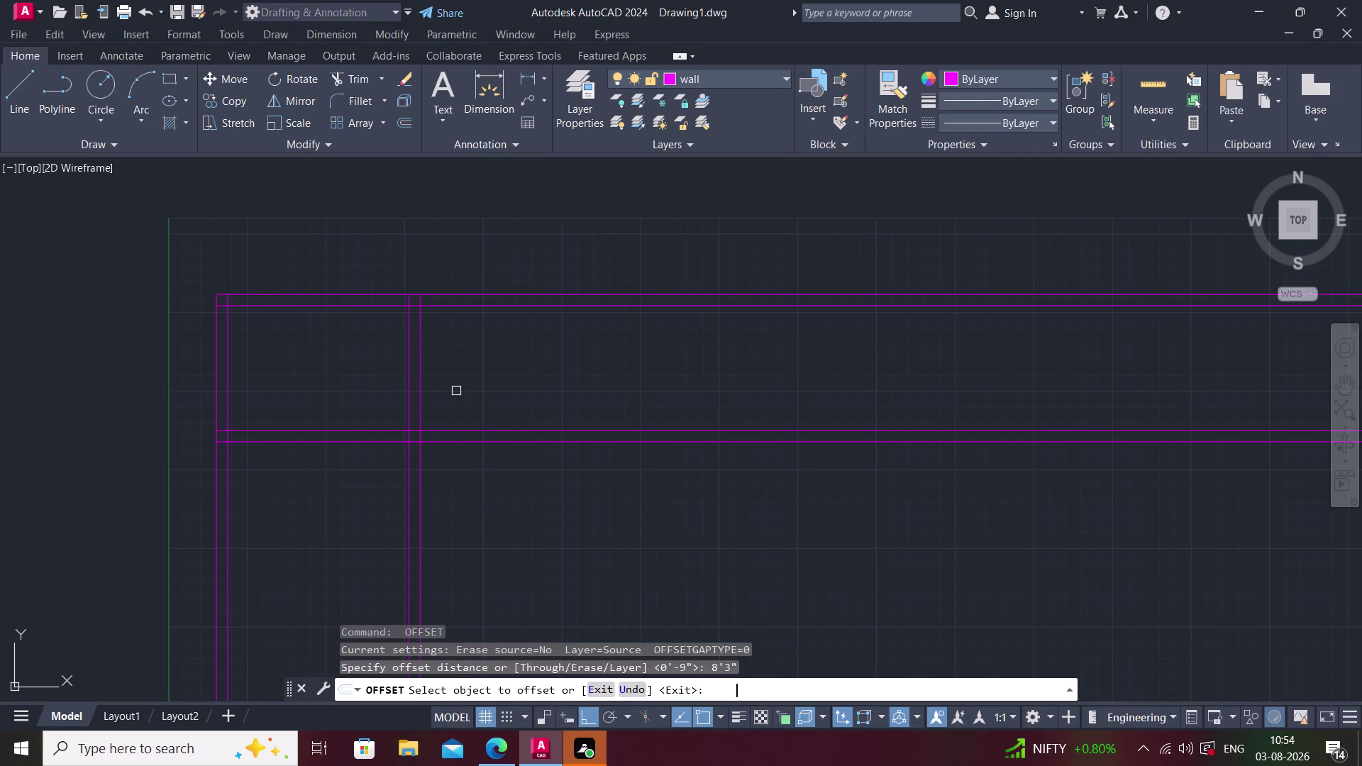
click(421, 384)
click(539, 385)
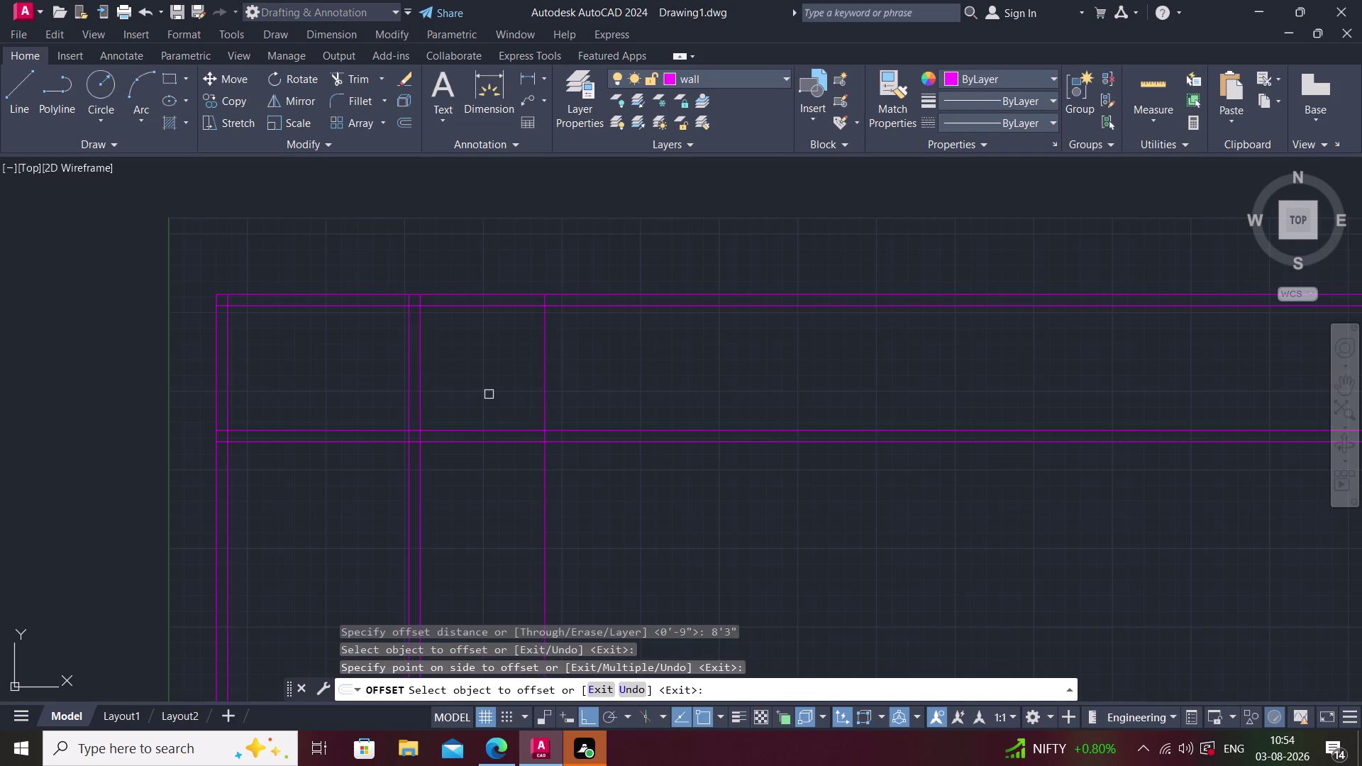
middle_drag(500, 398, 417, 412)
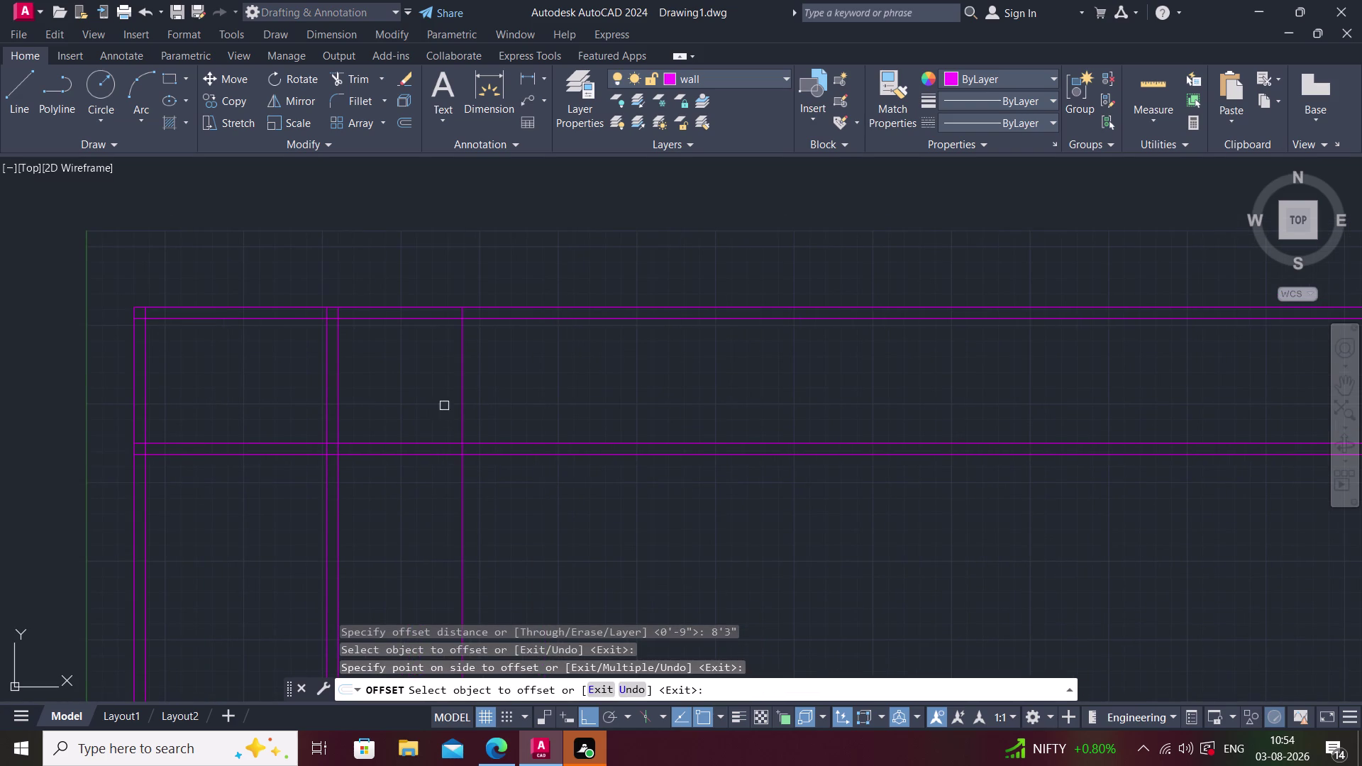
key(Escape)
click(464, 392)
key(Delete)
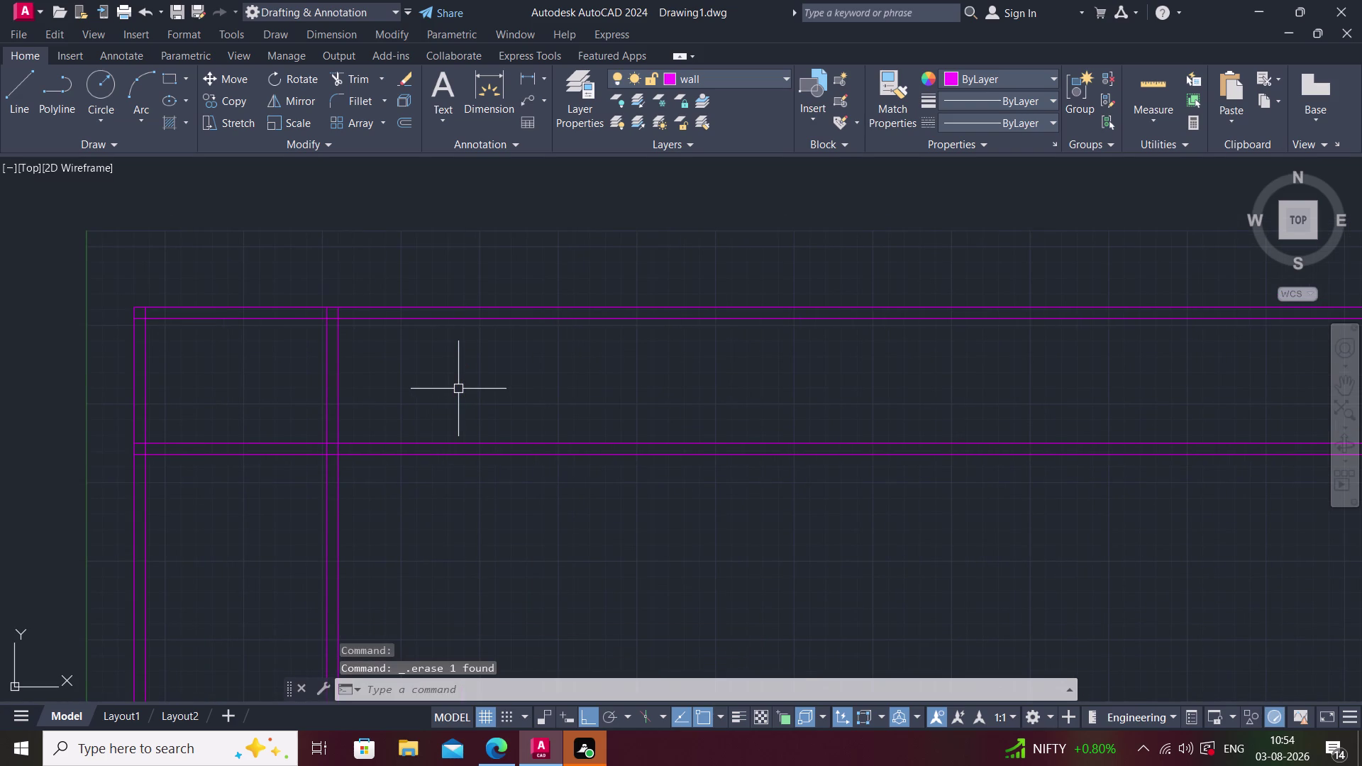
Offset the wall's inner line 12' right, then offset that line 9" for the first new wall.
key(space)
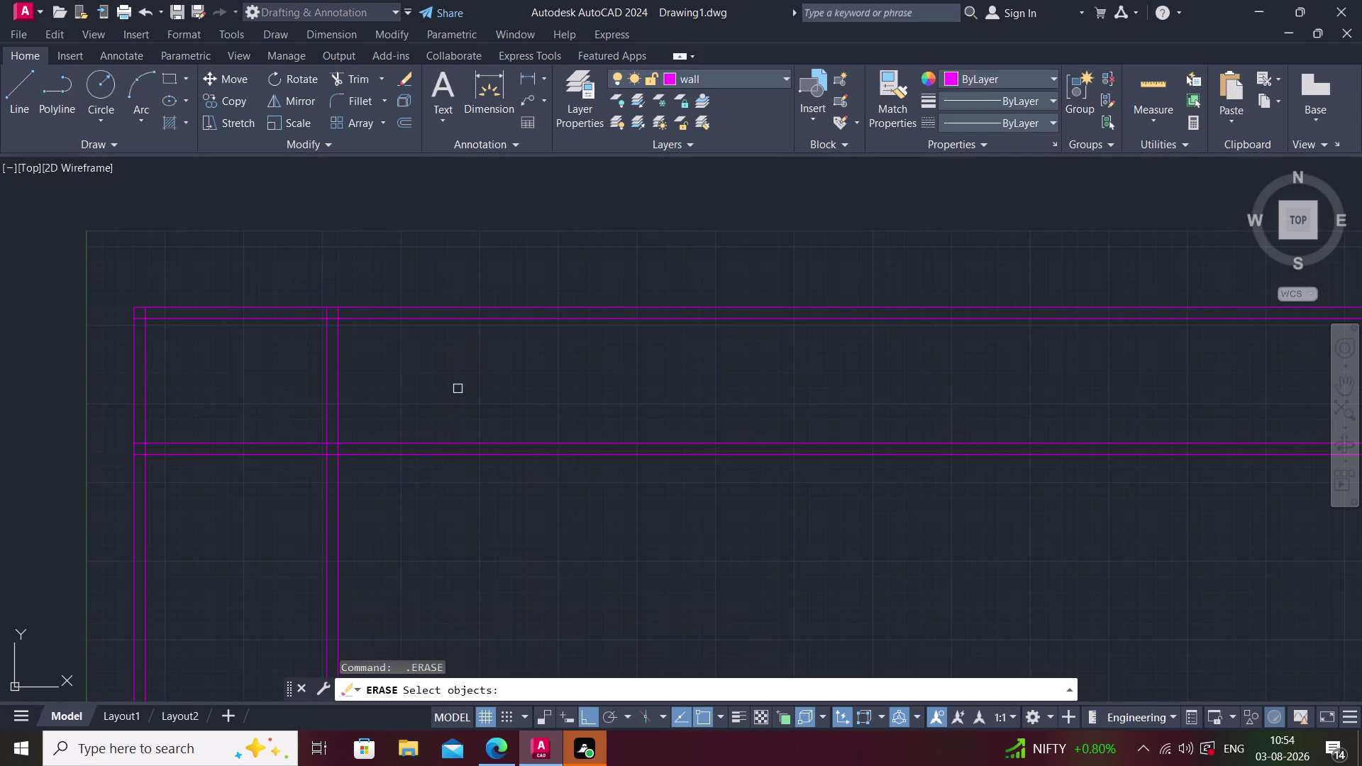
text(12')
key(Escape)
key(Escape)
key(o)
key(Return)
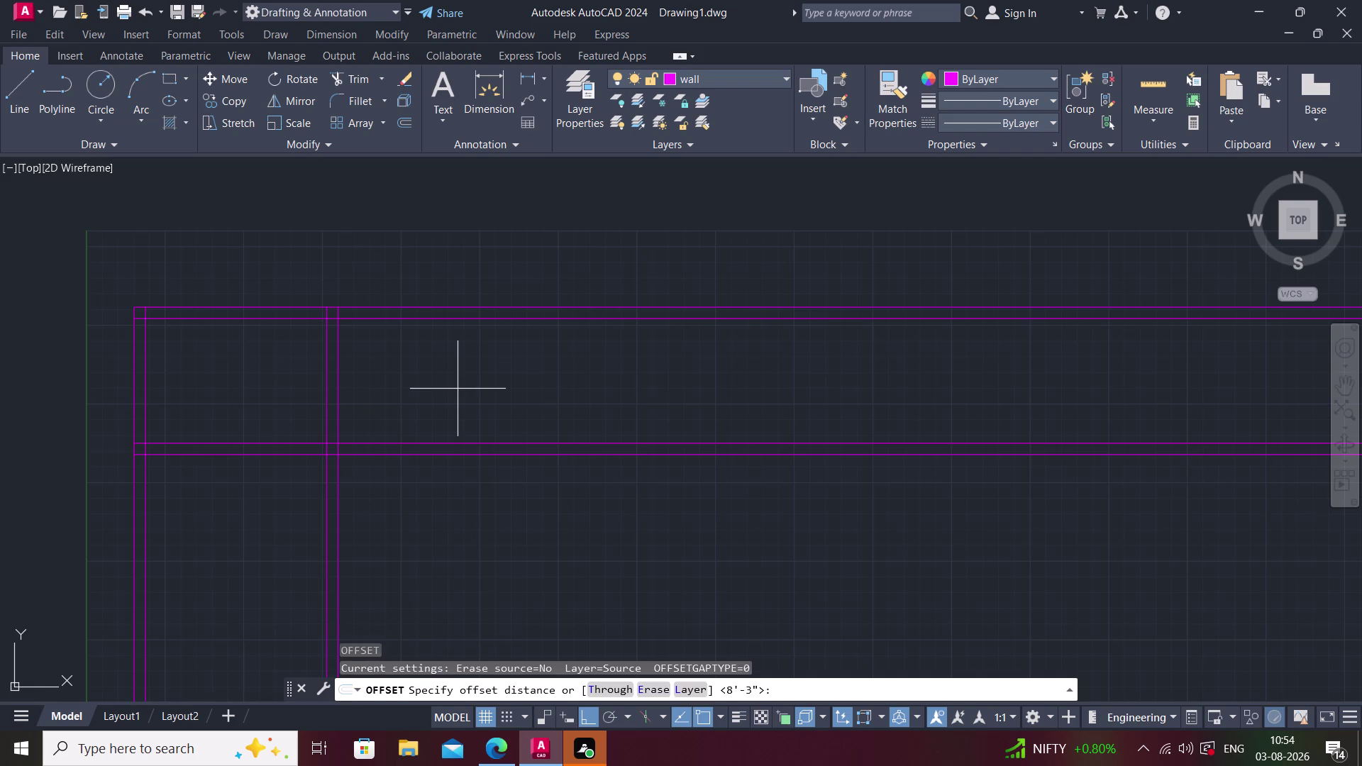
text(12')
key(Return)
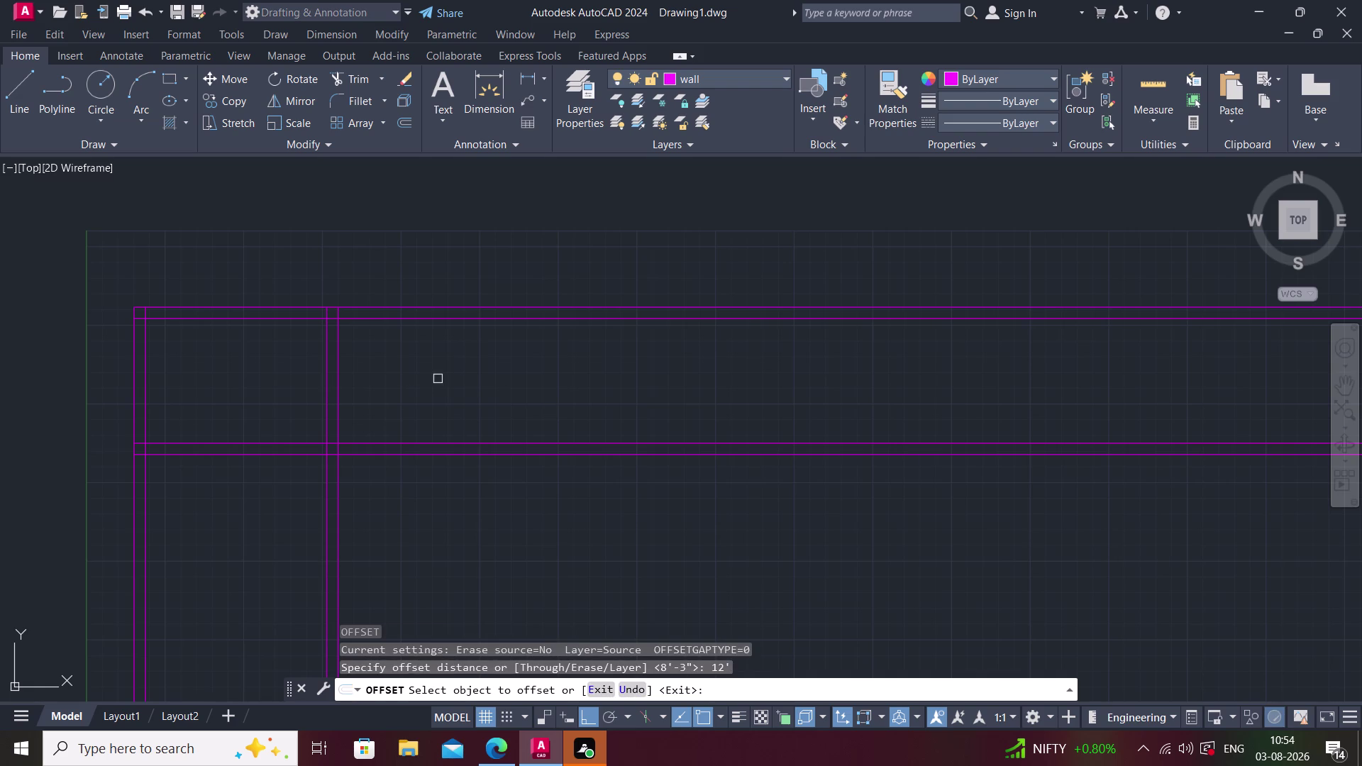
click(337, 386)
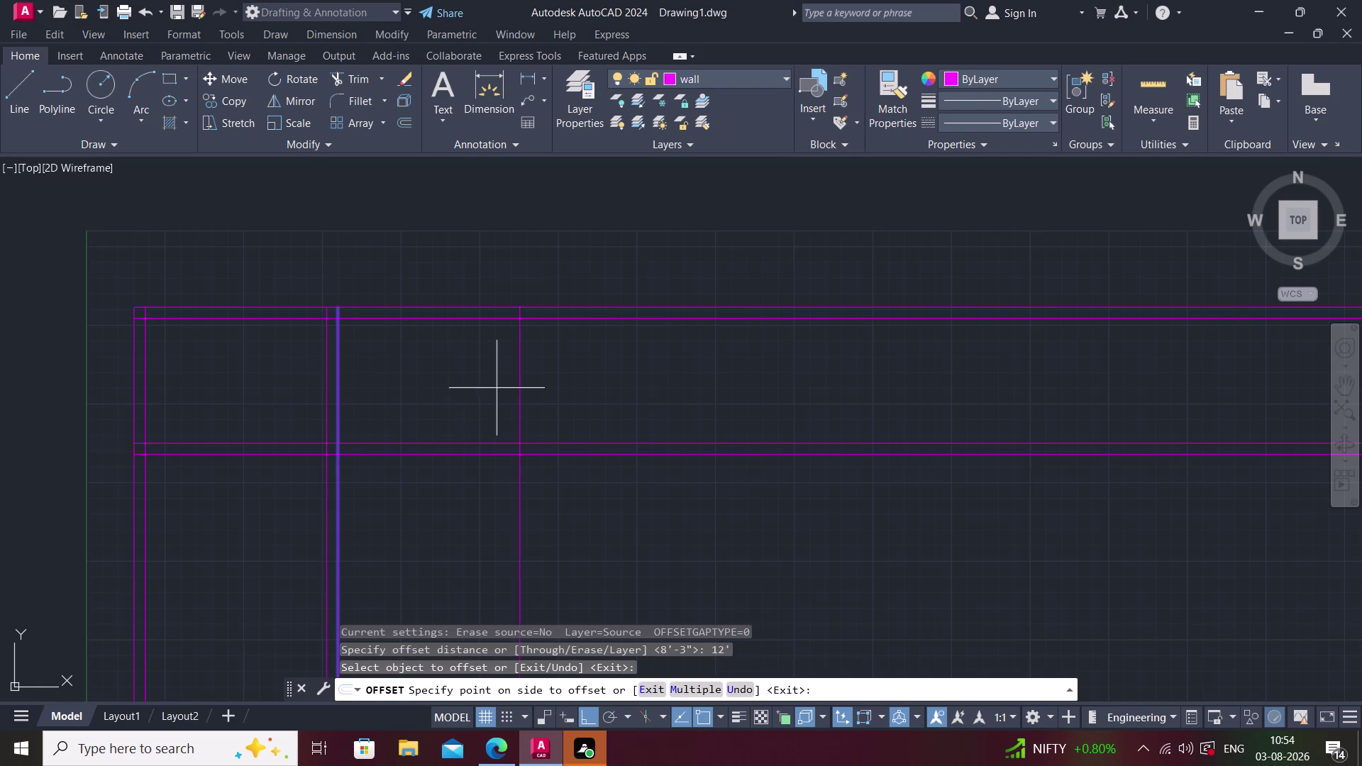
click(496, 388)
key(space)
key(space)
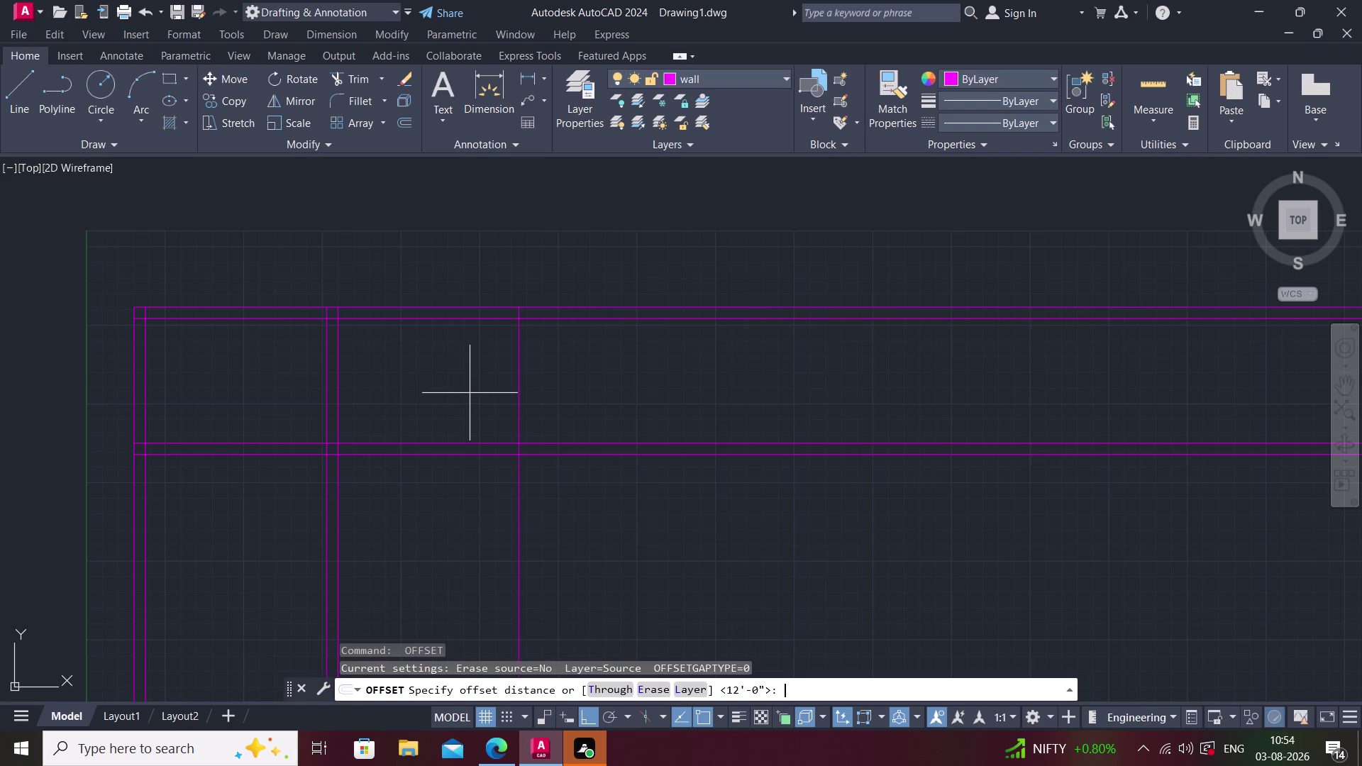
text(9")
key(Return)
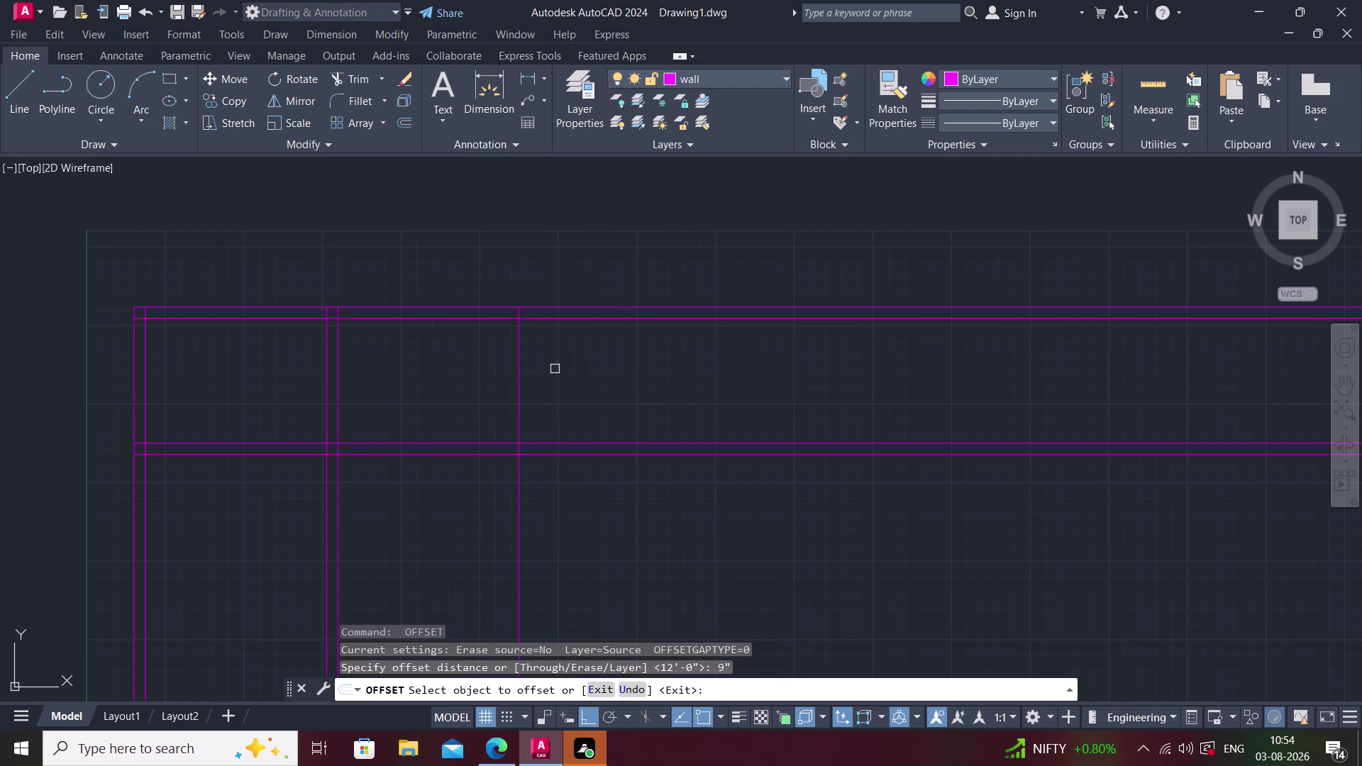
click(519, 393)
click(573, 397)
middle_drag(574, 399, 527, 405)
key(space)
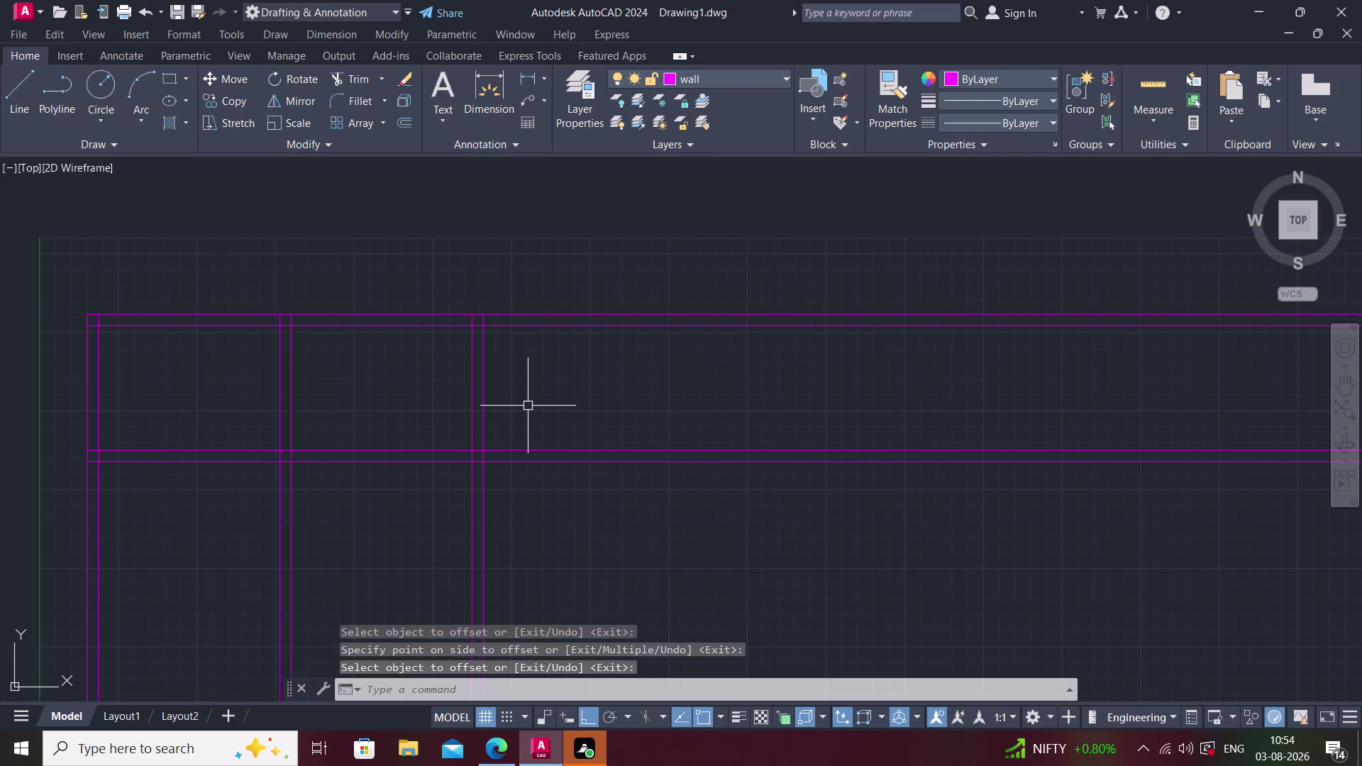
Add a second 9" vertical wall pair 12' further to the right.
key(space)
text(12')
key(Return)
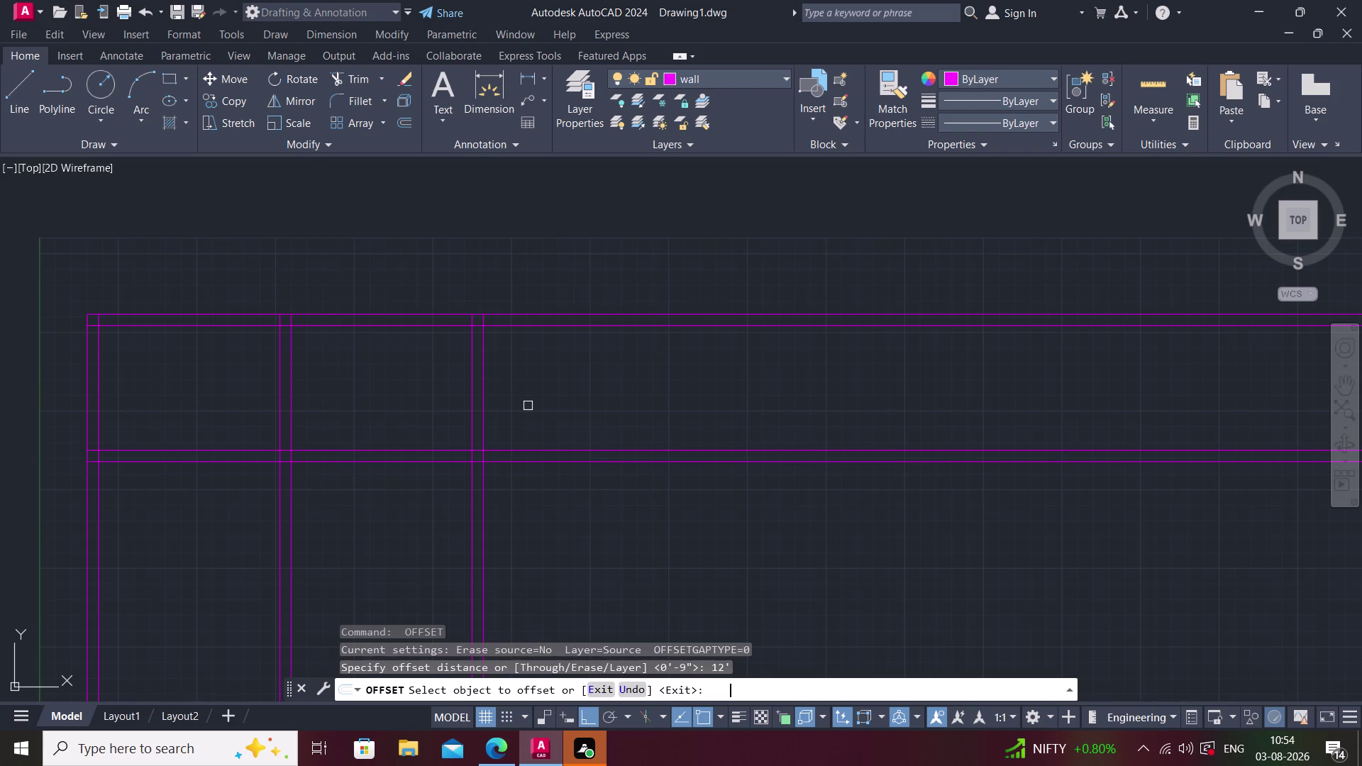
click(483, 382)
click(608, 395)
key(space)
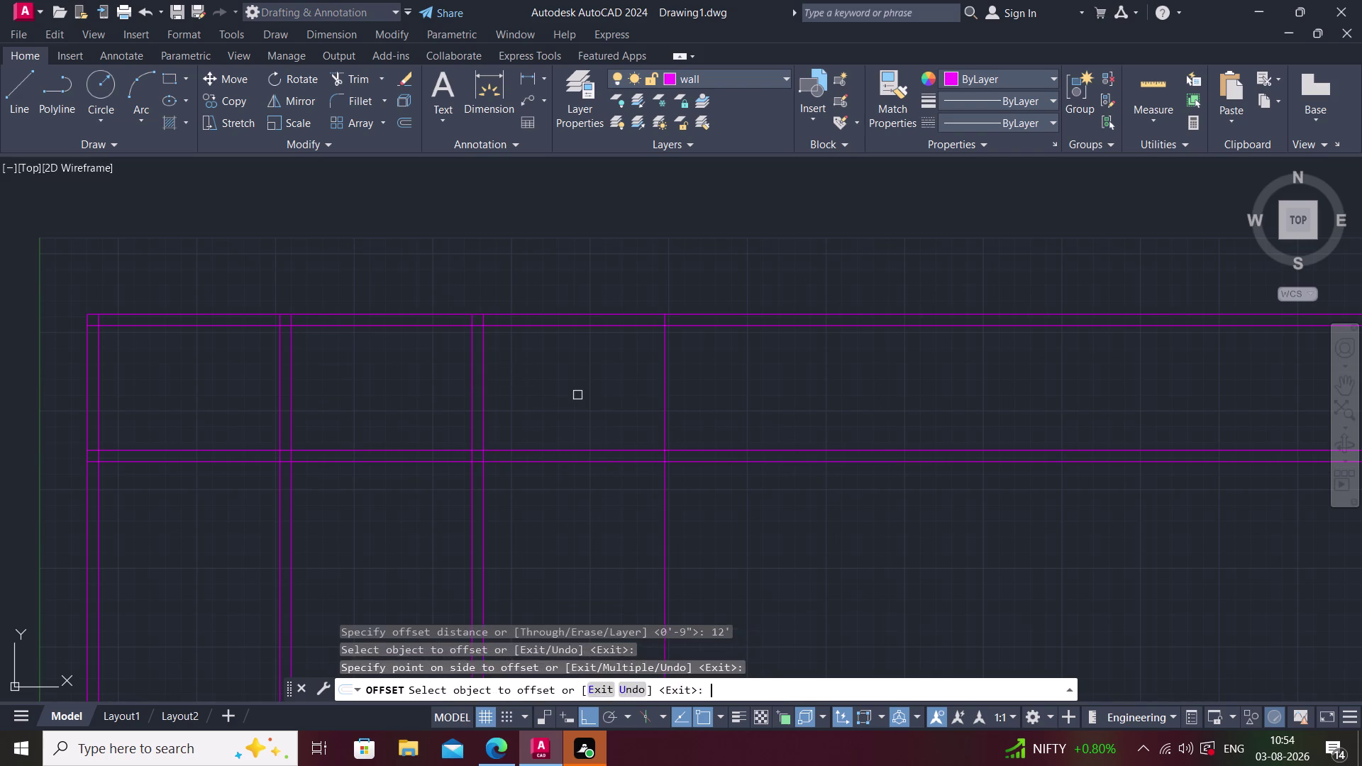
key(space)
text(9")
key(Return)
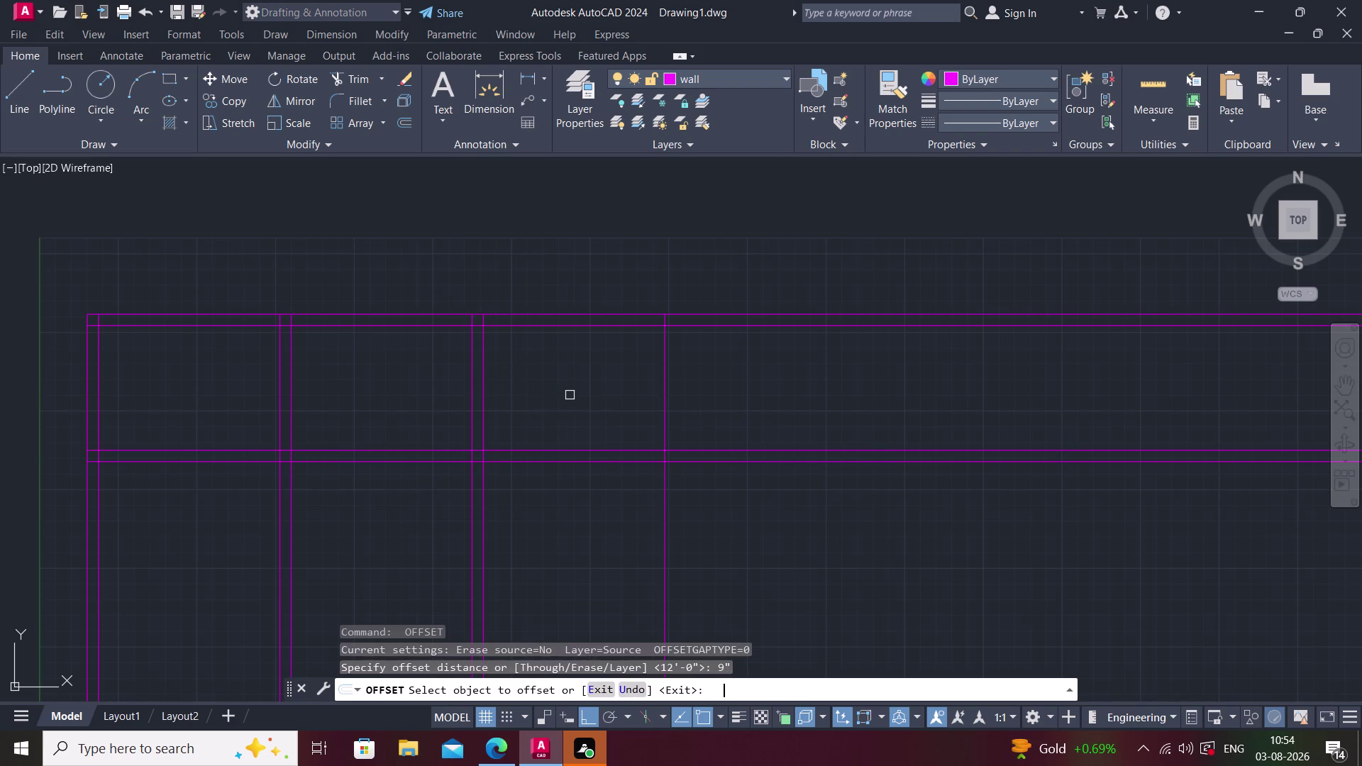
click(663, 377)
click(737, 387)
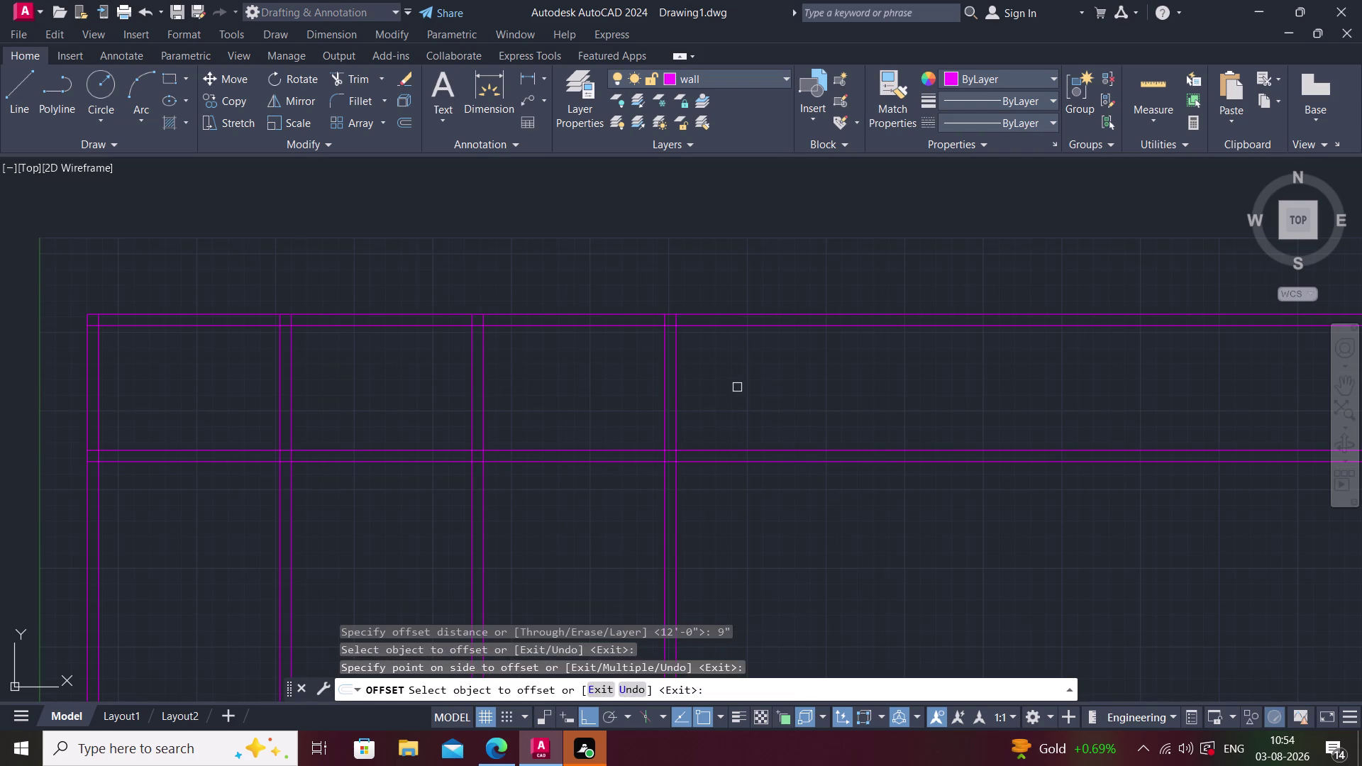
middle_drag(725, 393, 597, 406)
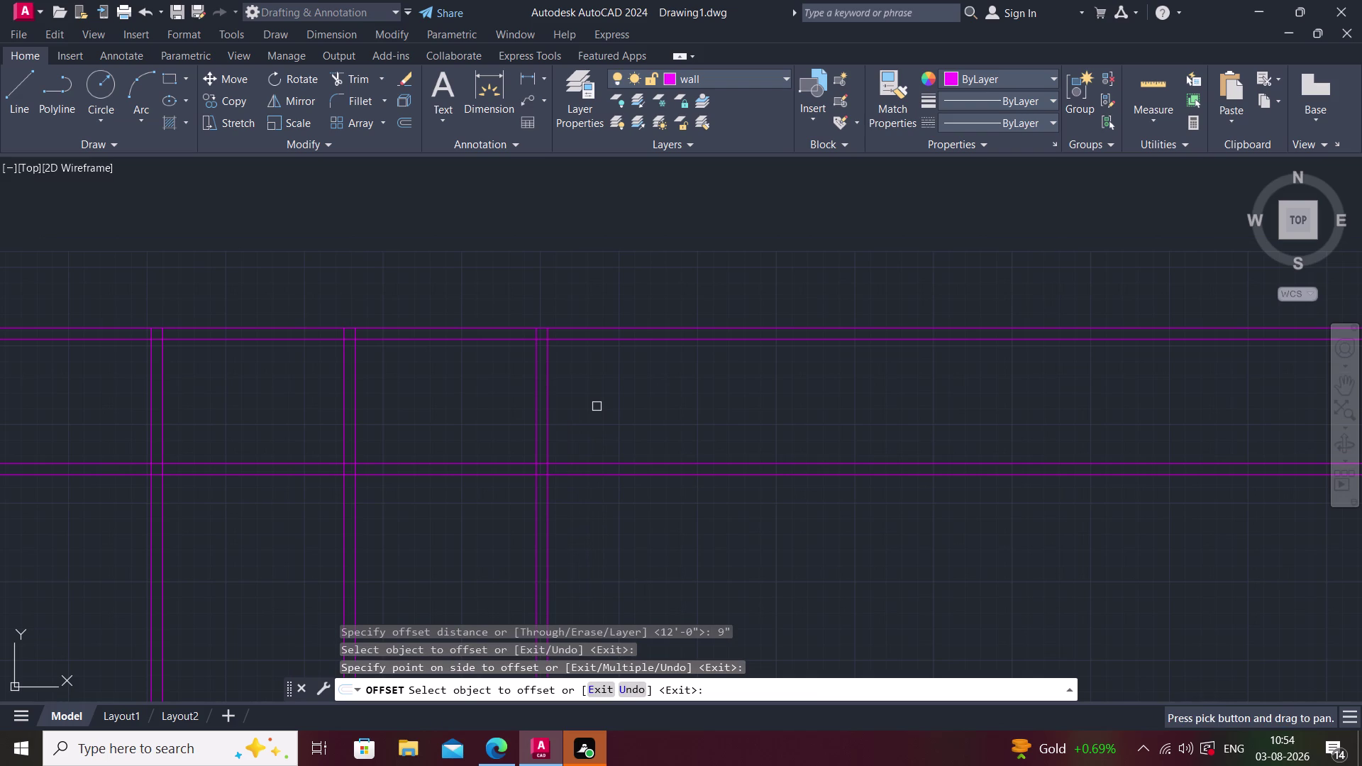
key(c)
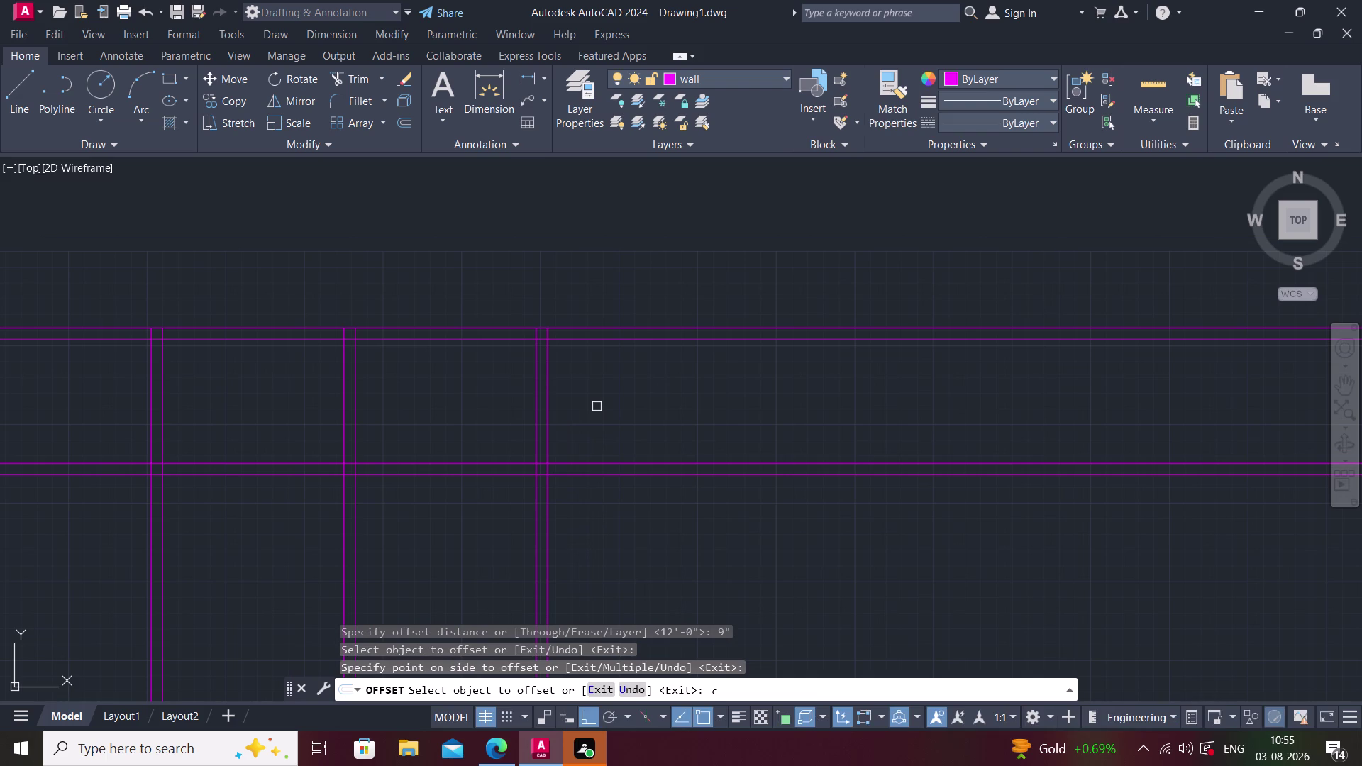
key(Escape)
Add a third 9" vertical wall pair 19' further to the right.
key(space)
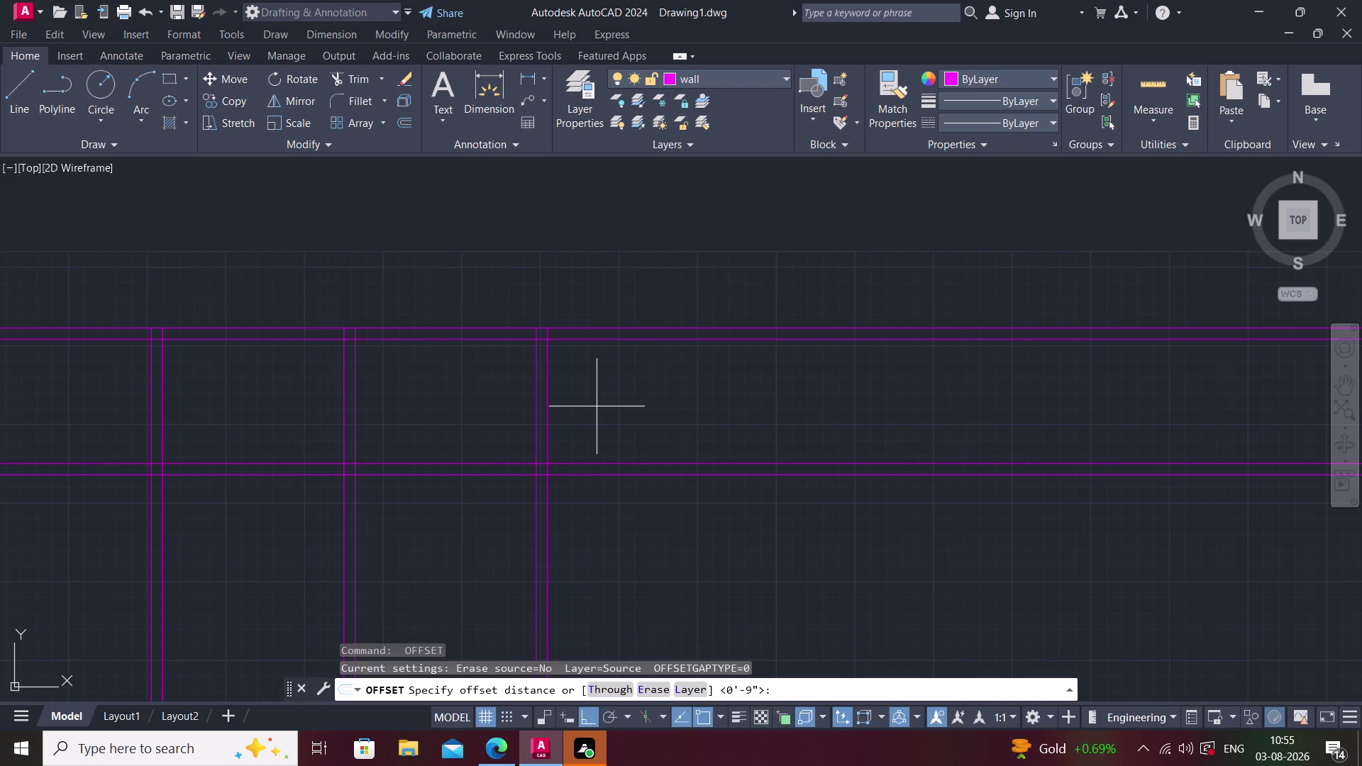
key(1)
text(9')
key(Return)
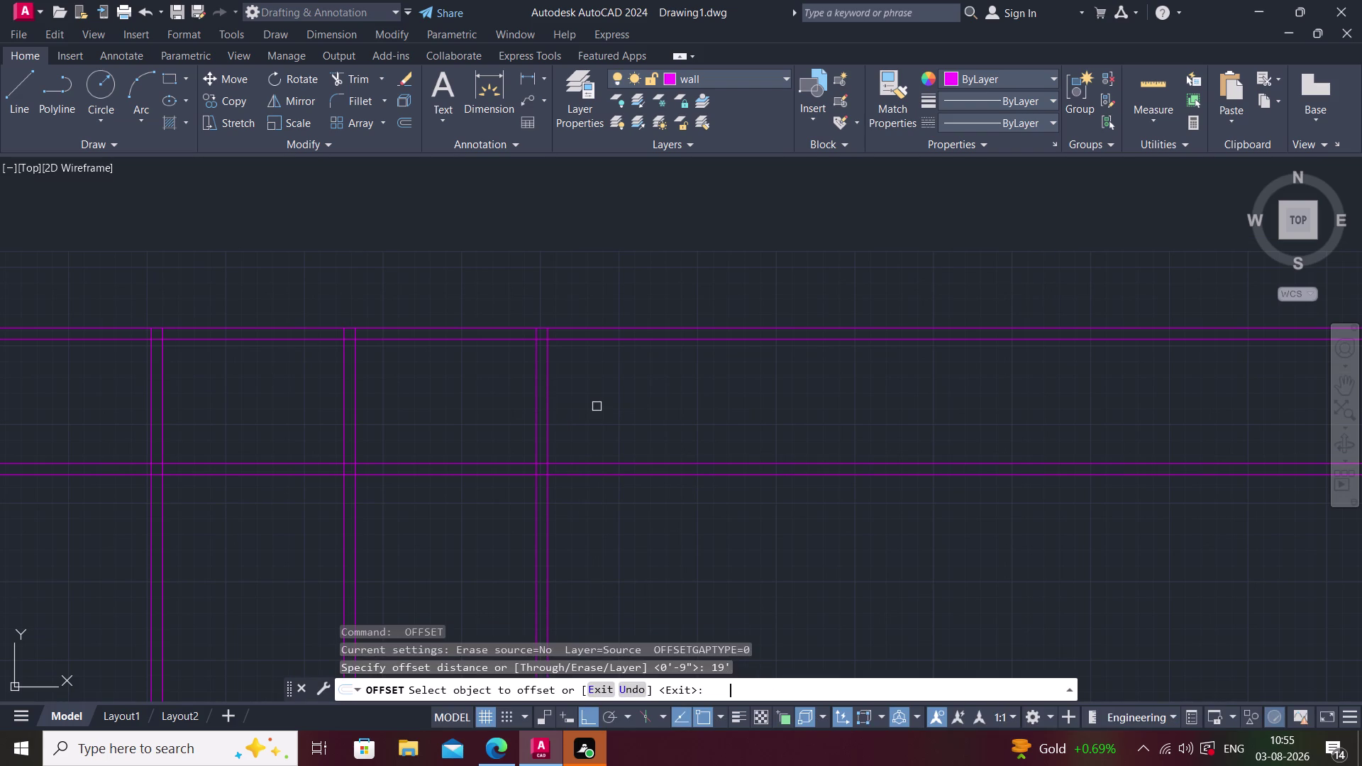
click(545, 410)
click(643, 417)
key(space)
key(space)
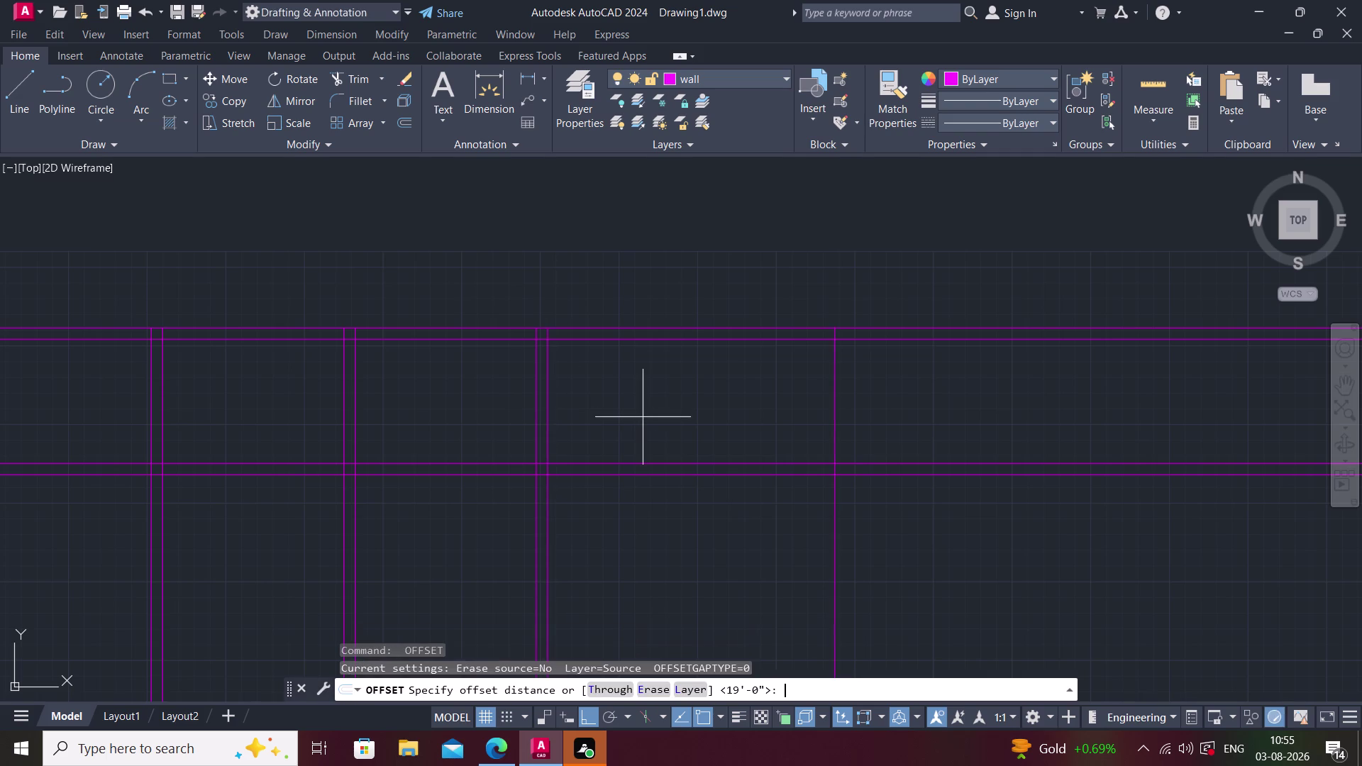
text(9")
key(Return)
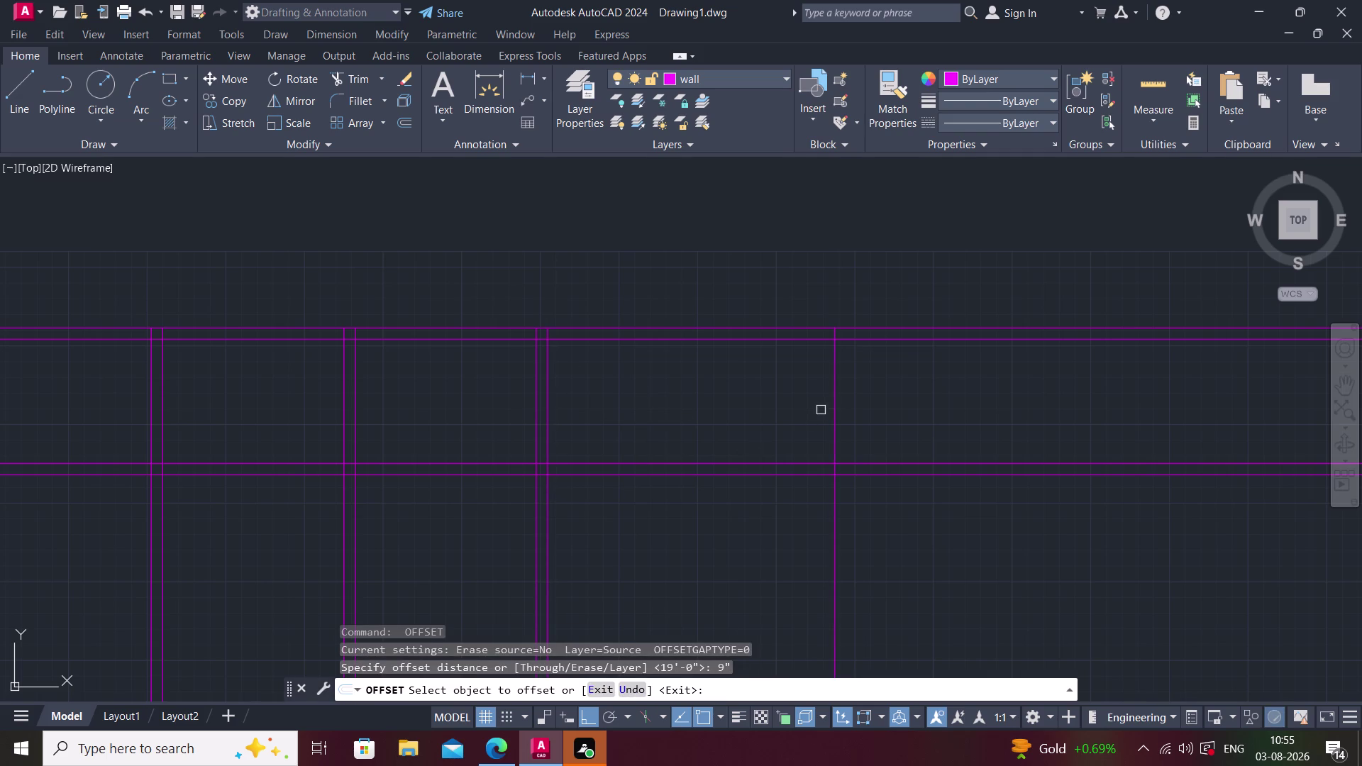
click(834, 404)
click(874, 402)
key(Escape)
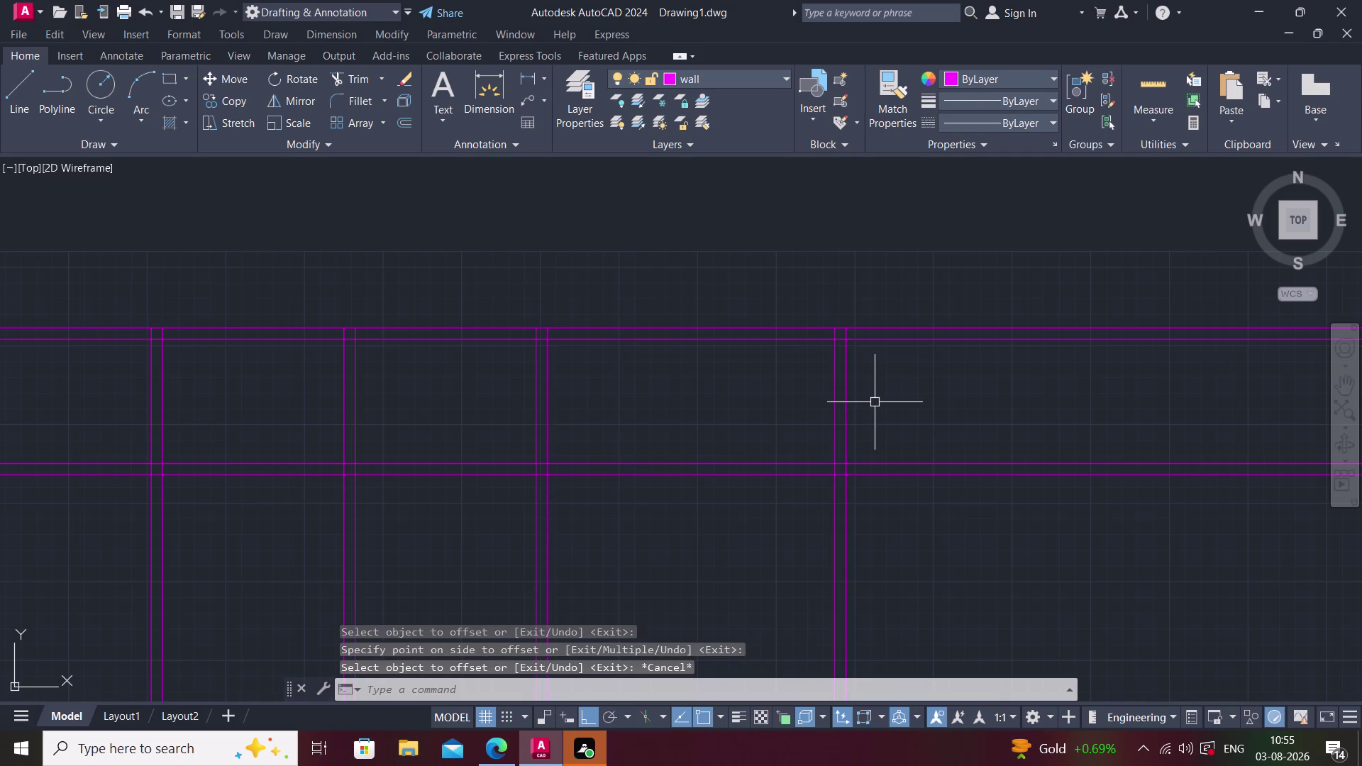
text(tr)
key(space)
Trim the overlapping horizontal wall lines in the right-hand room.
click(863, 303)
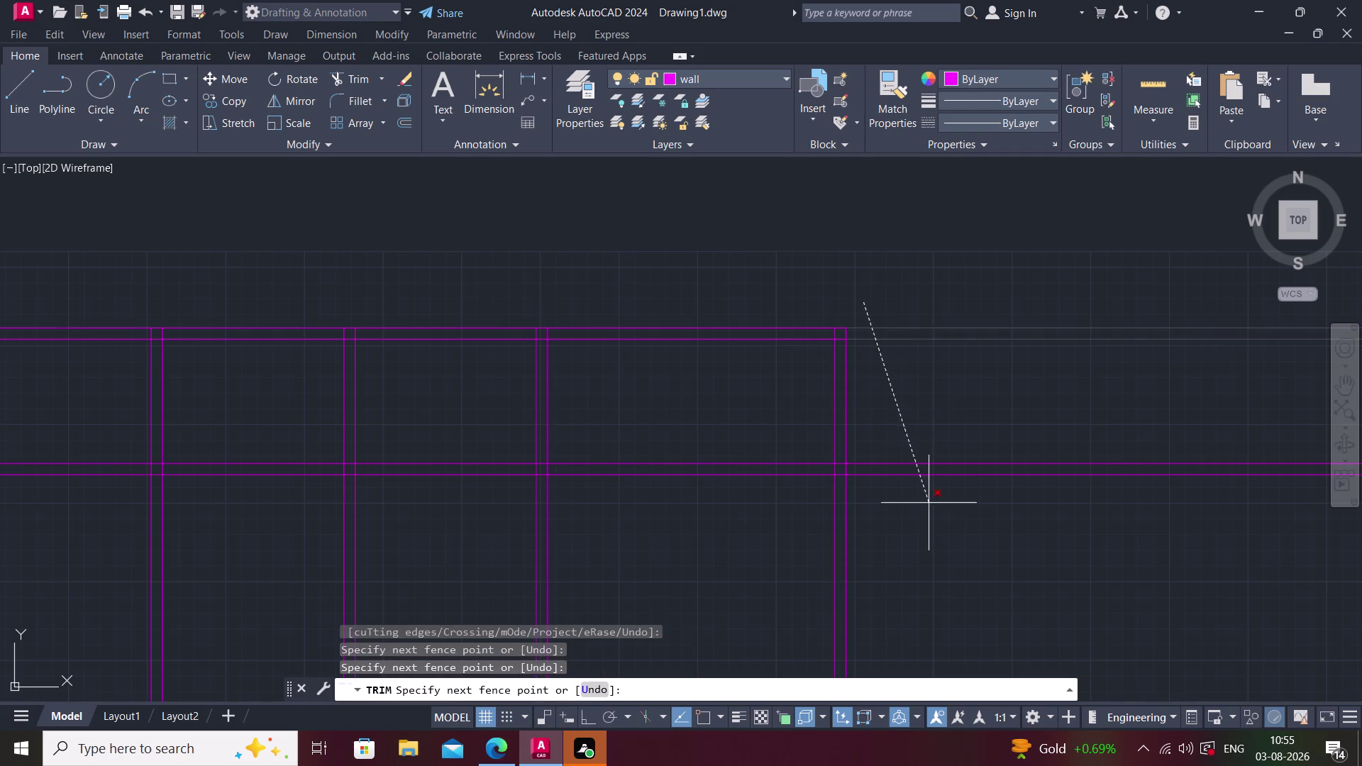
click(928, 504)
key(Escape)
middle_drag(807, 470, 897, 390)
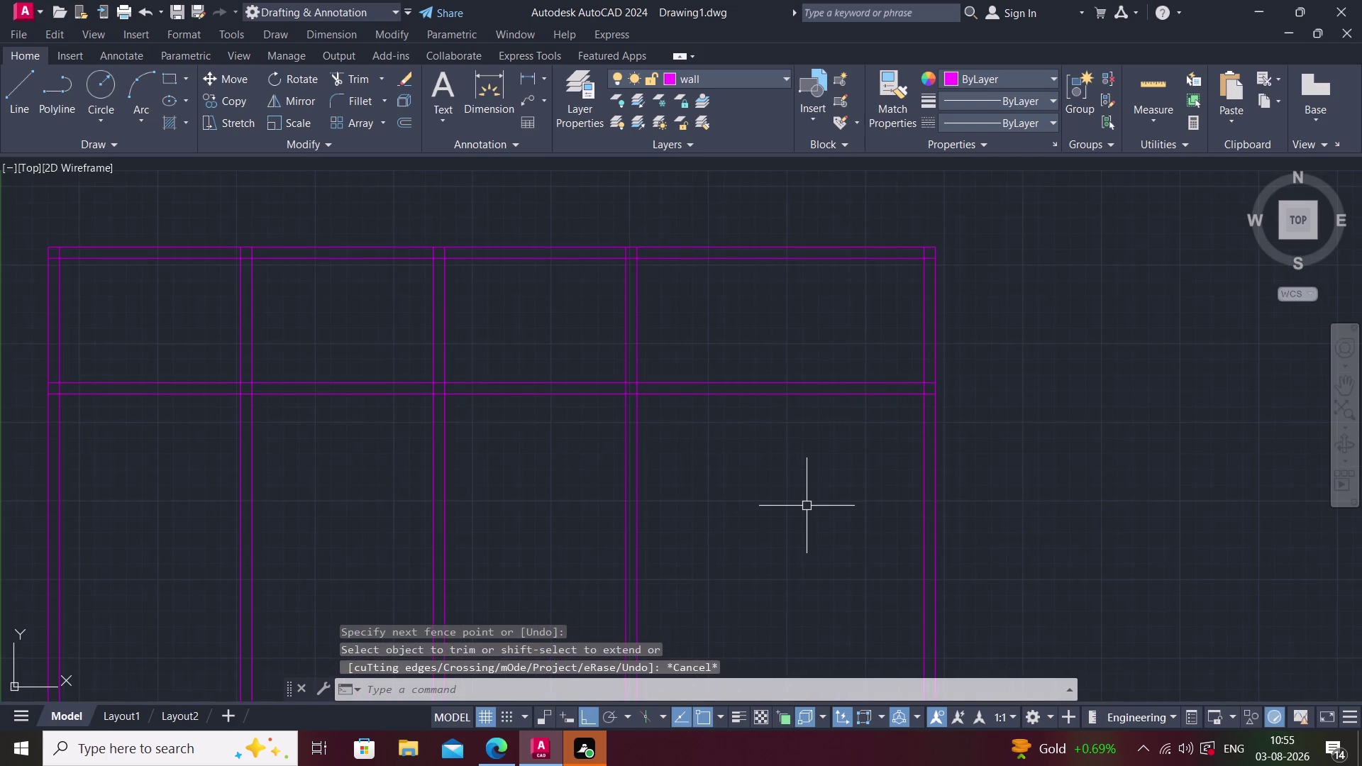
middle_drag(802, 505, 803, 533)
text(tr)
key(space)
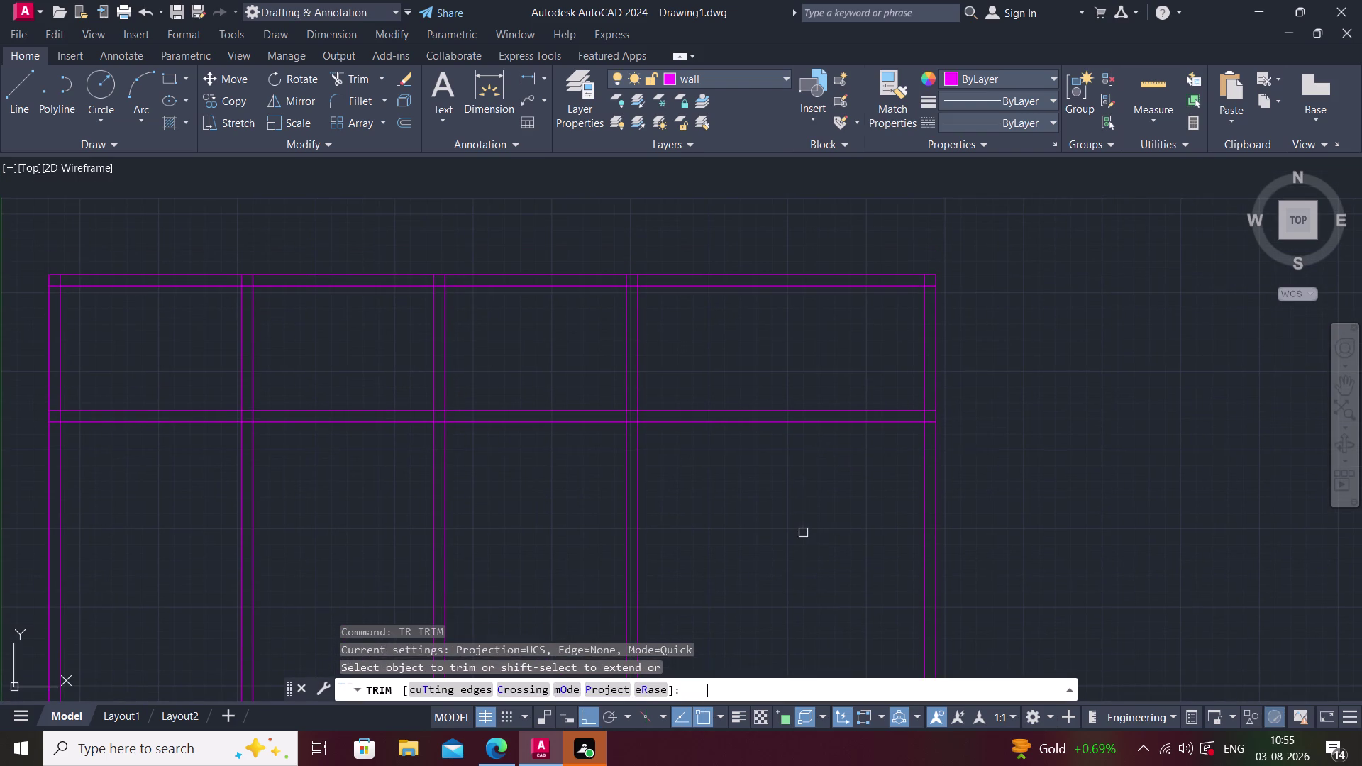
drag(724, 406, 771, 485)
drag(773, 421, 773, 412)
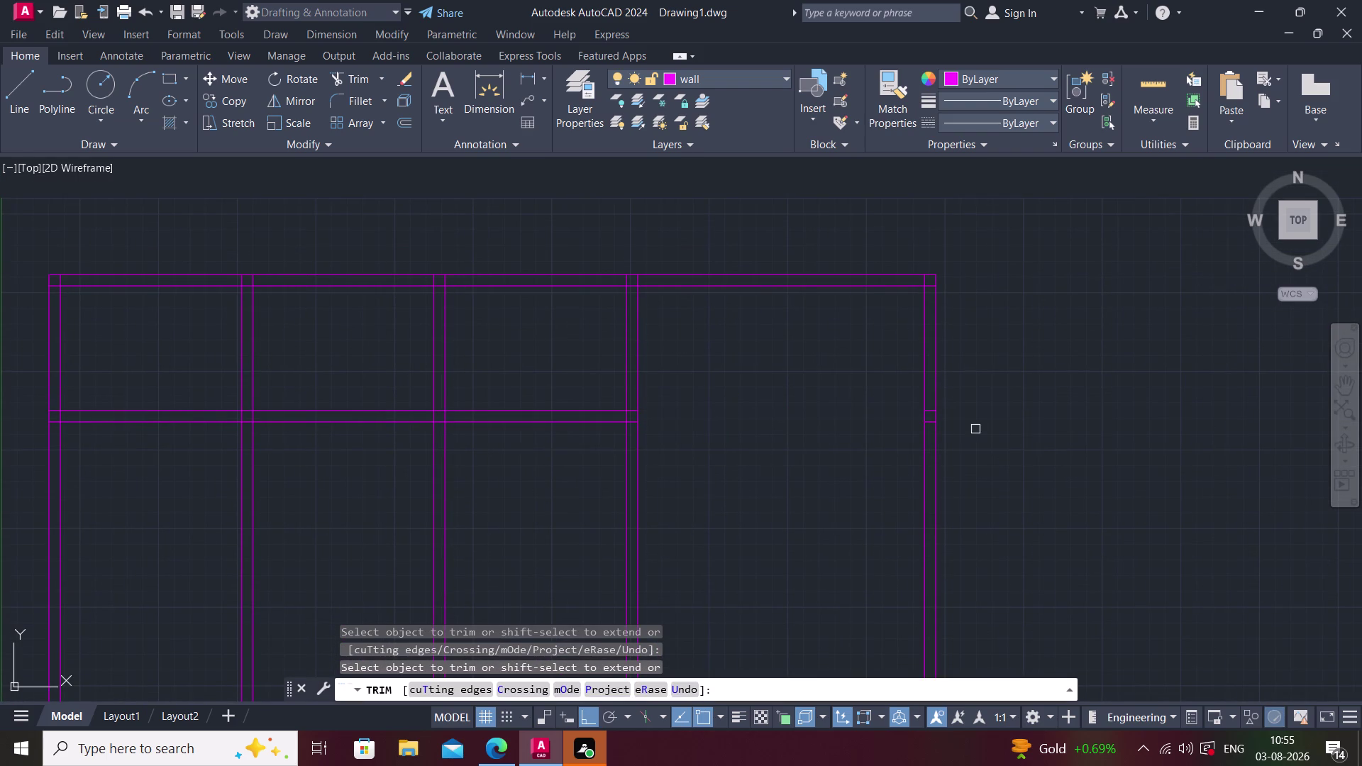
scroll(up, 3)
click(906, 436)
click(908, 411)
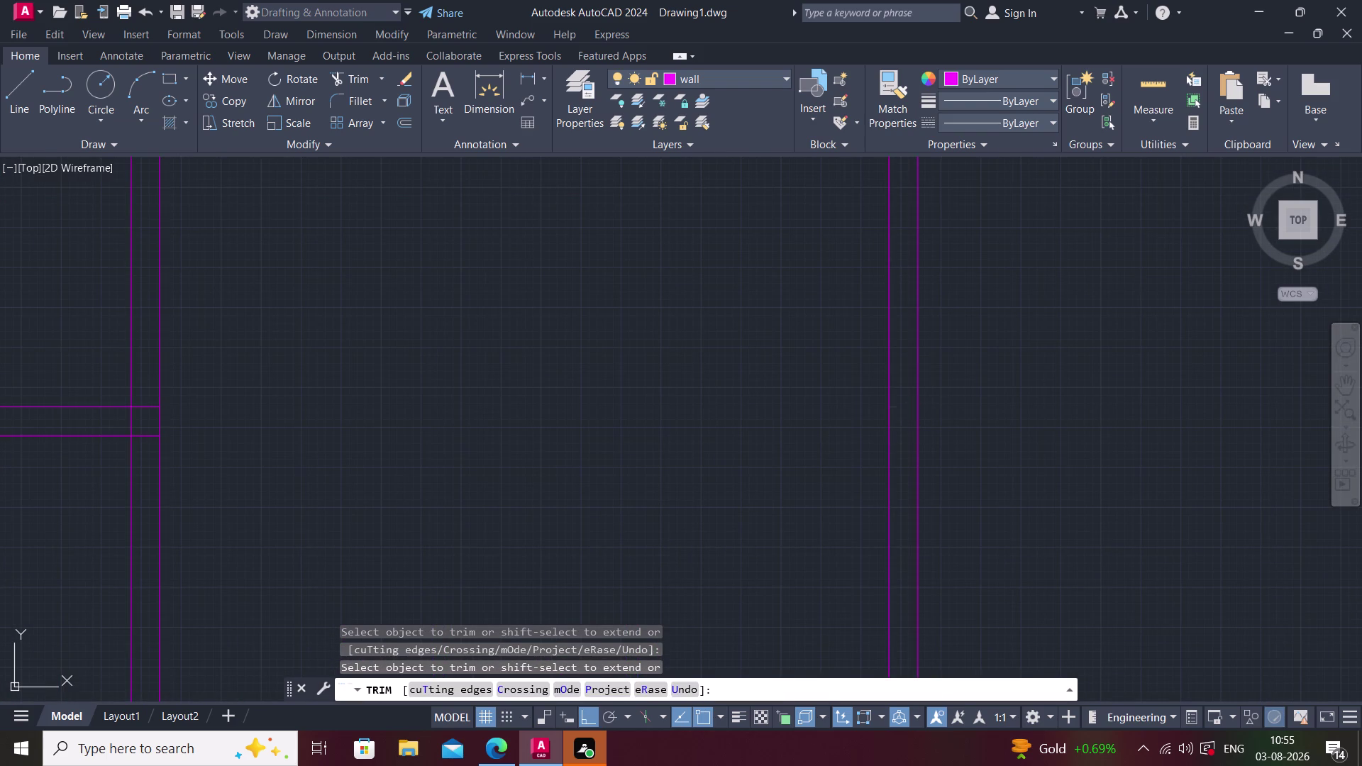
scroll(down, 3)
scroll(up, 3)
scroll(down, 3)
key(Escape)
middle_drag(720, 404, 722, 394)
scroll(down, 3)
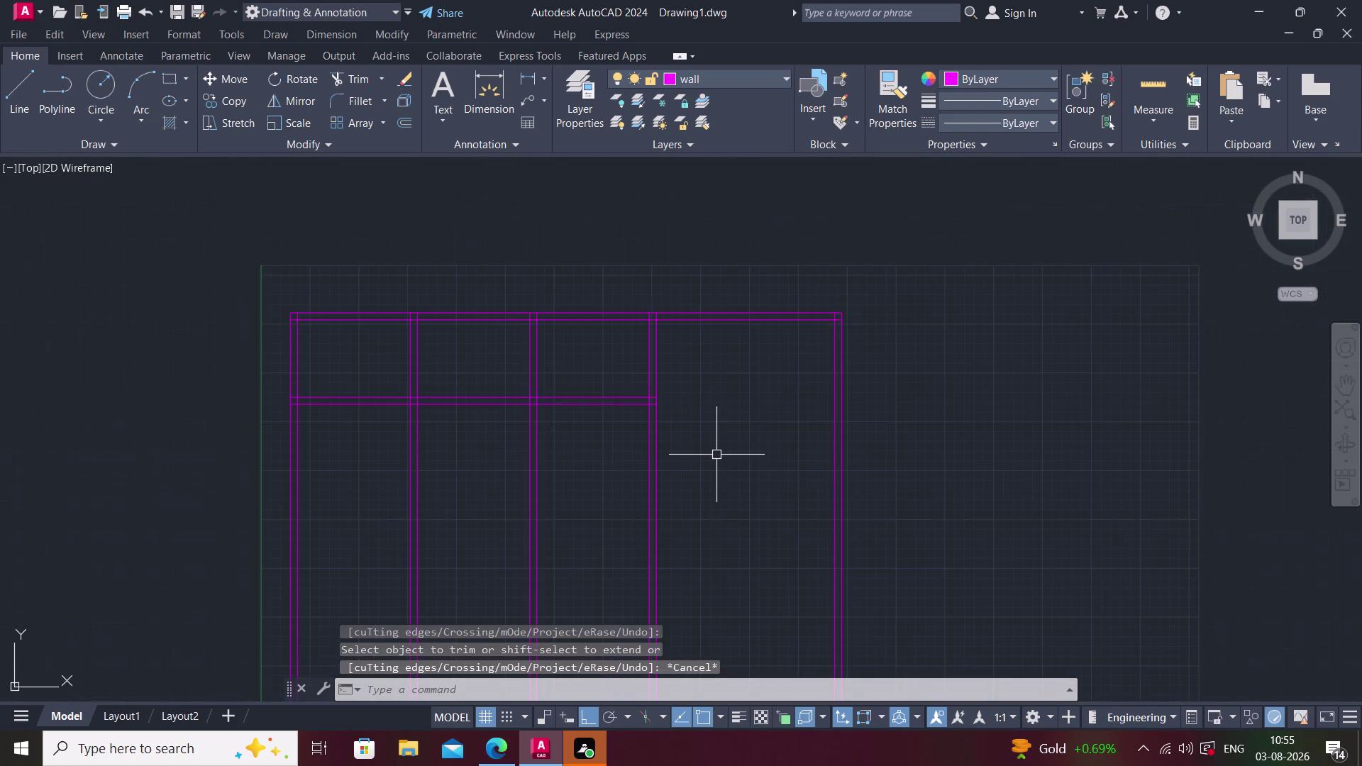
Trim the crossing lines at the top-row wall junctions with fence selections.
text(tr)
key(space)
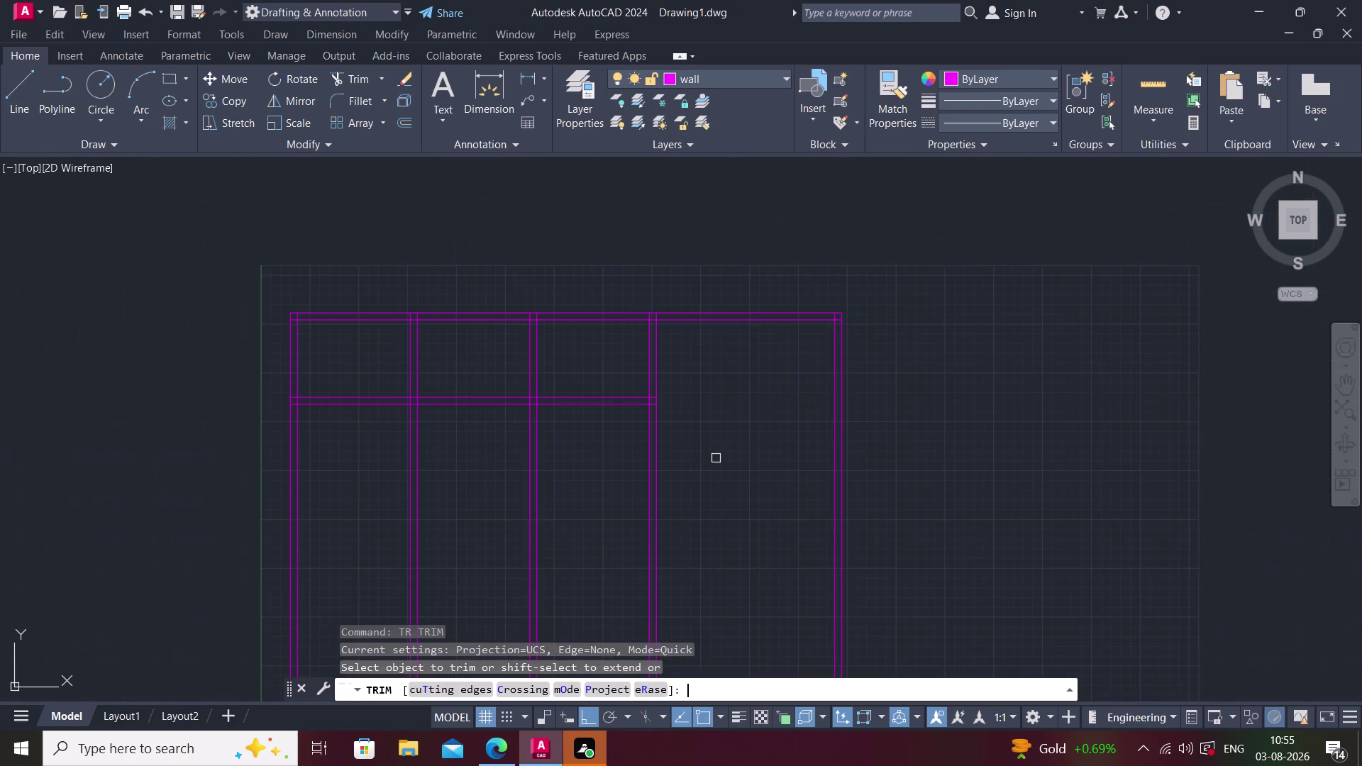
scroll(up, 3)
scroll(up, 3)
scroll(down, 3)
scroll(up, 3)
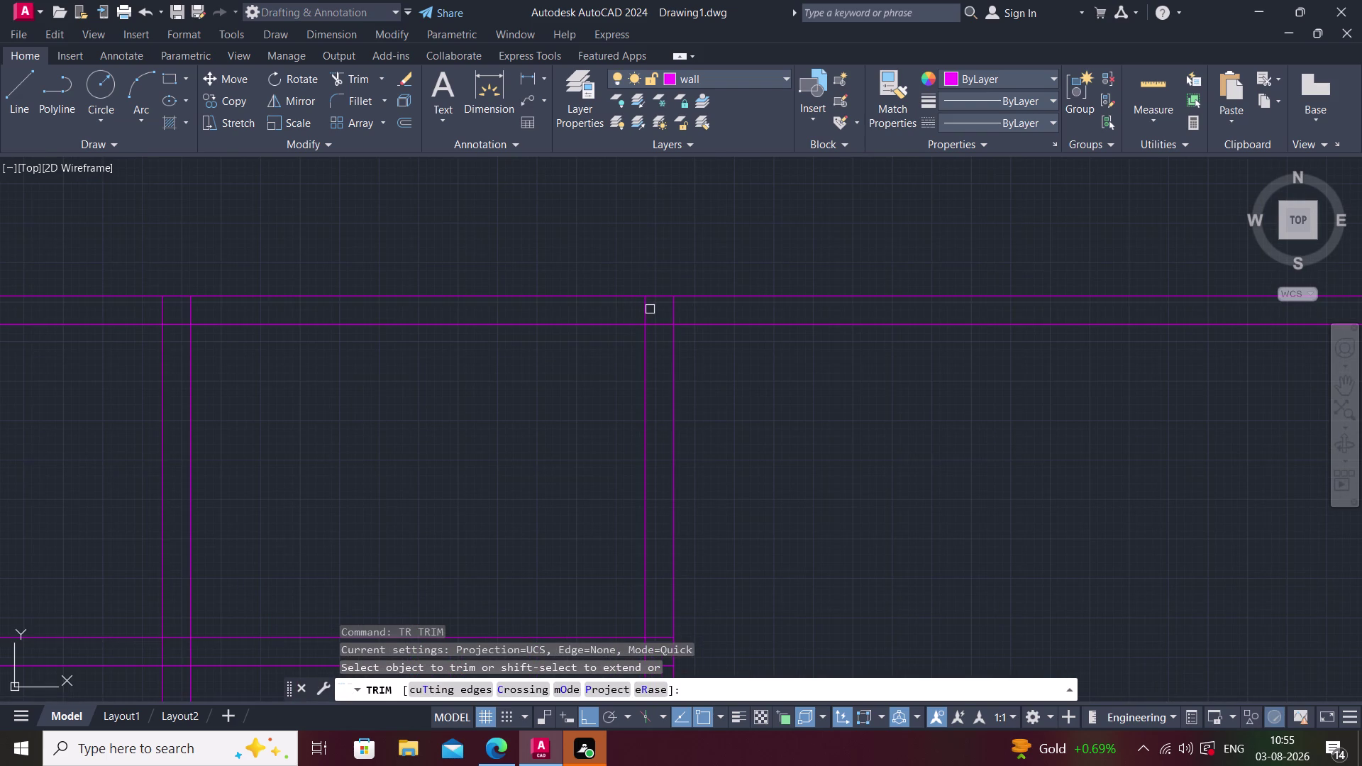
click(641, 309)
click(669, 307)
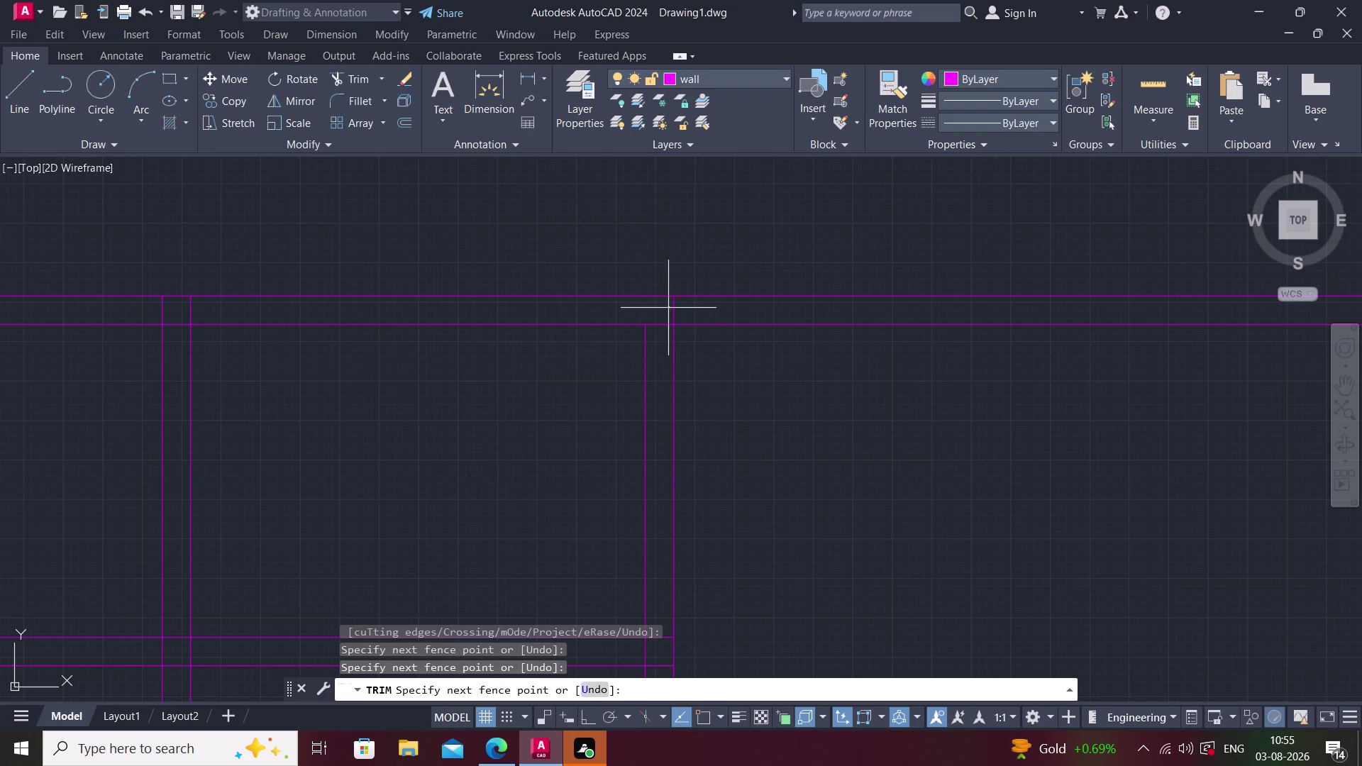
click(655, 327)
click(662, 314)
click(700, 312)
scroll(down, 3)
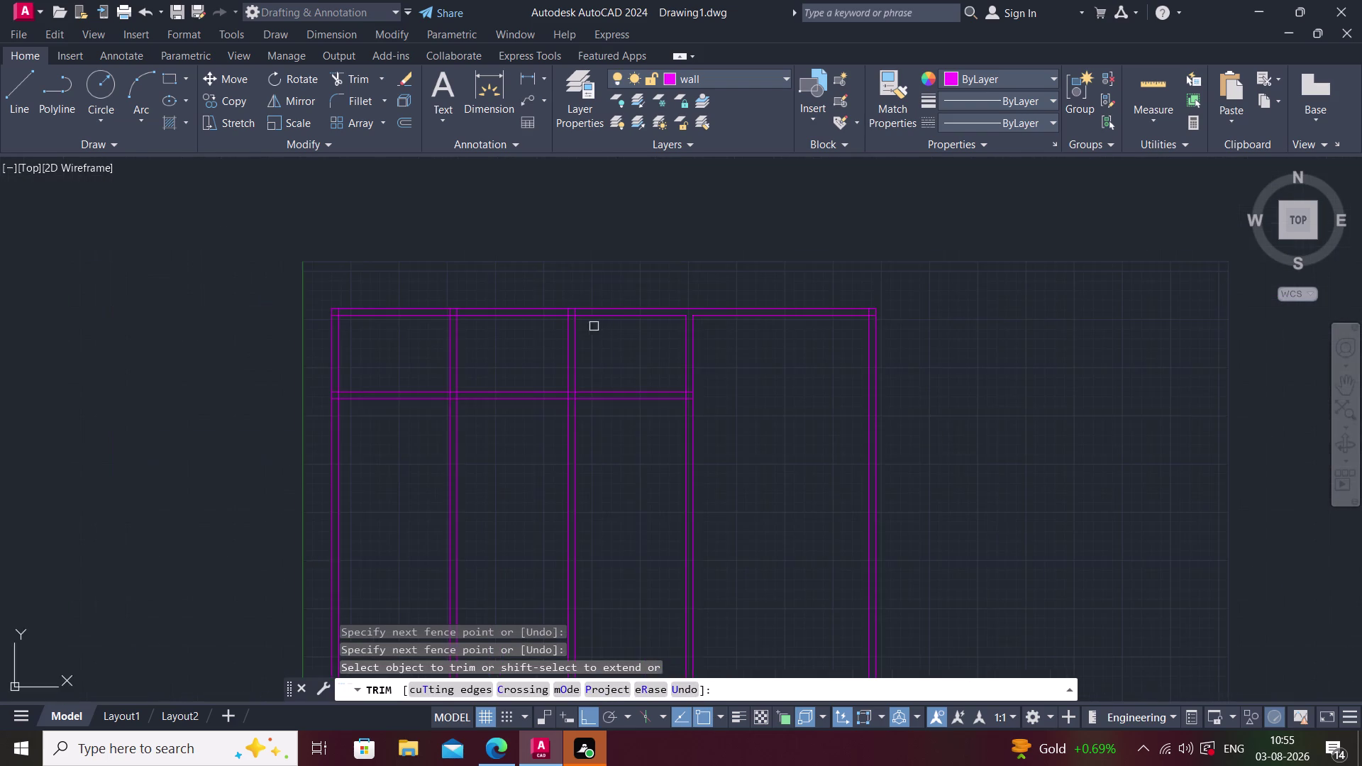
scroll(up, 3)
click(549, 311)
click(599, 313)
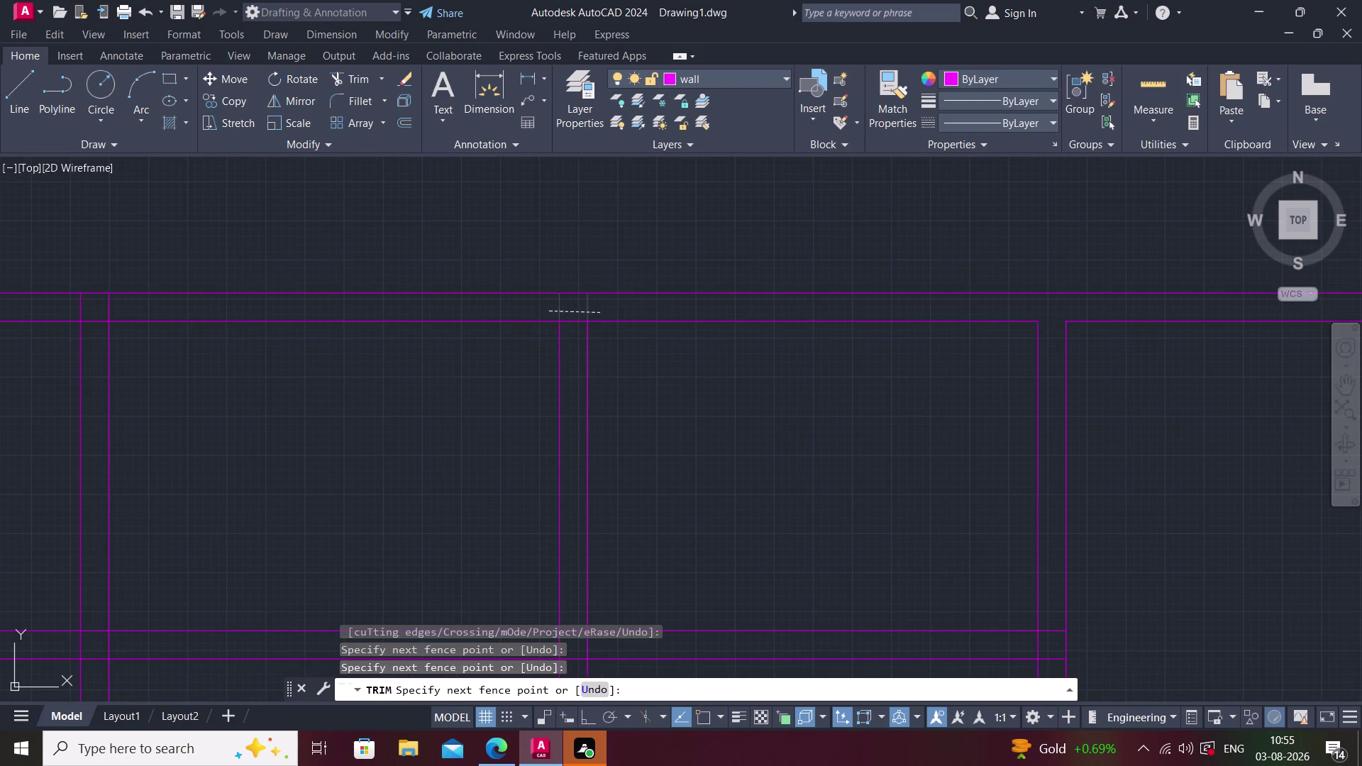
click(564, 314)
click(566, 339)
scroll(down, 3)
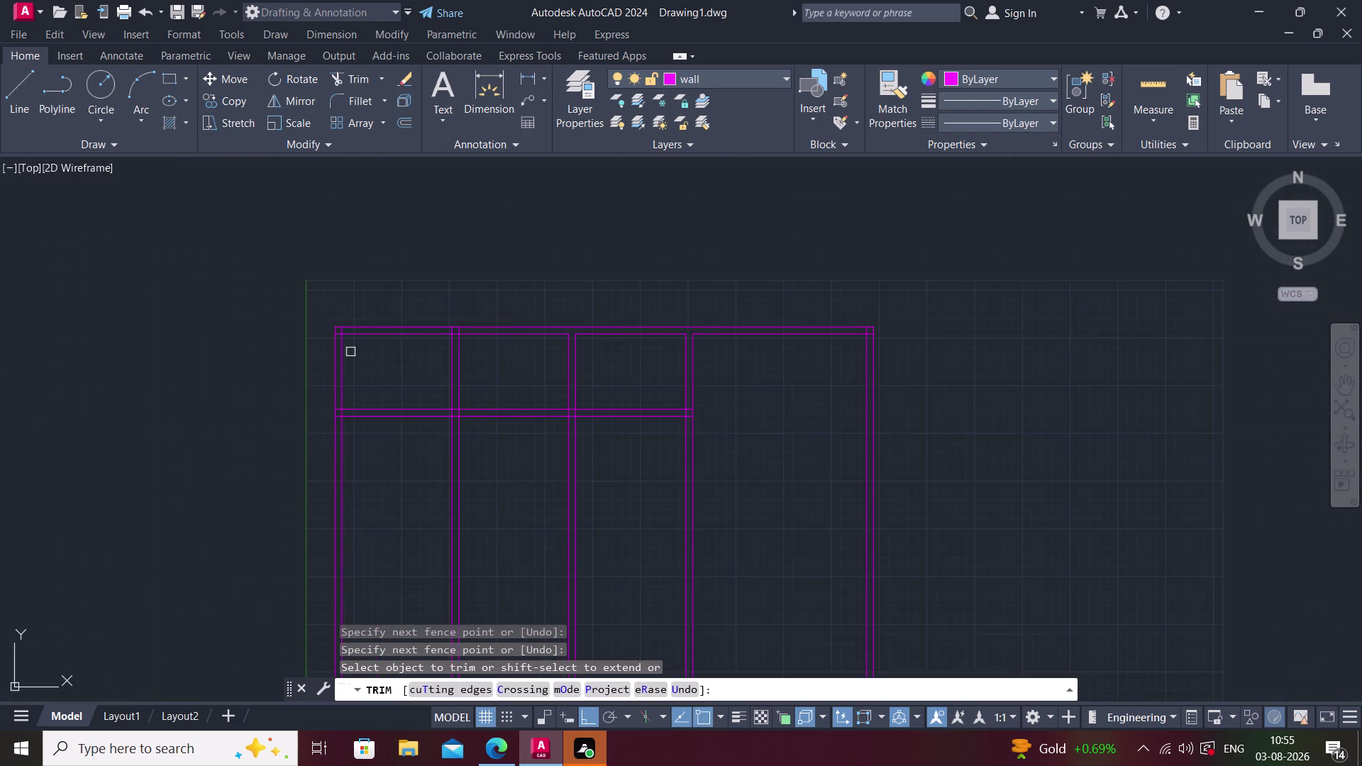
scroll(up, 3)
click(563, 299)
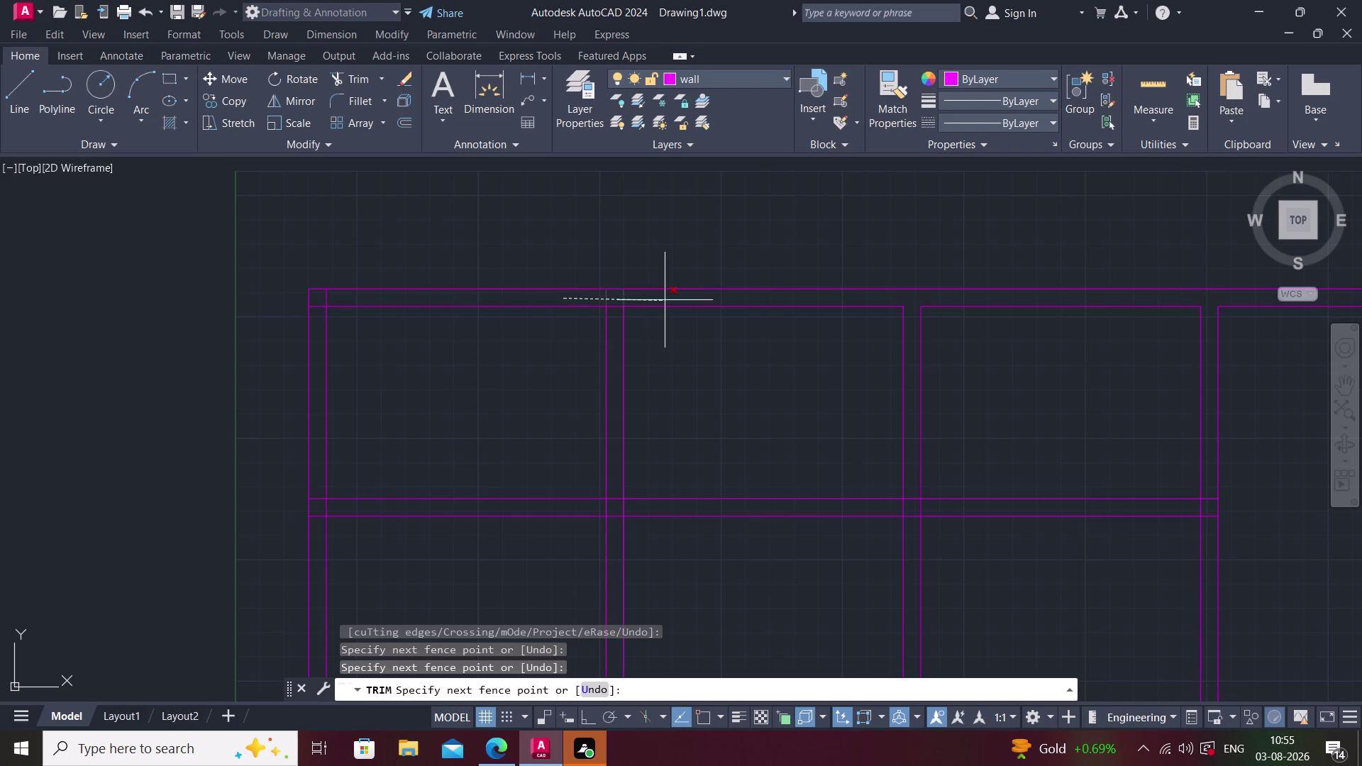
click(664, 300)
click(617, 307)
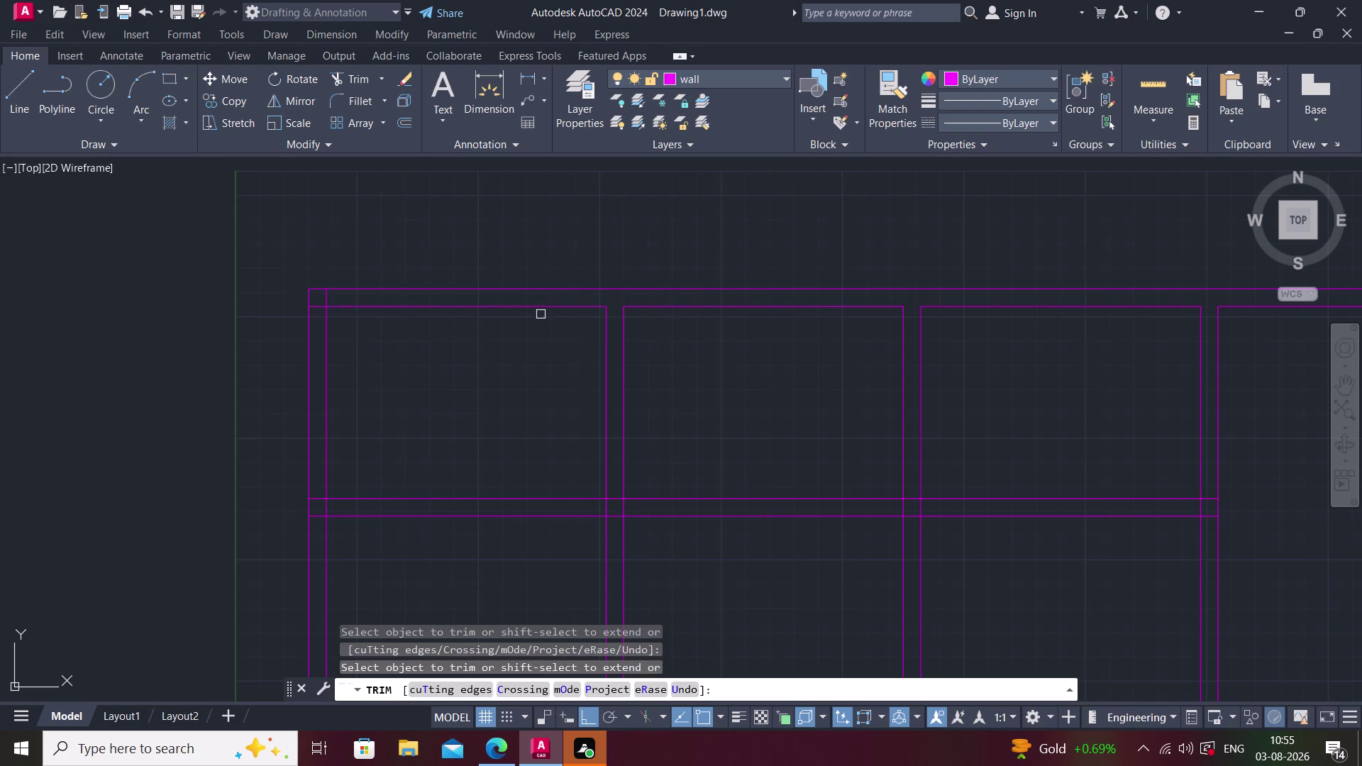
scroll(up, 3)
Clean up the left outer top corner and the first interior wall junction.
click(320, 310)
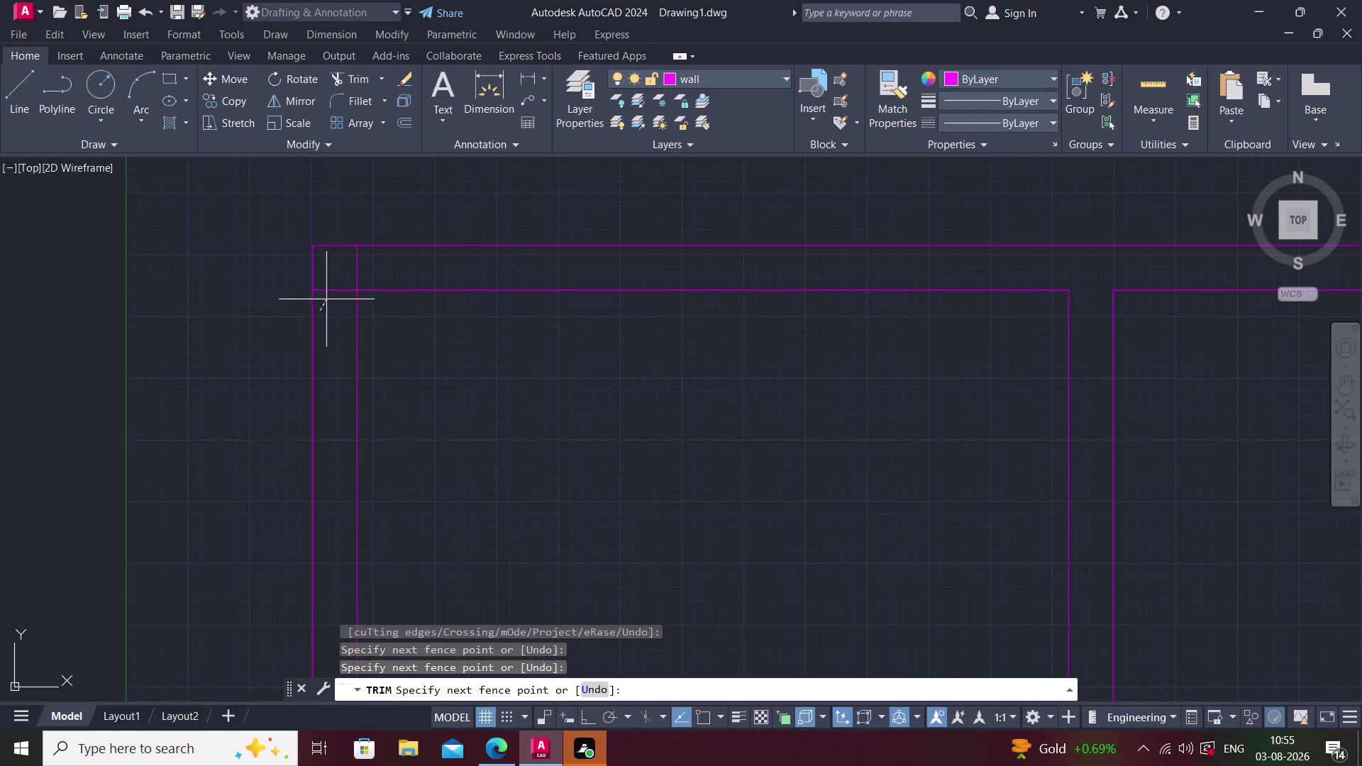
double_click(337, 264)
click(337, 269)
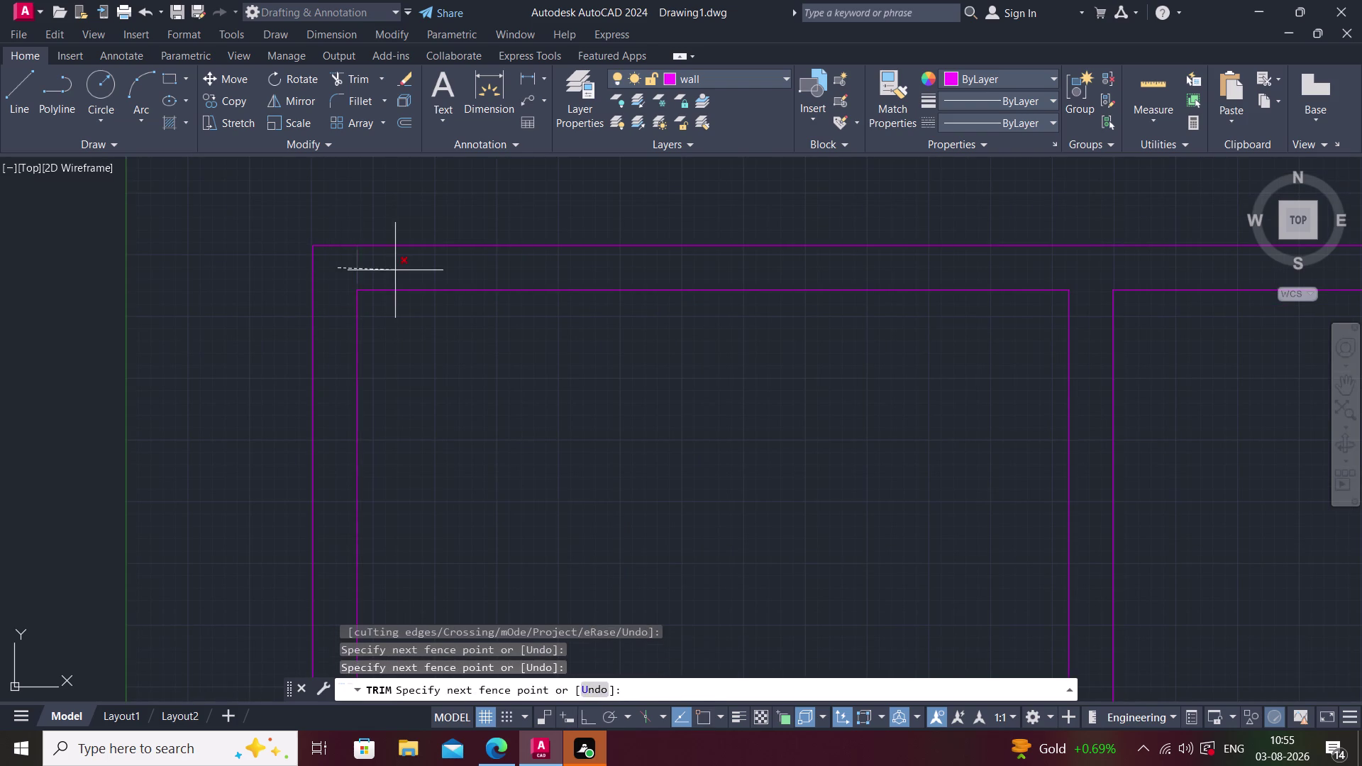
click(395, 271)
scroll(down, 3)
scroll(up, 3)
scroll(up, 3)
click(461, 368)
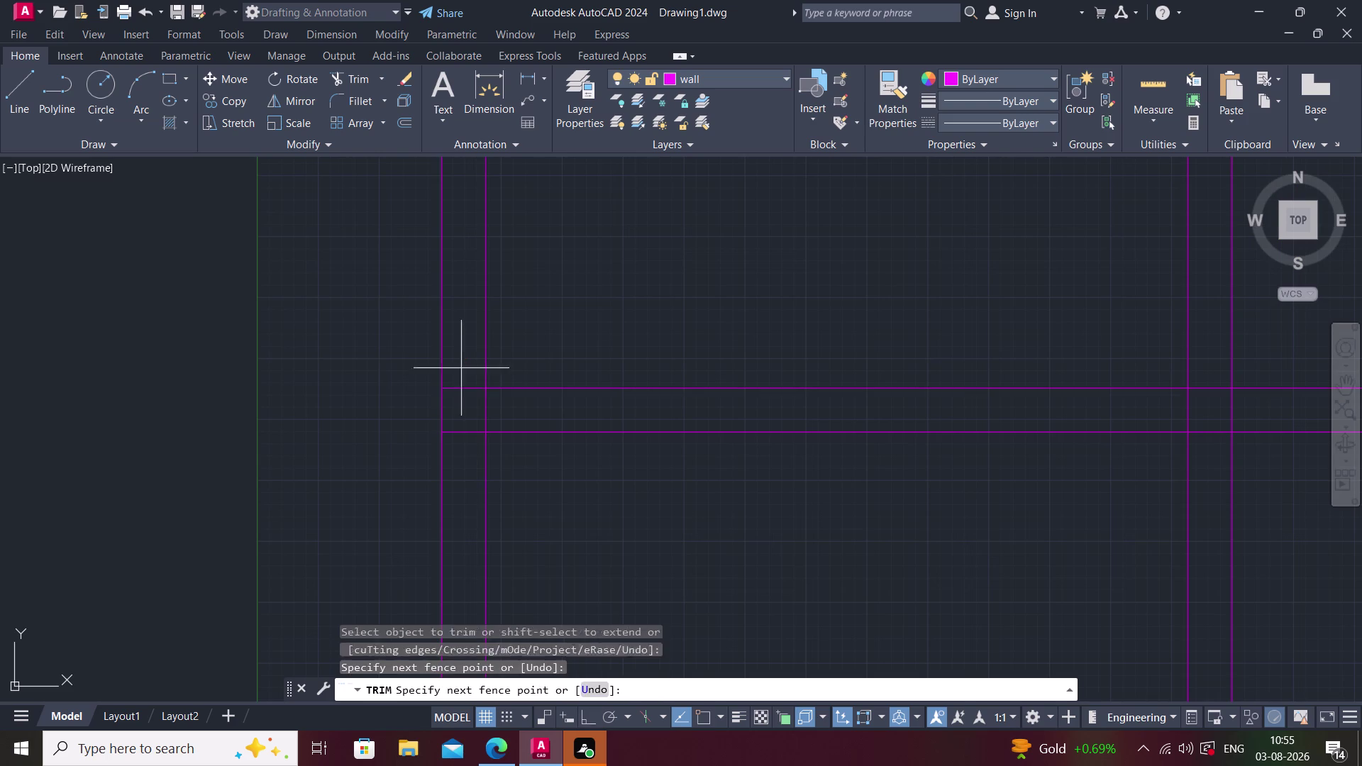
click(497, 414)
click(477, 414)
click(459, 450)
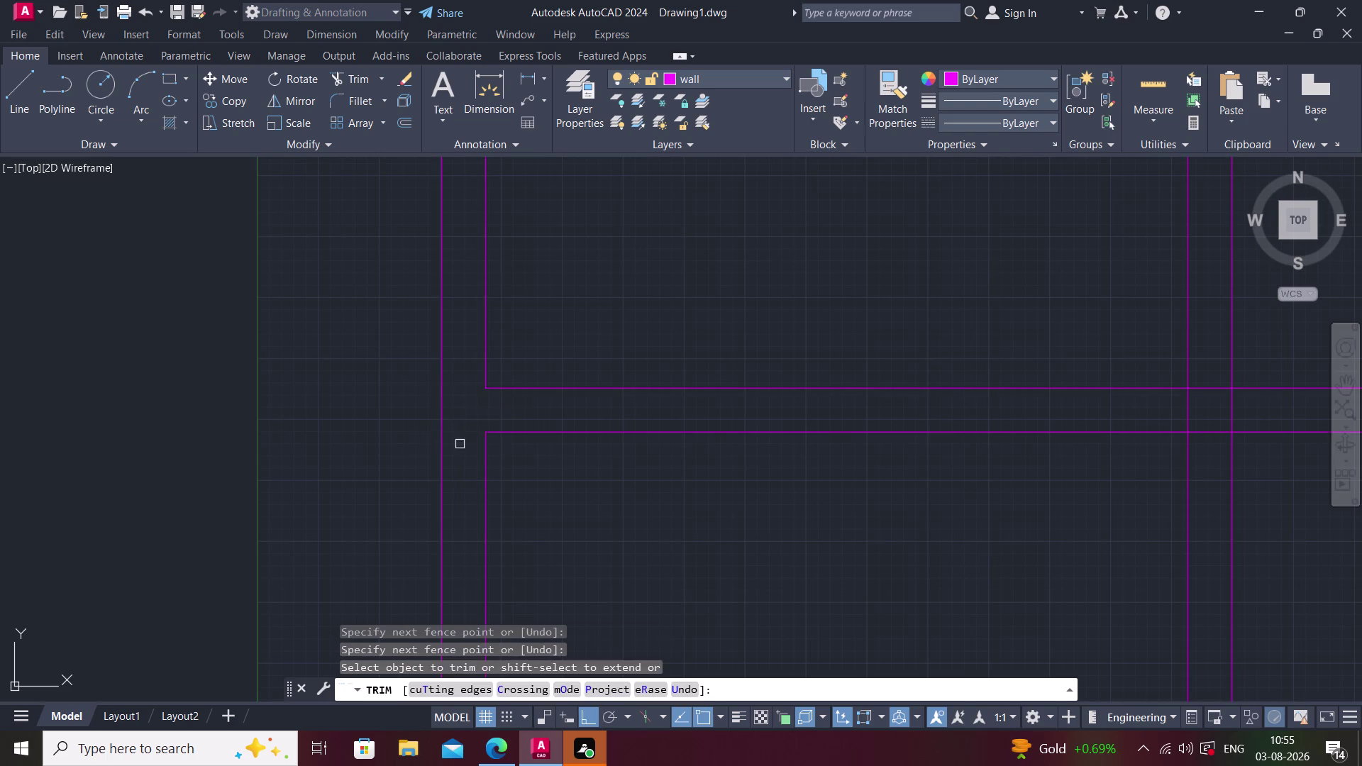
scroll(down, 3)
scroll(up, 3)
Trim the tee junction where the interior wall meets the horizontal line.
click(702, 404)
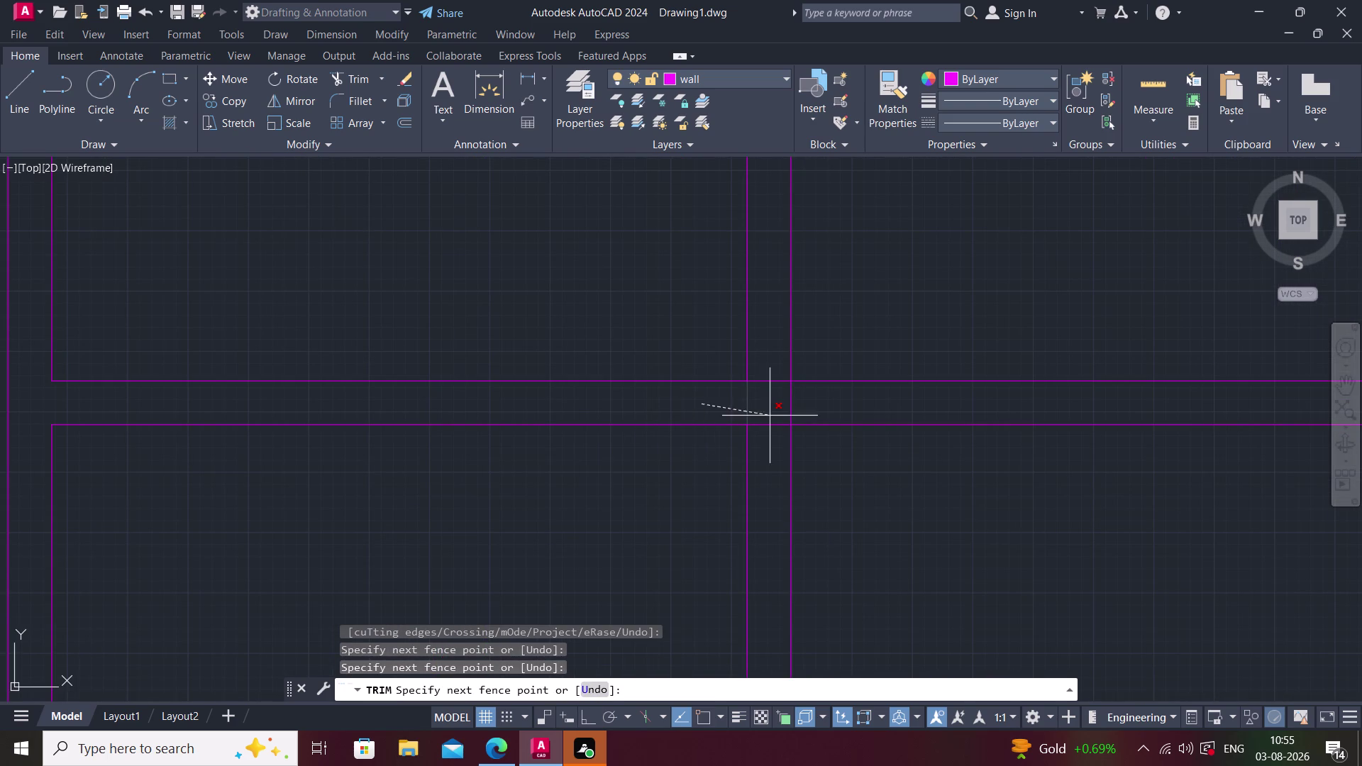
click(800, 403)
click(767, 374)
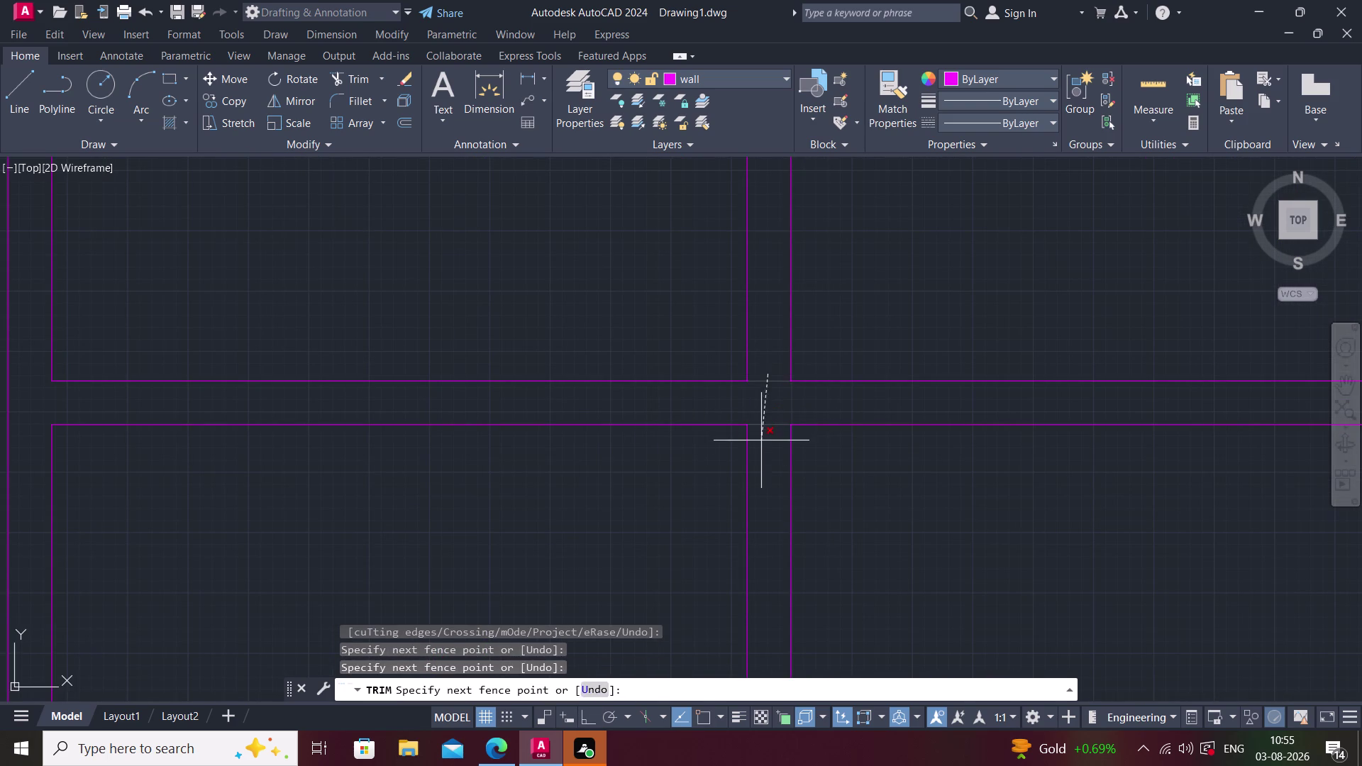
click(759, 444)
middle_drag(765, 437, 481, 472)
scroll(down, 3)
scroll(up, 3)
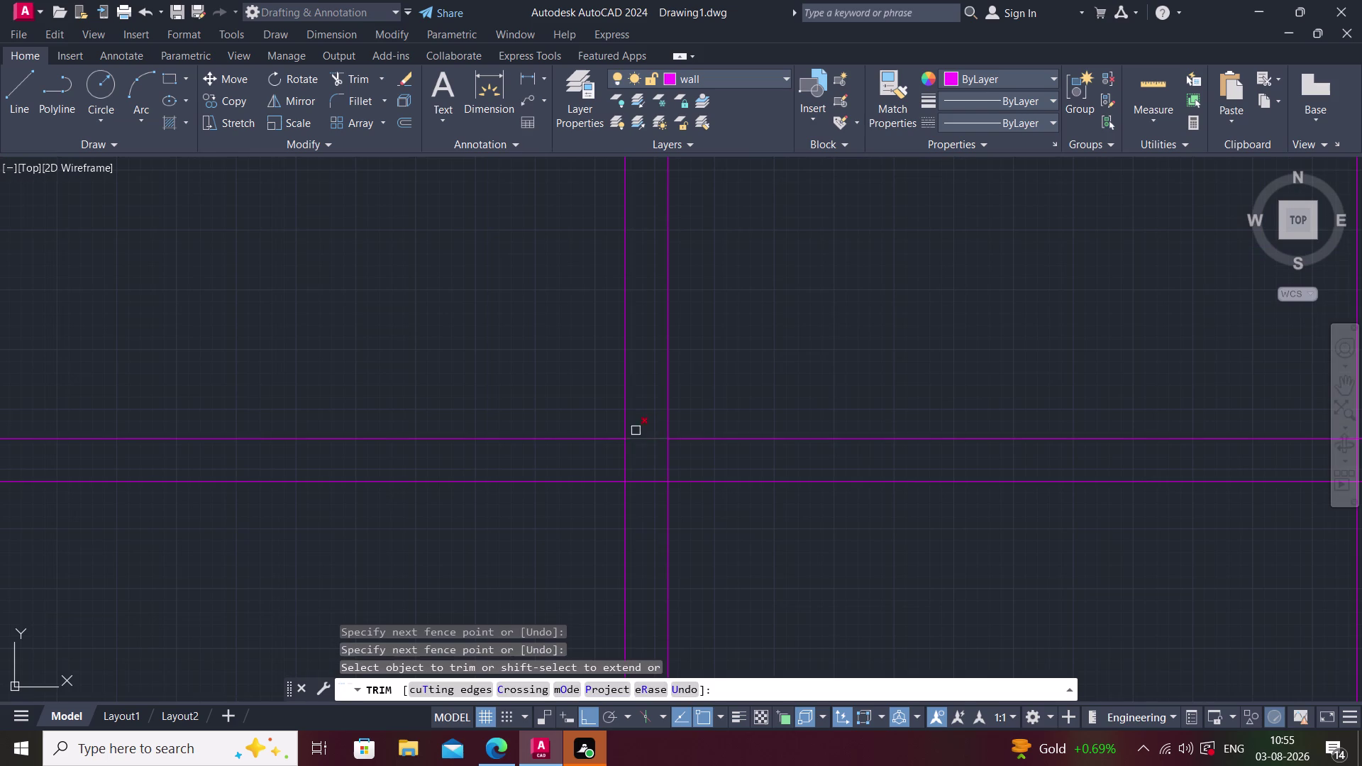
Open the interior cross junction and the right tee junction, then finish trimming.
click(648, 416)
click(640, 500)
click(595, 454)
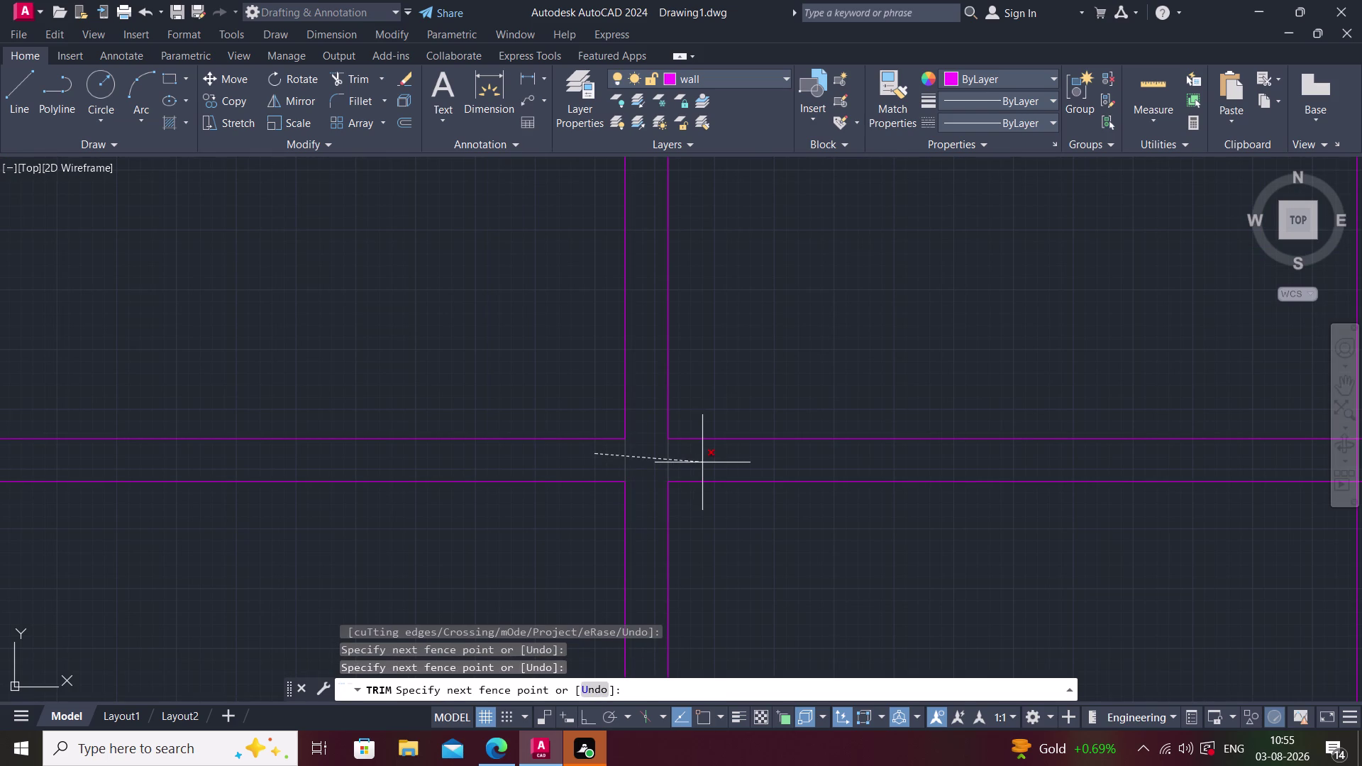
click(702, 463)
scroll(down, 3)
scroll(up, 3)
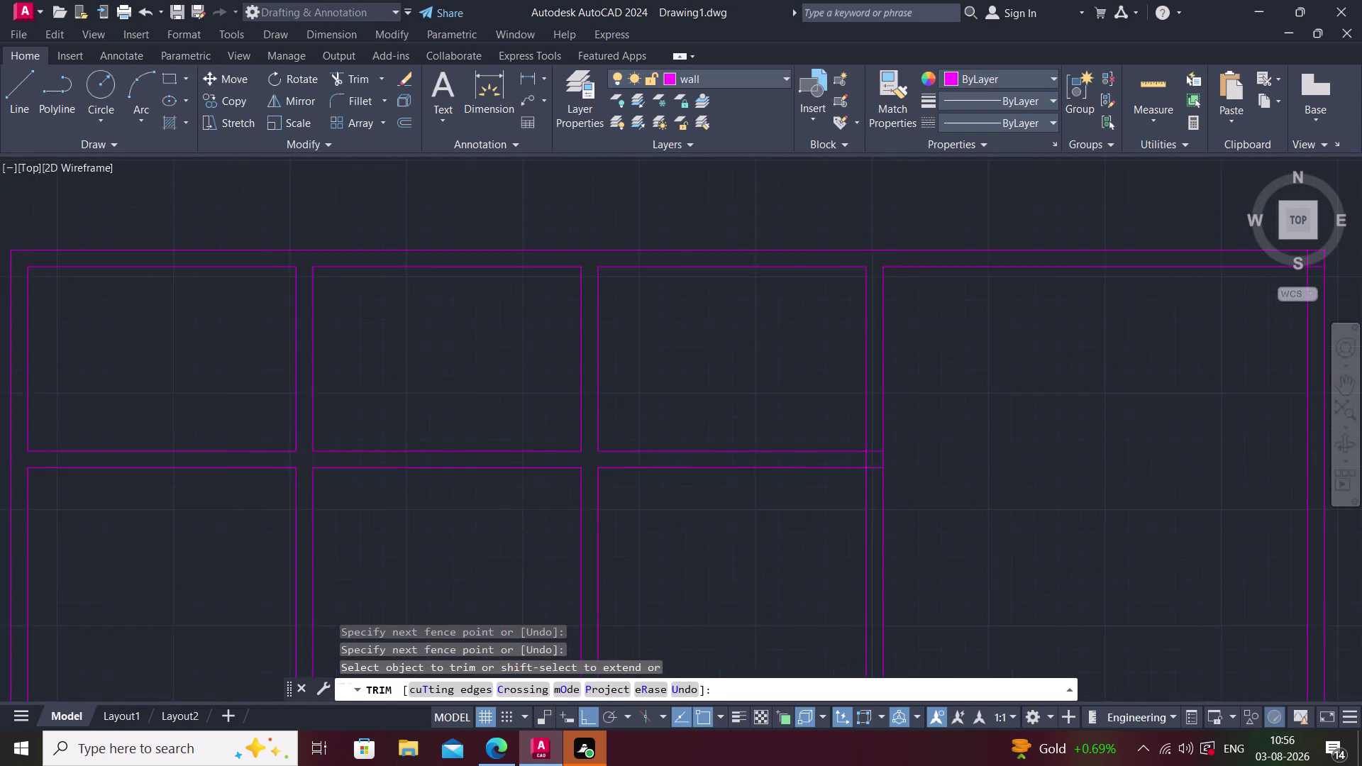
click(864, 460)
click(888, 458)
click(891, 419)
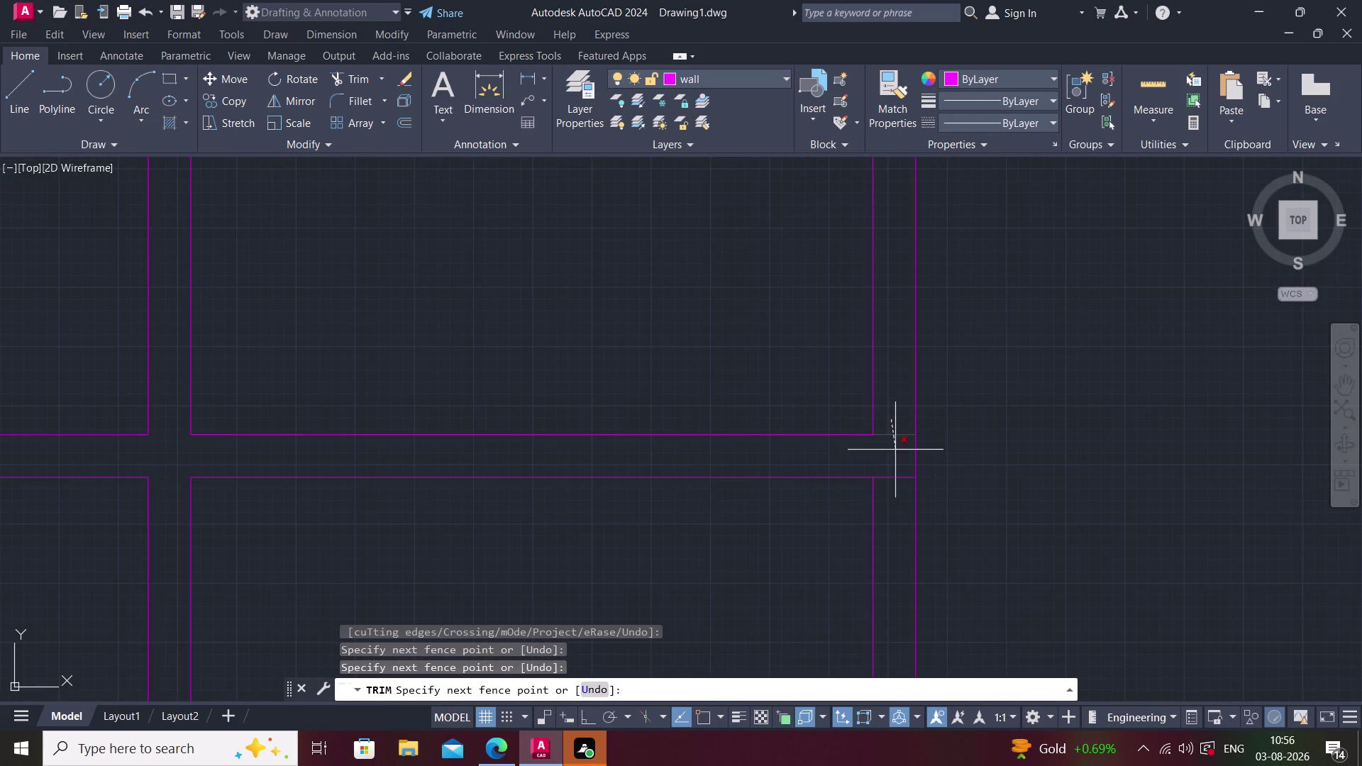
click(893, 502)
middle_drag(893, 470, 693, 451)
key(Escape)
scroll(down, 3)
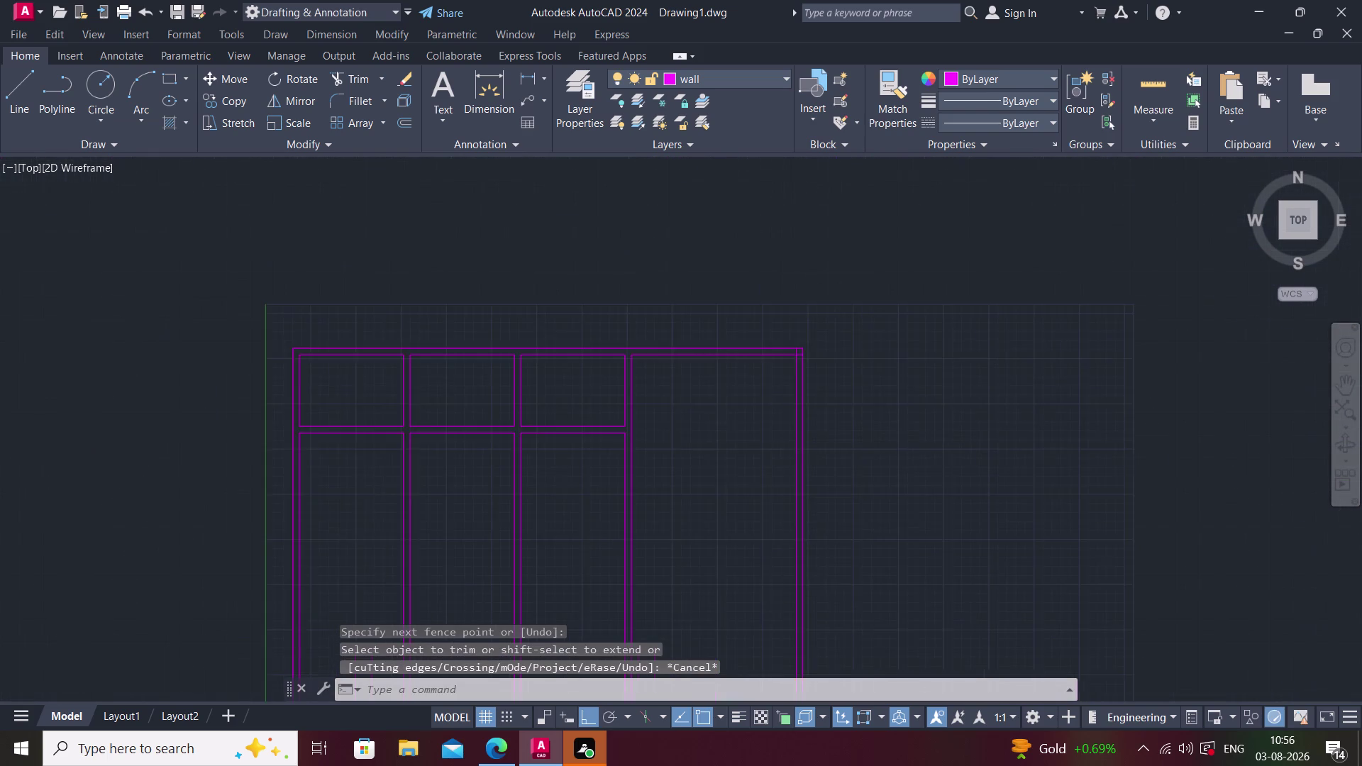
scroll(down, 3)
middle_drag(593, 440, 561, 453)
scroll(up, 3)
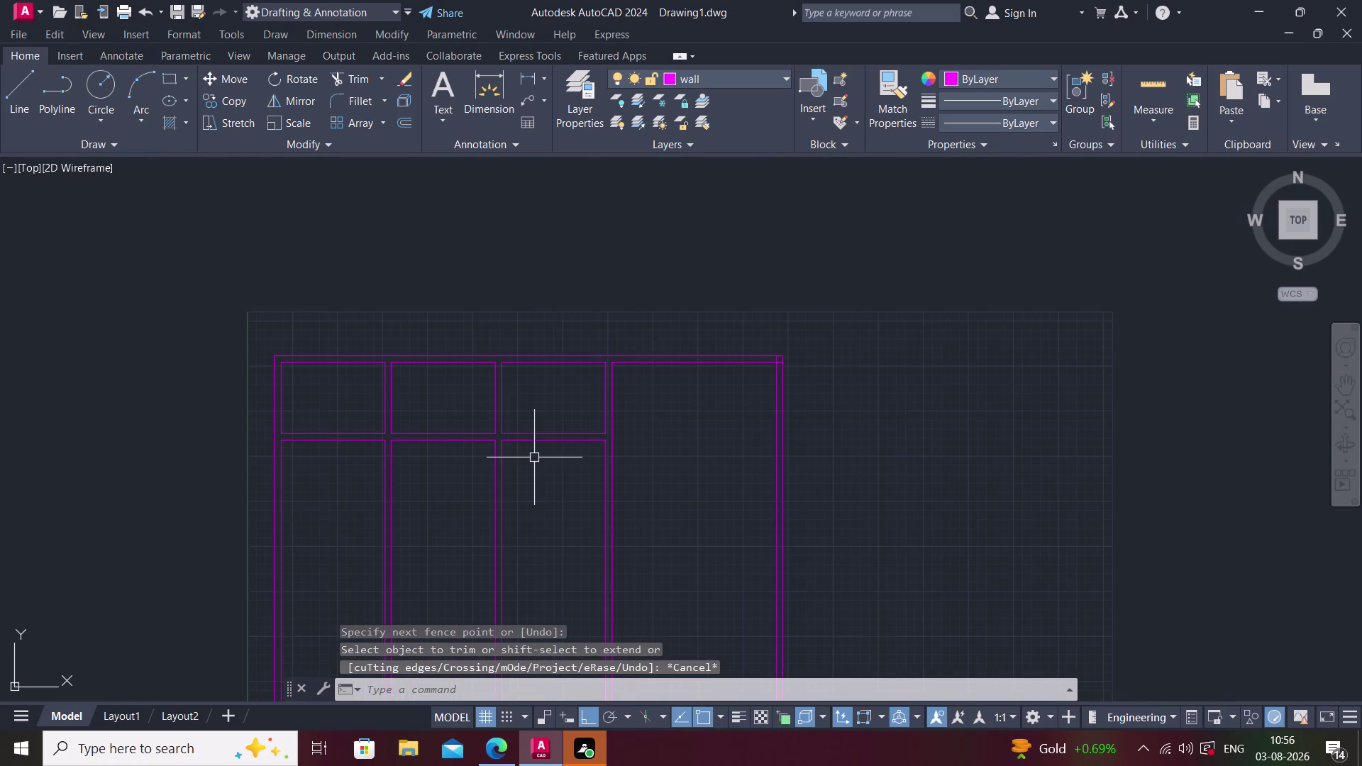
scroll(up, 3)
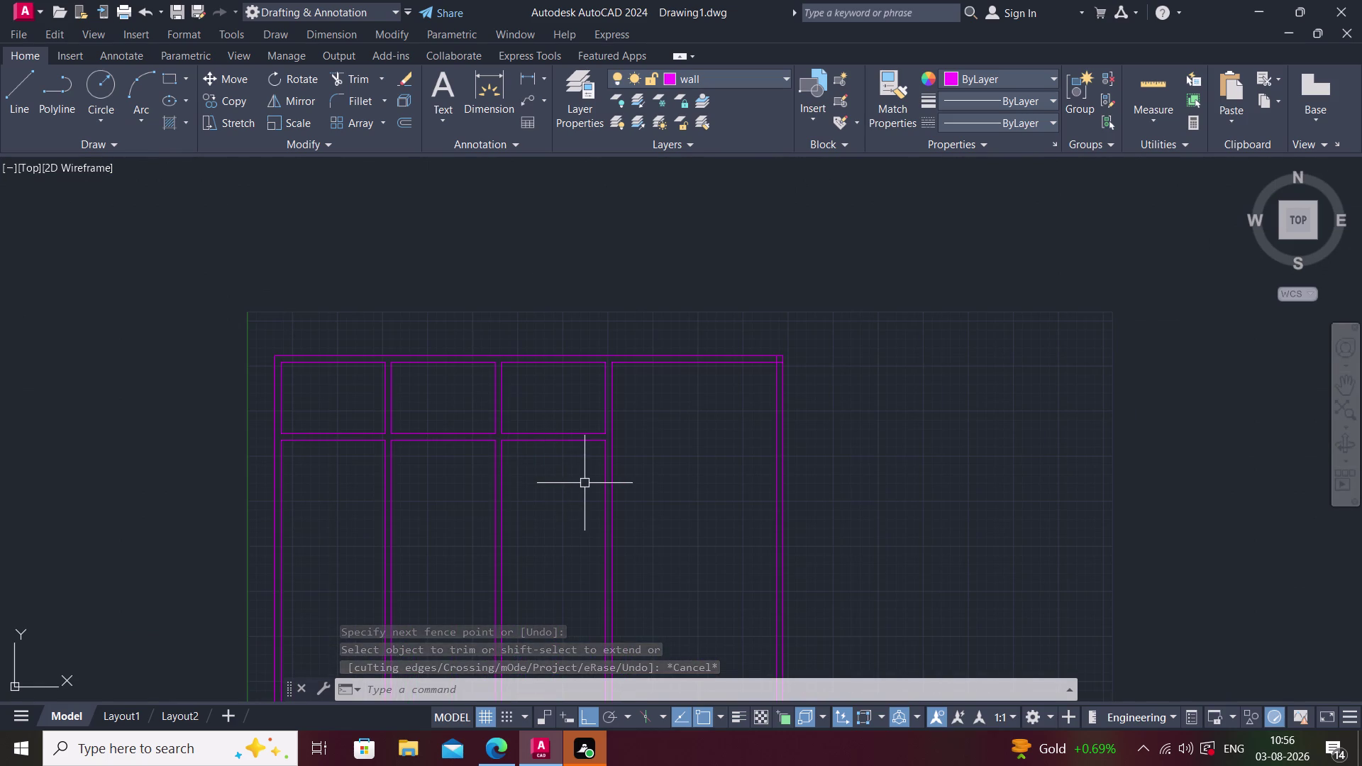
Offset the right room's top inner wall line 13'9" downward.
text(o)
key(space)
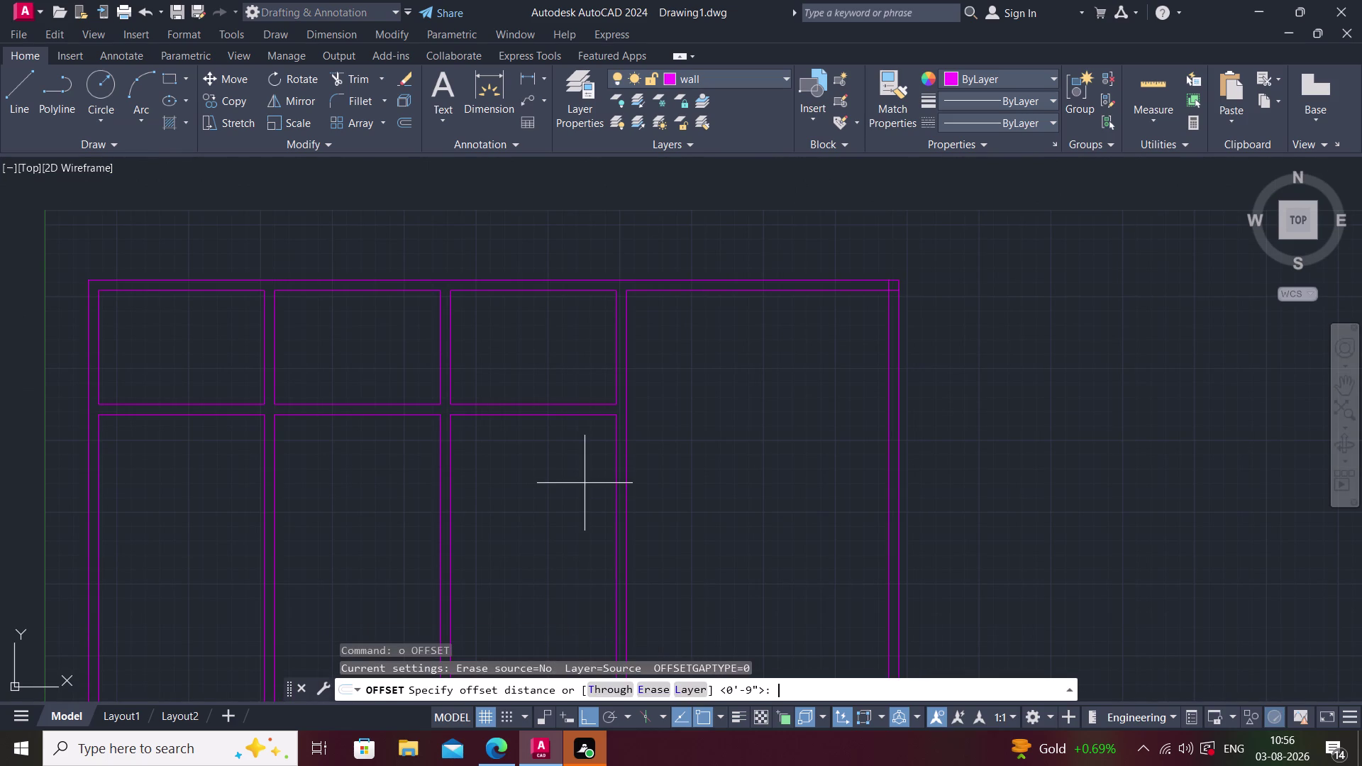
text(13)
text('9")
key(Return)
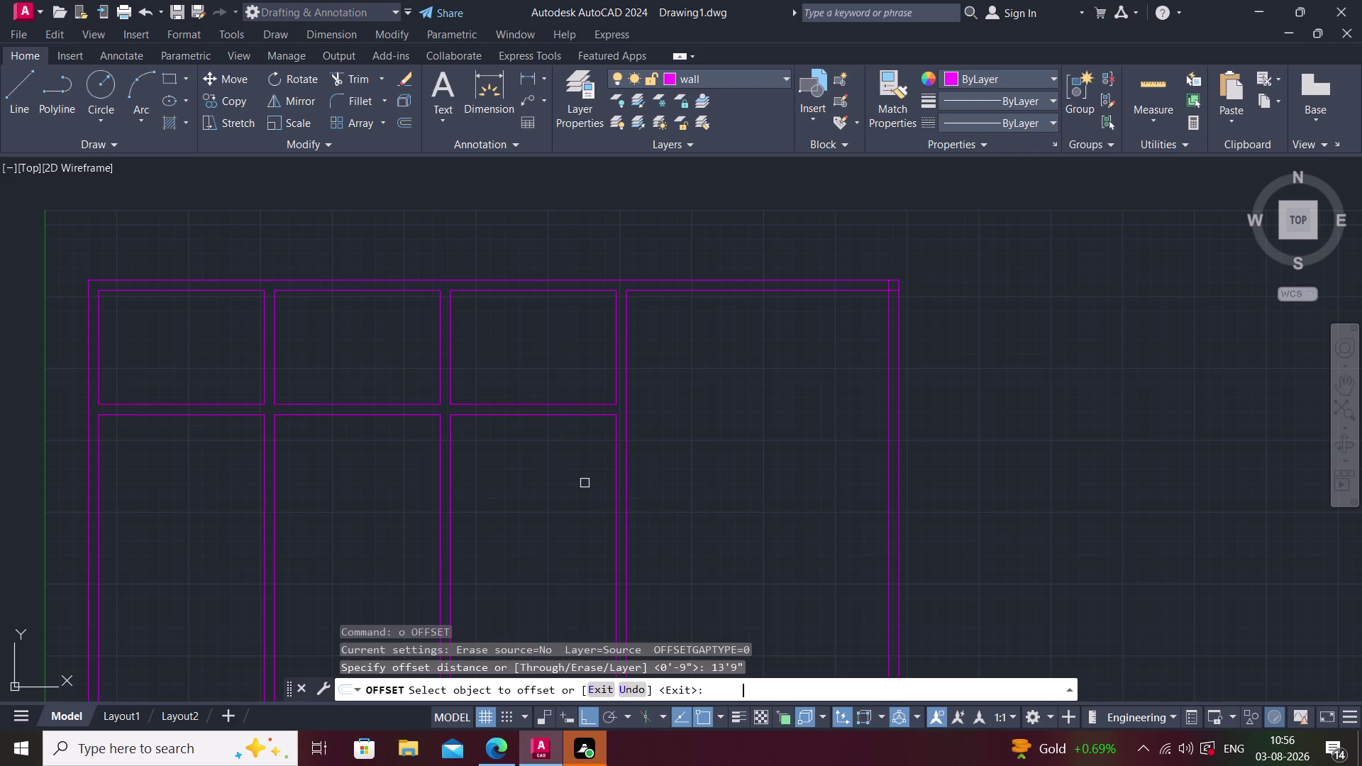
click(773, 289)
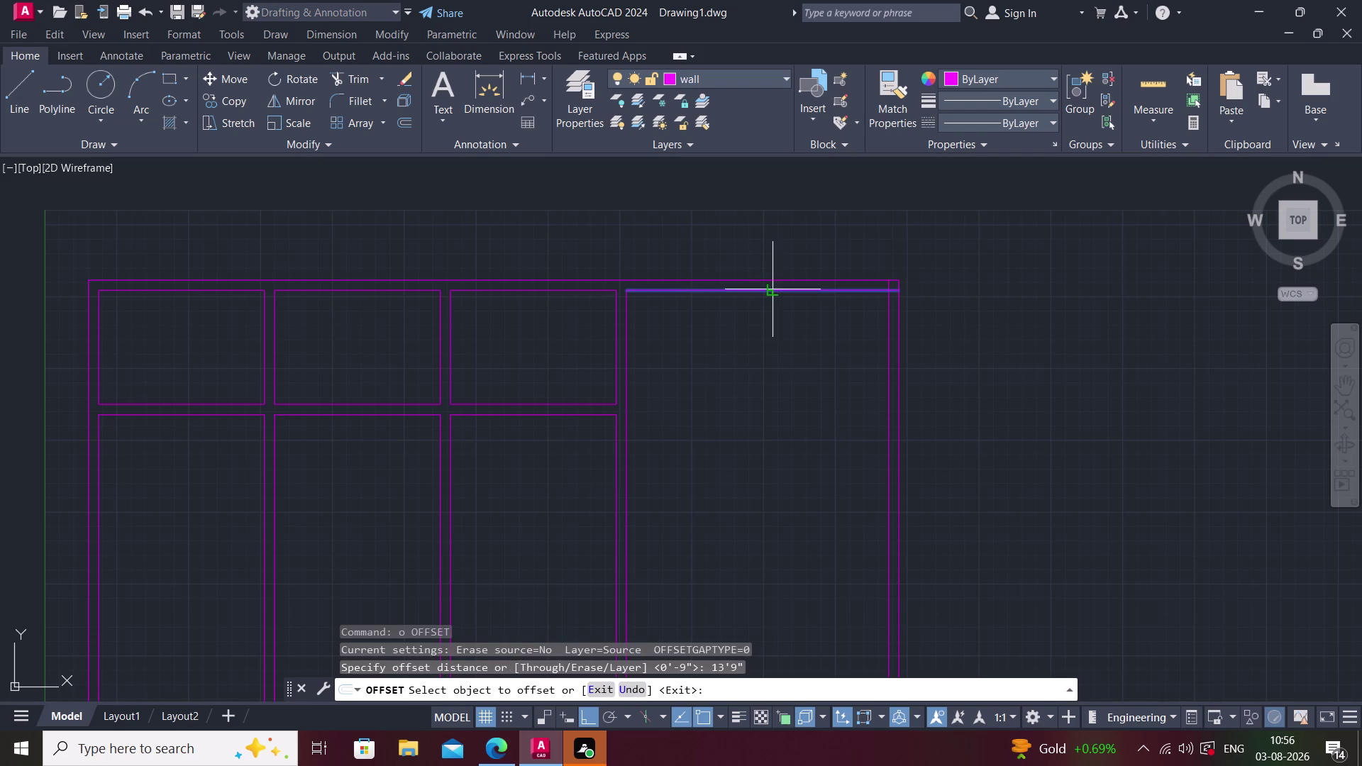
click(779, 470)
key(space)
Offset that new line a further 9" down to give the wall its thickness.
key(space)
text(9)
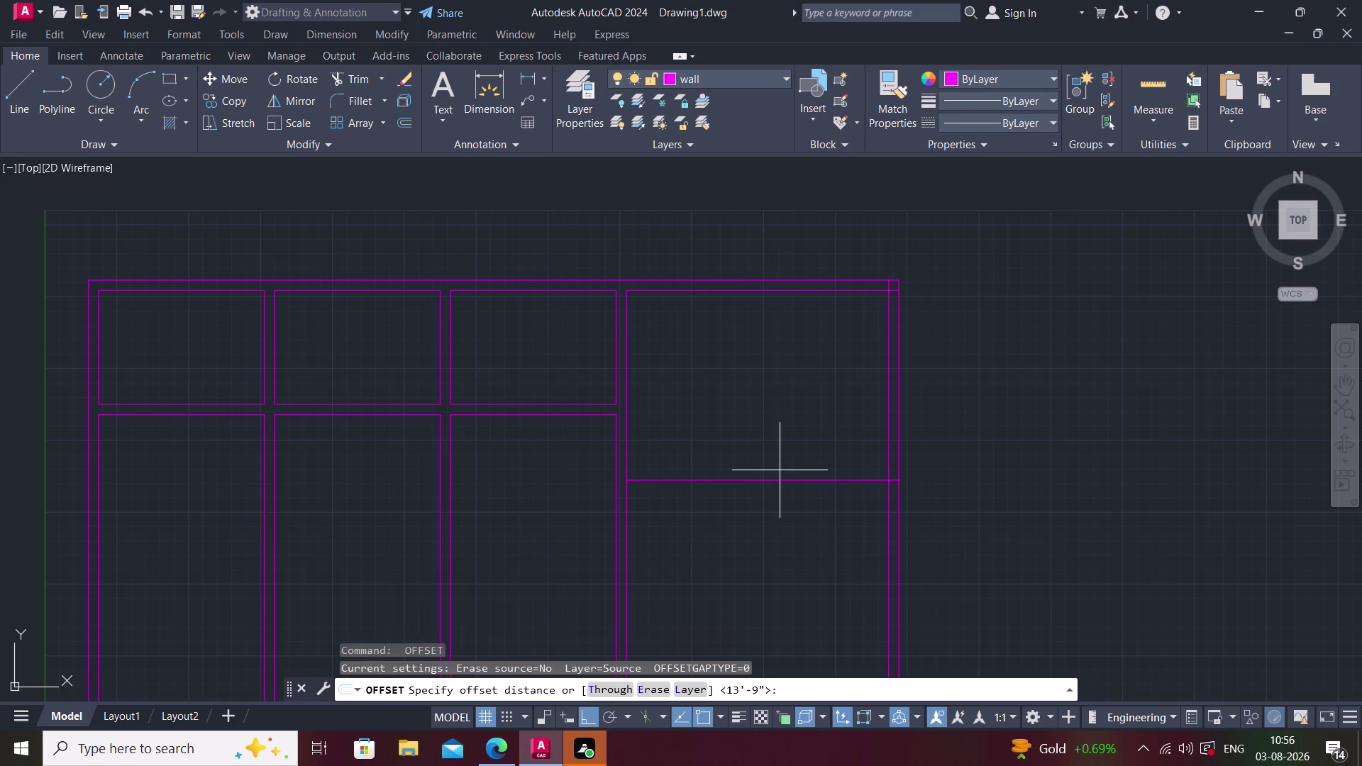
text(")
key(Return)
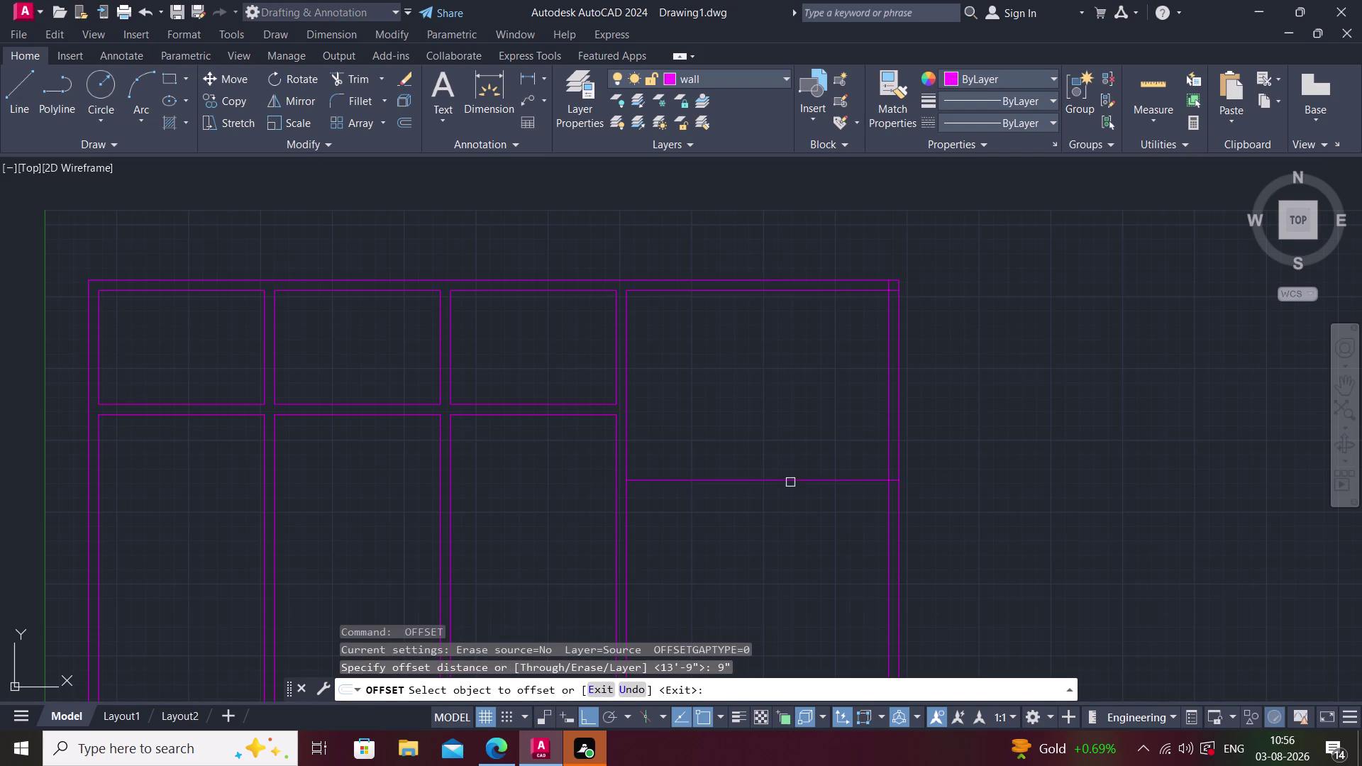
click(790, 483)
click(799, 583)
key(Escape)
middle_drag(717, 530, 691, 436)
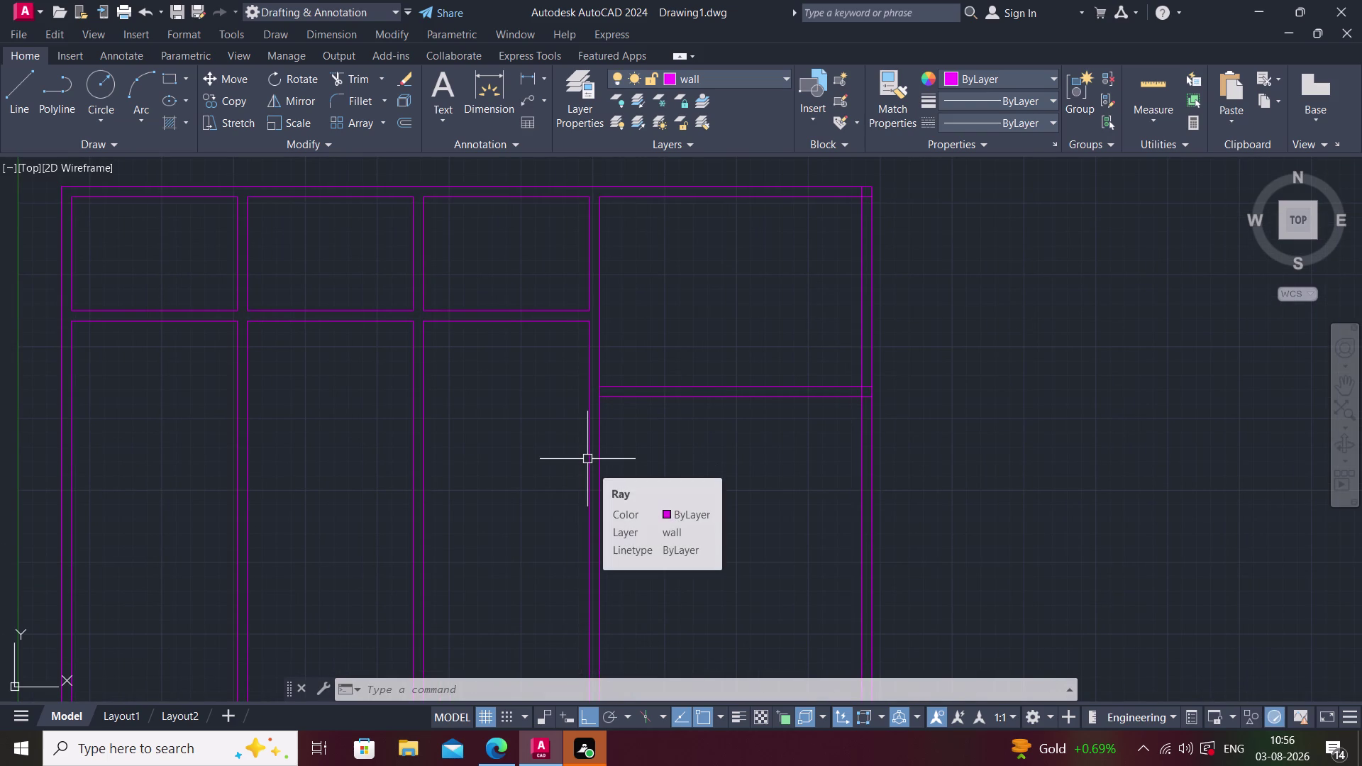
Extend the upper new wall line leftward across the middle rooms.
text(ex)
key(space)
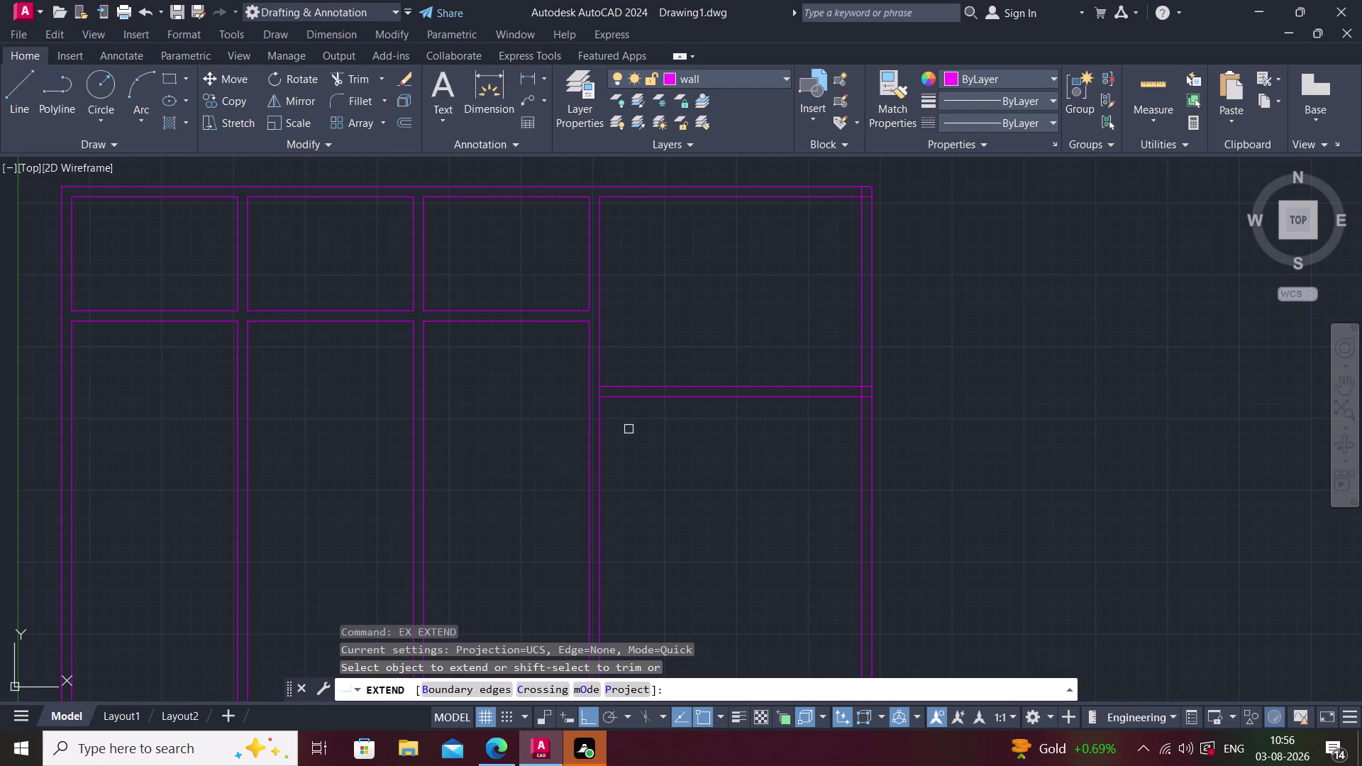
double_click(619, 388)
click(618, 386)
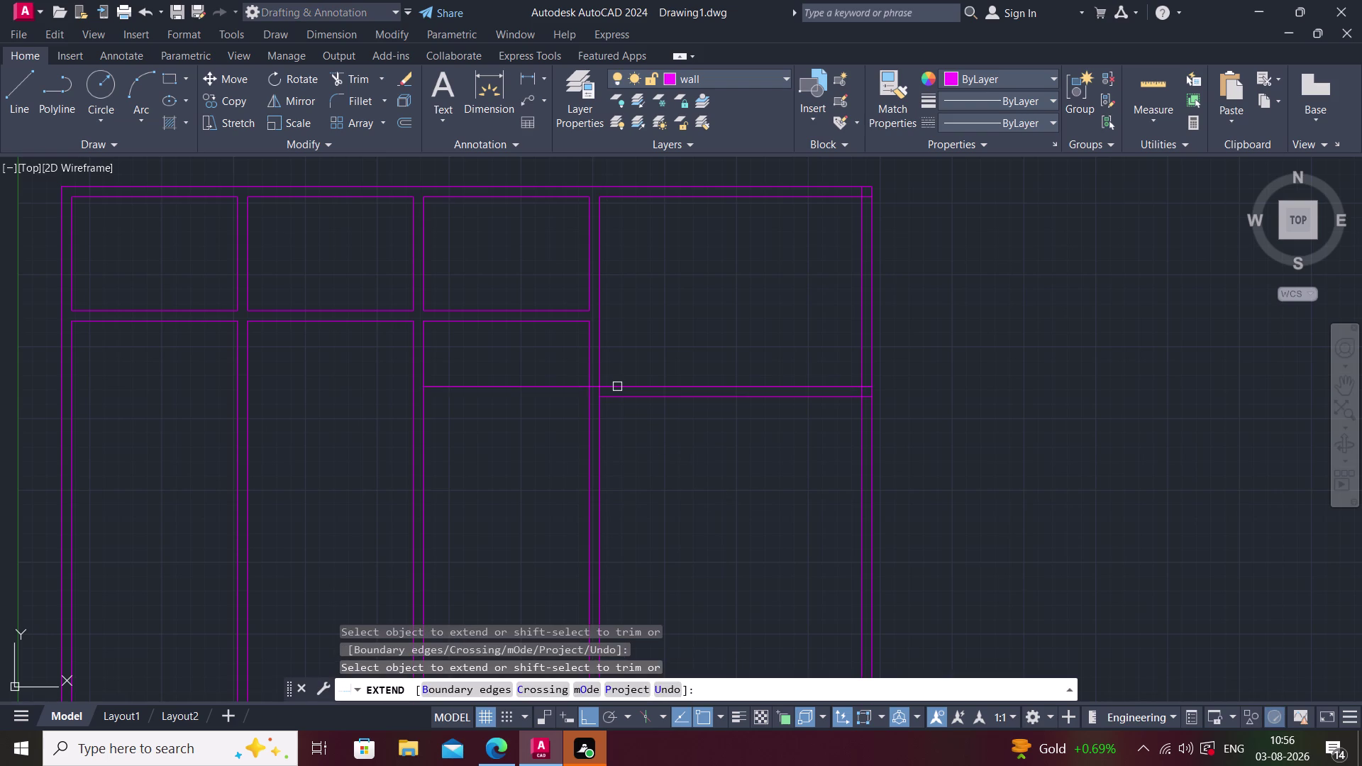
click(617, 386)
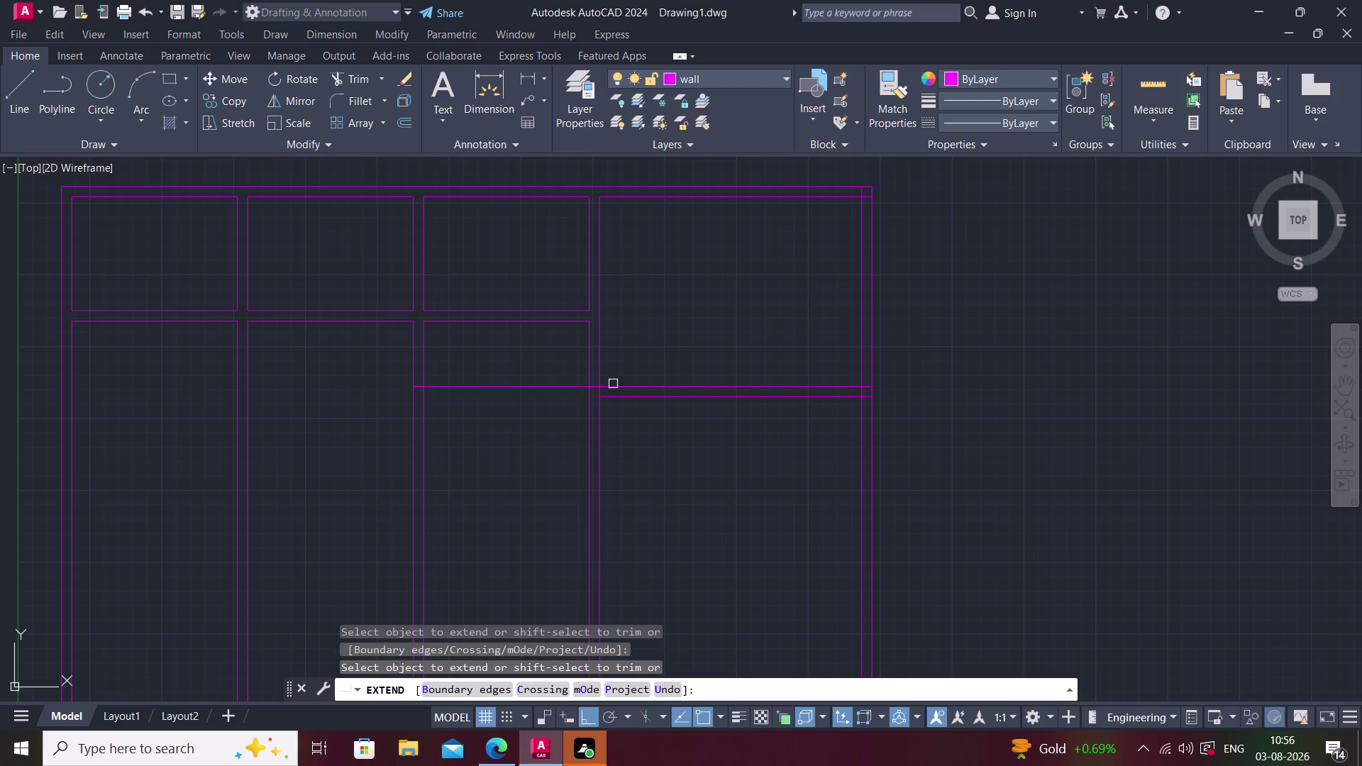
click(612, 383)
click(612, 383)
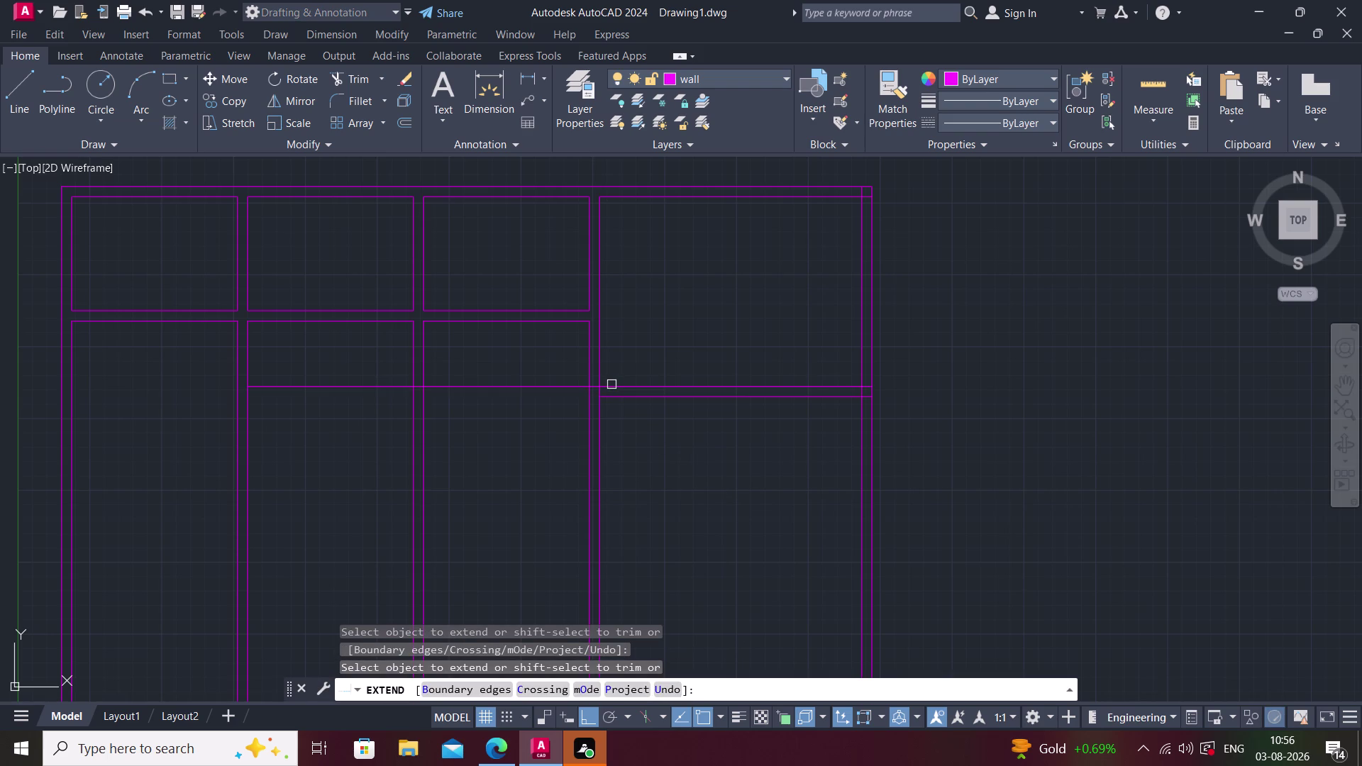
click(611, 386)
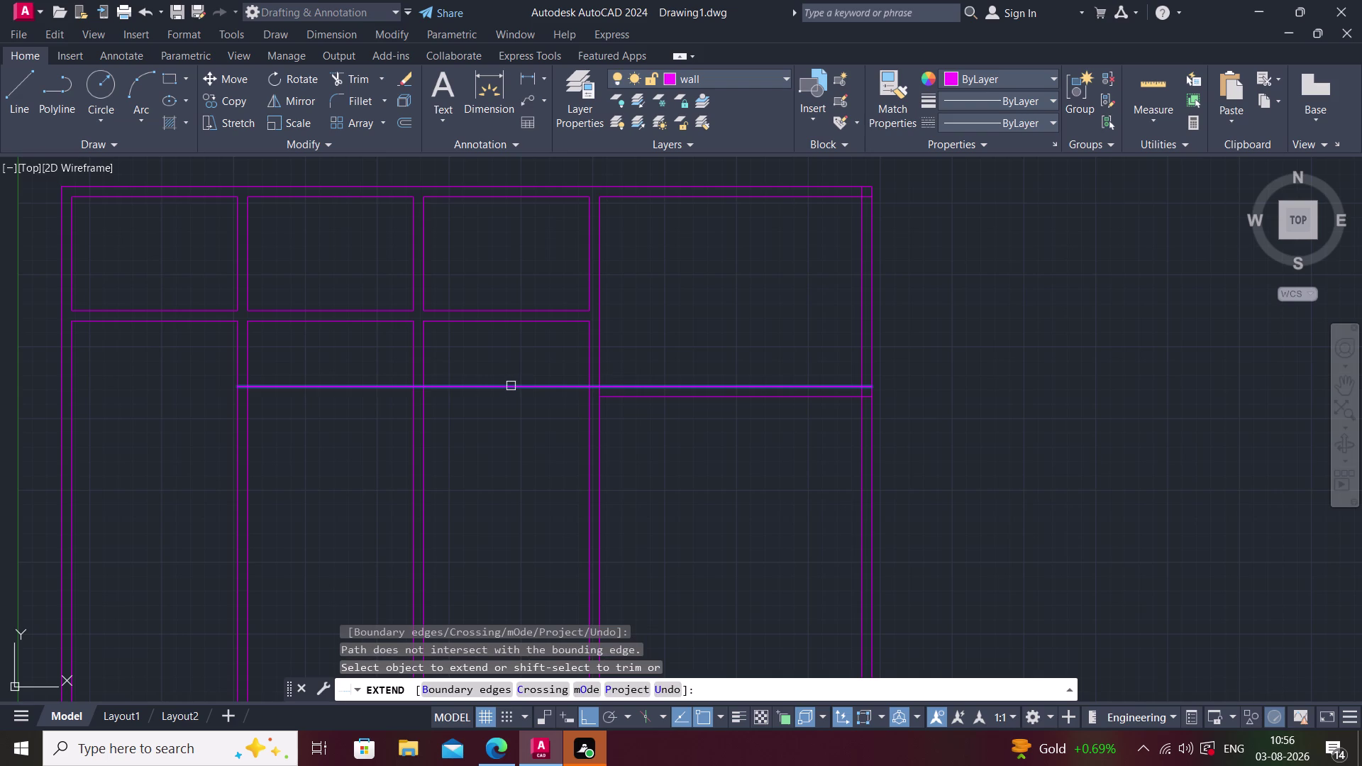
Extend the second wall line leftward to the vertical wall.
click(350, 389)
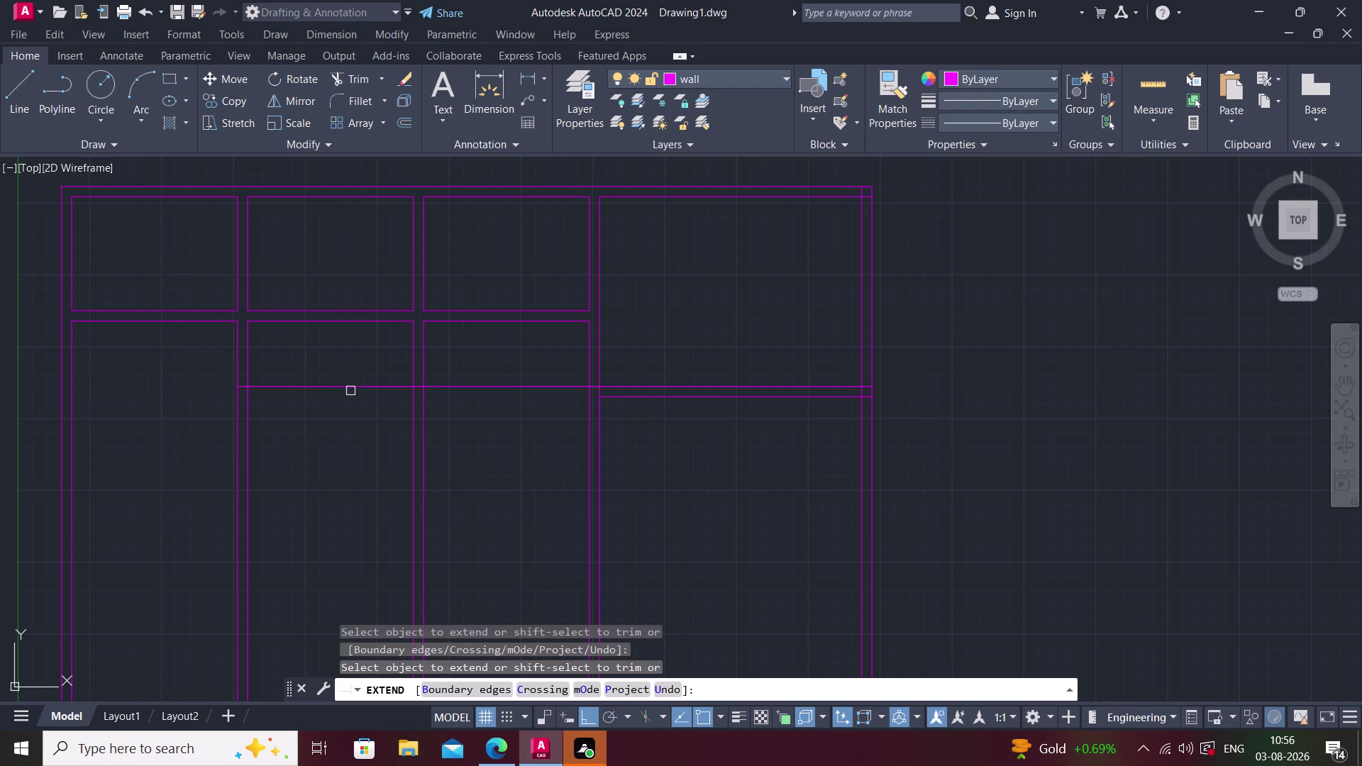
click(666, 400)
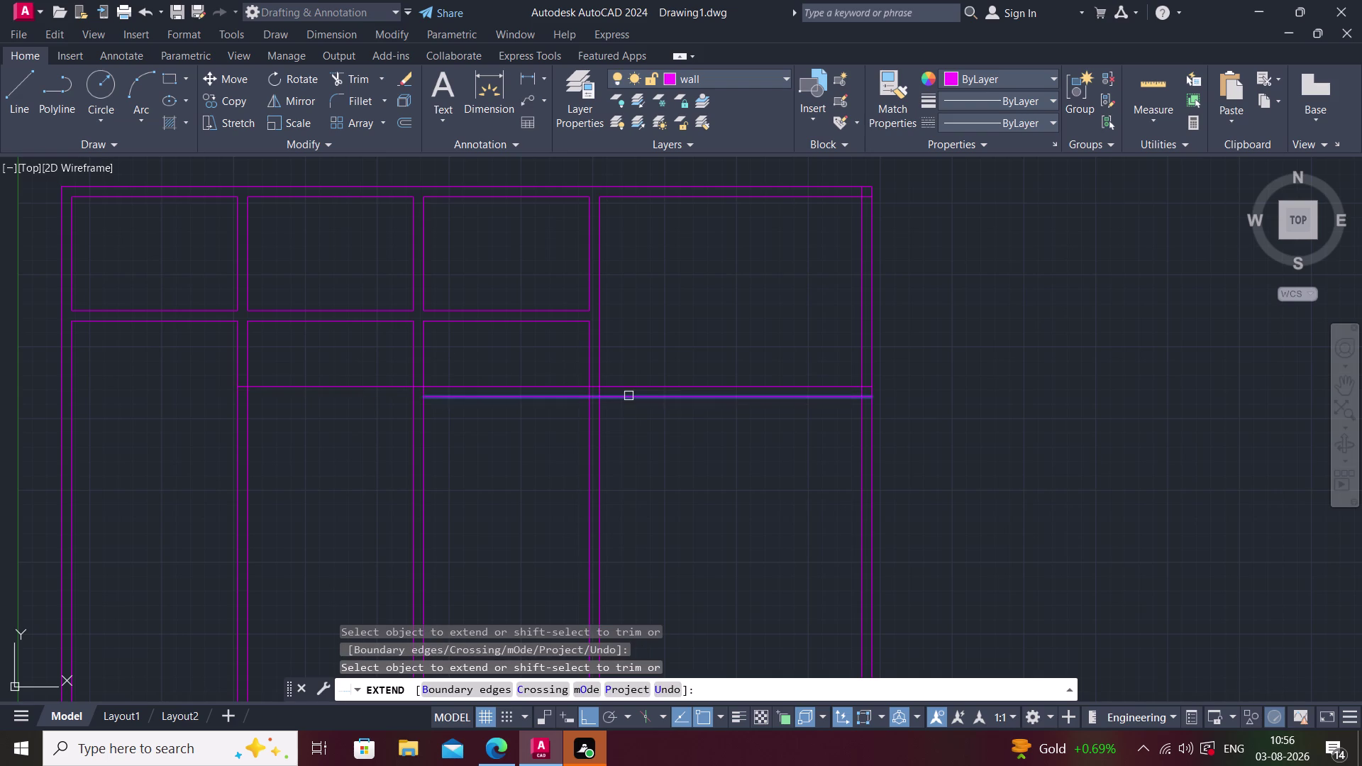
click(627, 396)
click(536, 395)
click(498, 400)
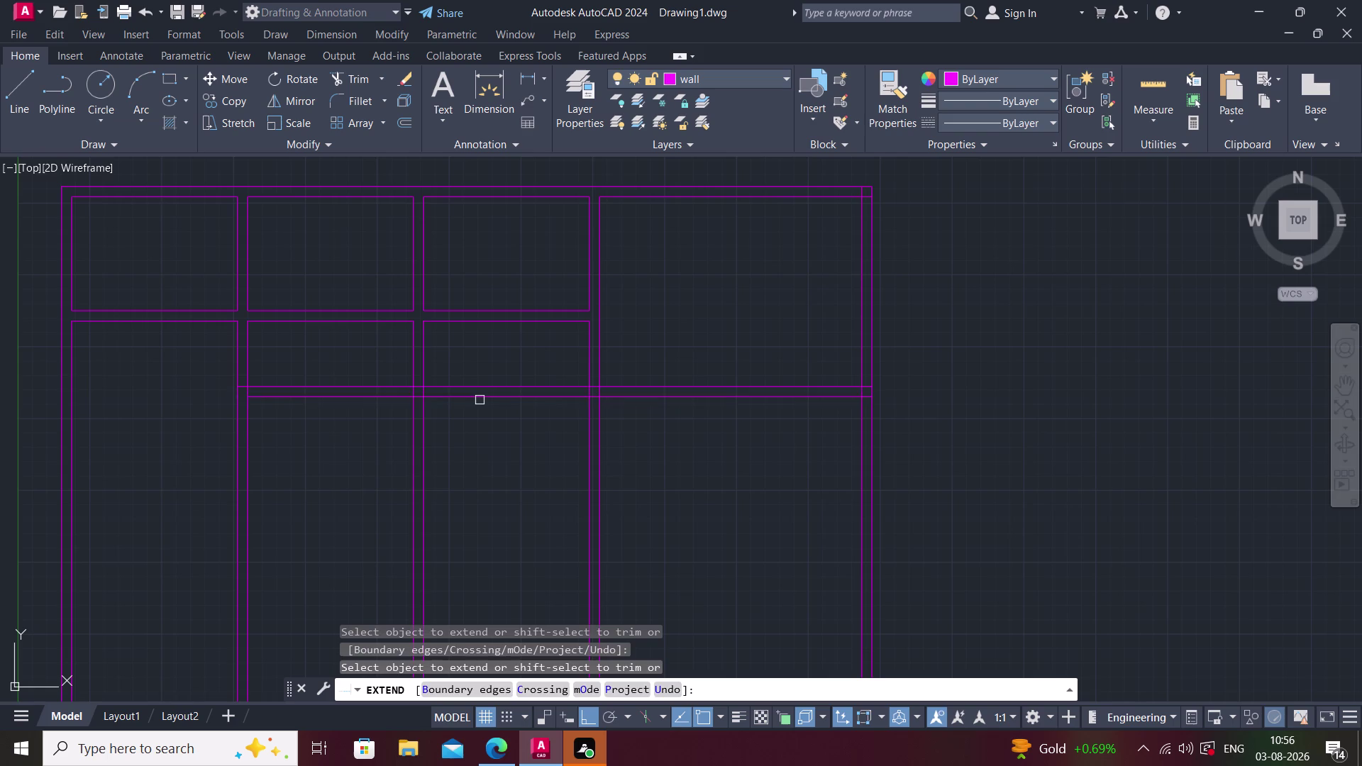
key(Escape)
middle_drag(267, 417, 290, 427)
key(space)
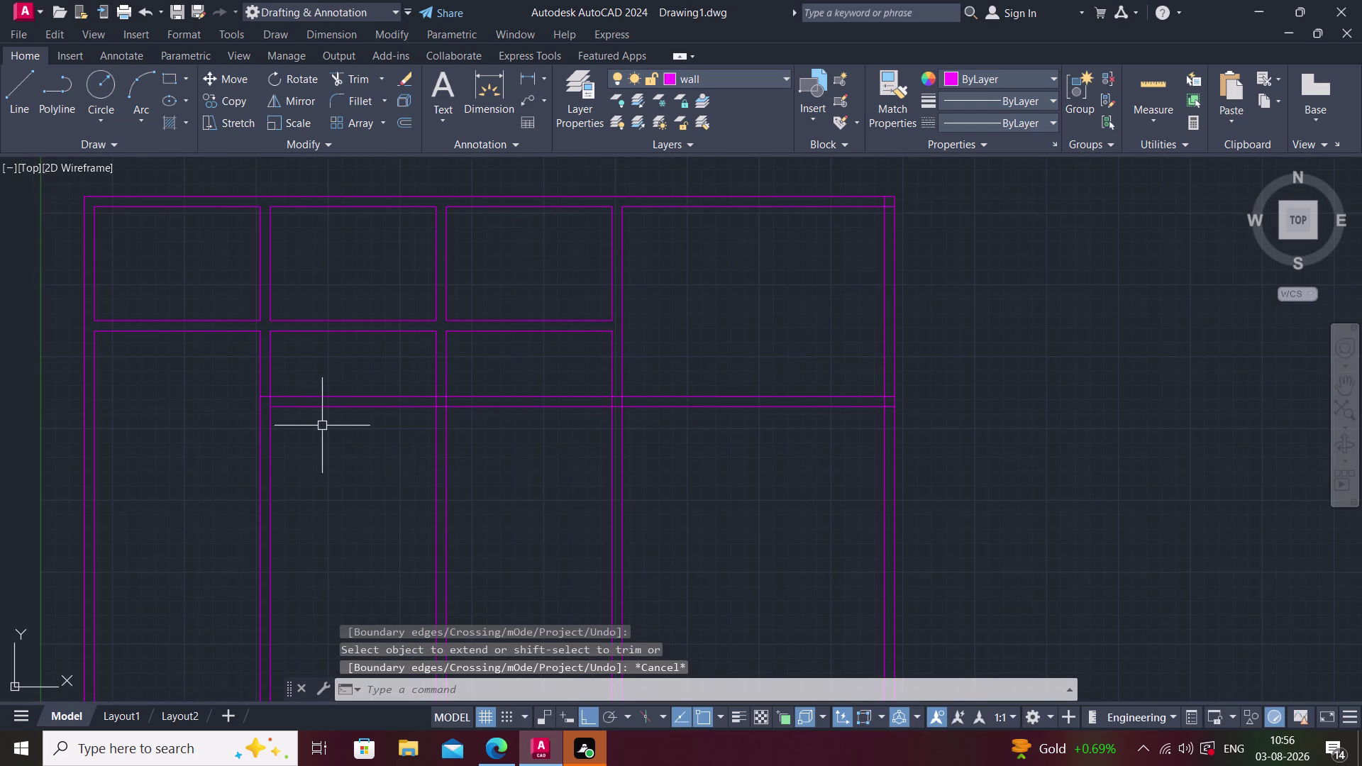
click(335, 409)
key(Escape)
middle_drag(345, 460, 362, 466)
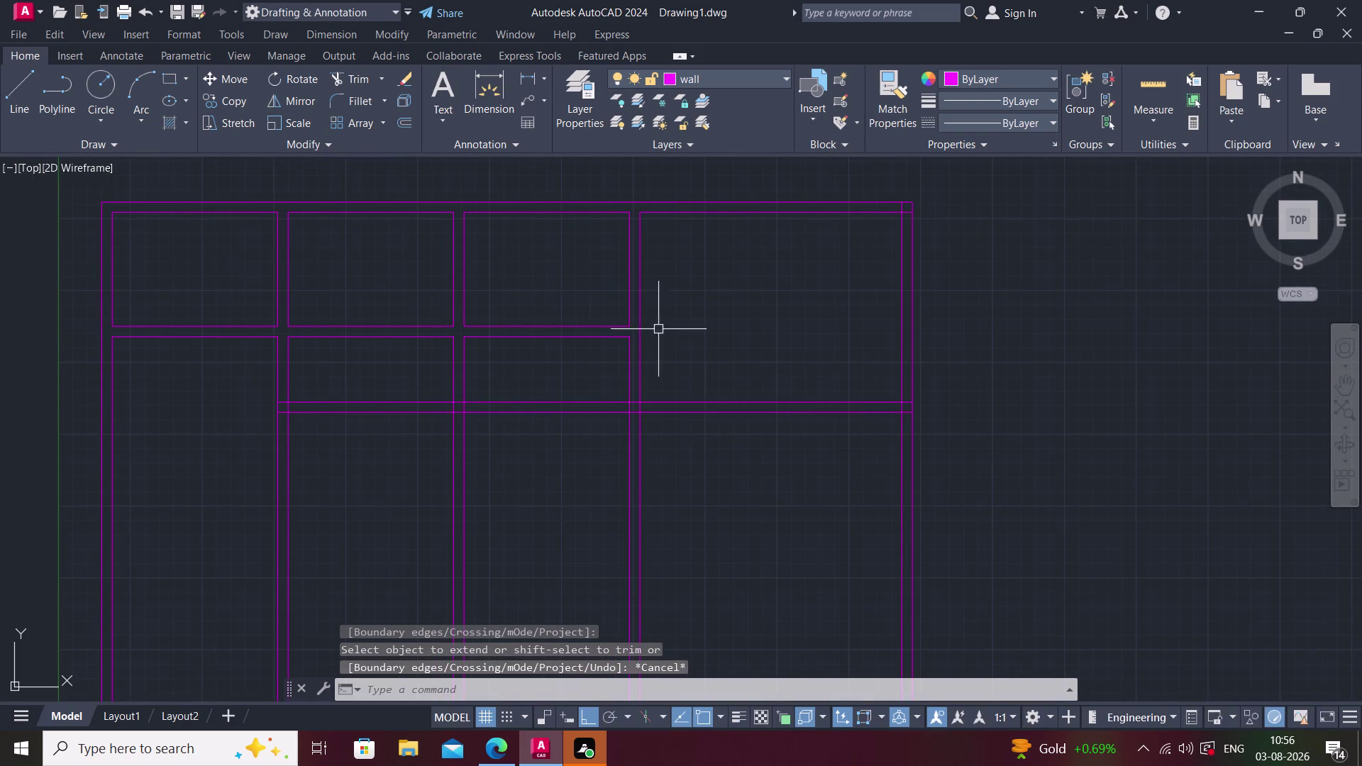
Dimension the lower-left room's width between its wall lines as 12' with DLI.
text(d)
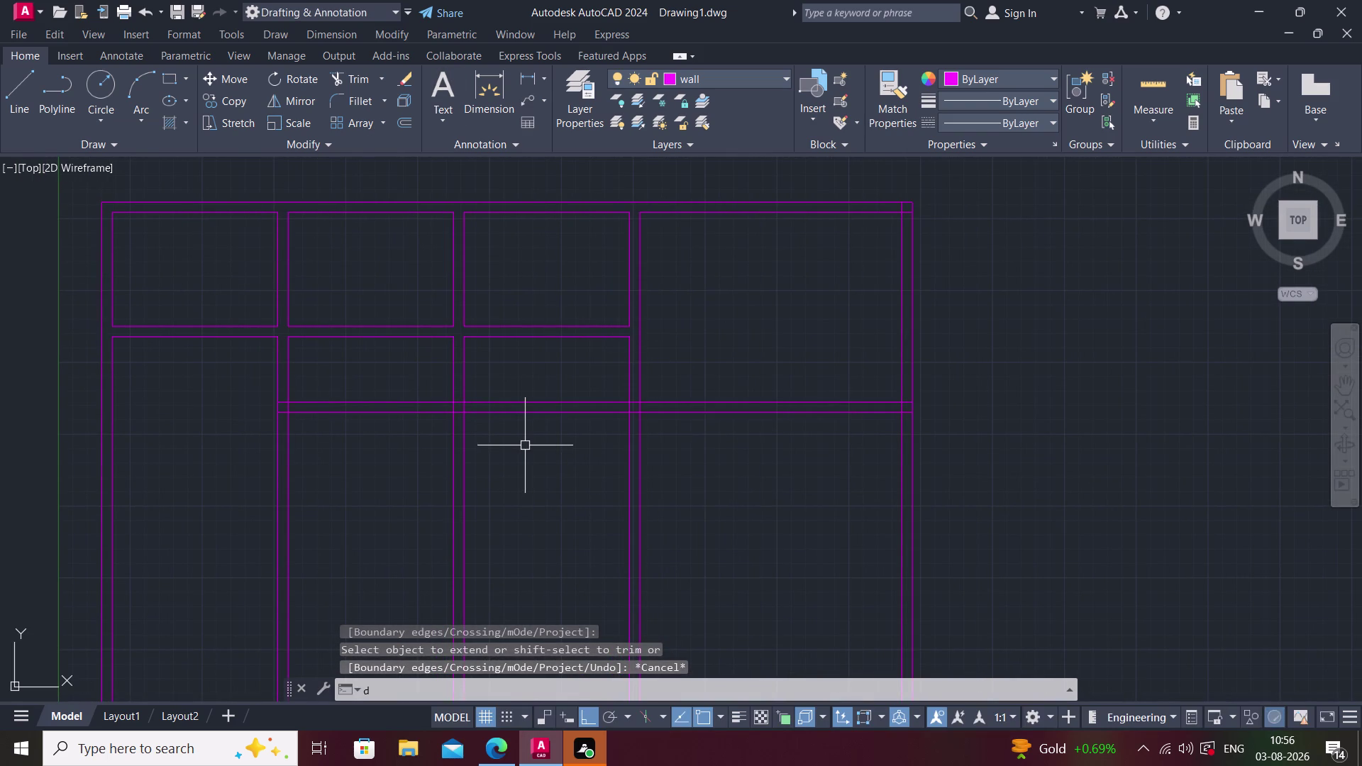
text(li)
key(space)
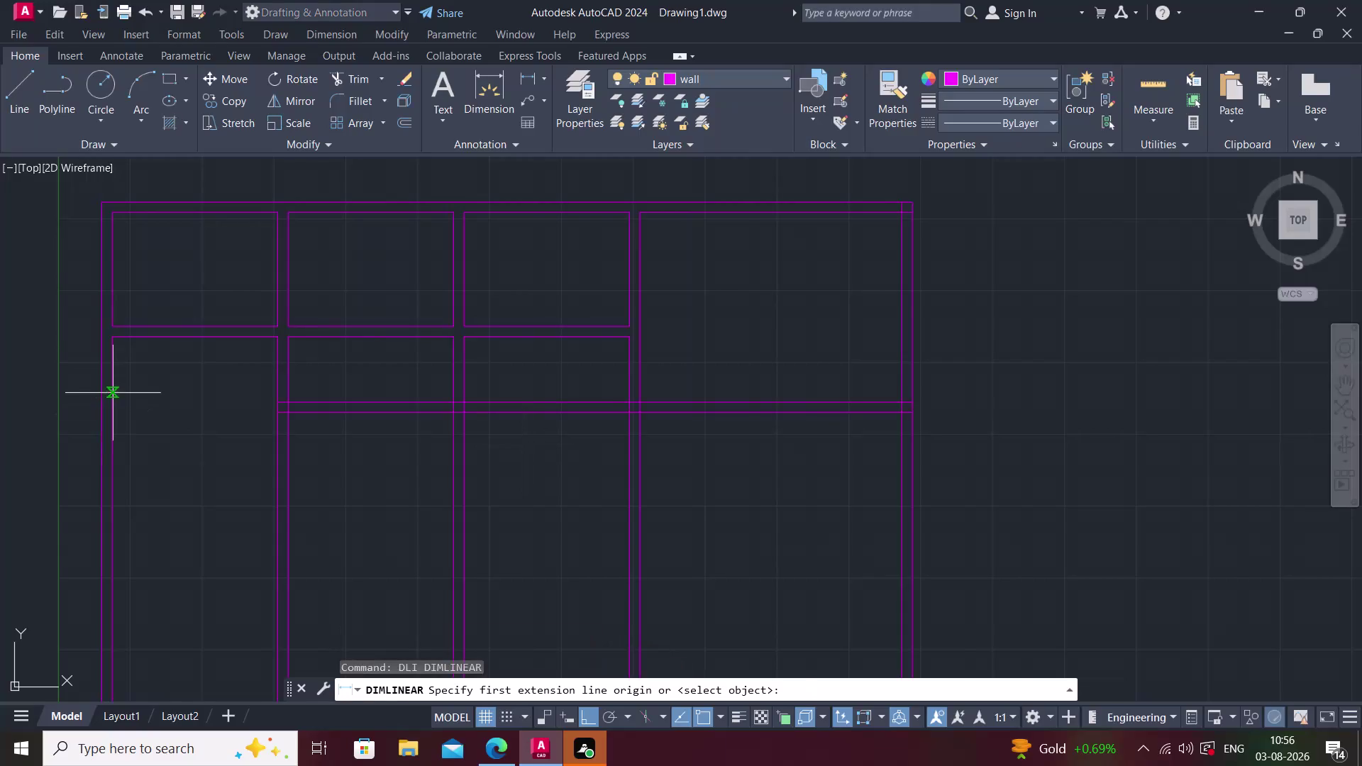
click(276, 401)
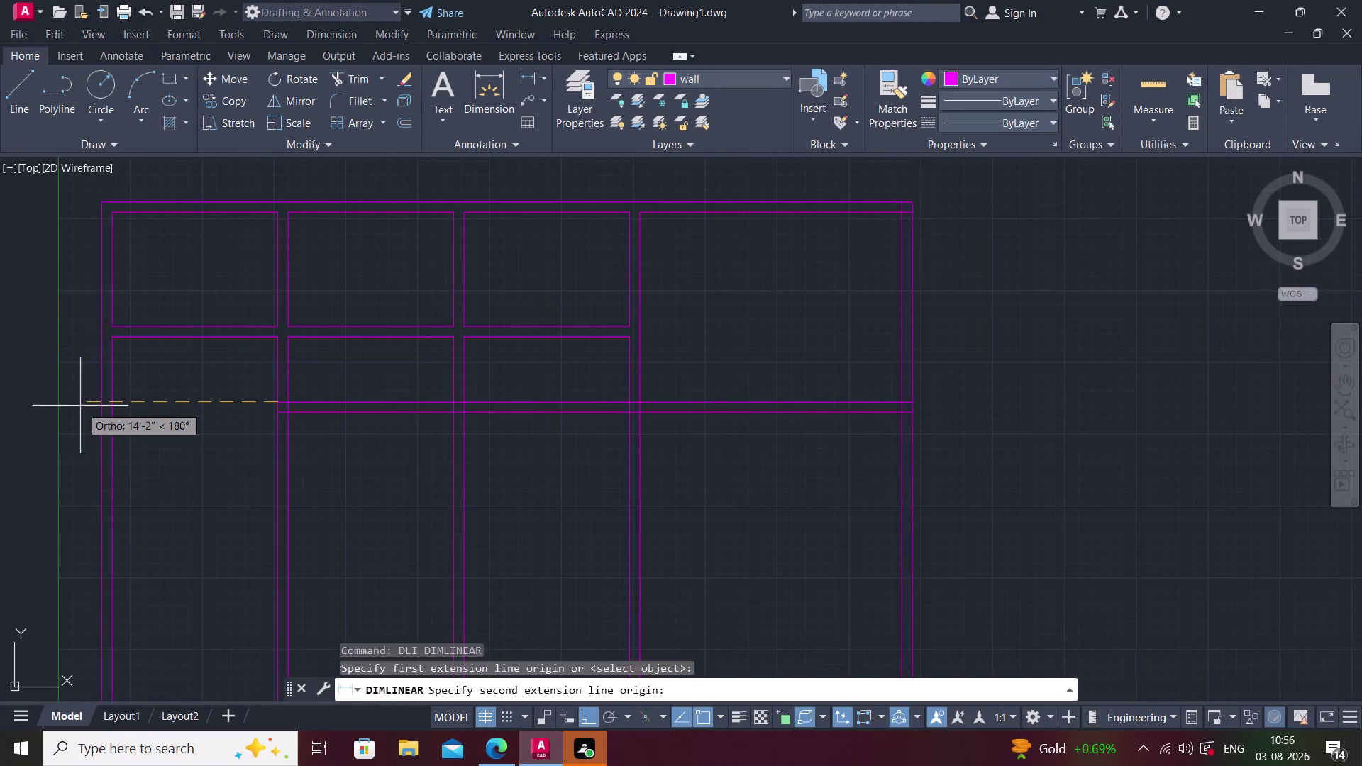
click(110, 404)
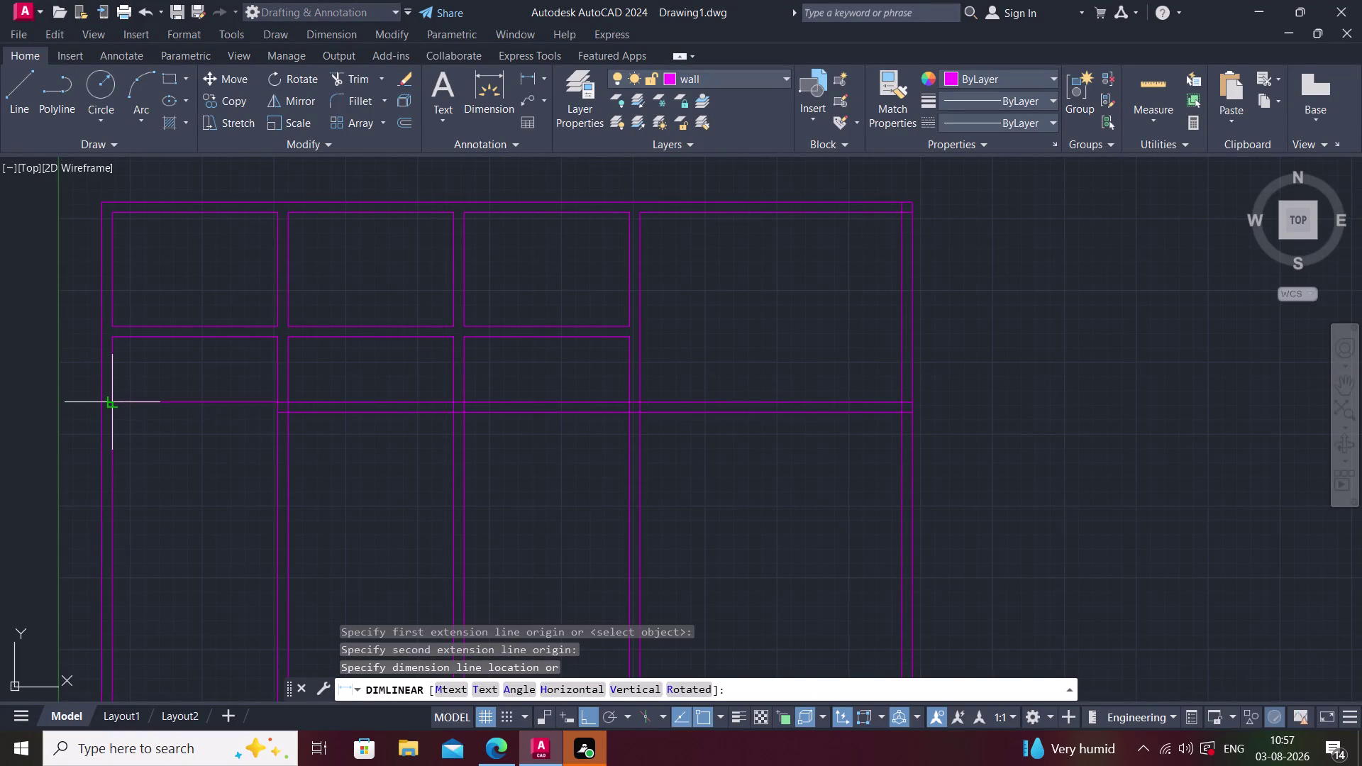
click(120, 427)
key(Escape)
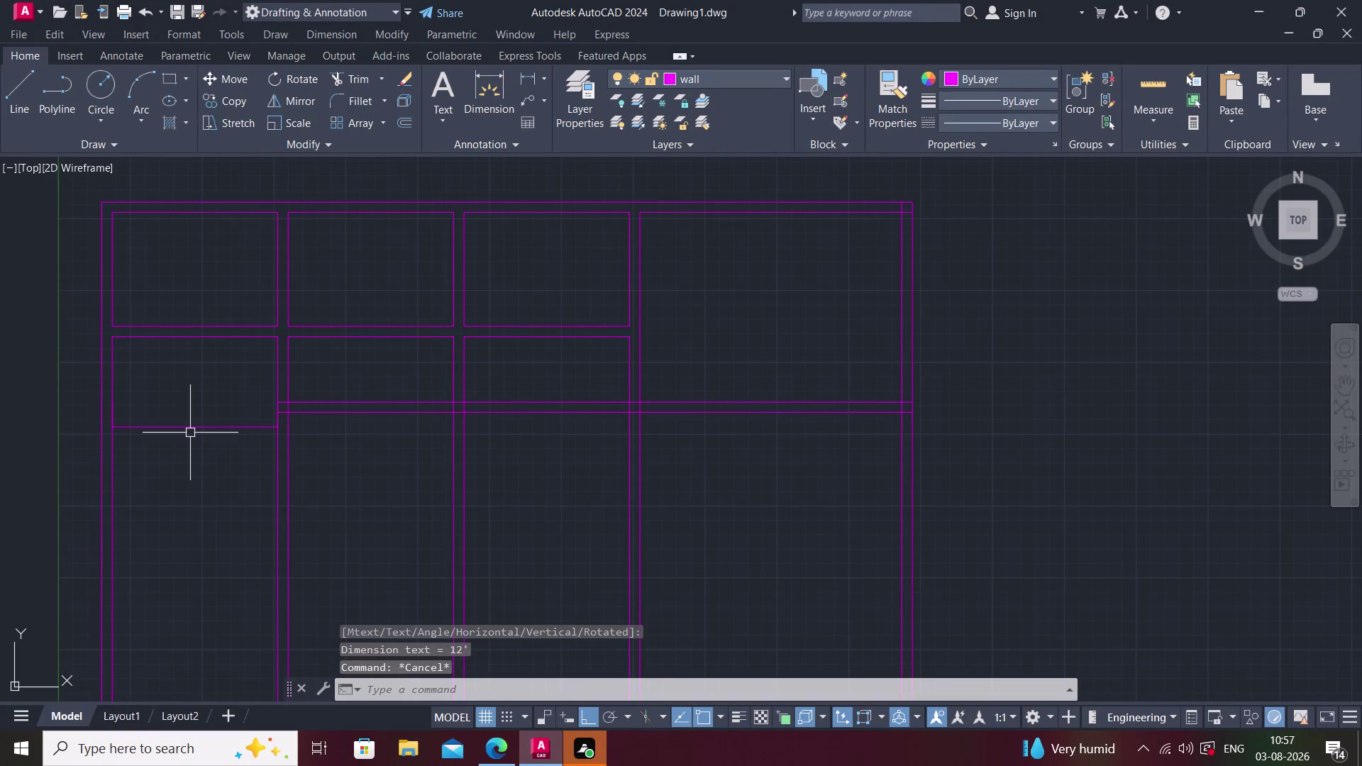
Set the Standard dimension style's text height to 0'-10.18" and make it current.
text(d)
key(space)
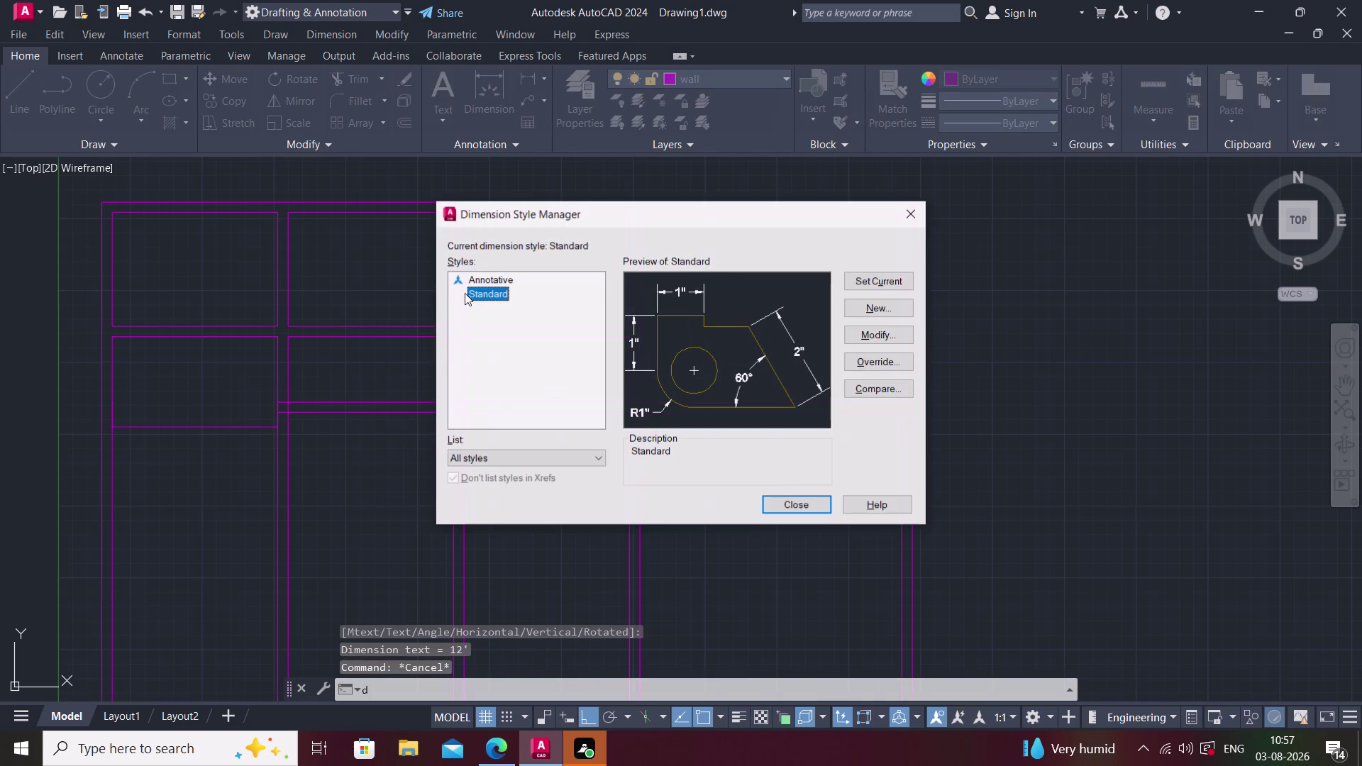
click(887, 335)
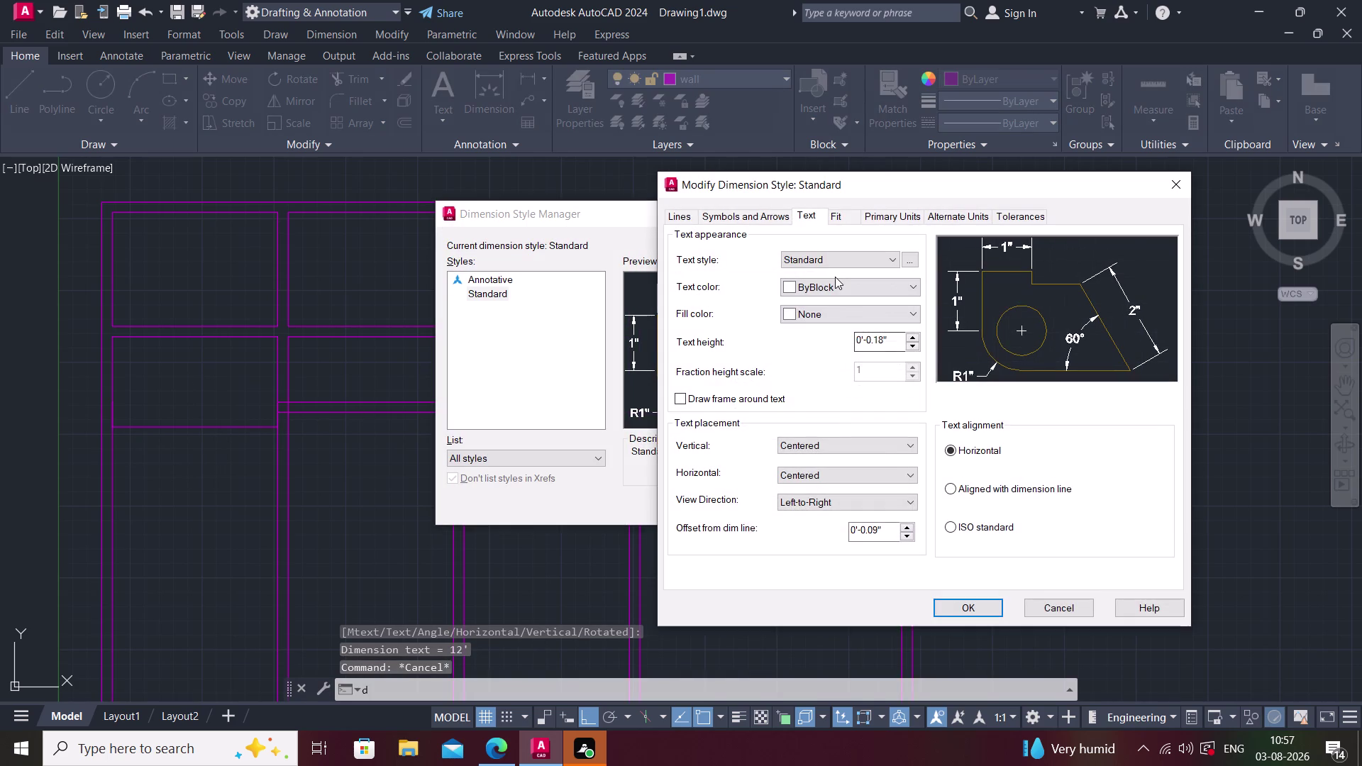
click(917, 337)
click(916, 337)
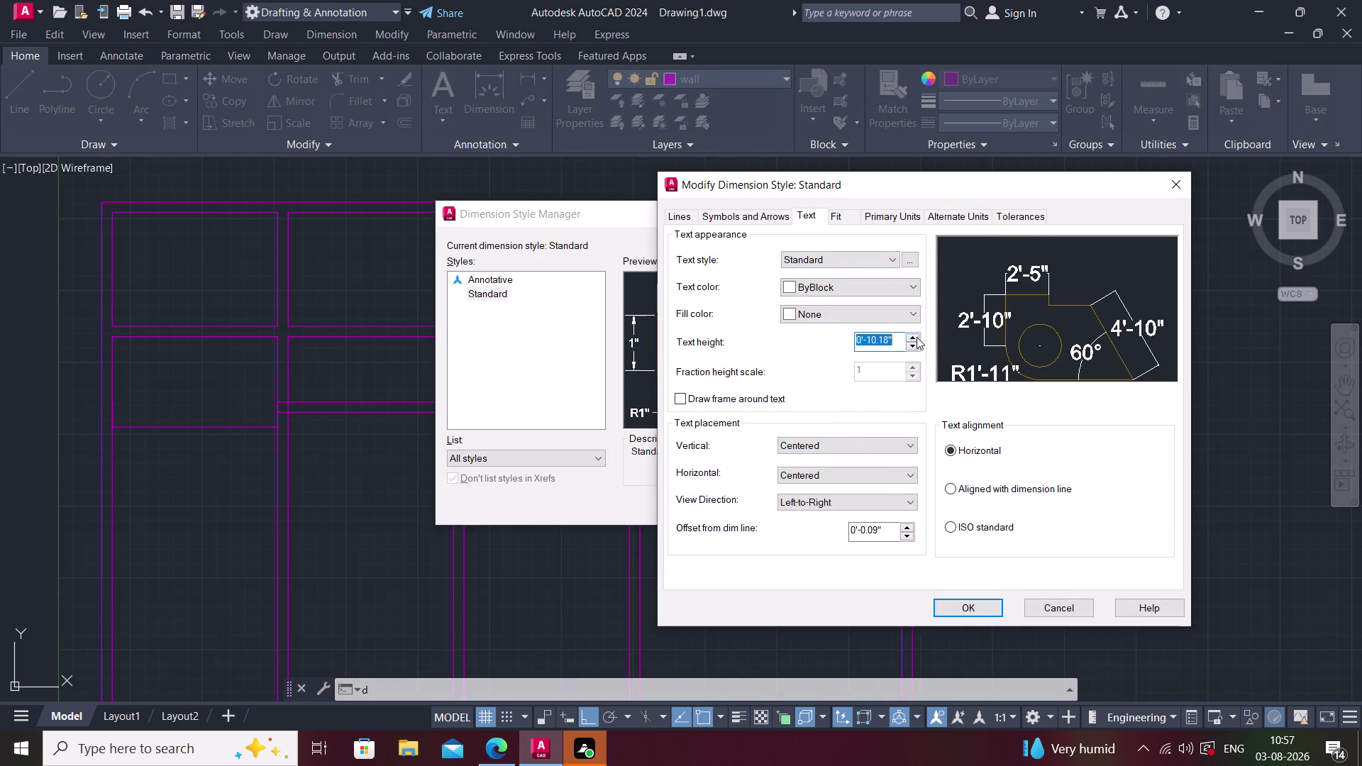
click(982, 612)
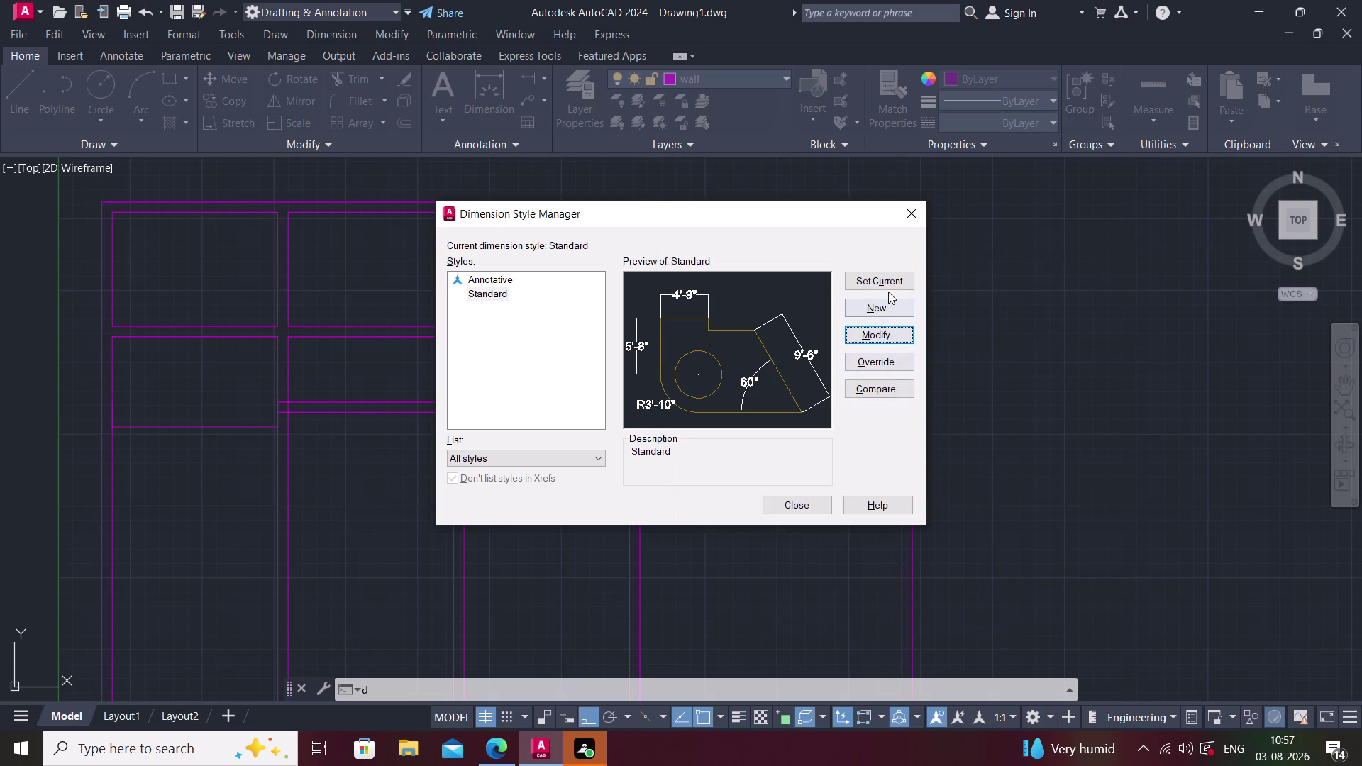
double_click(886, 286)
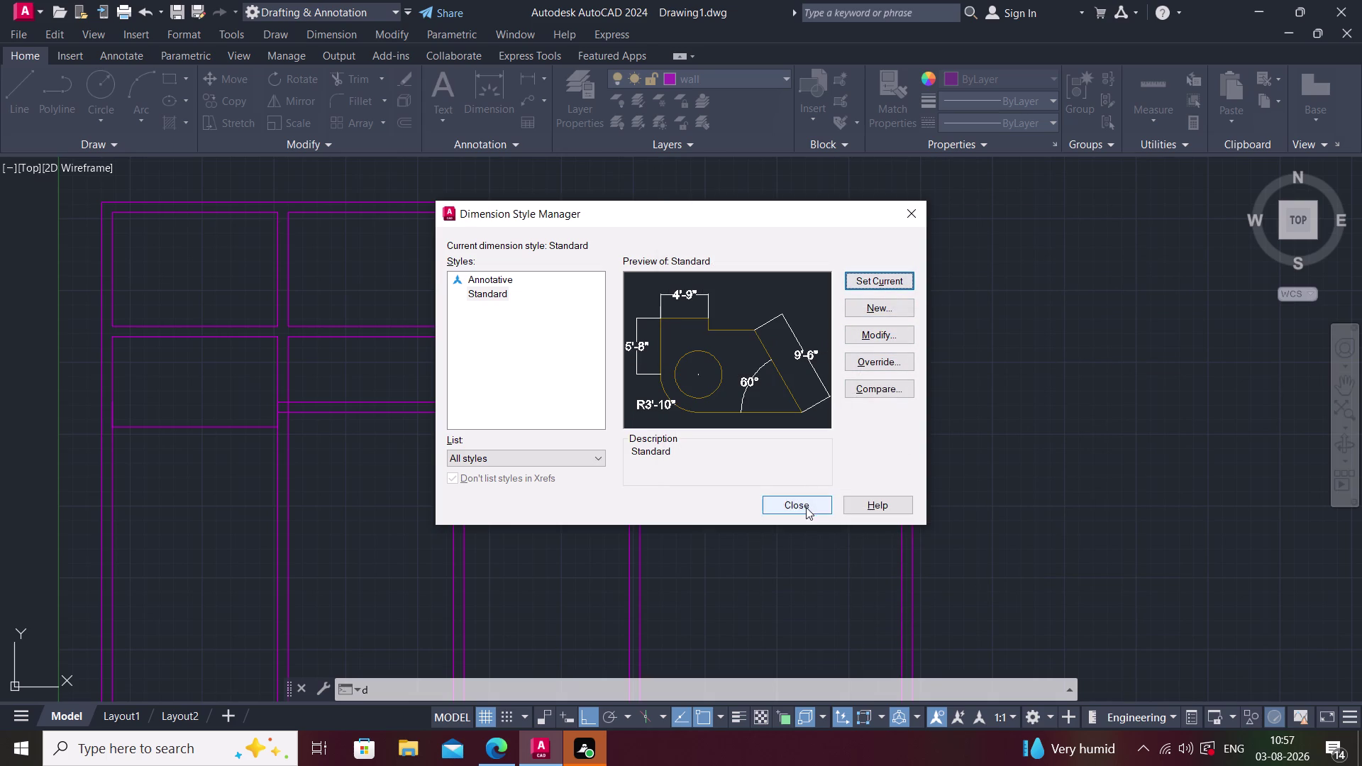
click(805, 506)
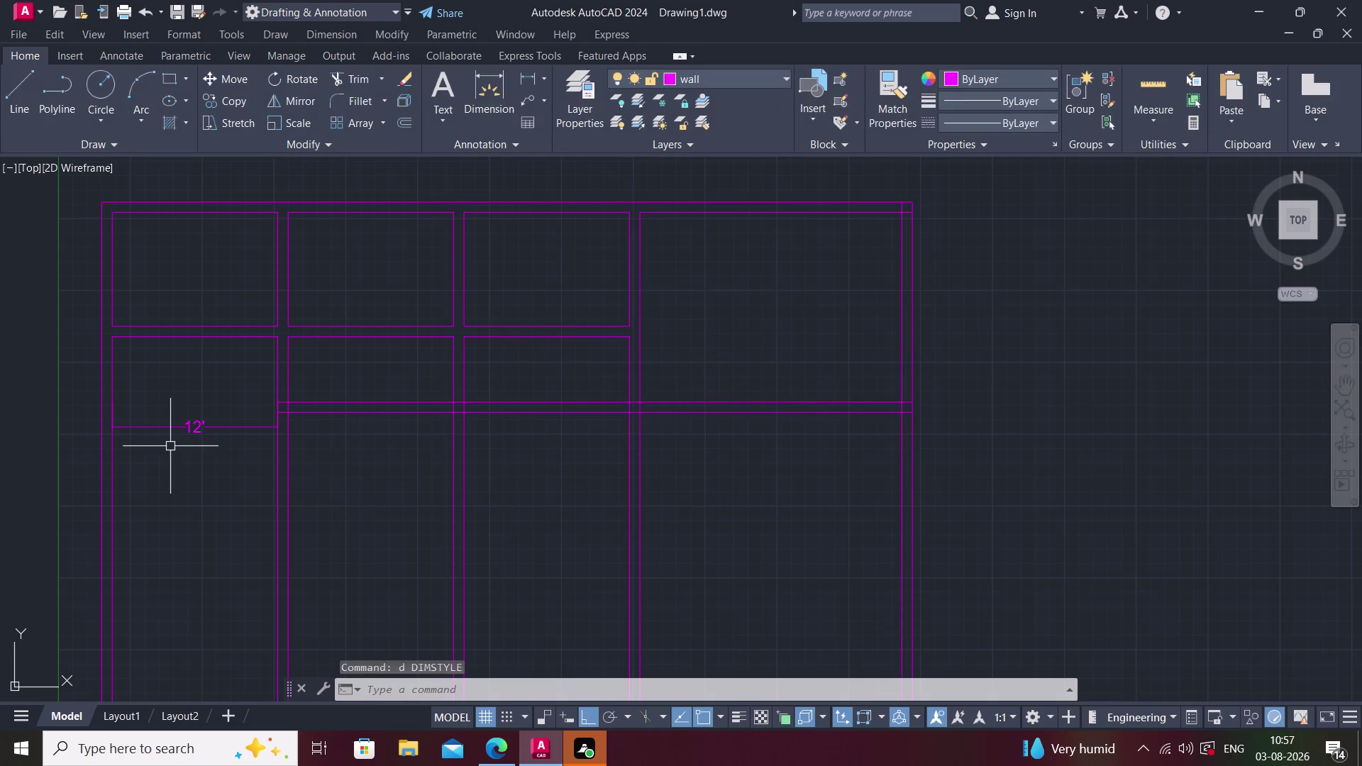
click(195, 423)
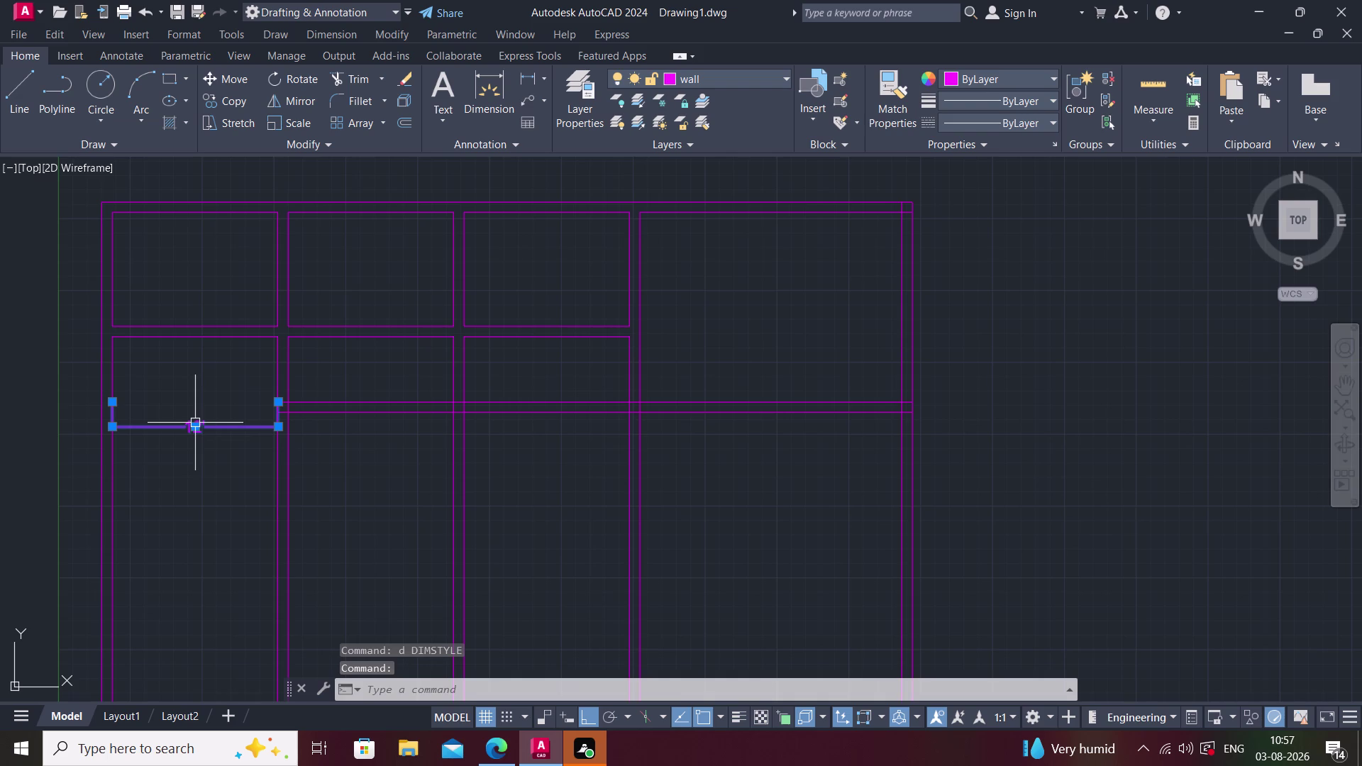
key(Escape)
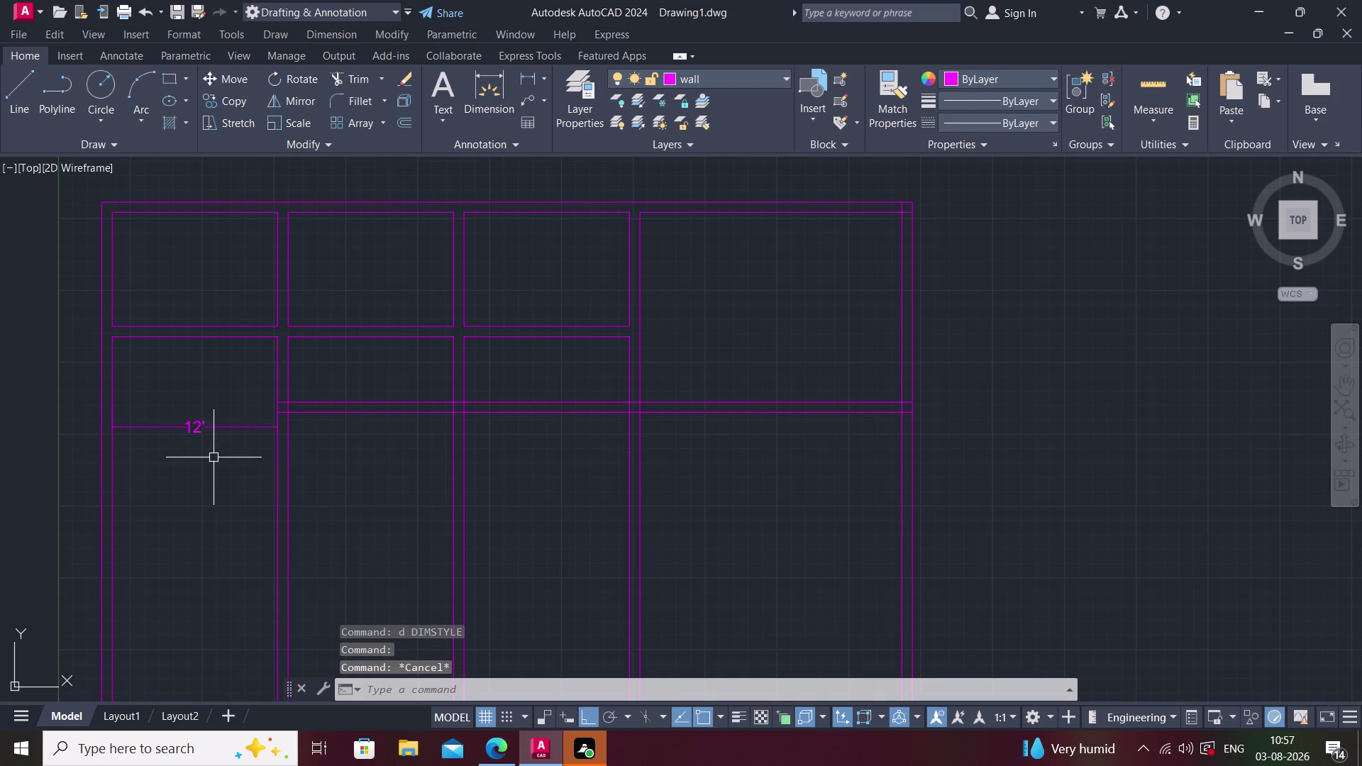
middle_drag(227, 448, 265, 417)
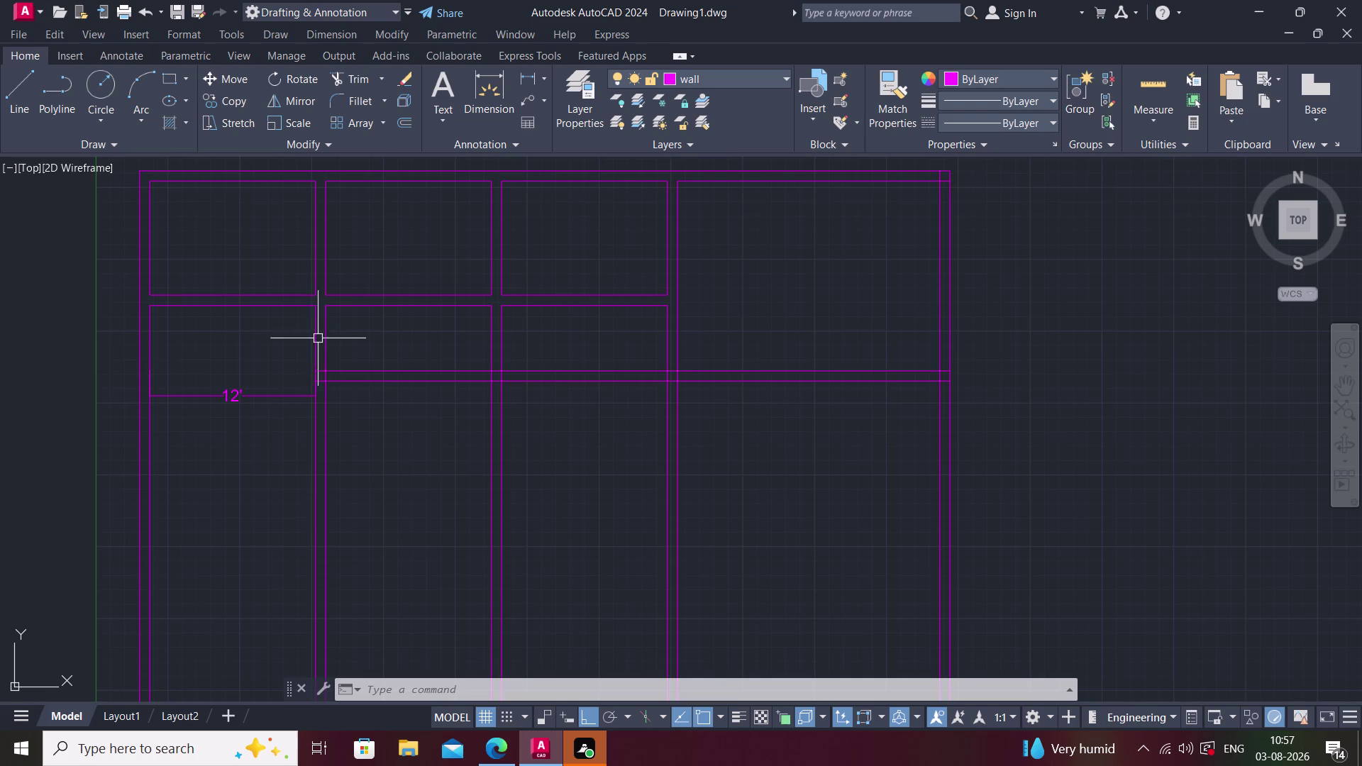
Fence-trim the wall segments crossed below the top row of rooms.
text(tr)
key(space)
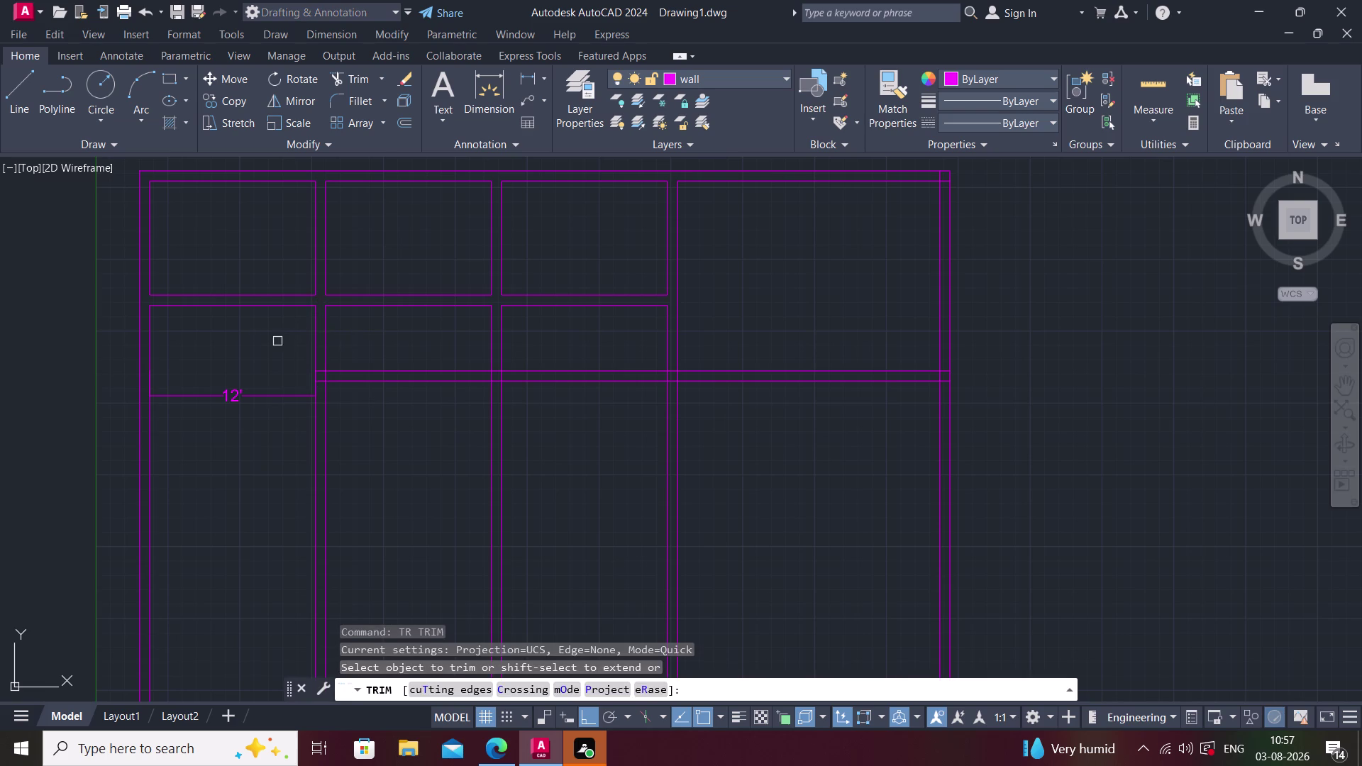
click(276, 343)
click(868, 351)
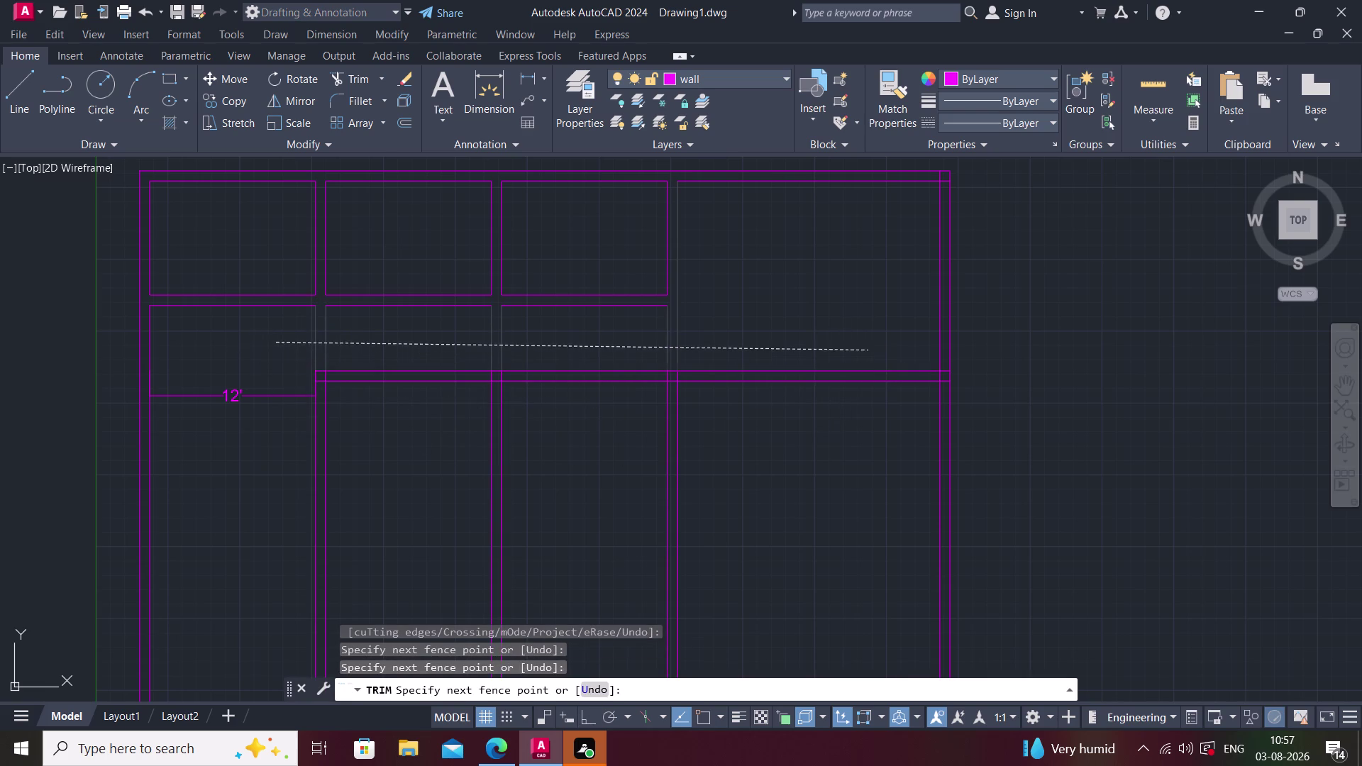
click(413, 347)
click(425, 496)
click(249, 449)
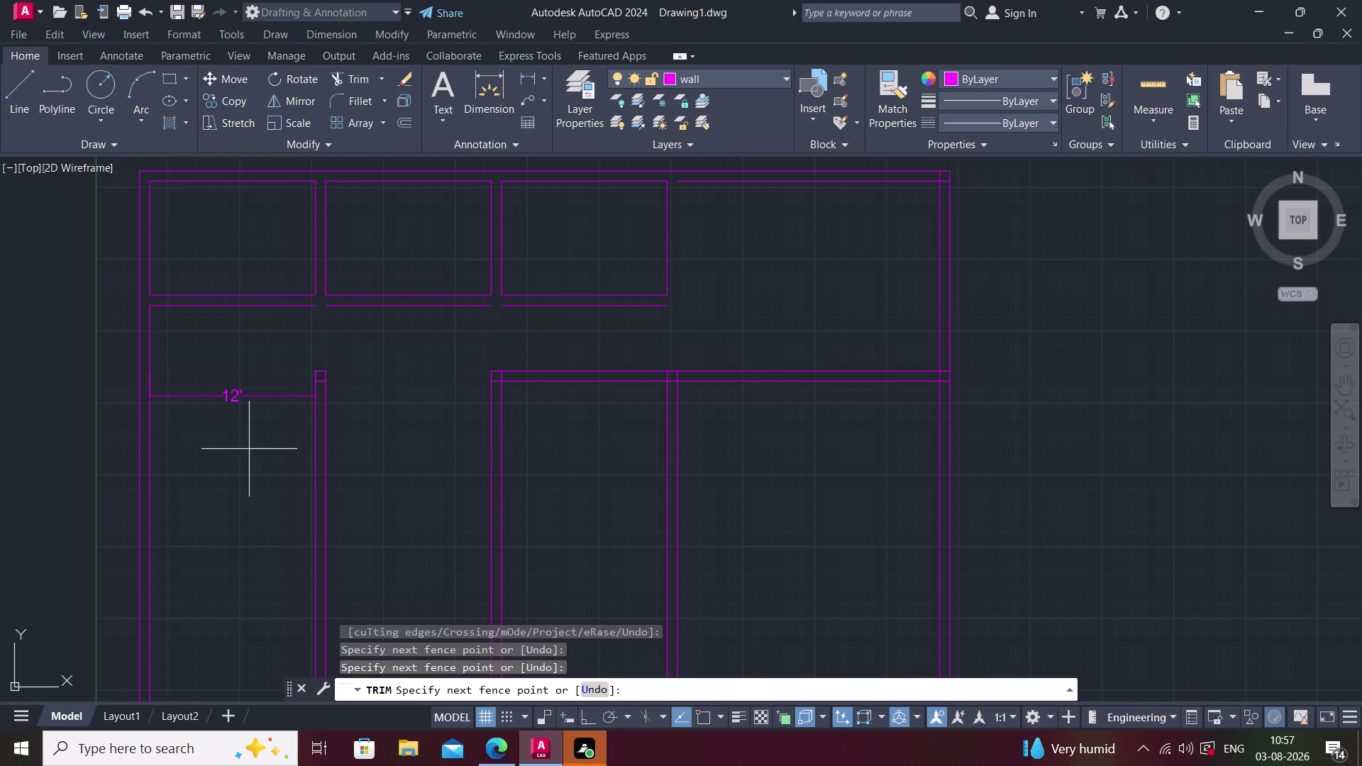
click(780, 455)
click(285, 359)
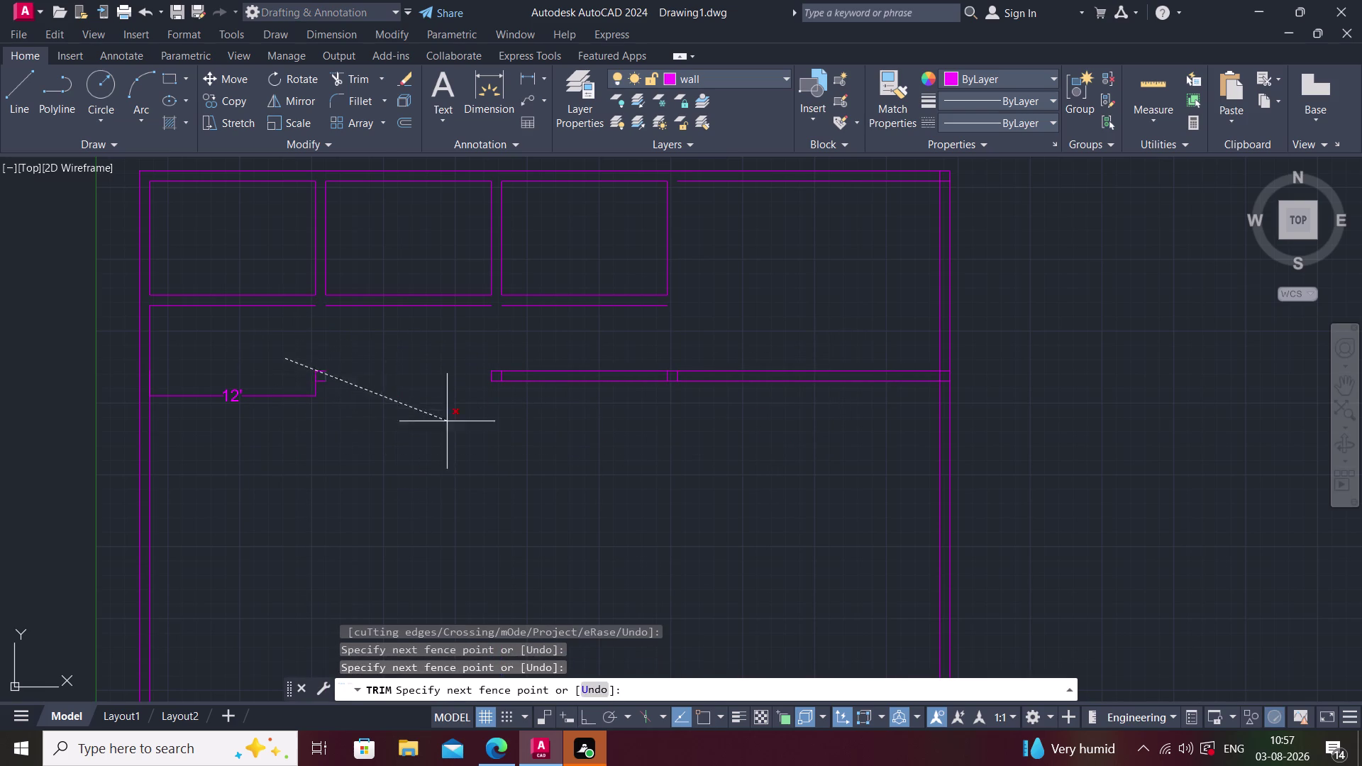
Trim the middle horizontal wall section and its small leftover stubs.
click(743, 435)
click(560, 368)
click(562, 380)
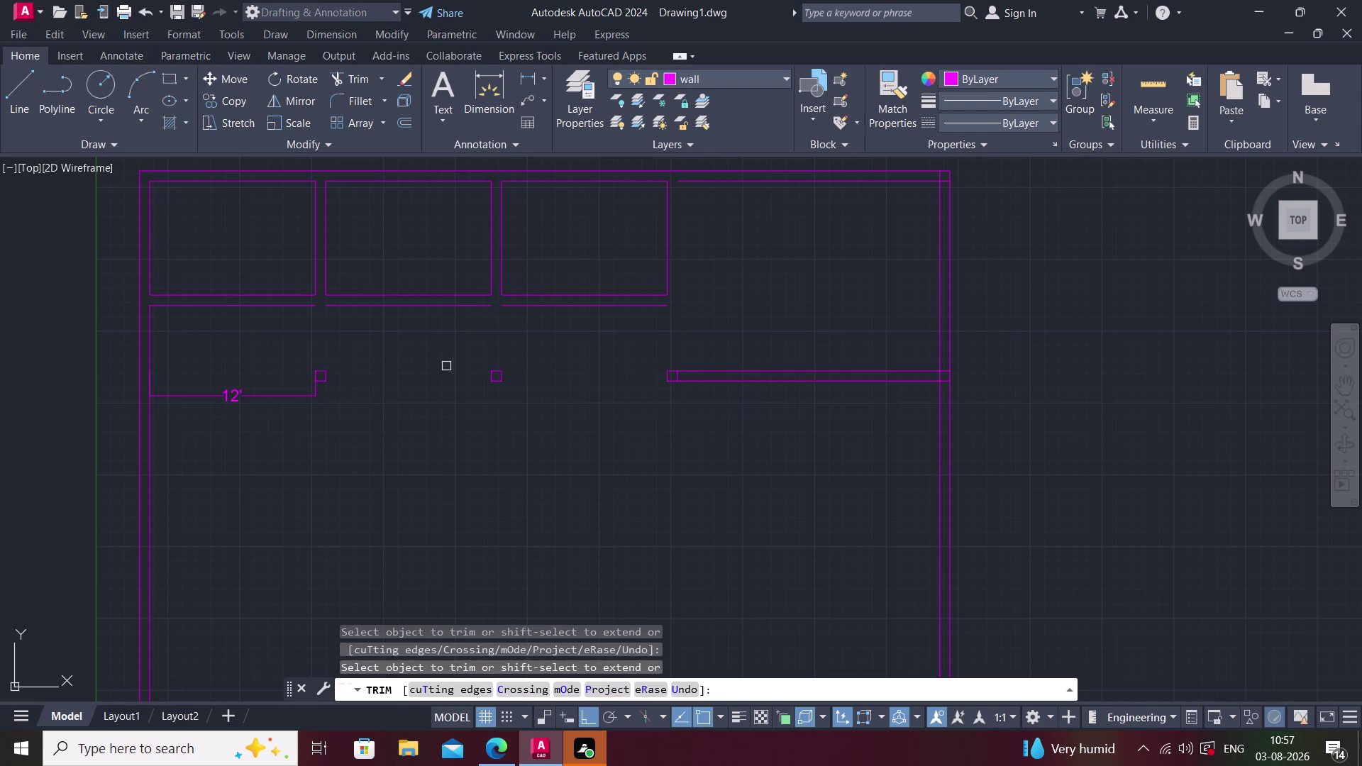
drag(446, 366, 531, 417)
click(486, 374)
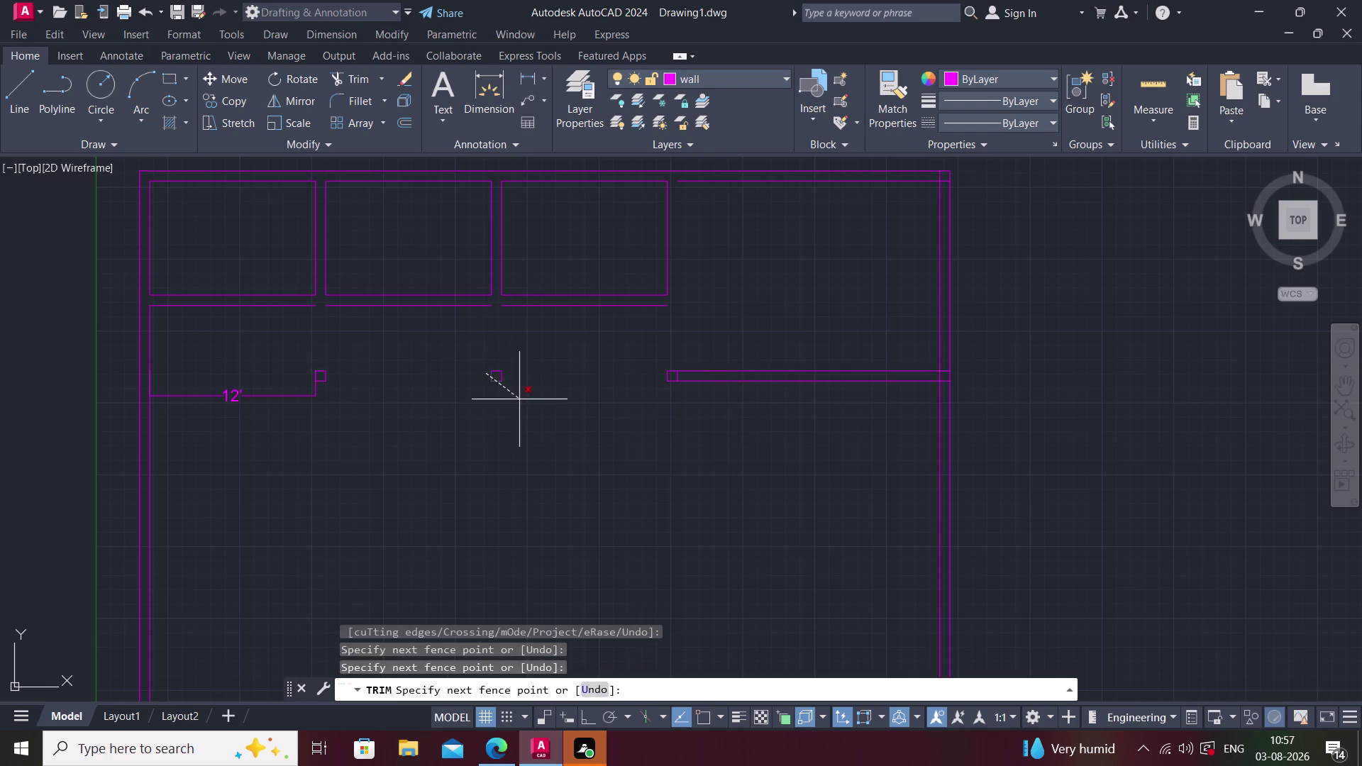
click(519, 400)
click(471, 357)
click(508, 389)
click(499, 364)
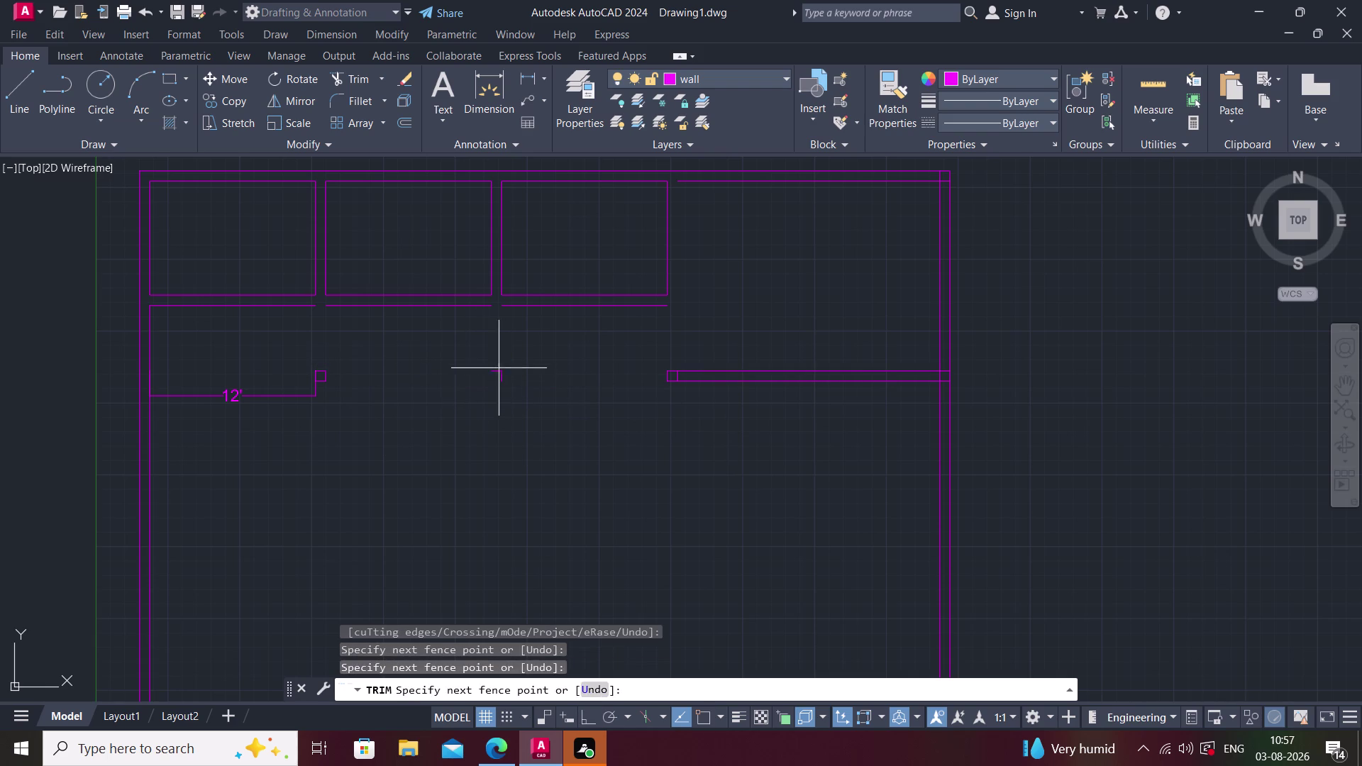
click(499, 368)
click(498, 370)
click(499, 371)
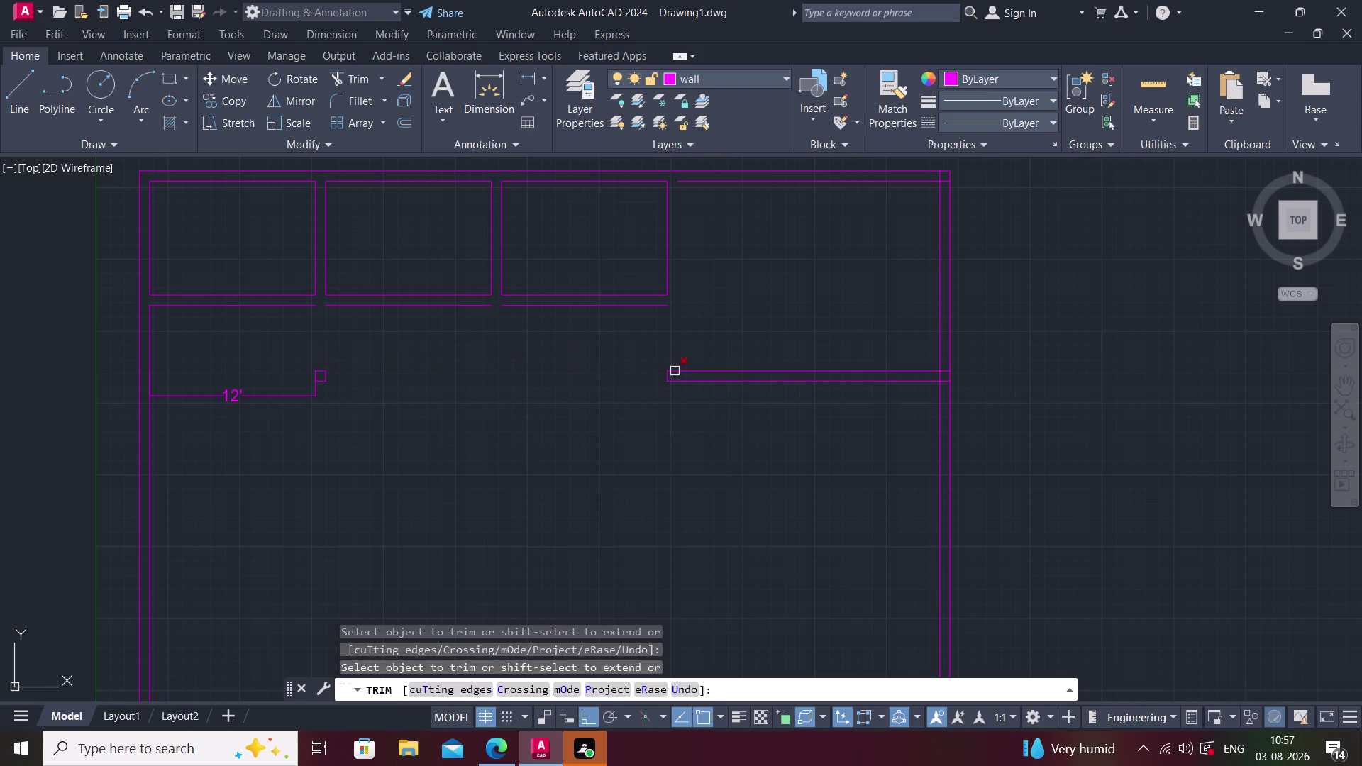
Trim the right end of the horizontal wall and its leftover pieces.
click(671, 371)
click(669, 375)
click(670, 381)
click(682, 380)
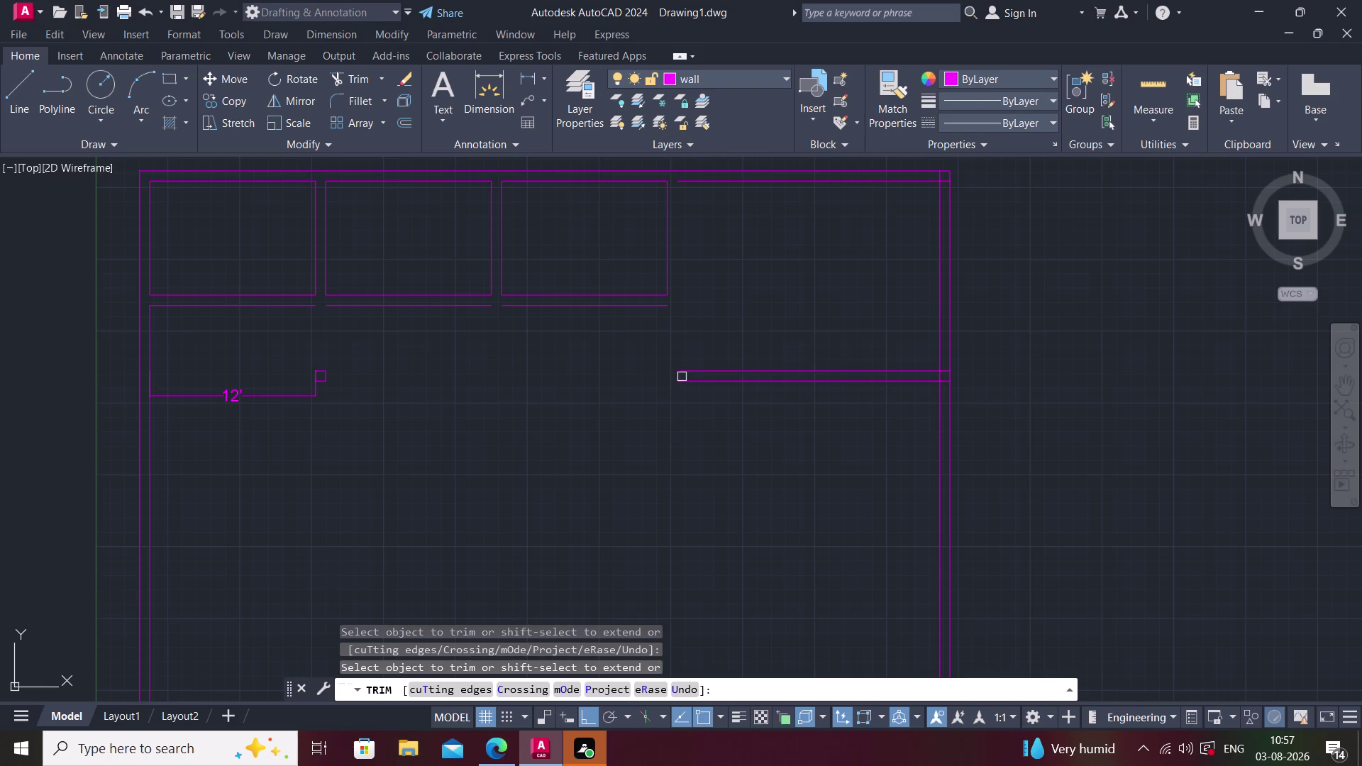
click(690, 370)
click(700, 379)
scroll(up, 3)
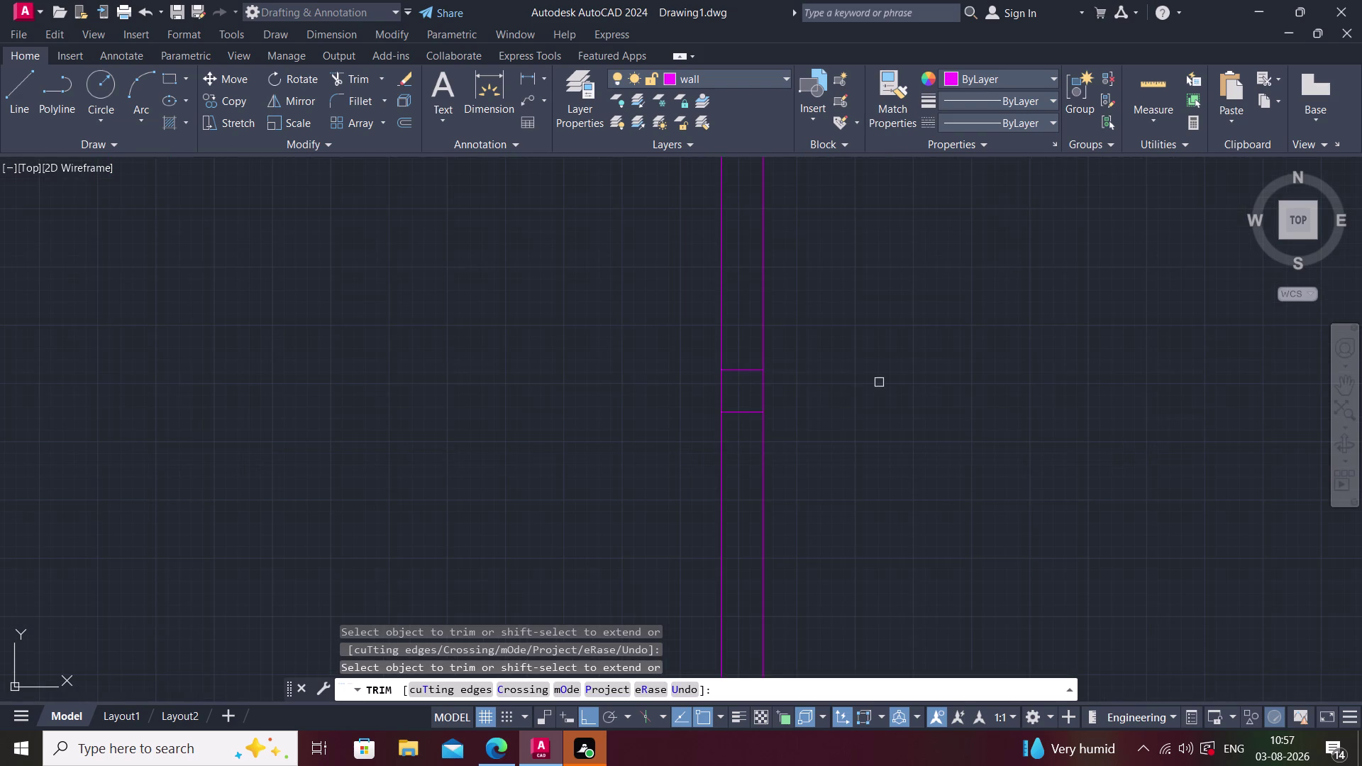
click(744, 370)
click(743, 417)
Trim the remaining wall stubs beside the 12' dimension.
scroll(down, 3)
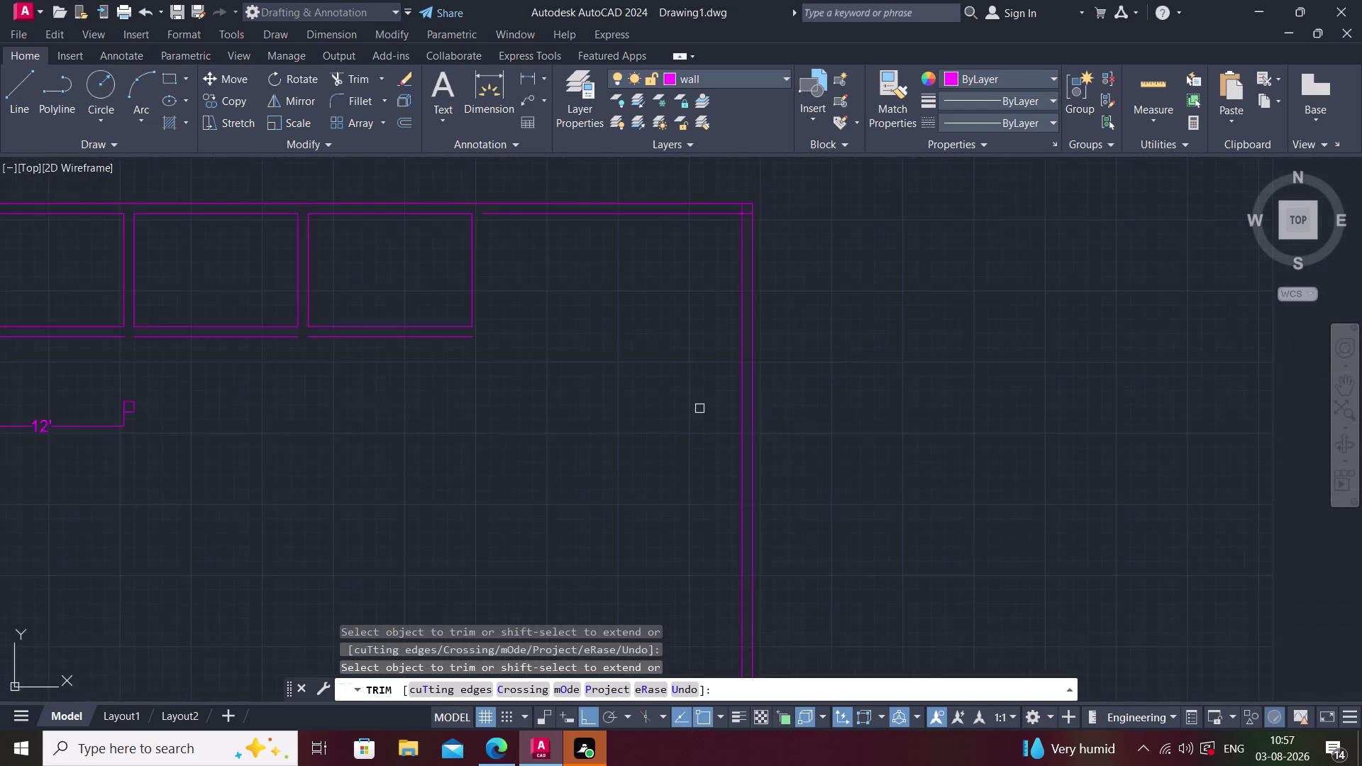
scroll(down, 3)
scroll(up, 3)
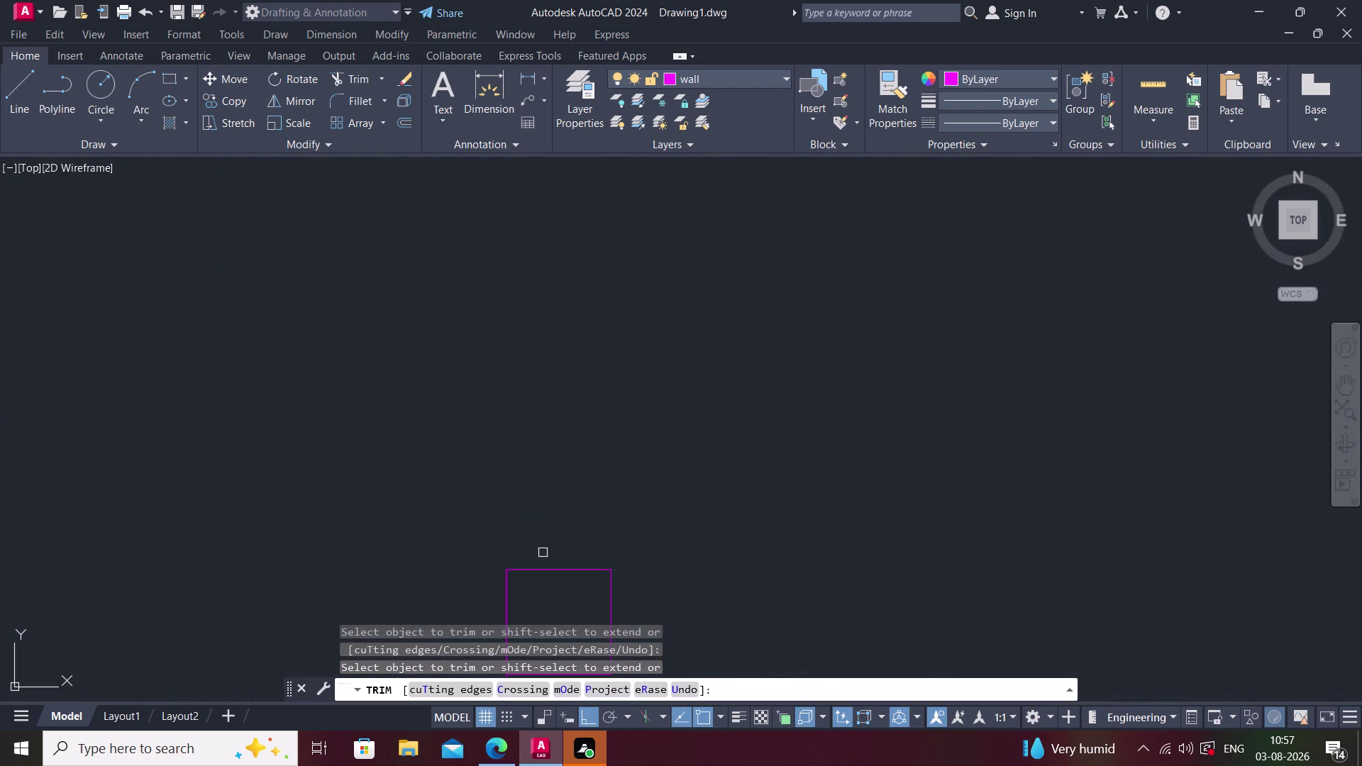
click(546, 566)
scroll(down, 3)
click(566, 546)
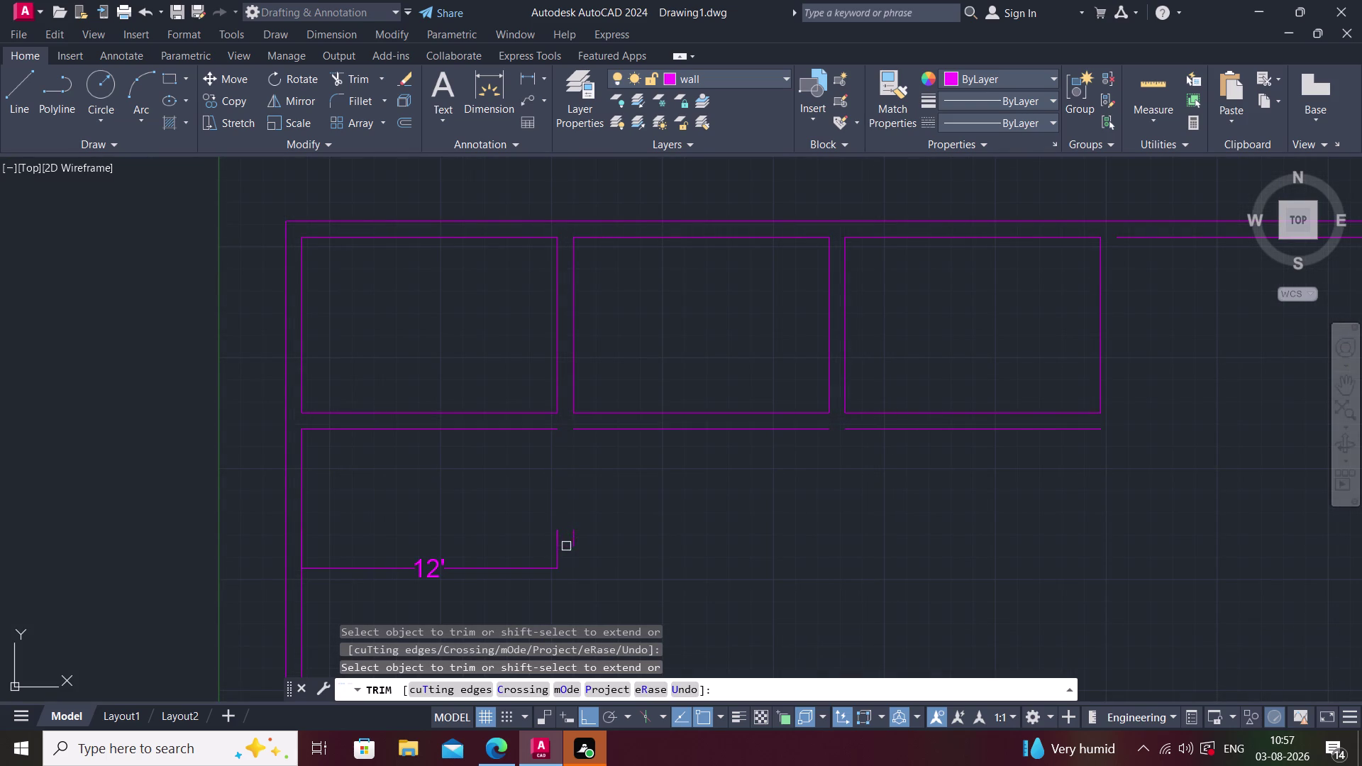
click(576, 539)
click(555, 538)
key(Escape)
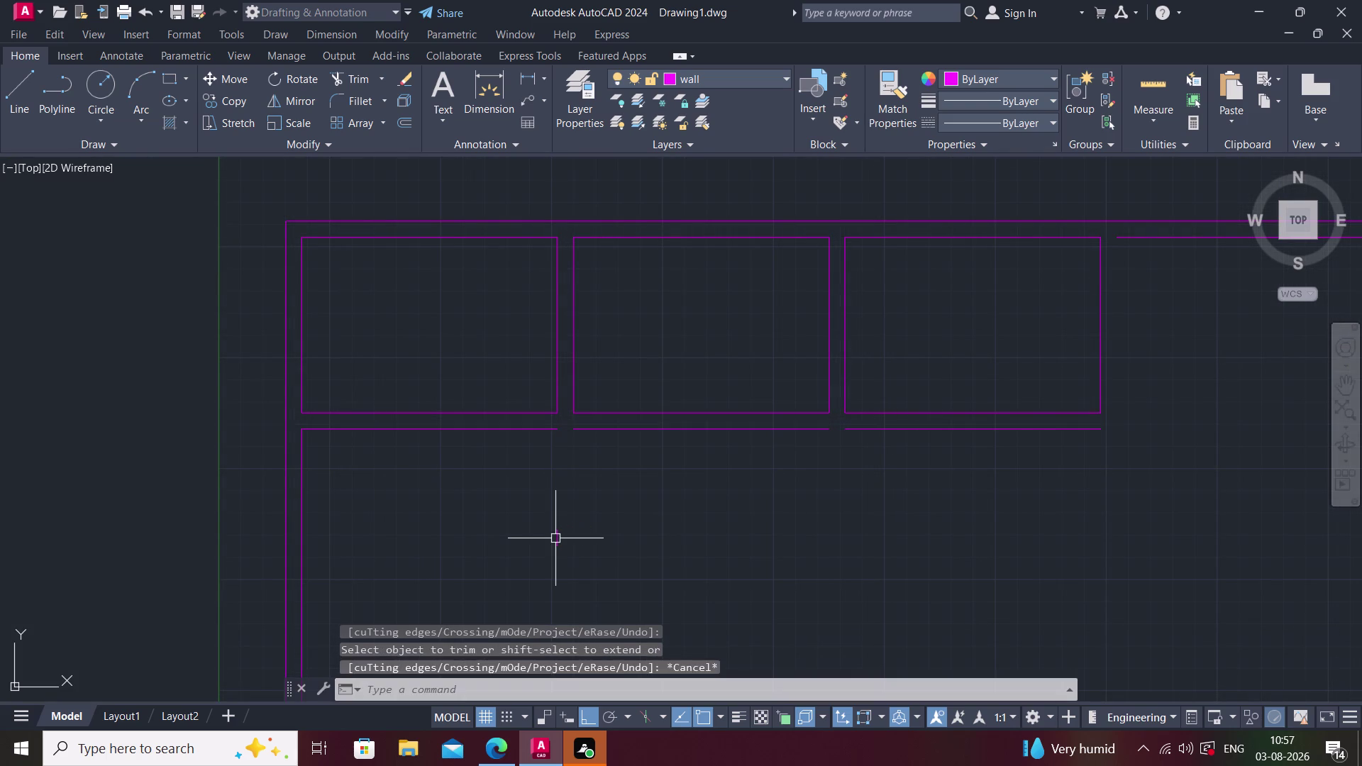
Delete the leftover stub line and set a 12'3" offset distance.
click(556, 538)
key(Delete)
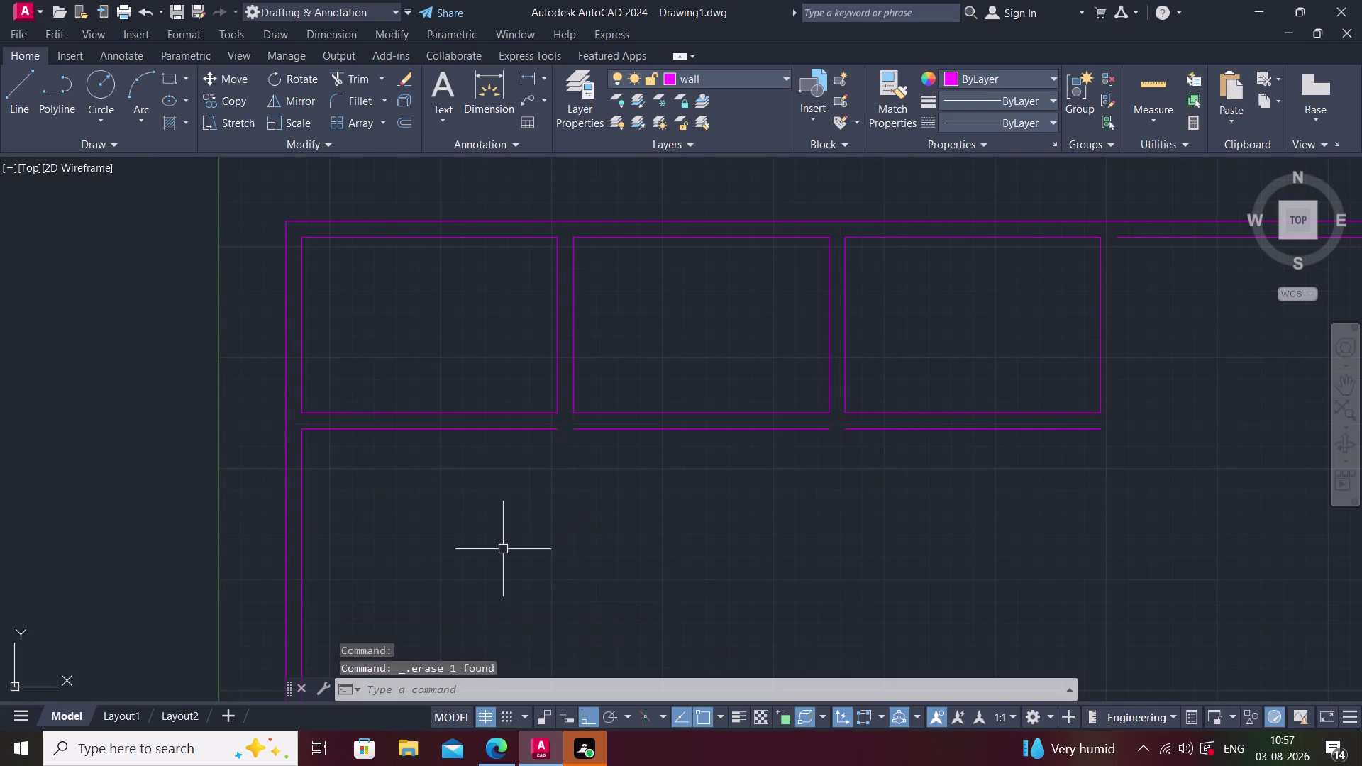
key(o)
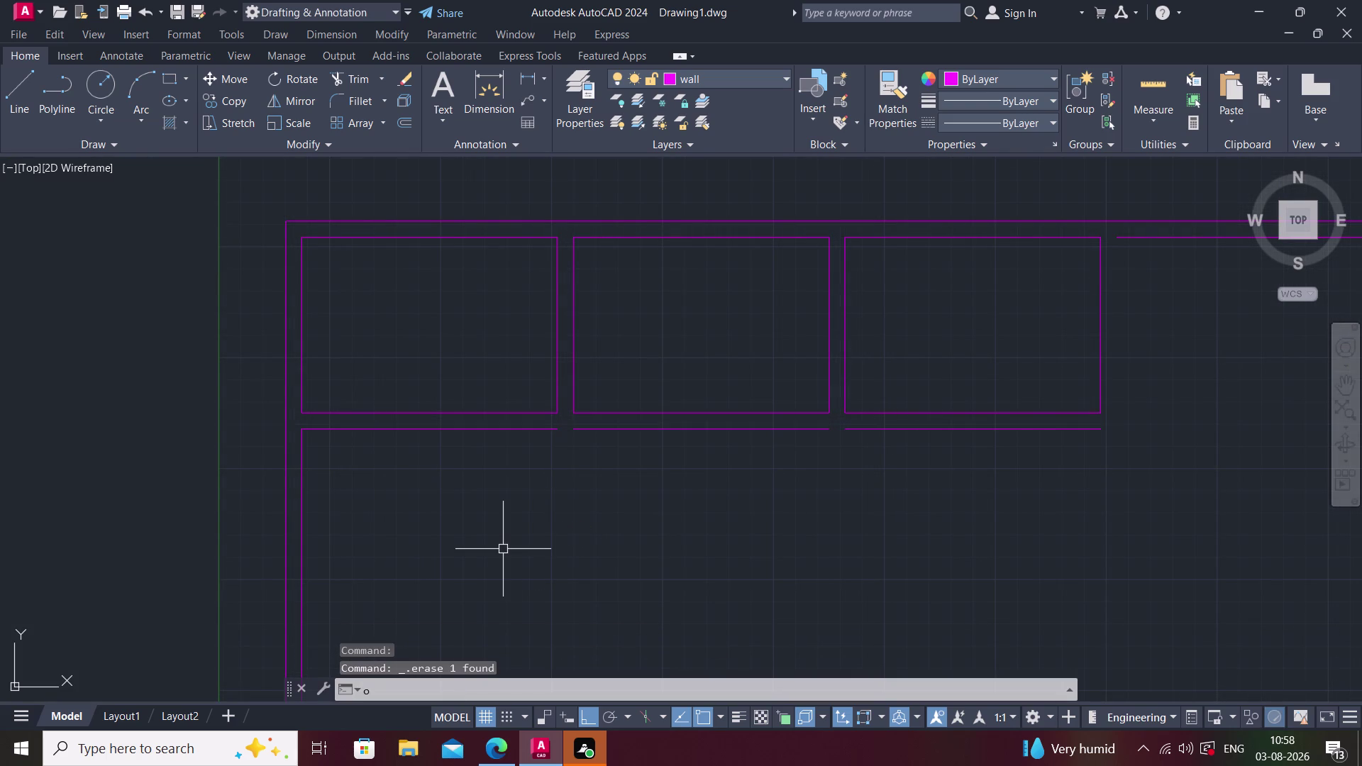
key(space)
middle_drag(502, 541, 504, 461)
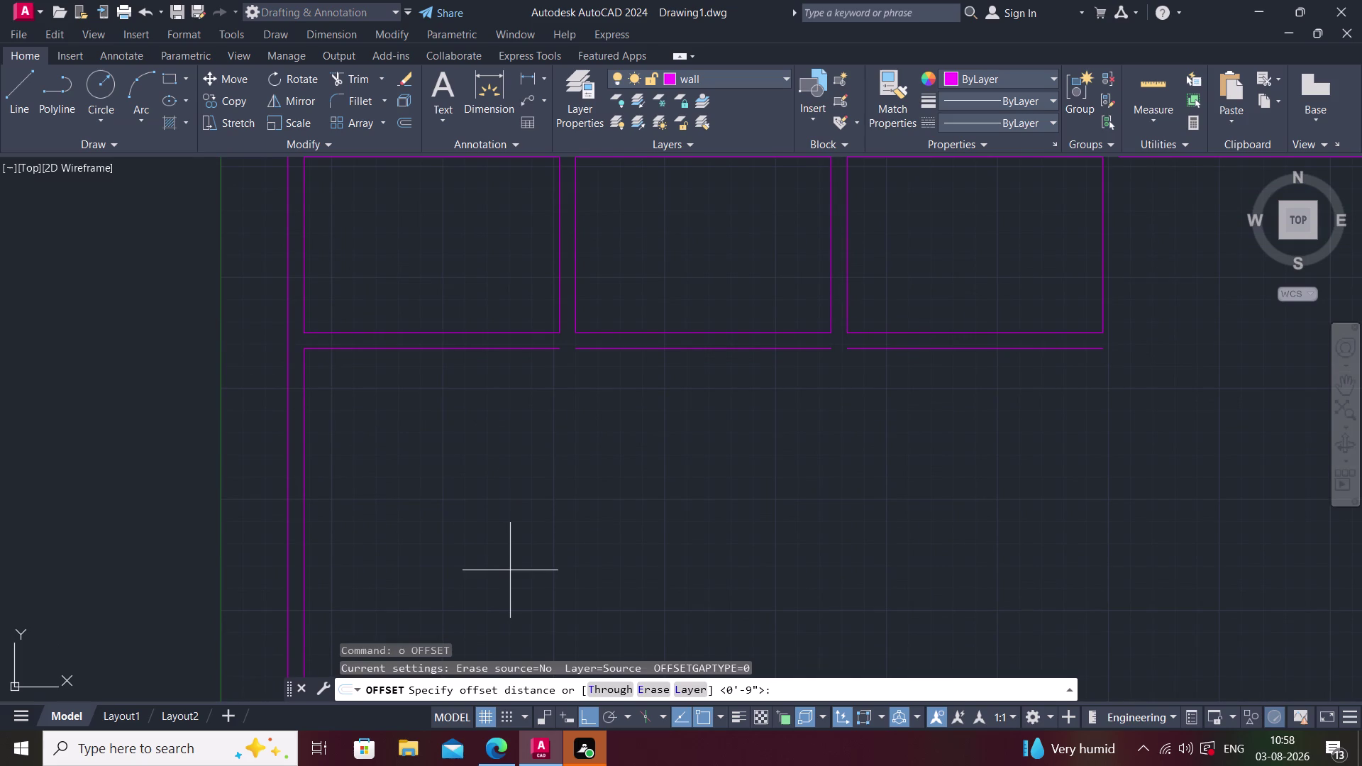
text(12'3")
key(space)
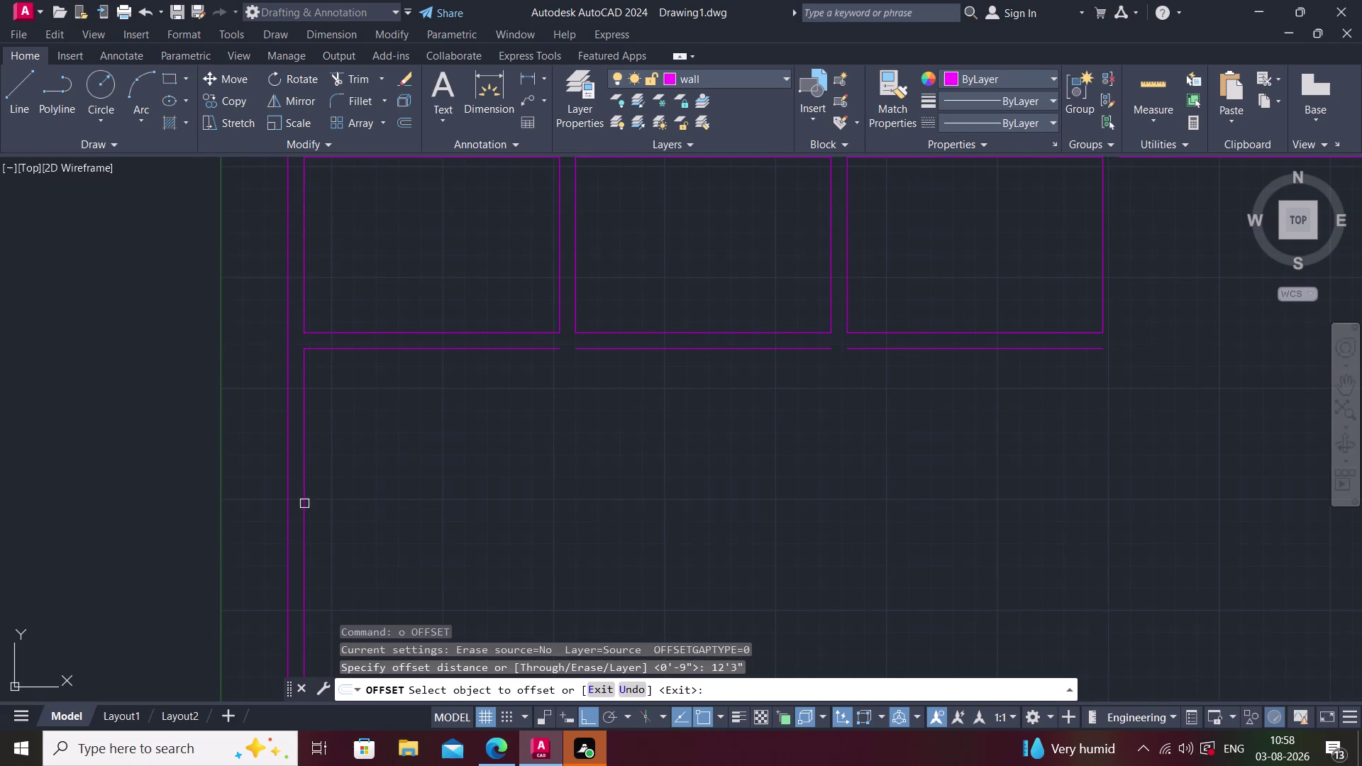
Copy the left inner wall line 12'3" to its right.
click(304, 504)
click(591, 505)
scroll(down, 3)
middle_drag(591, 505, 551, 488)
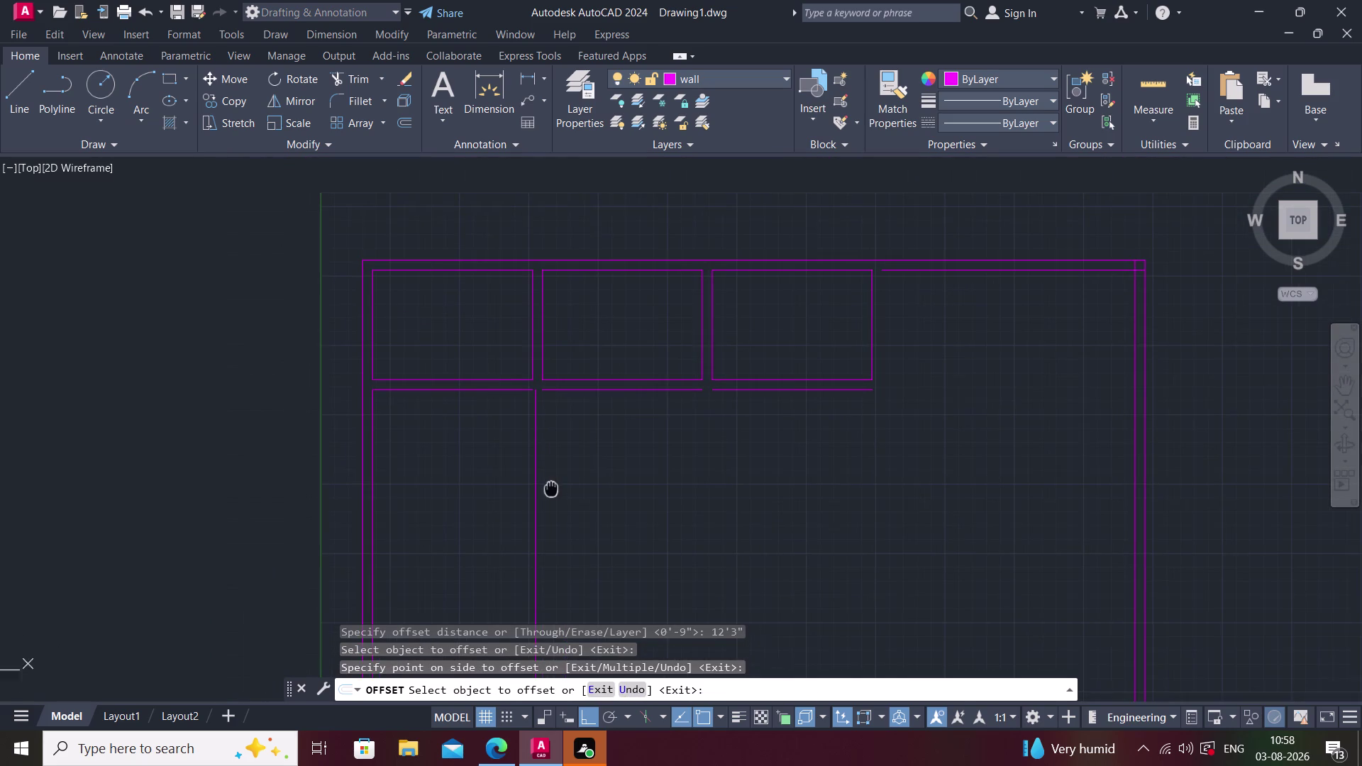
key(Escape)
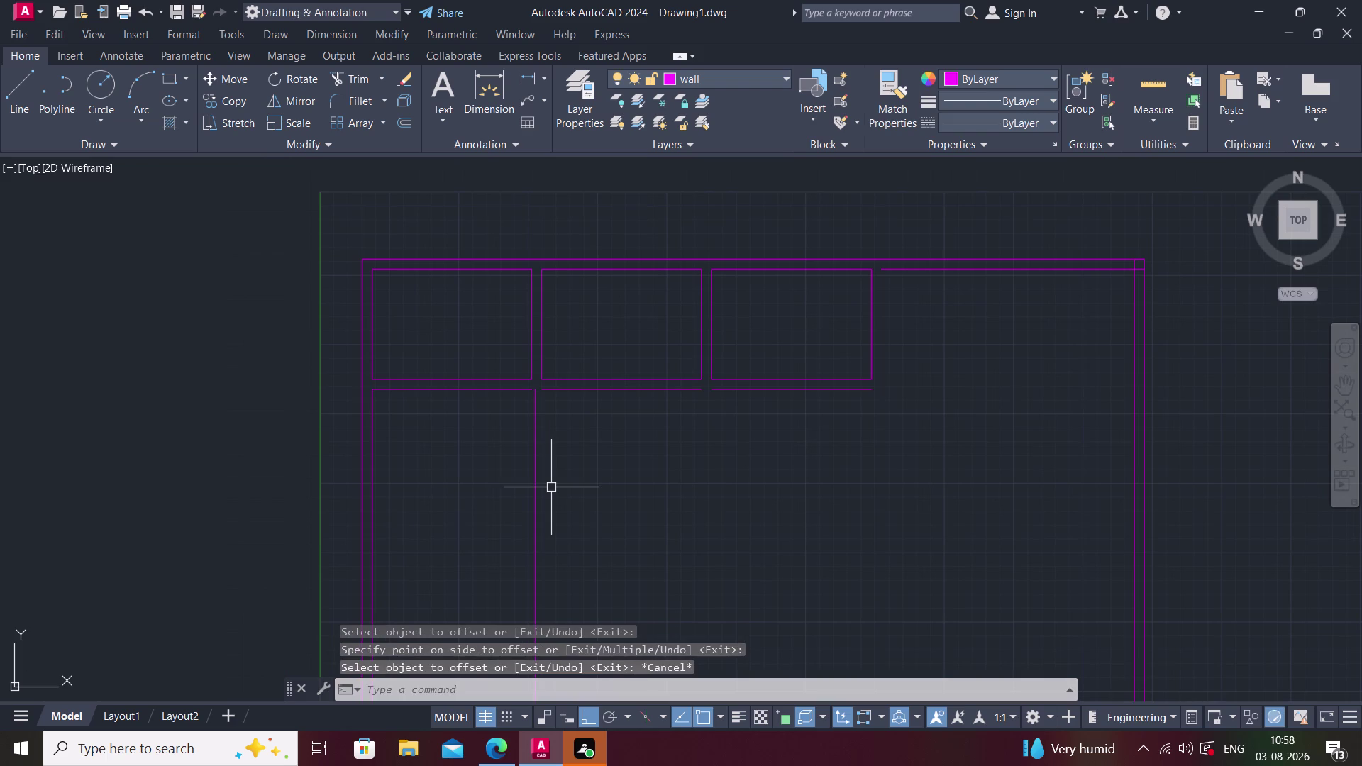
text(ex)
key(space)
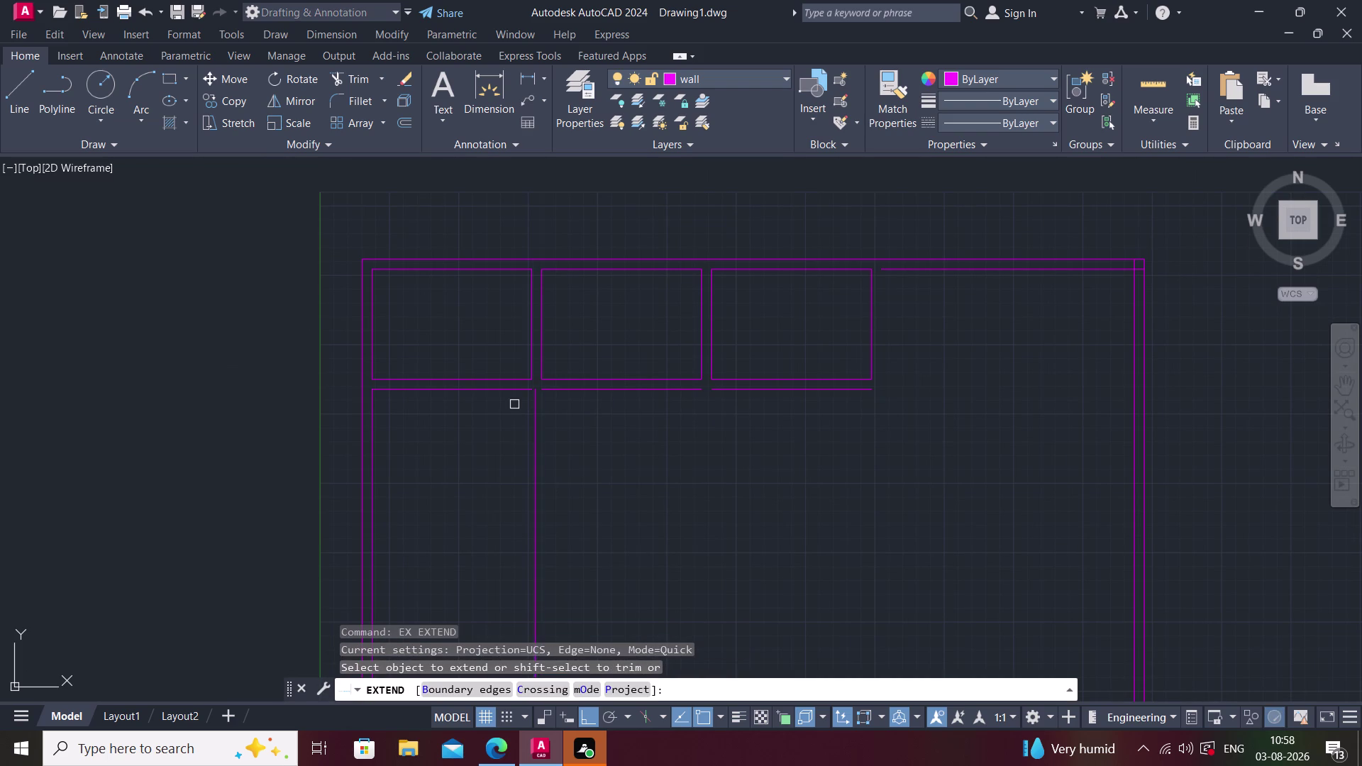
Extend the horizontal wall line under the rooms rightward to the right outer wall.
click(521, 389)
click(521, 389)
click(570, 387)
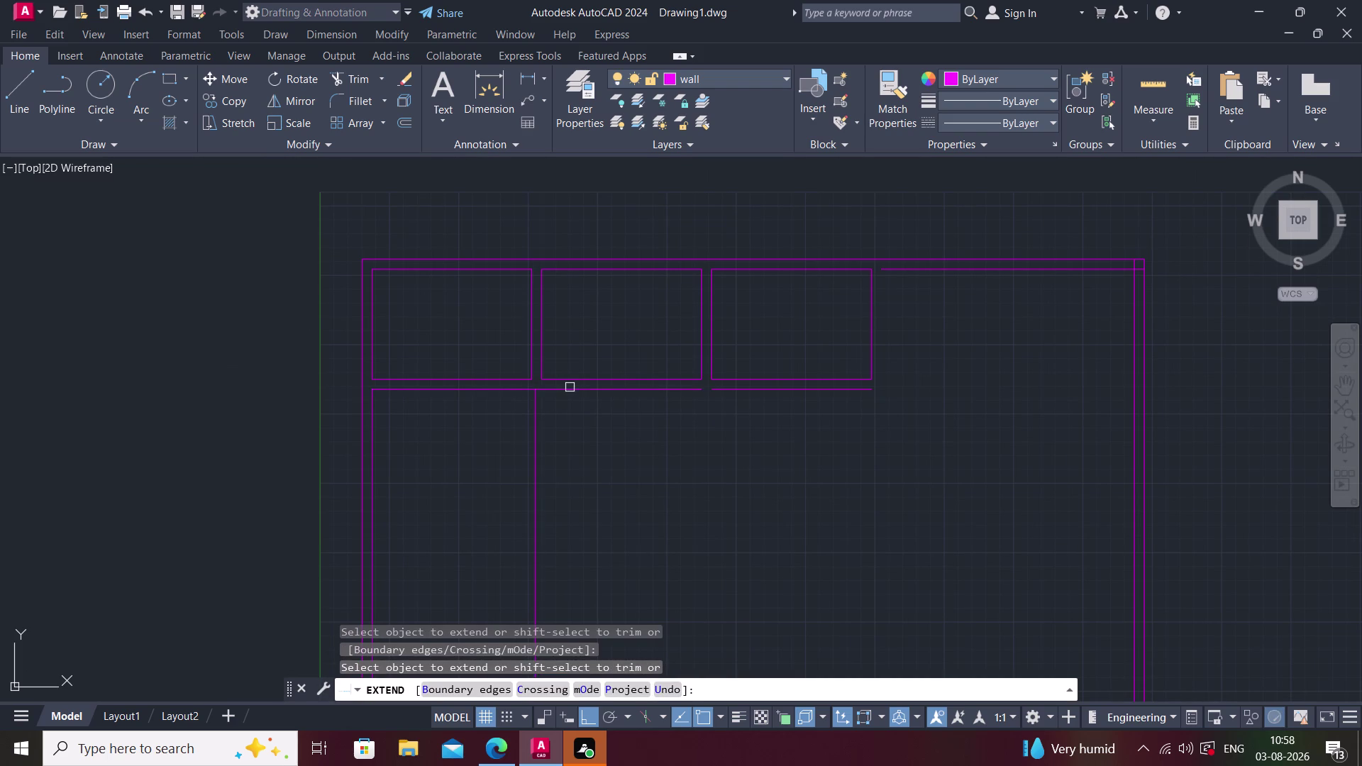
key(Escape)
key(space)
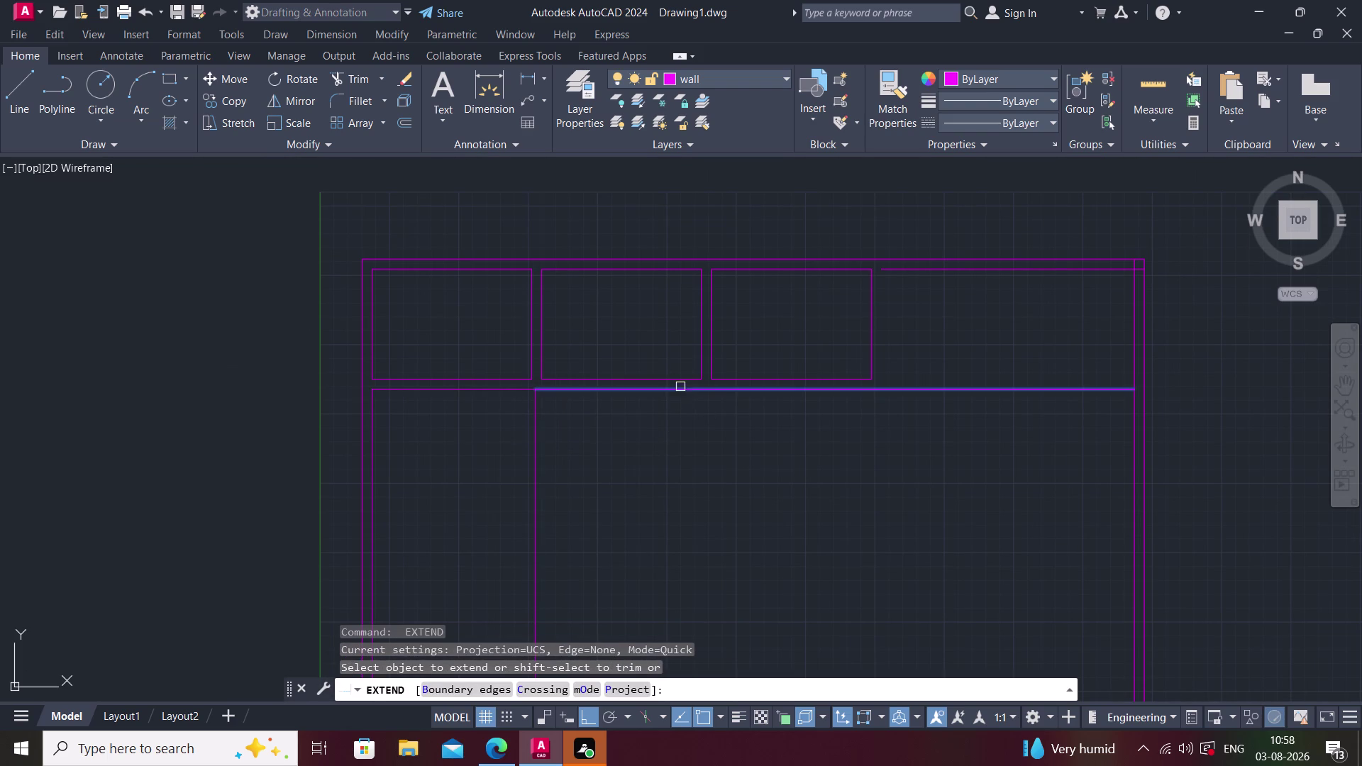
click(681, 385)
key(Escape)
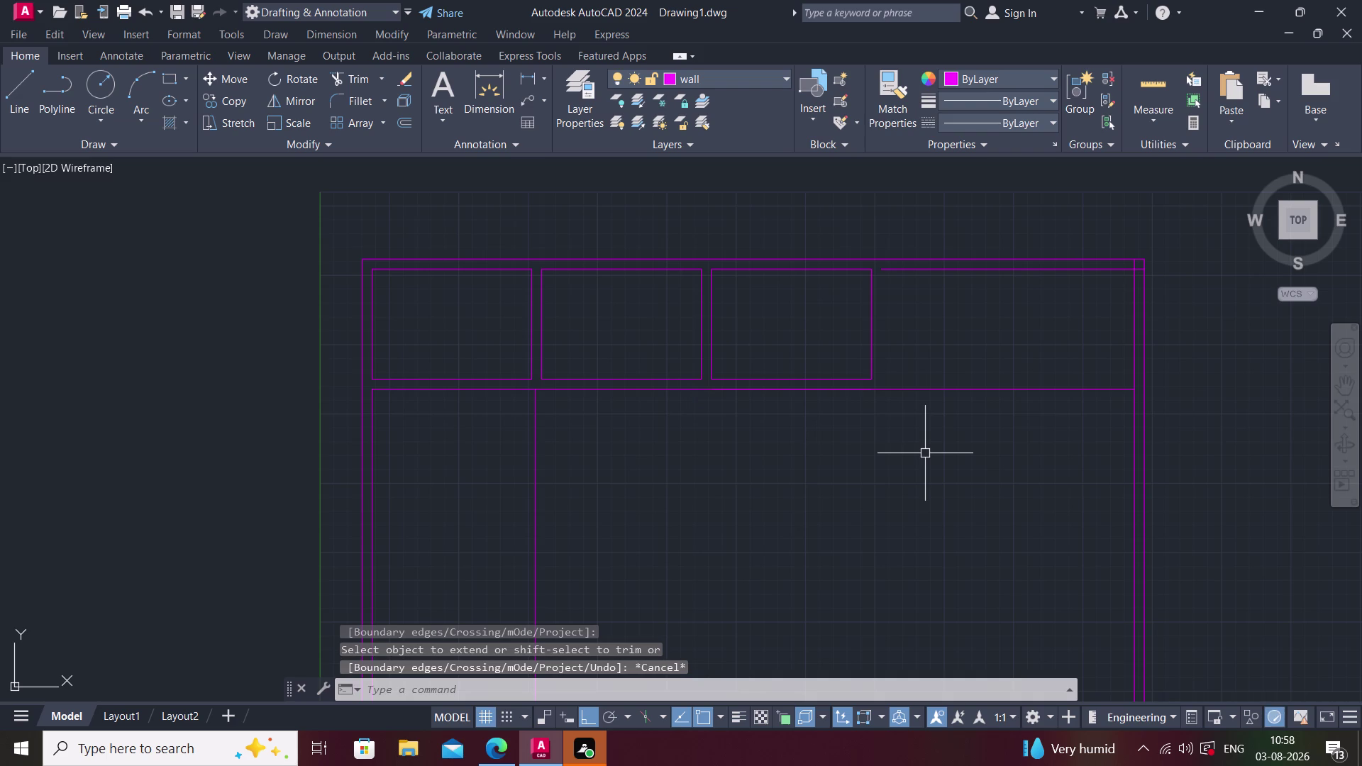
text(o)
key(space)
Offset the third room's right edge 9" to the right.
text(9)
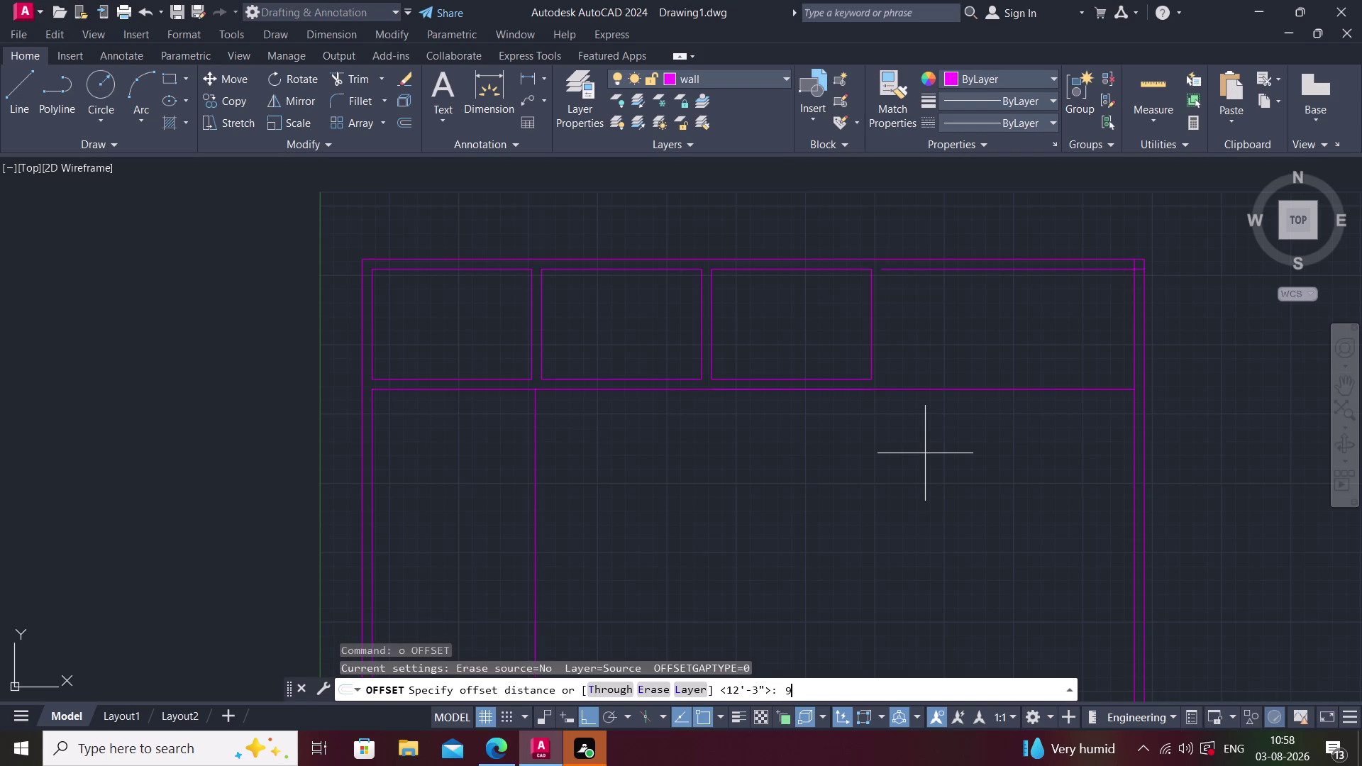
text("')
key(BackSpace)
key(Return)
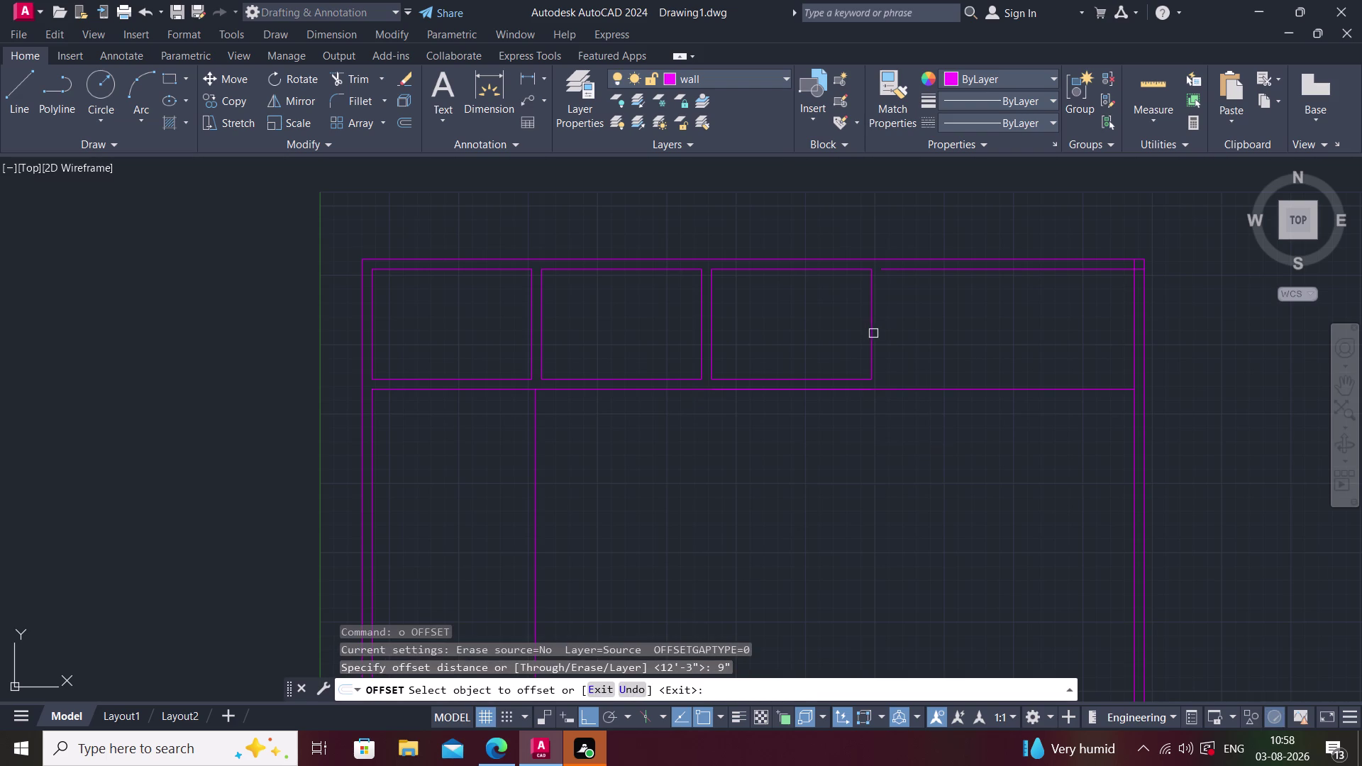
click(872, 329)
click(915, 327)
key(Escape)
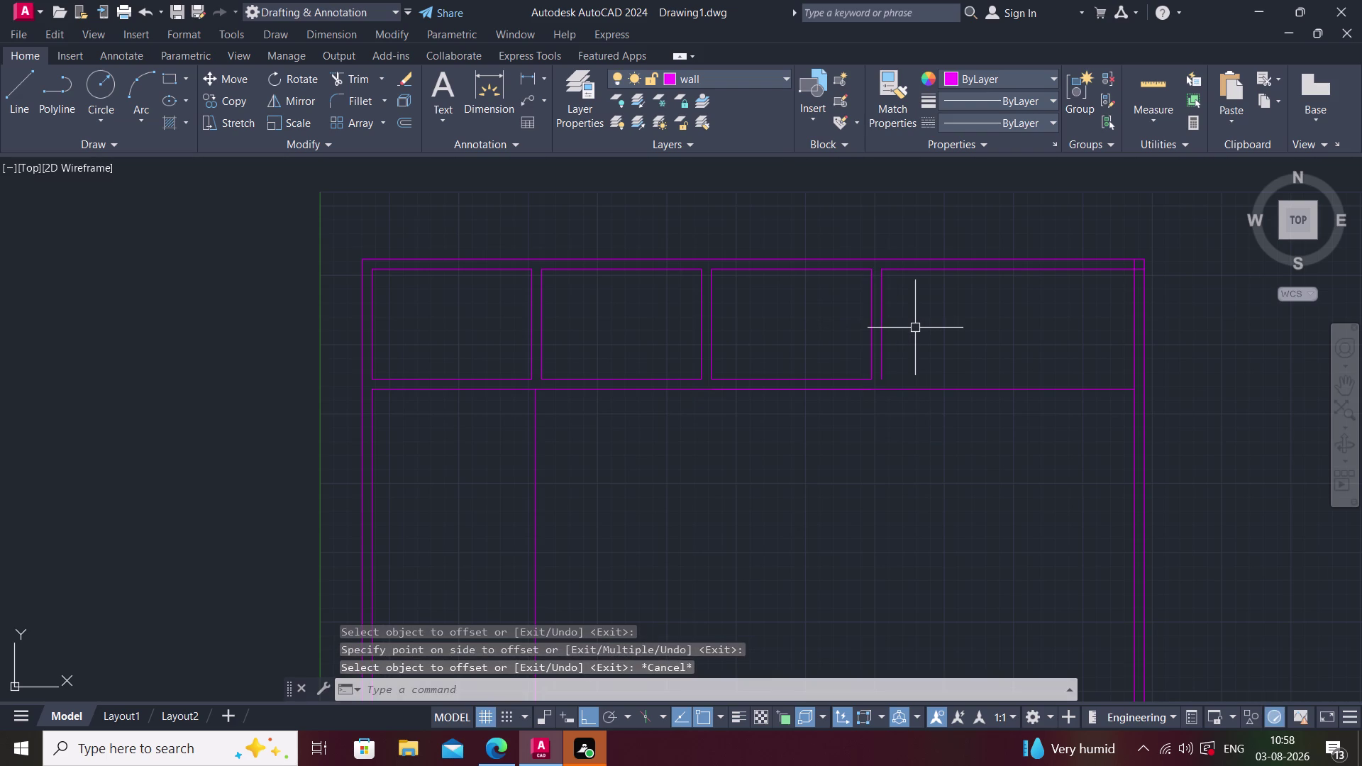
Extend the new 9" wall line down to the lower wall.
text(ec)
key(BackSpace)
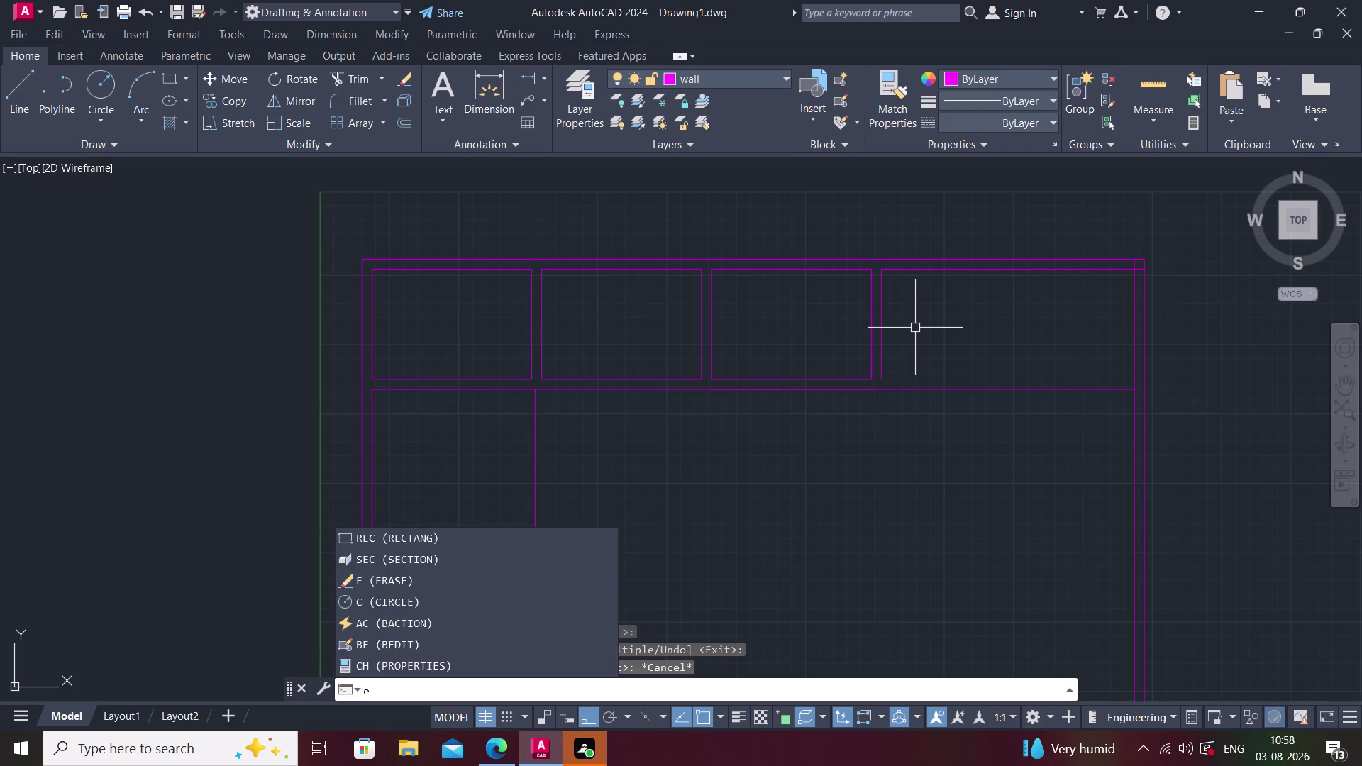
text(x)
key(space)
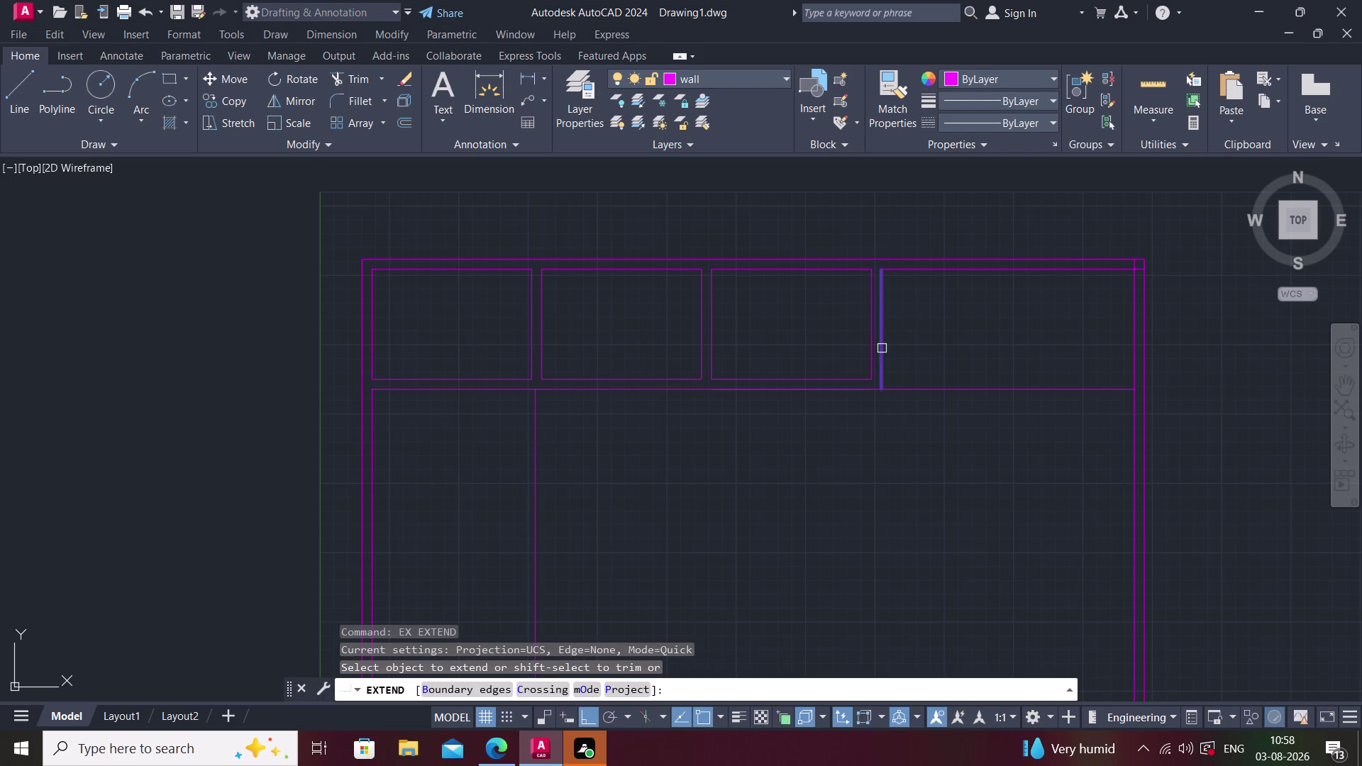
click(881, 347)
key(Escape)
Fence-trim the lower wall line under the right-hand space.
text(tr)
key(space)
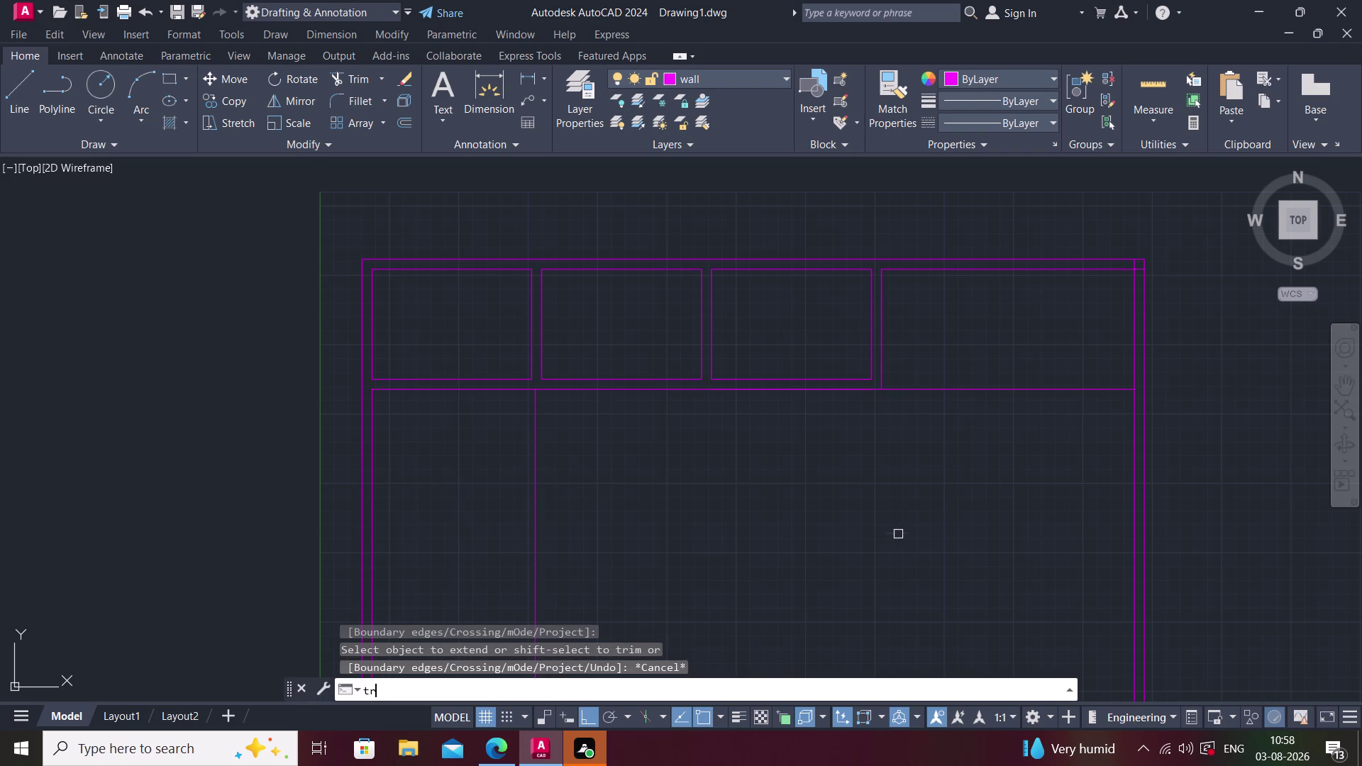
drag(947, 334, 984, 425)
key(Escape)
middle_drag(956, 405, 914, 392)
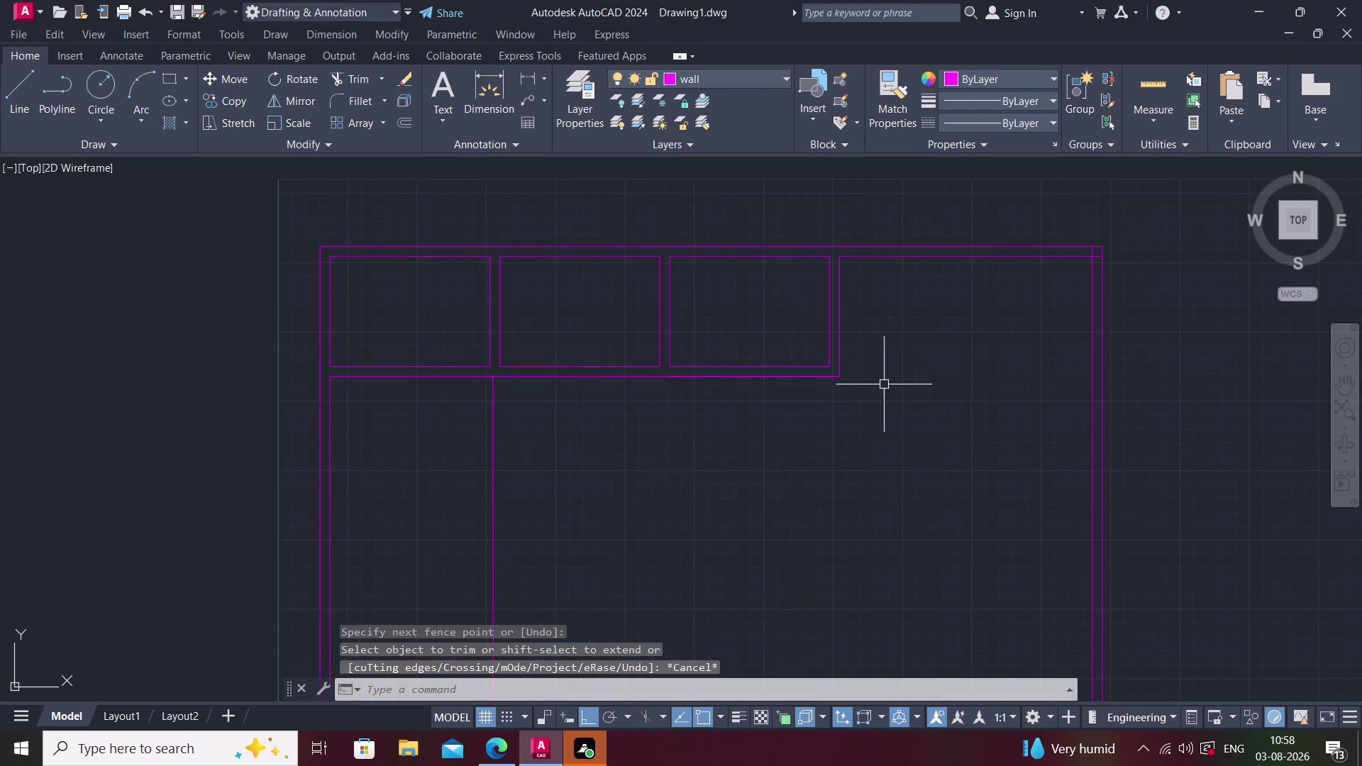
key(Escape)
middle_drag(570, 404, 605, 370)
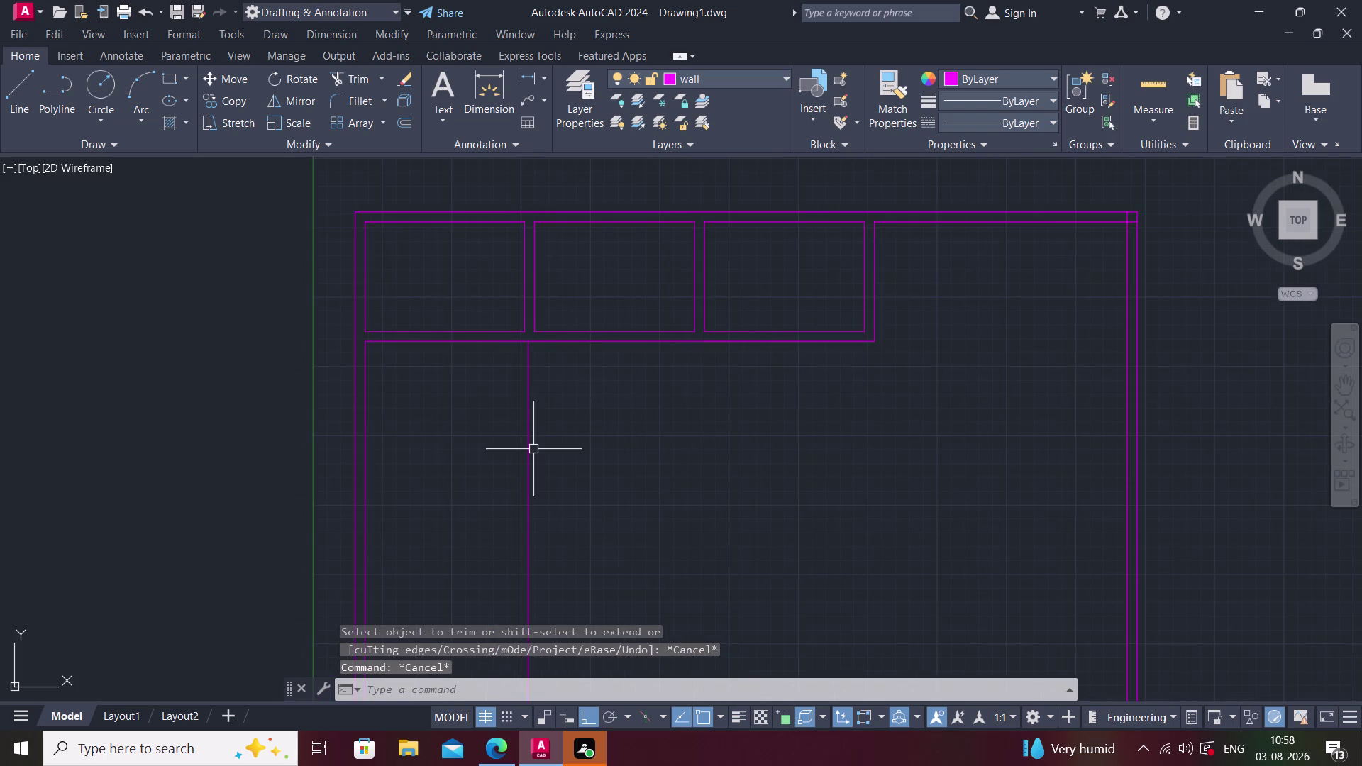
text(o)
key(space)
Try entering a 4'9 offset distance, then cancel the rejected entry.
key(4)
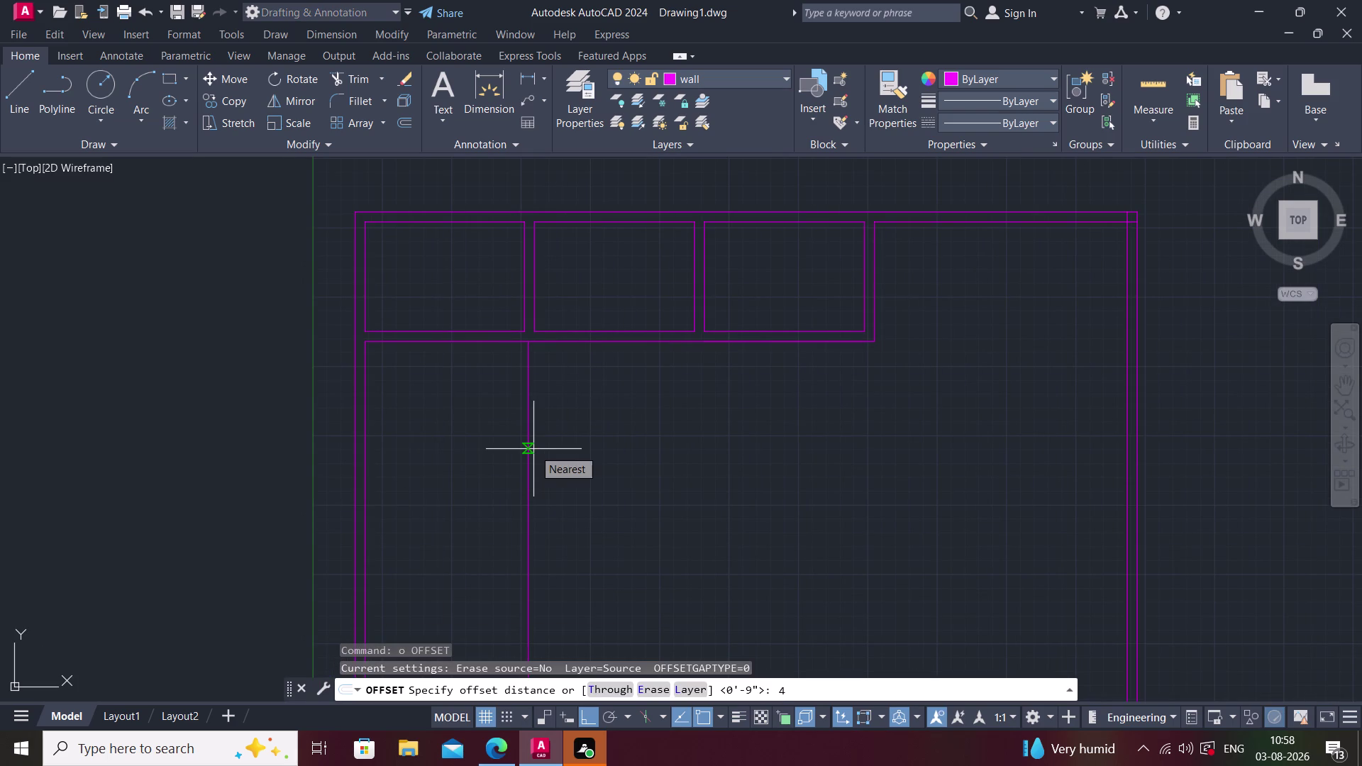
text('9)
text("')
key(Return)
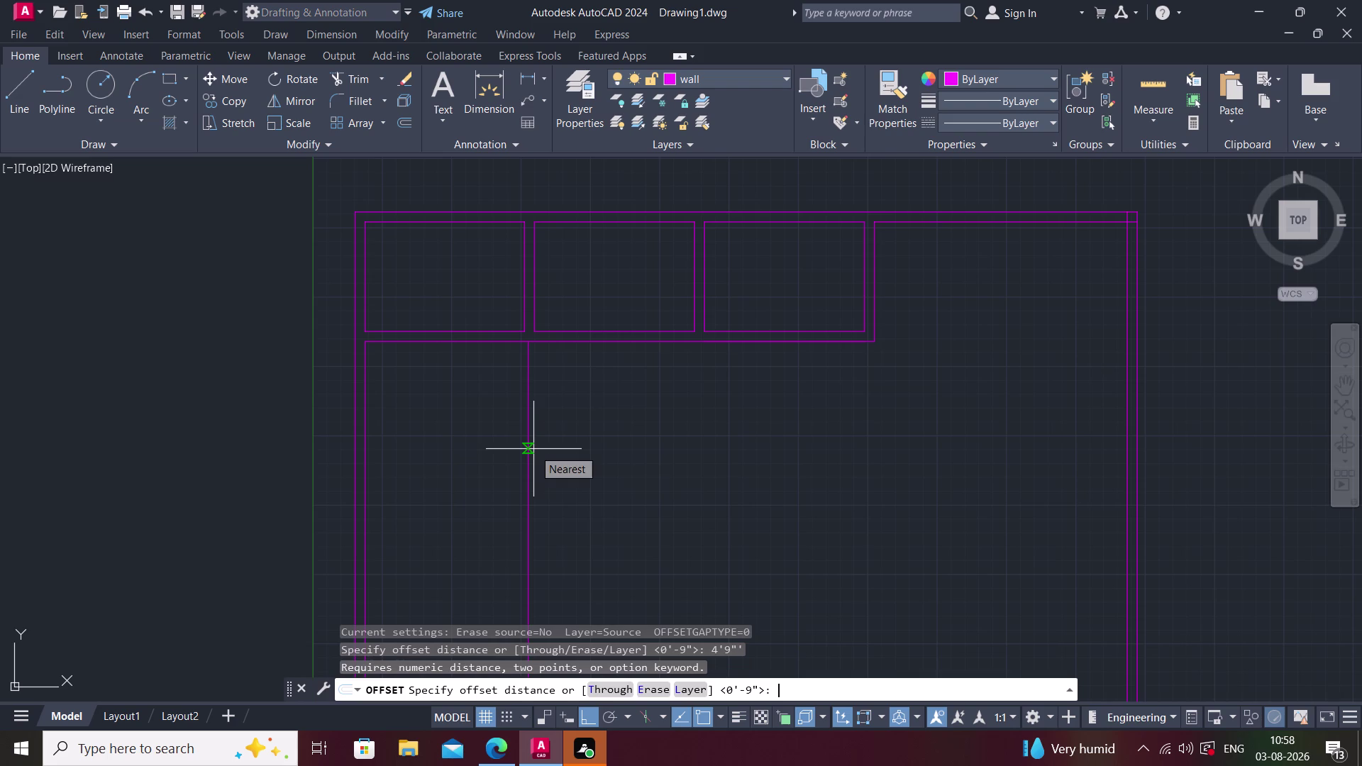
key(Escape)
key(Escape)
Offset the wall line beneath the rooms 4'9" downward.
key(space)
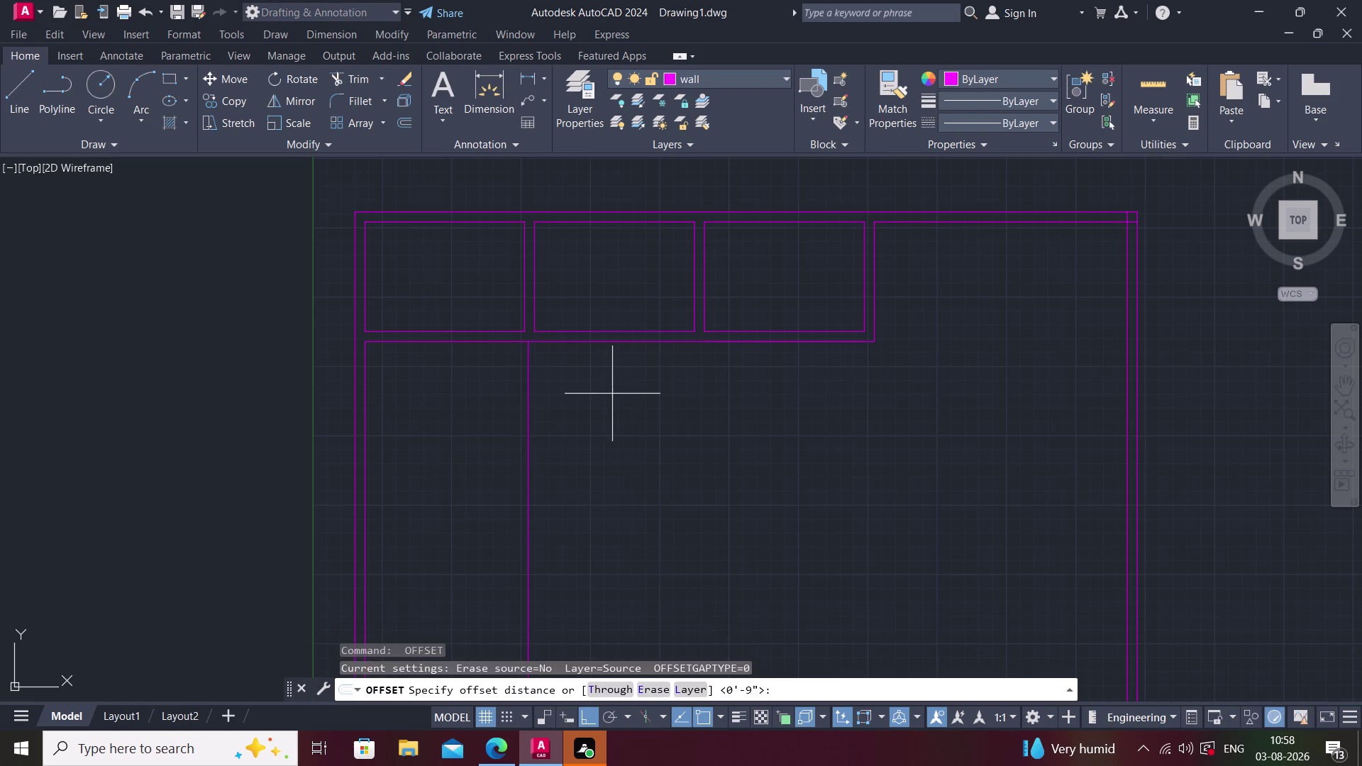
key(1)
key(BackSpace)
text(4'9")
key(Return)
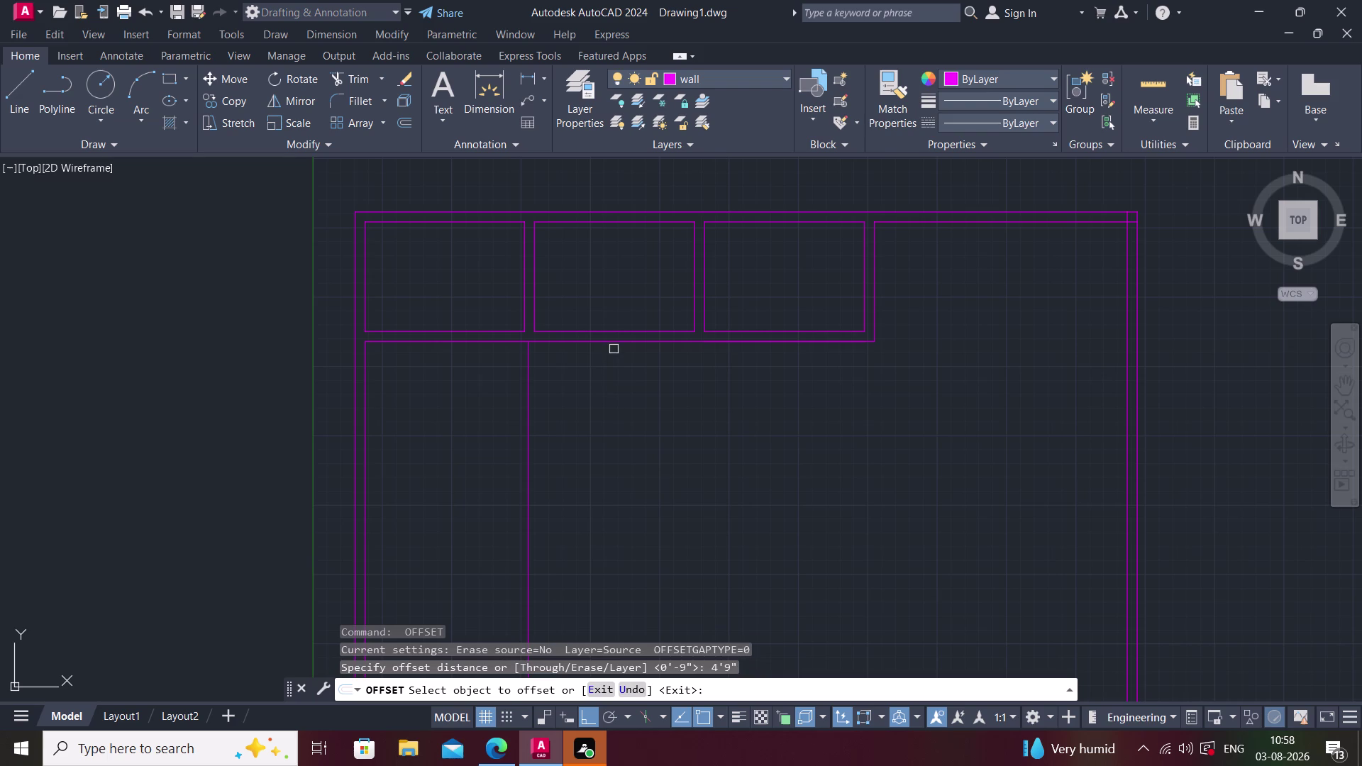
click(616, 342)
click(619, 524)
key(Escape)
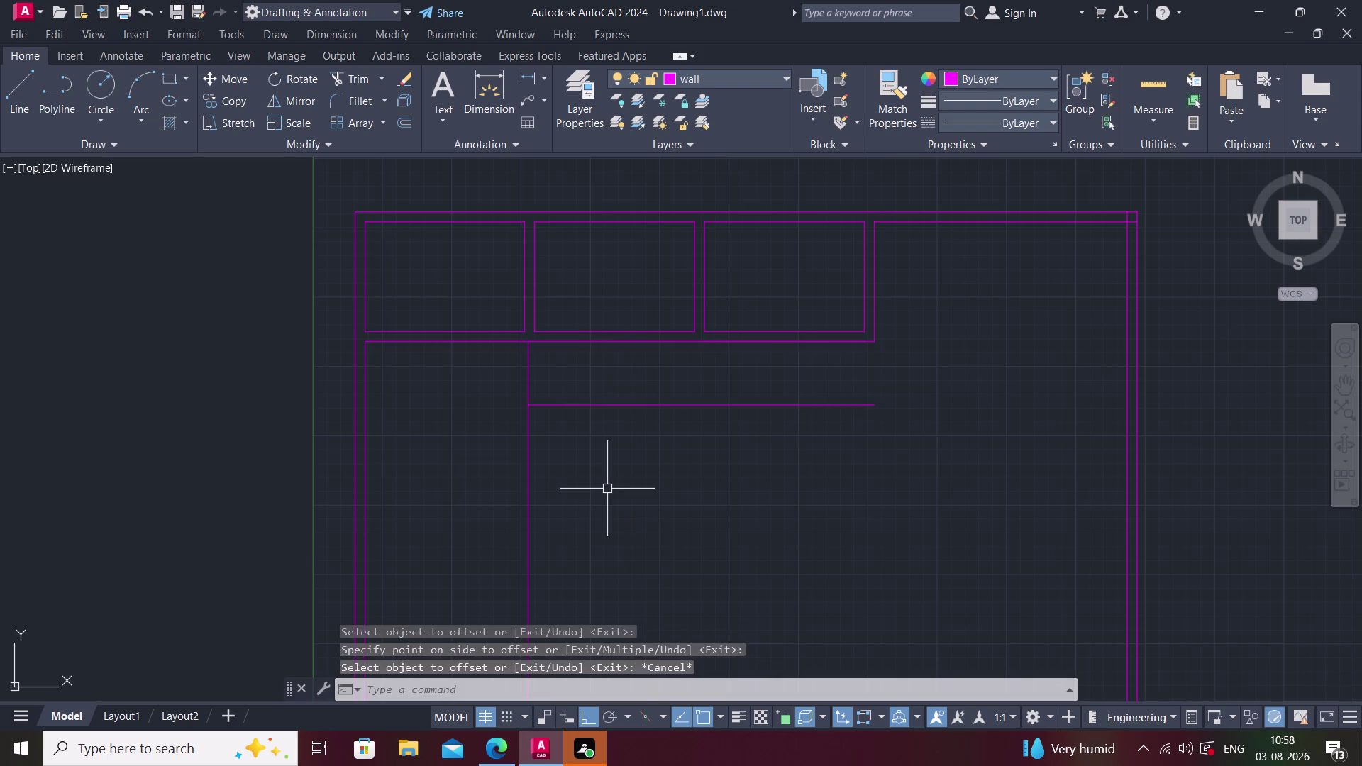
Trim the vertical wall above the new line with a fence cut.
text(tr)
key(space)
click(516, 394)
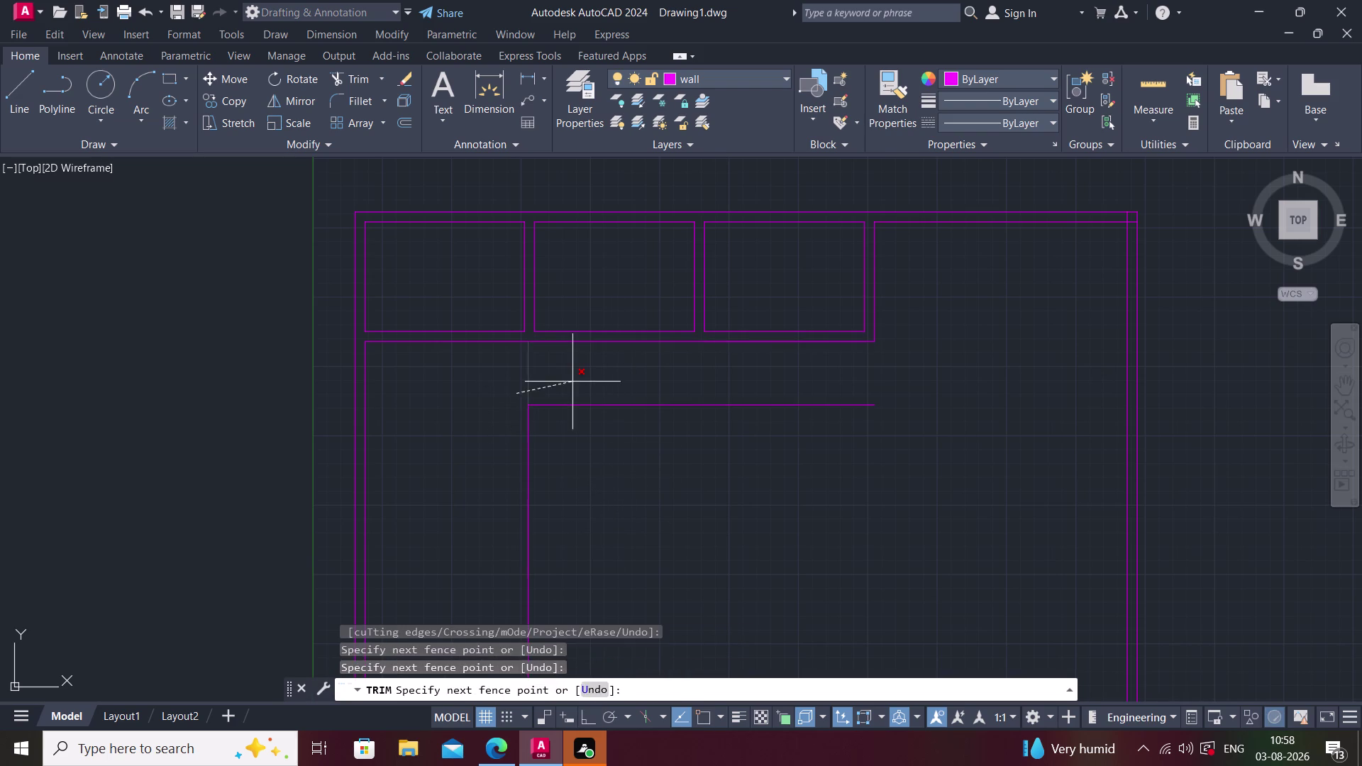
click(572, 382)
key(Escape)
middle_drag(604, 471, 575, 465)
key(Escape)
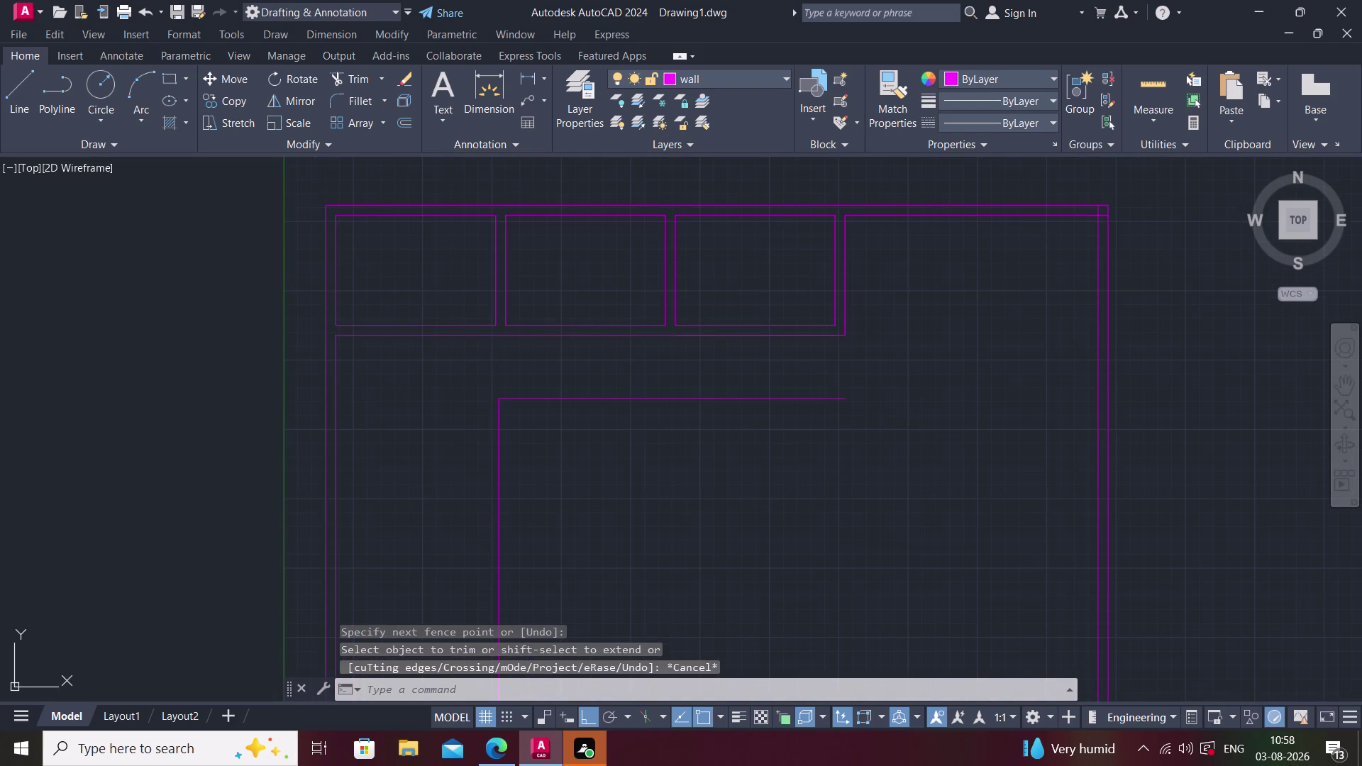
key(space)
key(Escape)
key(Escape)
Begin a new offset with a 9" distance.
text(o)
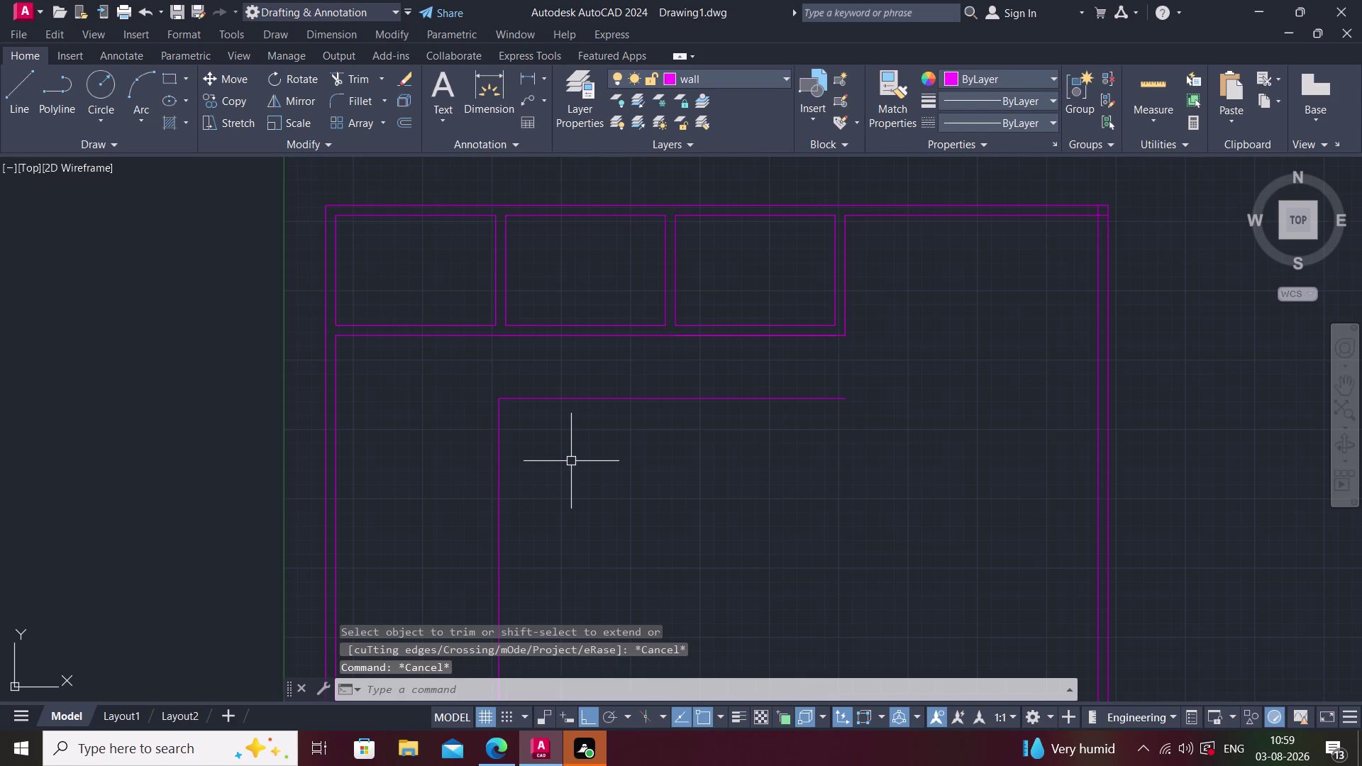
key(space)
text(9)
key(shift+quotedbl)
key(Return)
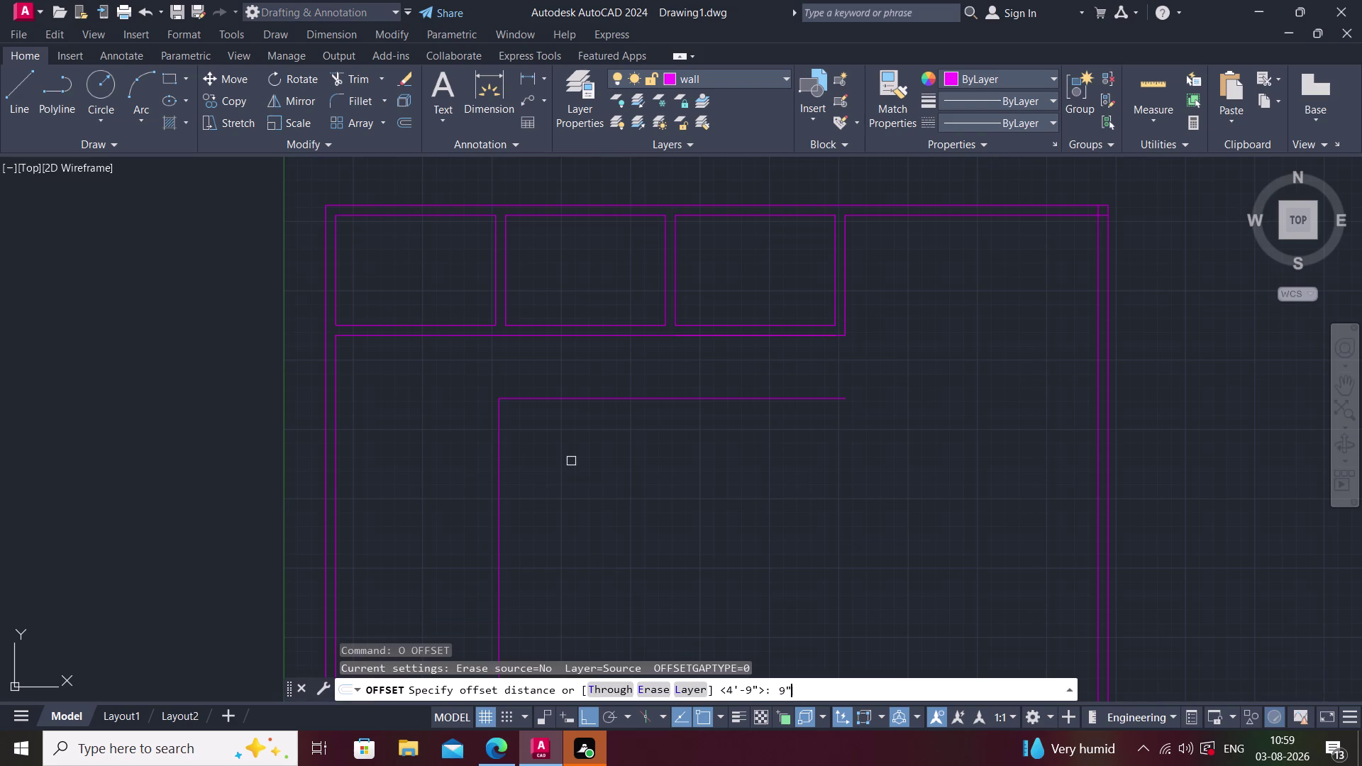
Add the 9" second line to the new 4'9" interior wall.
click(500, 495)
click(677, 493)
key(space)
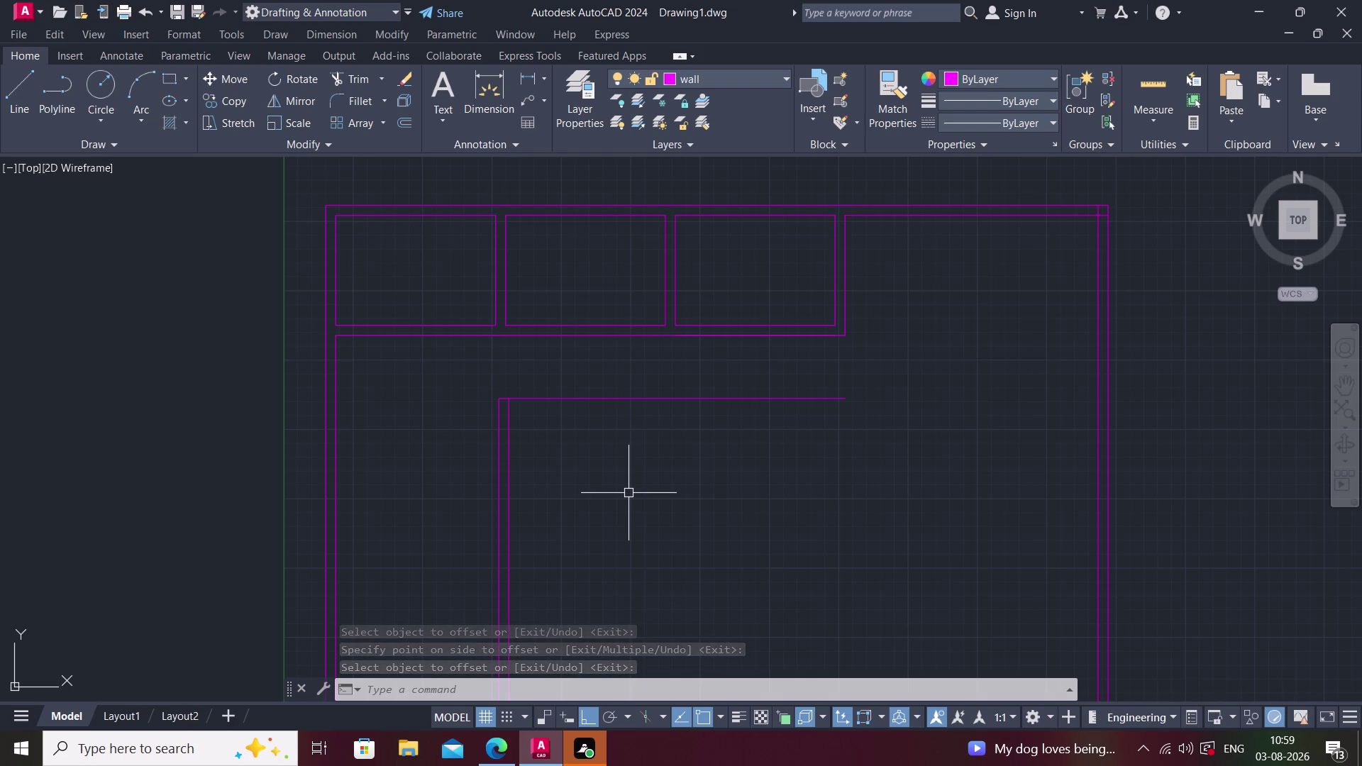
key(Escape)
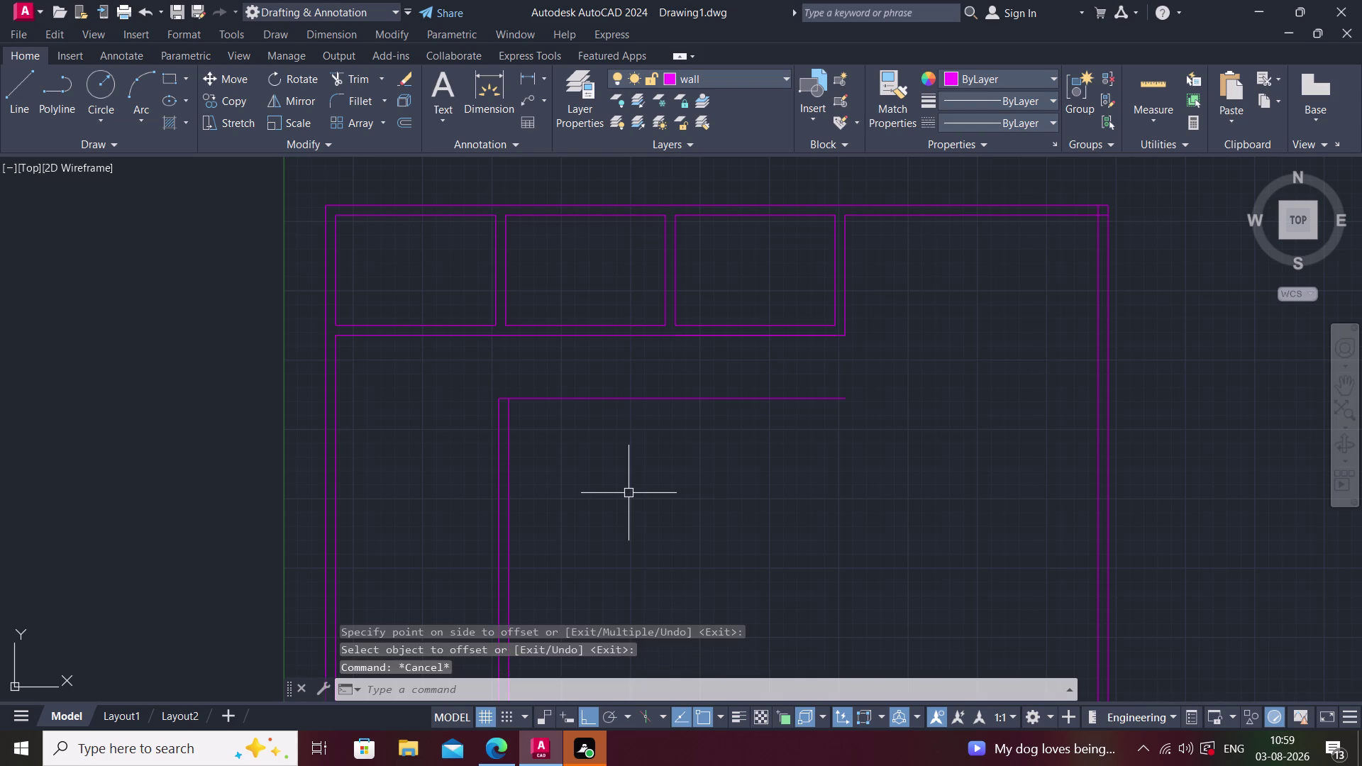
Extend the new inner wall line to the right outer wall.
key(r)
key(BackSpace)
text(ex)
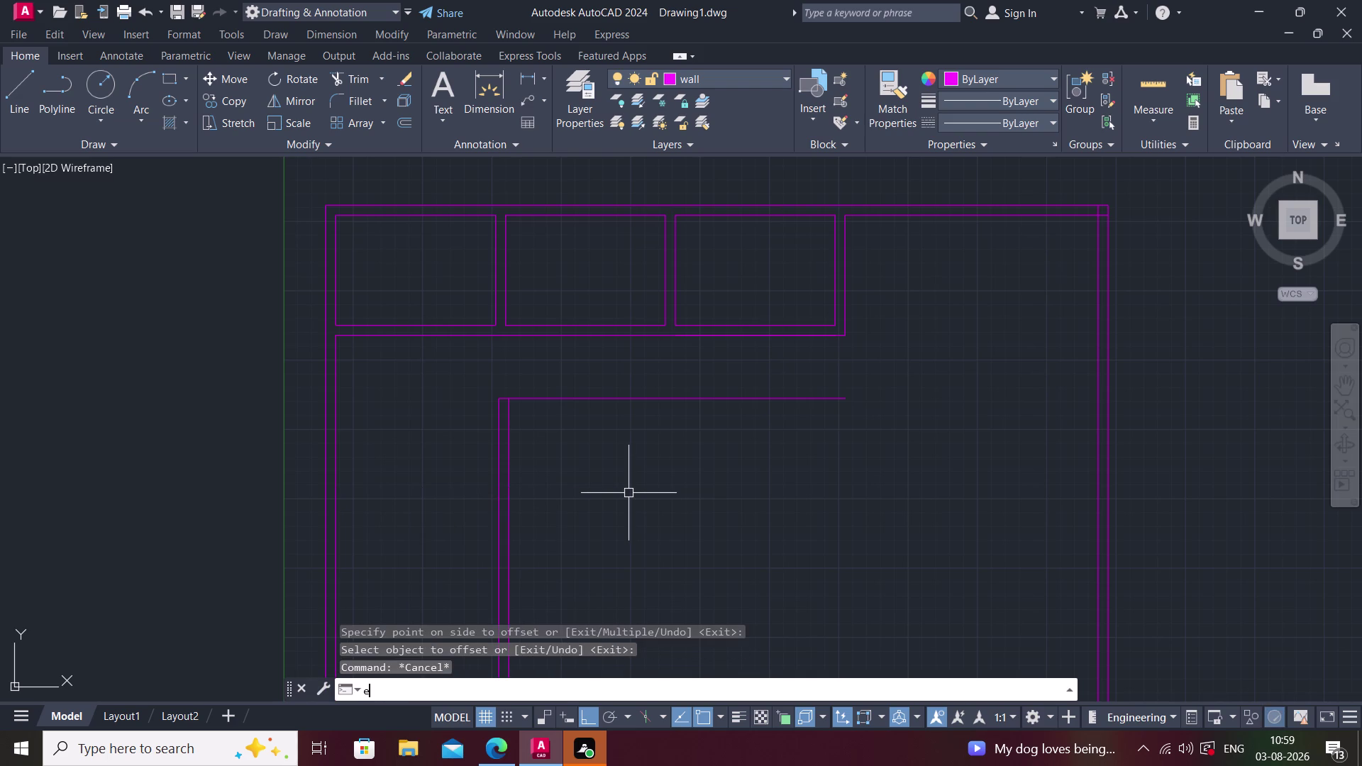
key(space)
click(716, 402)
key(Escape)
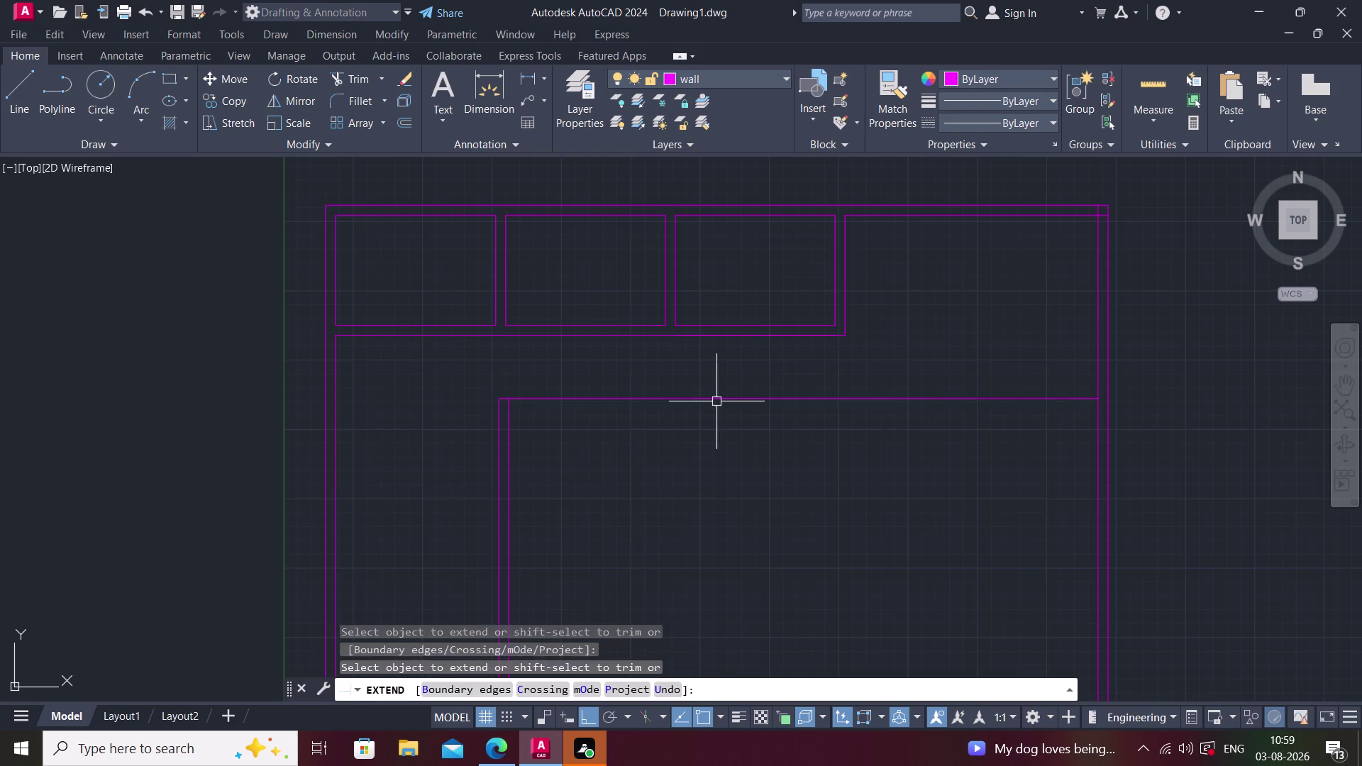
middle_drag(747, 453, 722, 451)
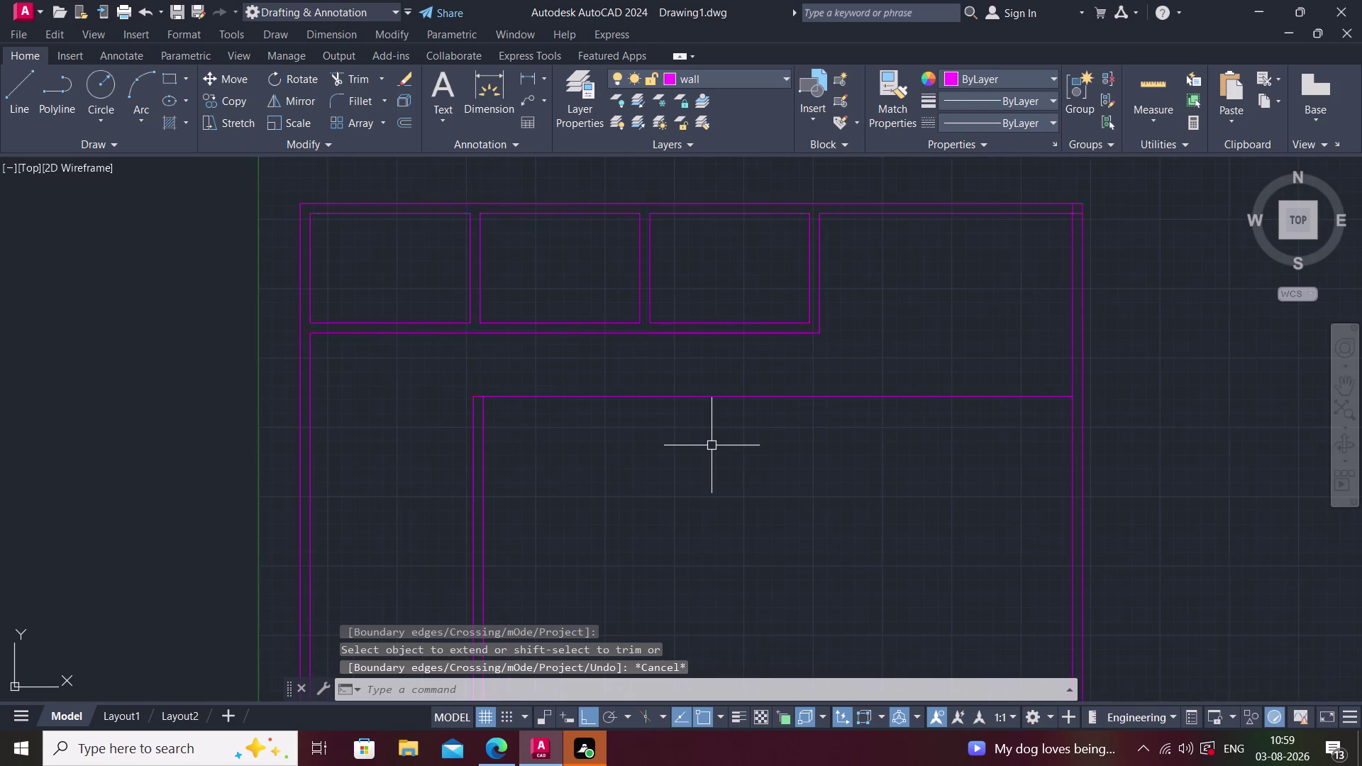
middle_drag(626, 523, 593, 496)
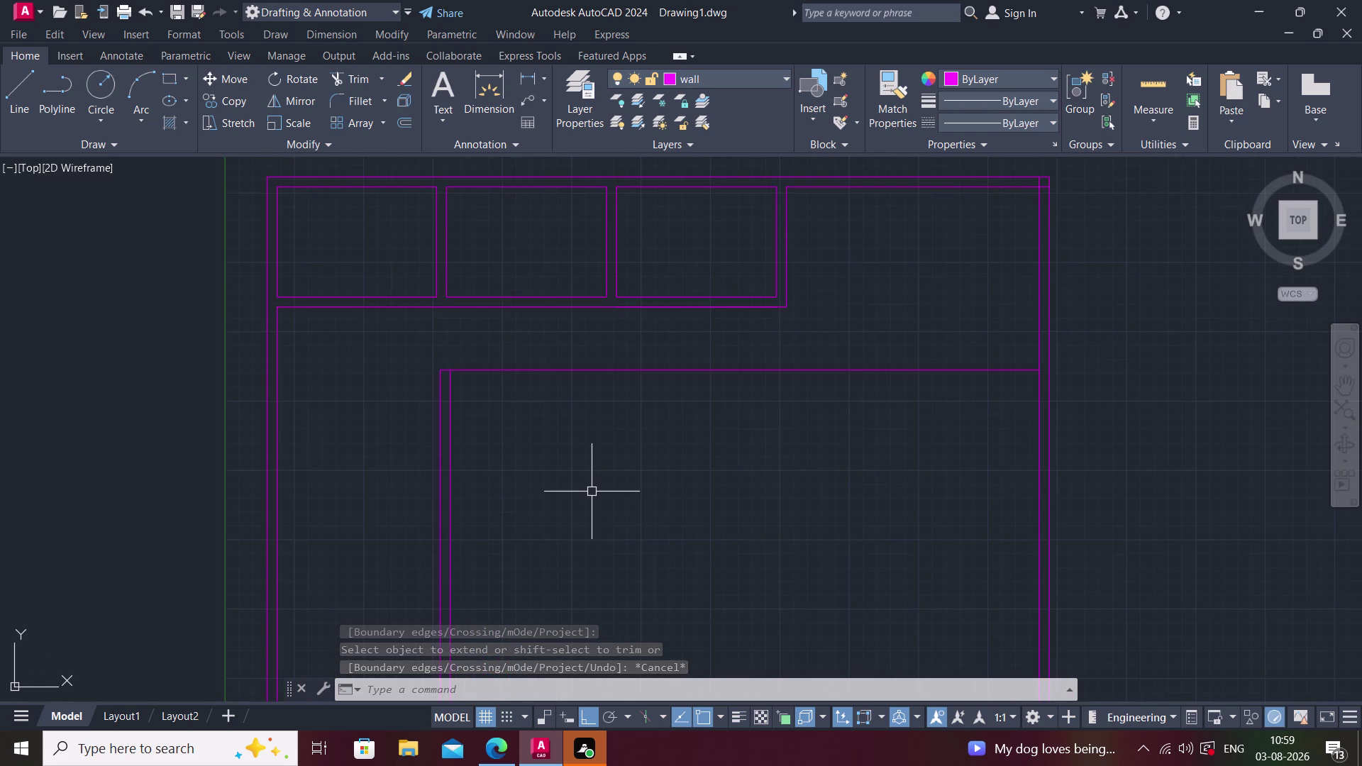
Offset the lower room's top wall line 9" downward.
text(o)
key(space)
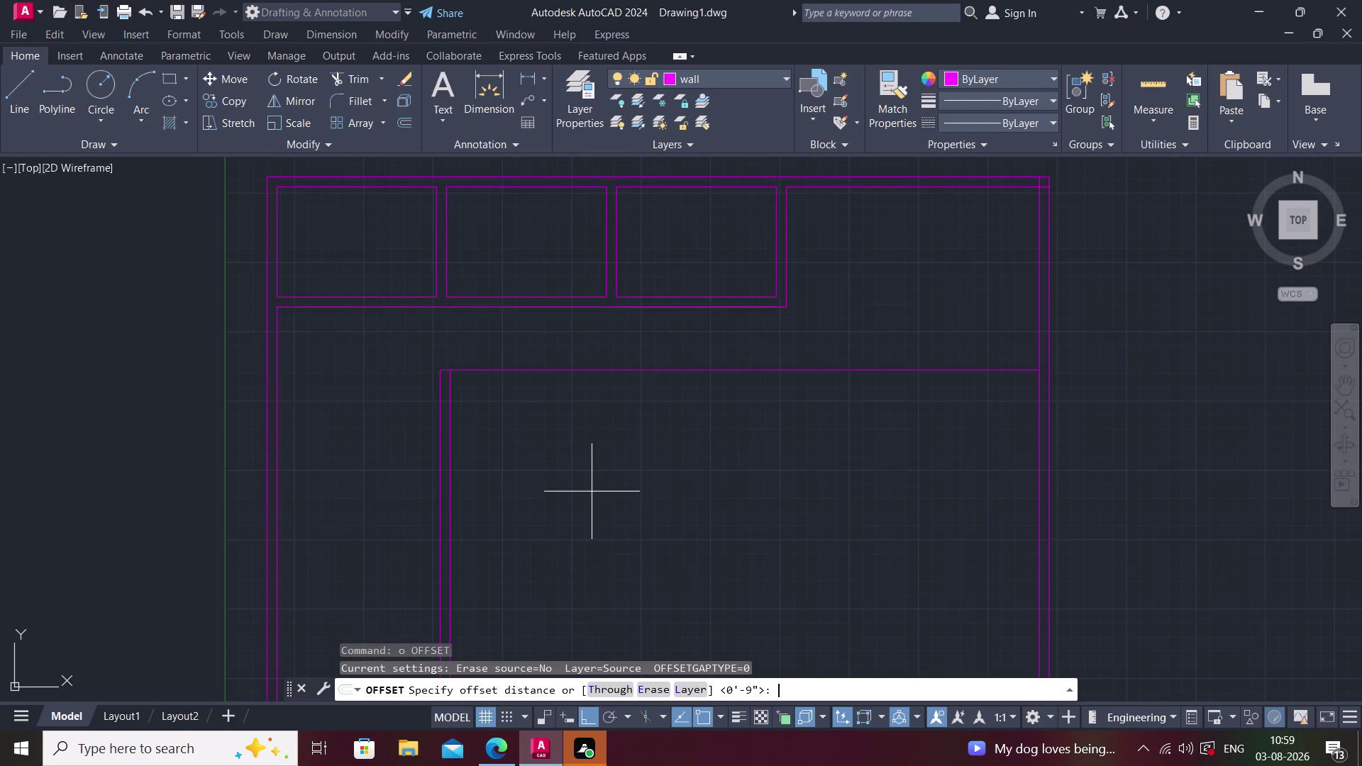
text(9")
key(Return)
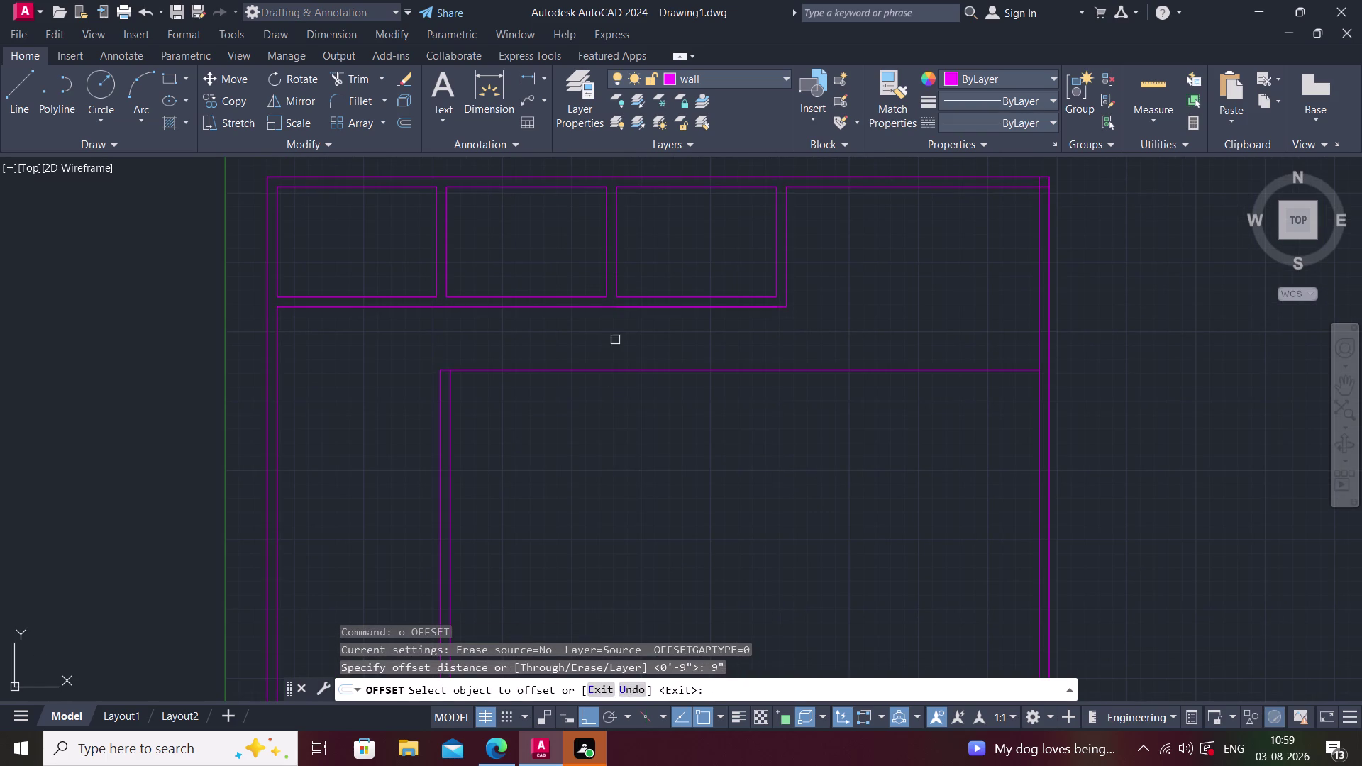
click(622, 368)
click(626, 413)
key(Escape)
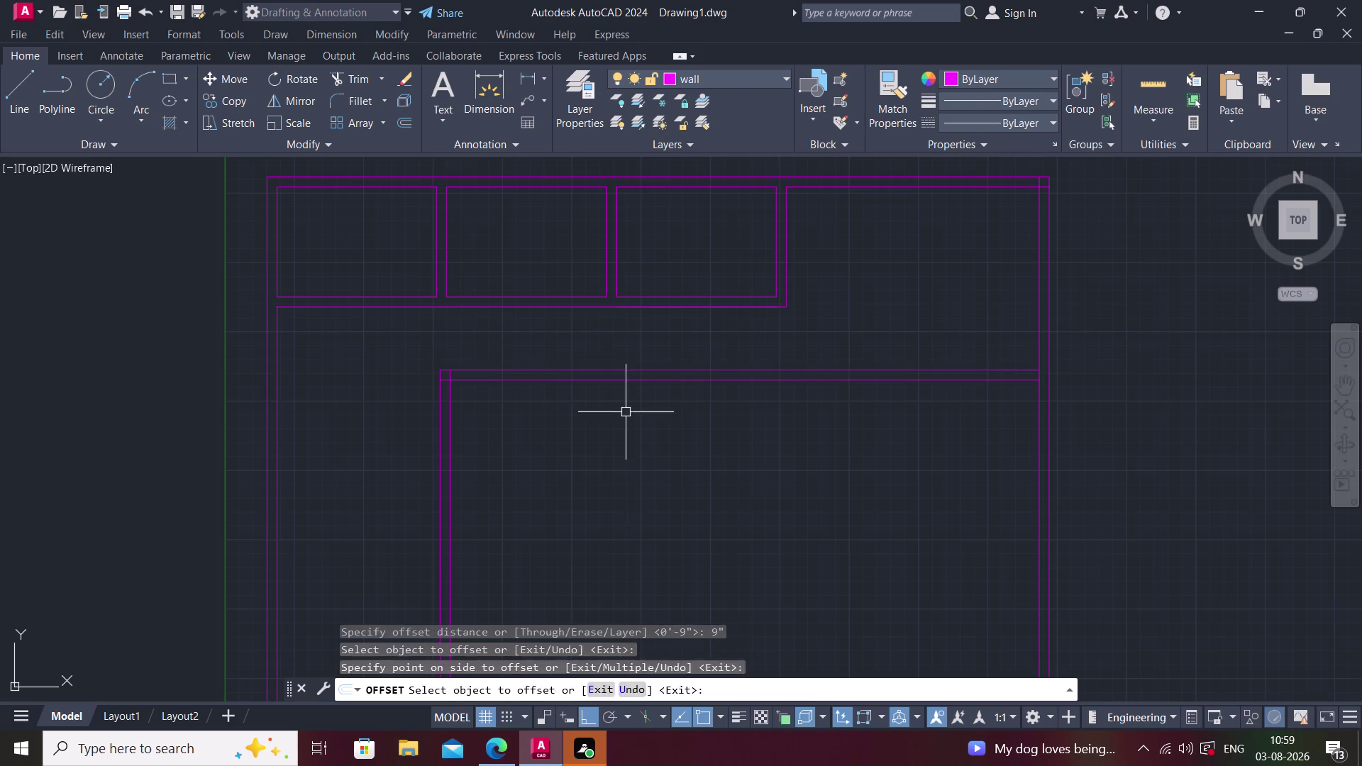
middle_drag(547, 445, 533, 440)
key(space)
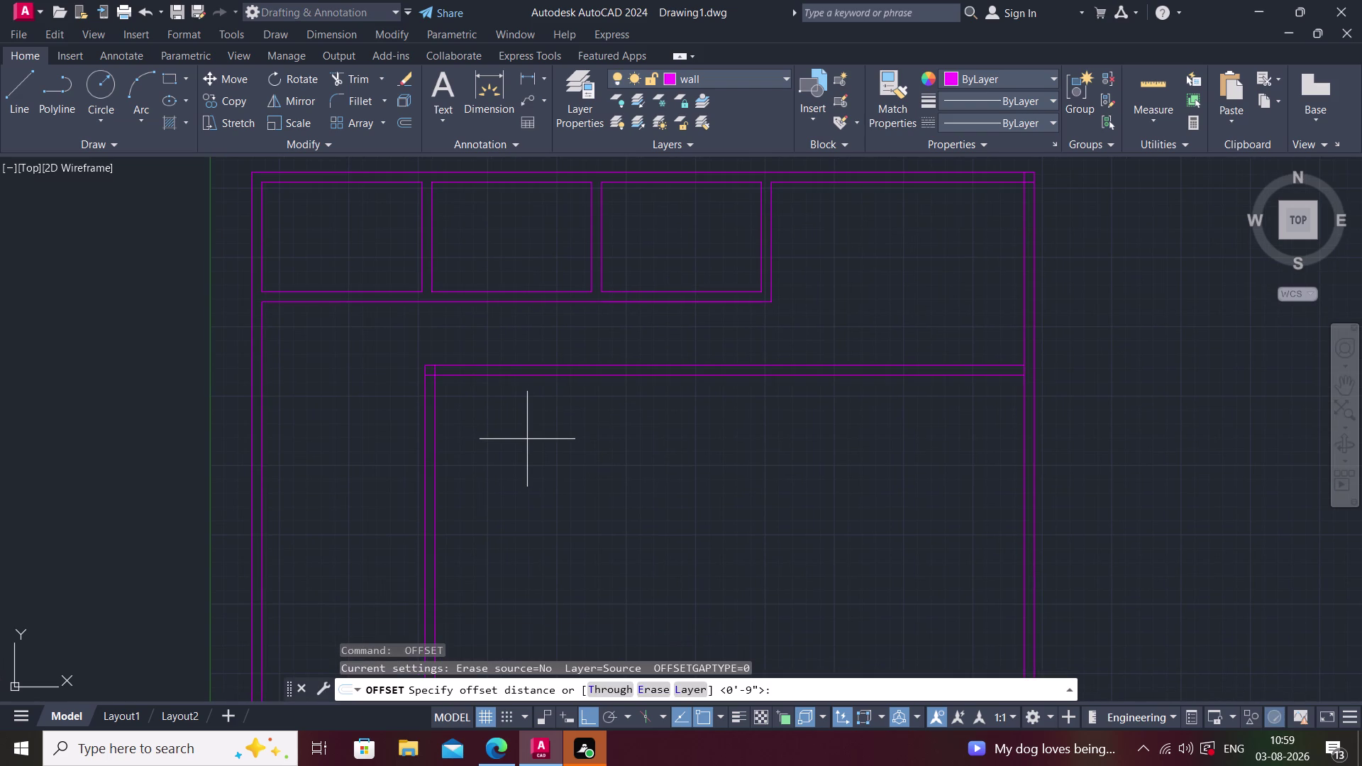
key(space)
text(14')
key(Return)
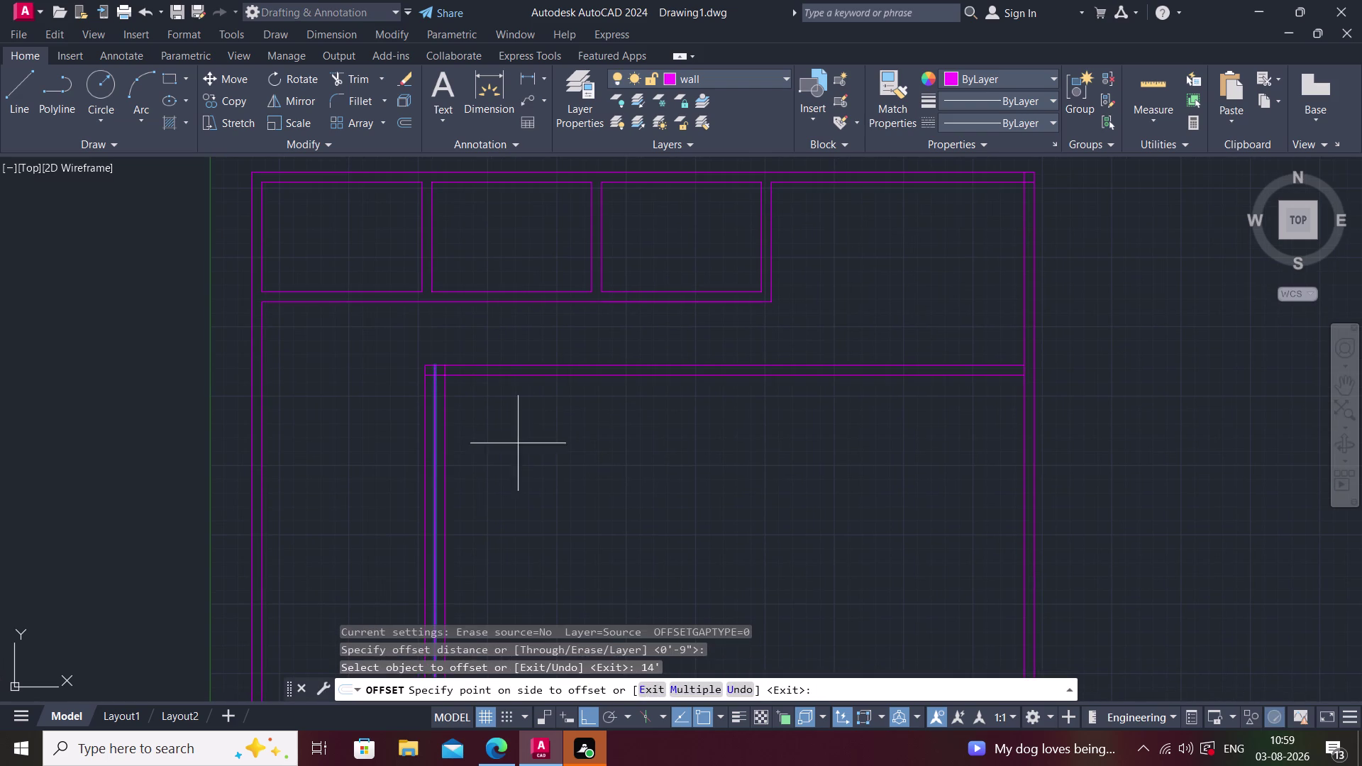
key(Escape)
key(space)
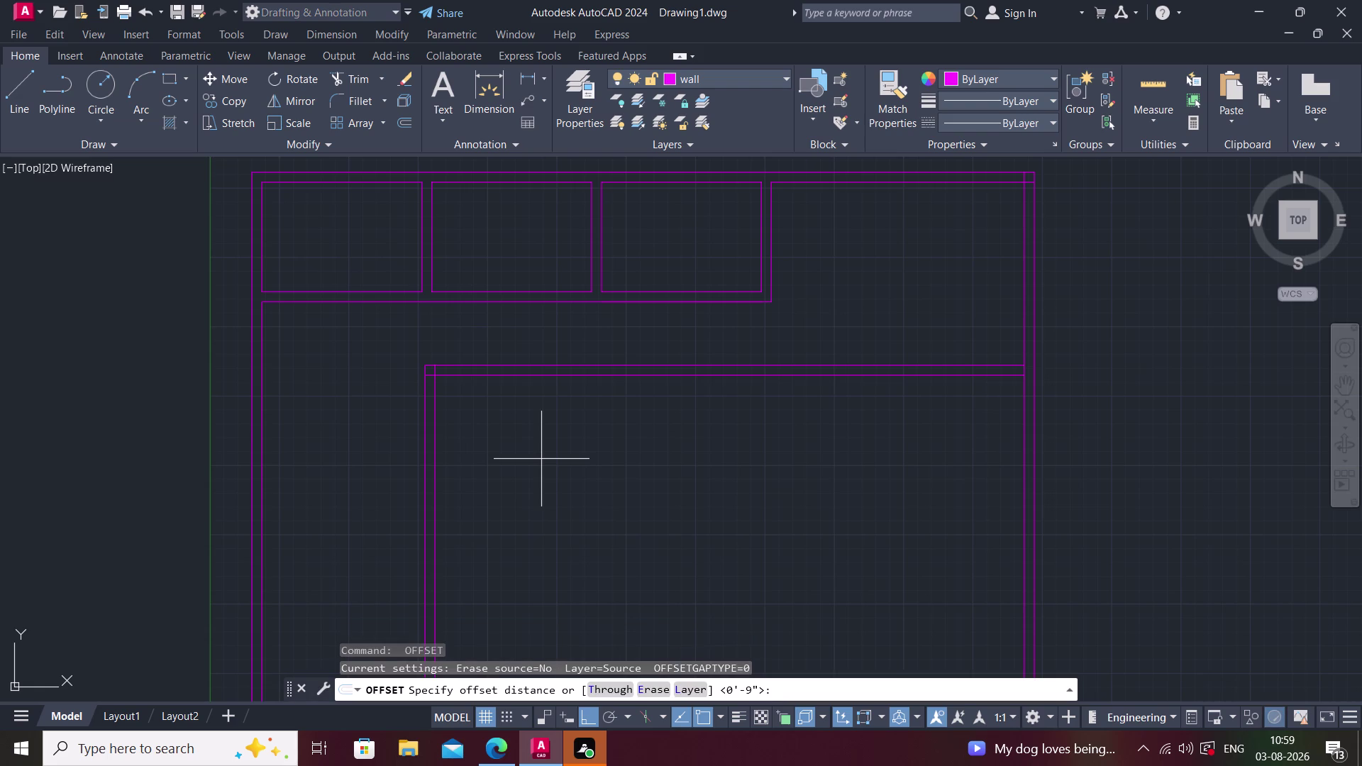
key(space)
text(14')
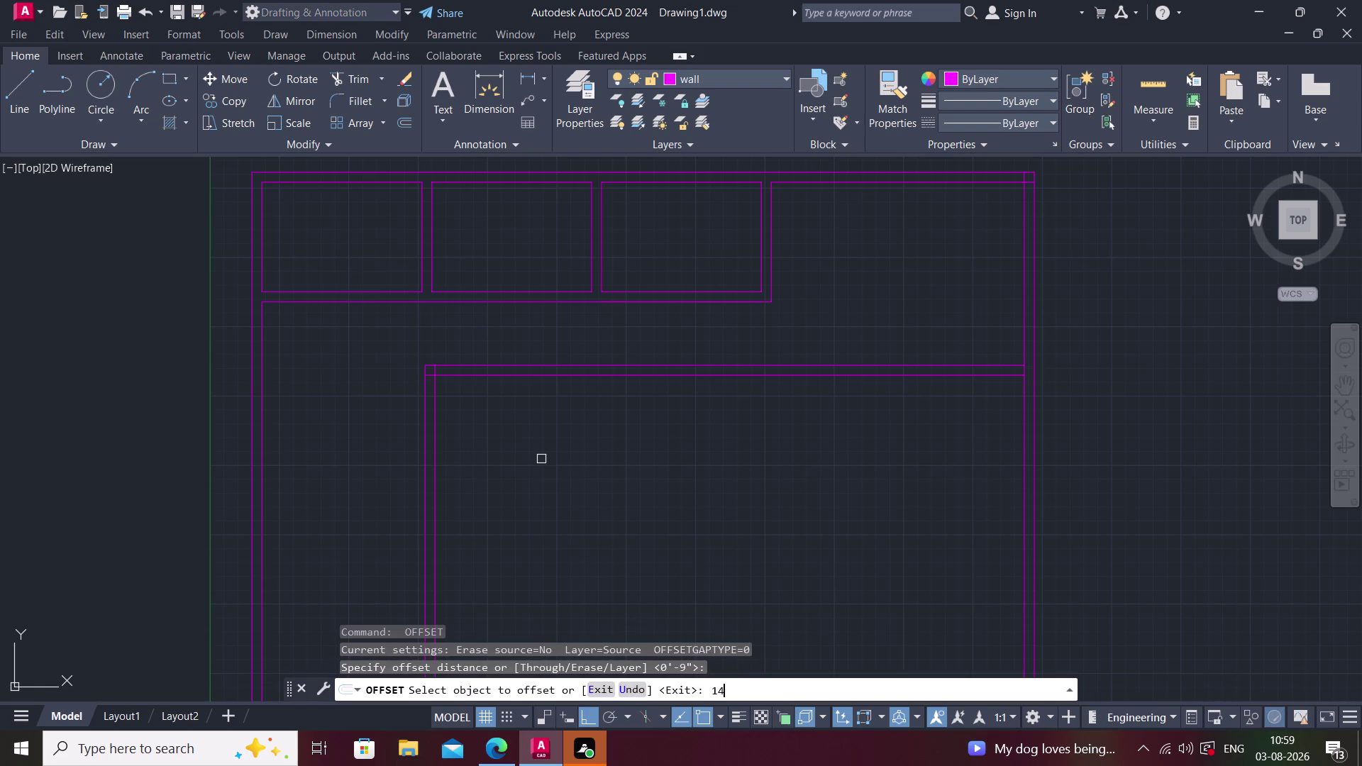
key(Return)
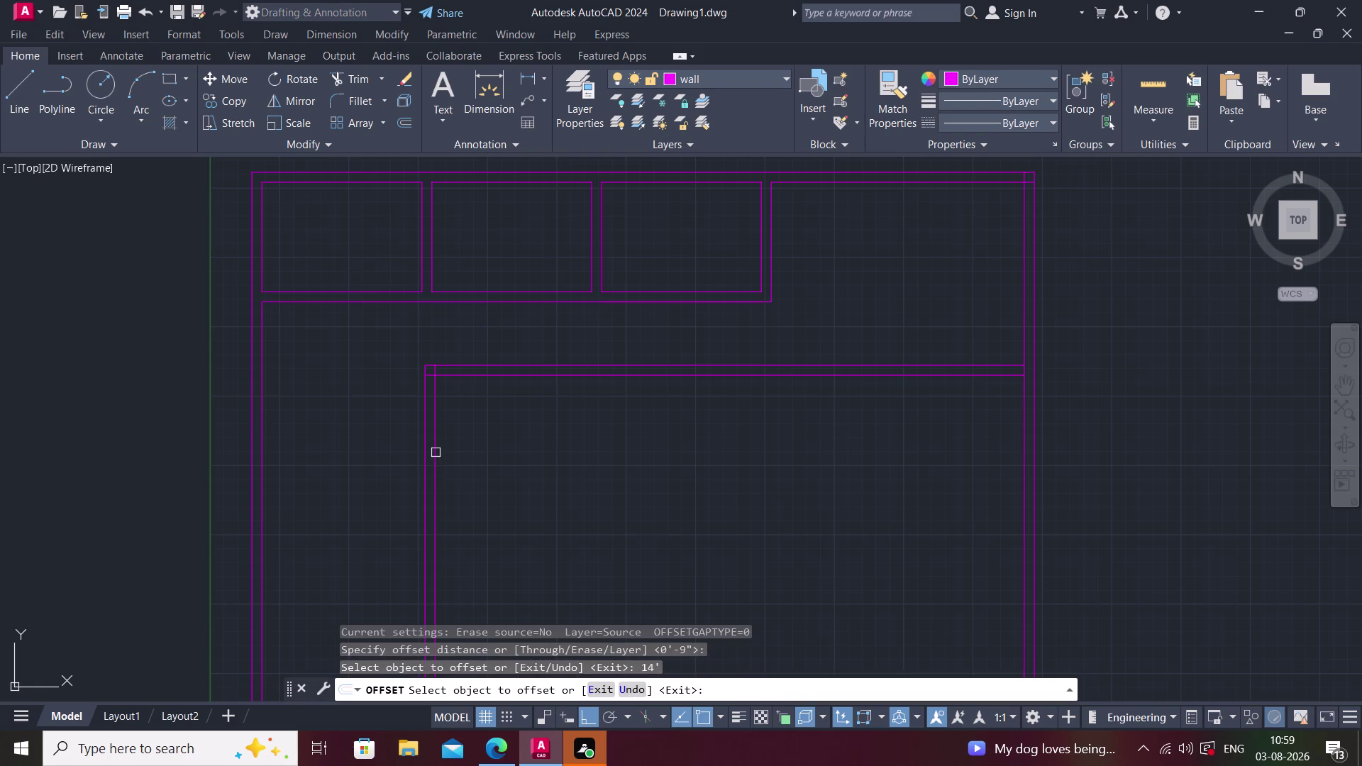
click(435, 453)
key(Escape)
key(space)
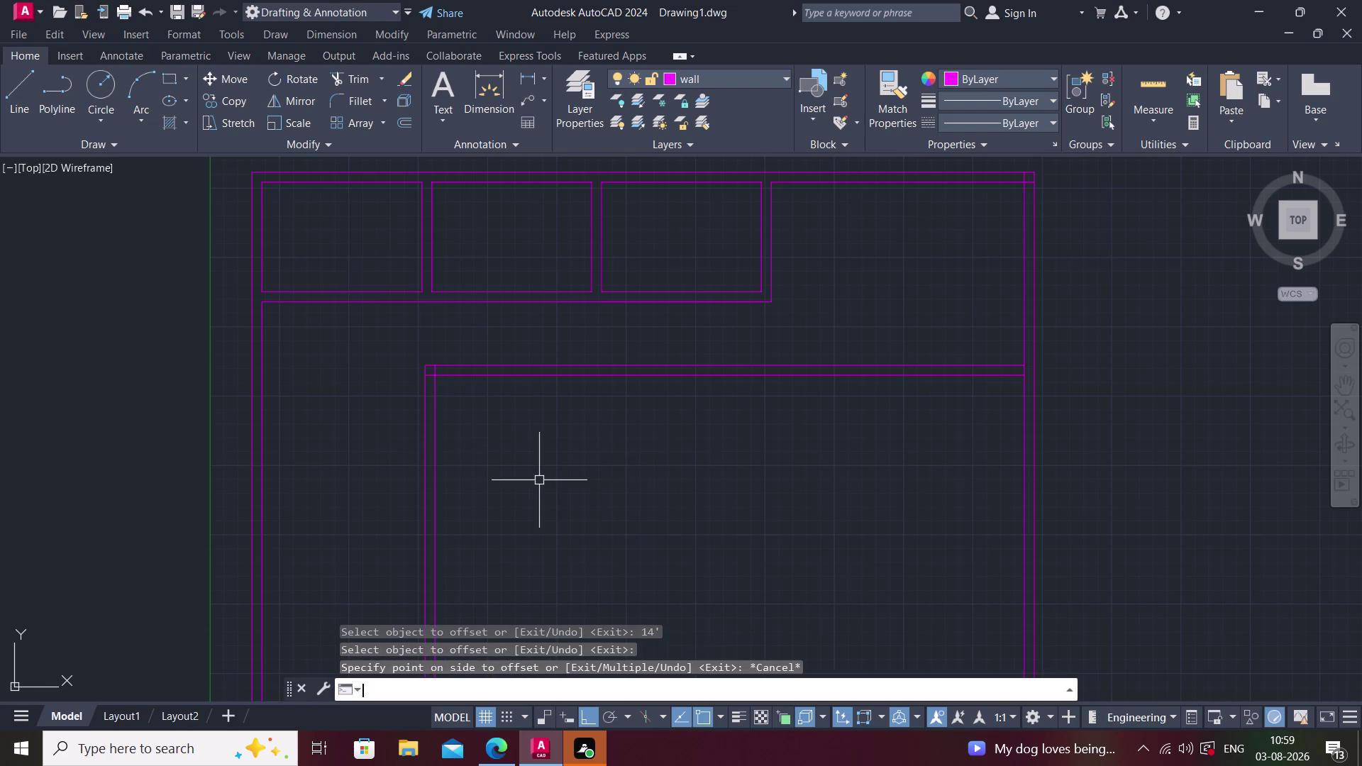
key(Escape)
key(Escape)
key(Escape)
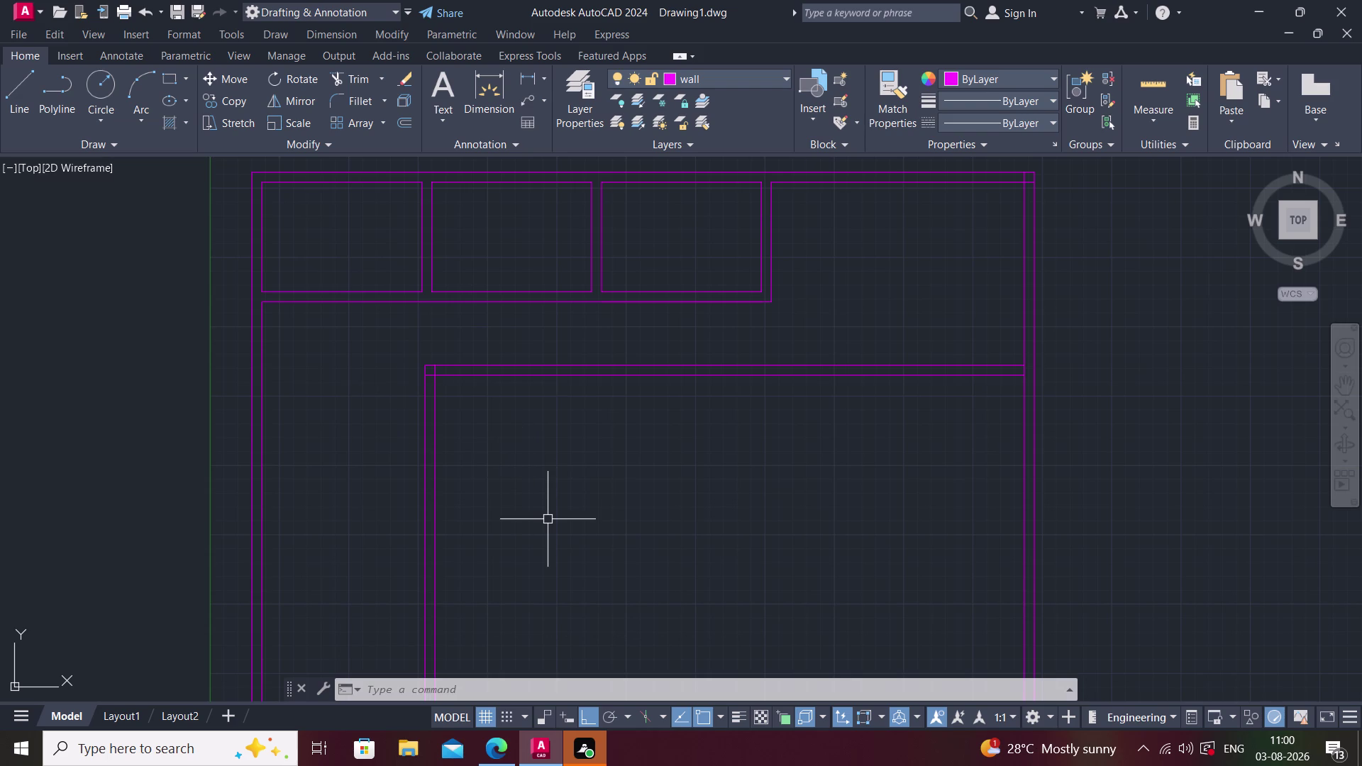
Offset the lower room's left inner wall line 14' to the right.
text(o)
key(space)
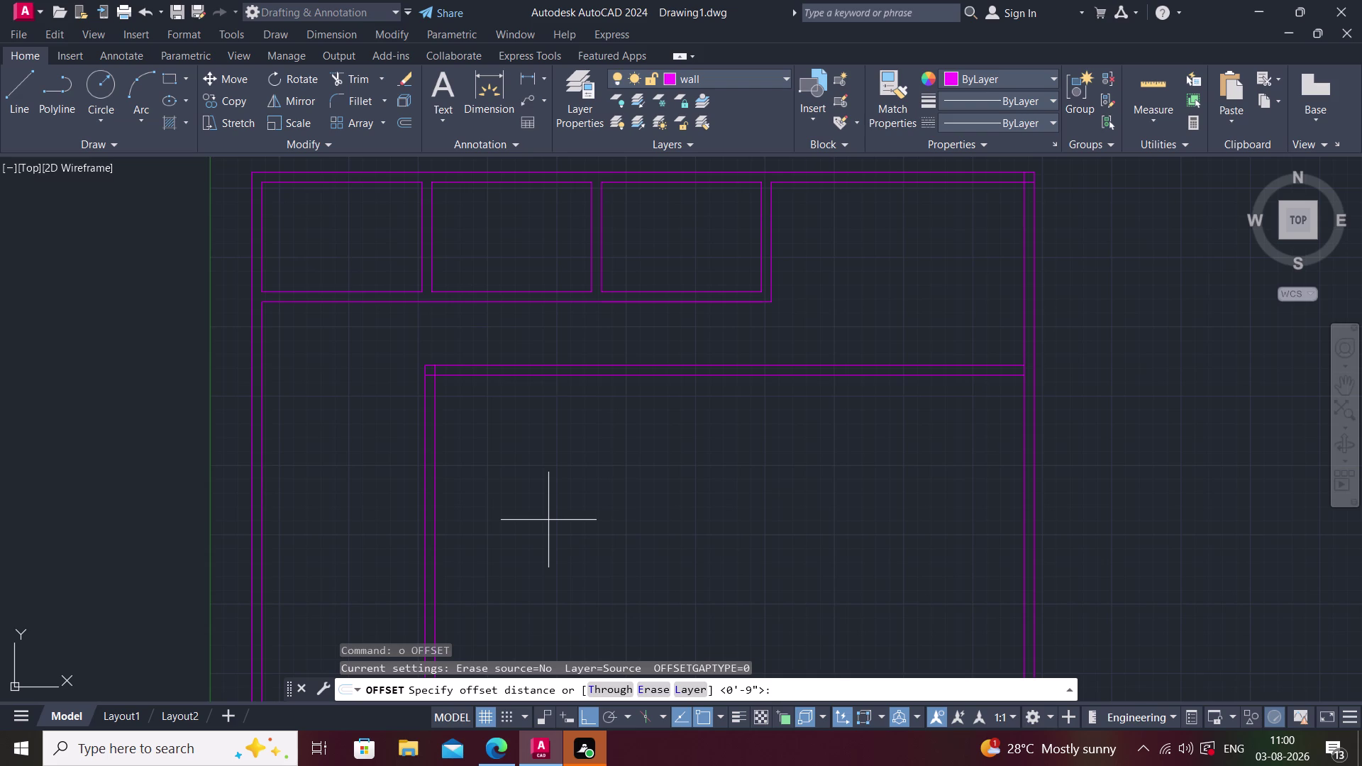
text(14')
key(Return)
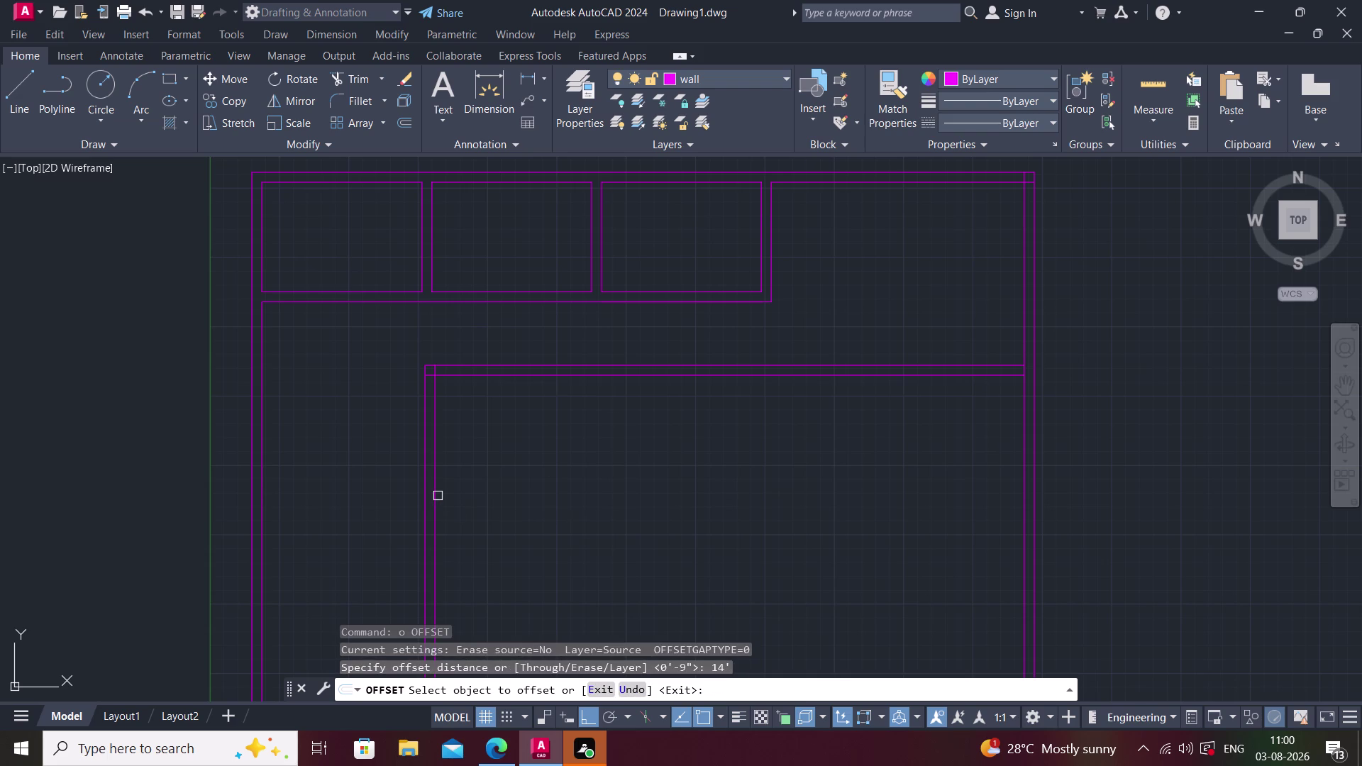
click(435, 493)
click(575, 487)
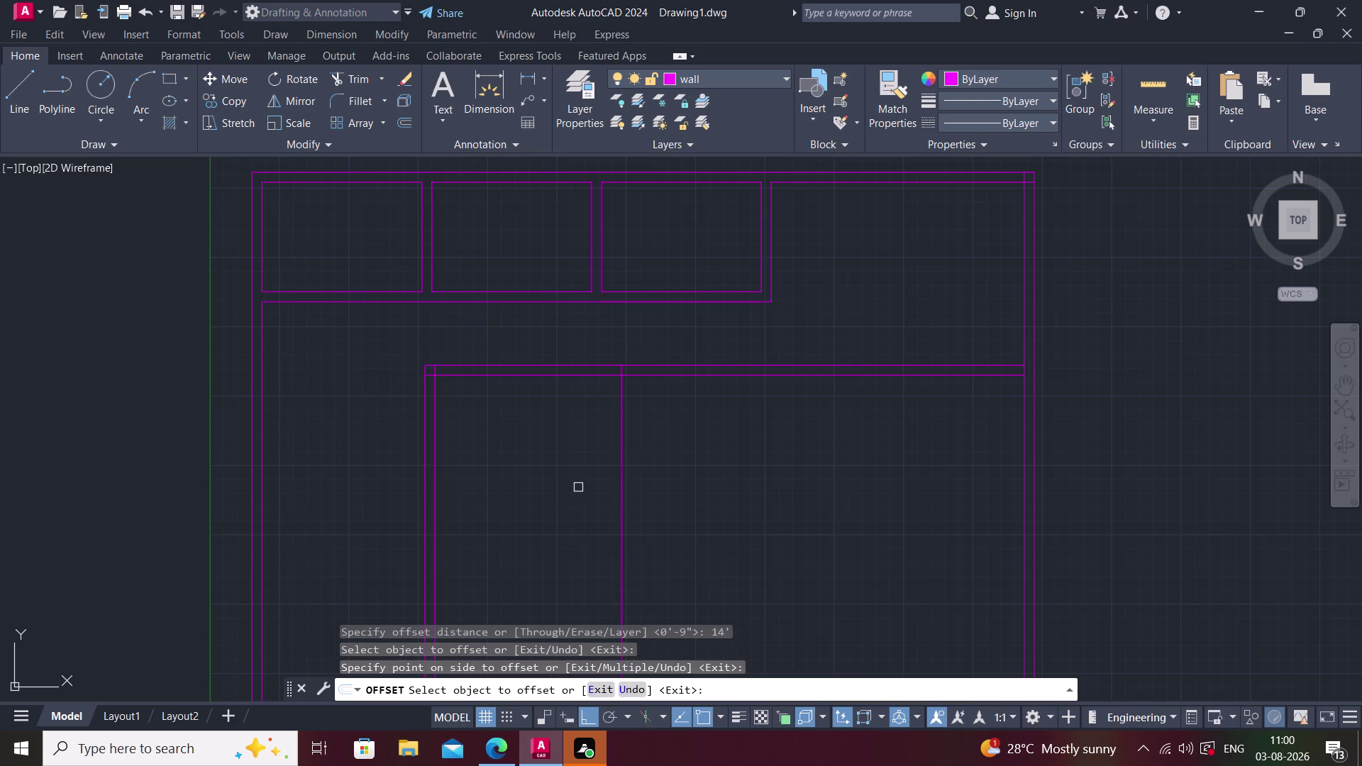
key(space)
Offset that new wall line 9" to the right to double it.
key(space)
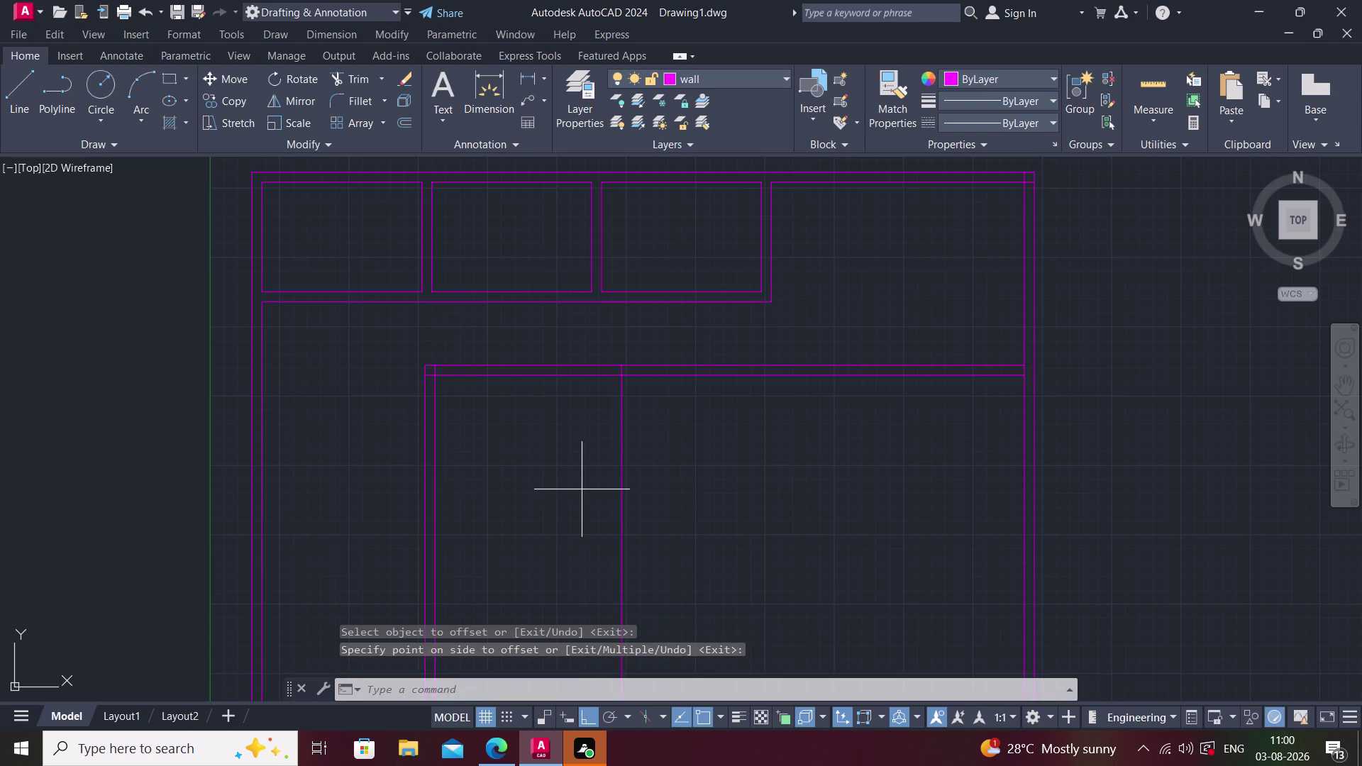
text(9")
key(Return)
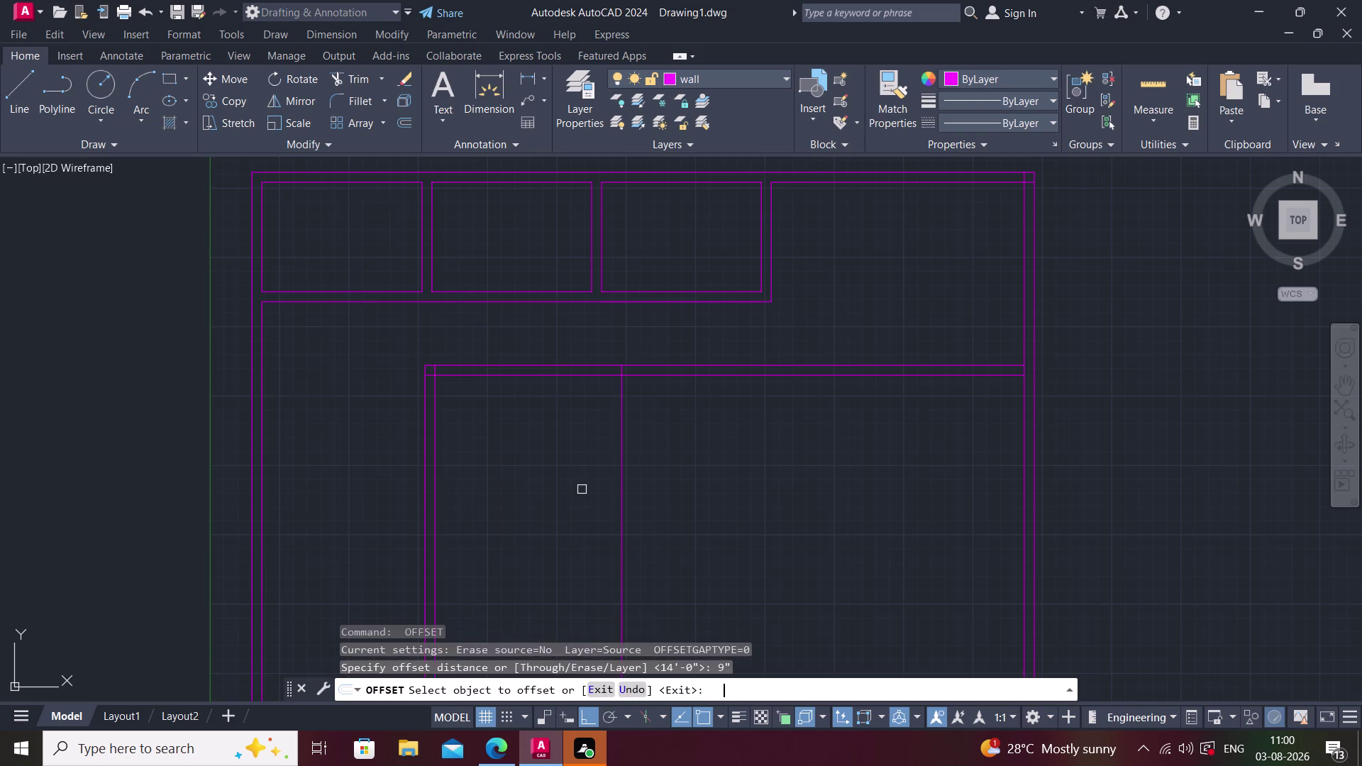
click(619, 495)
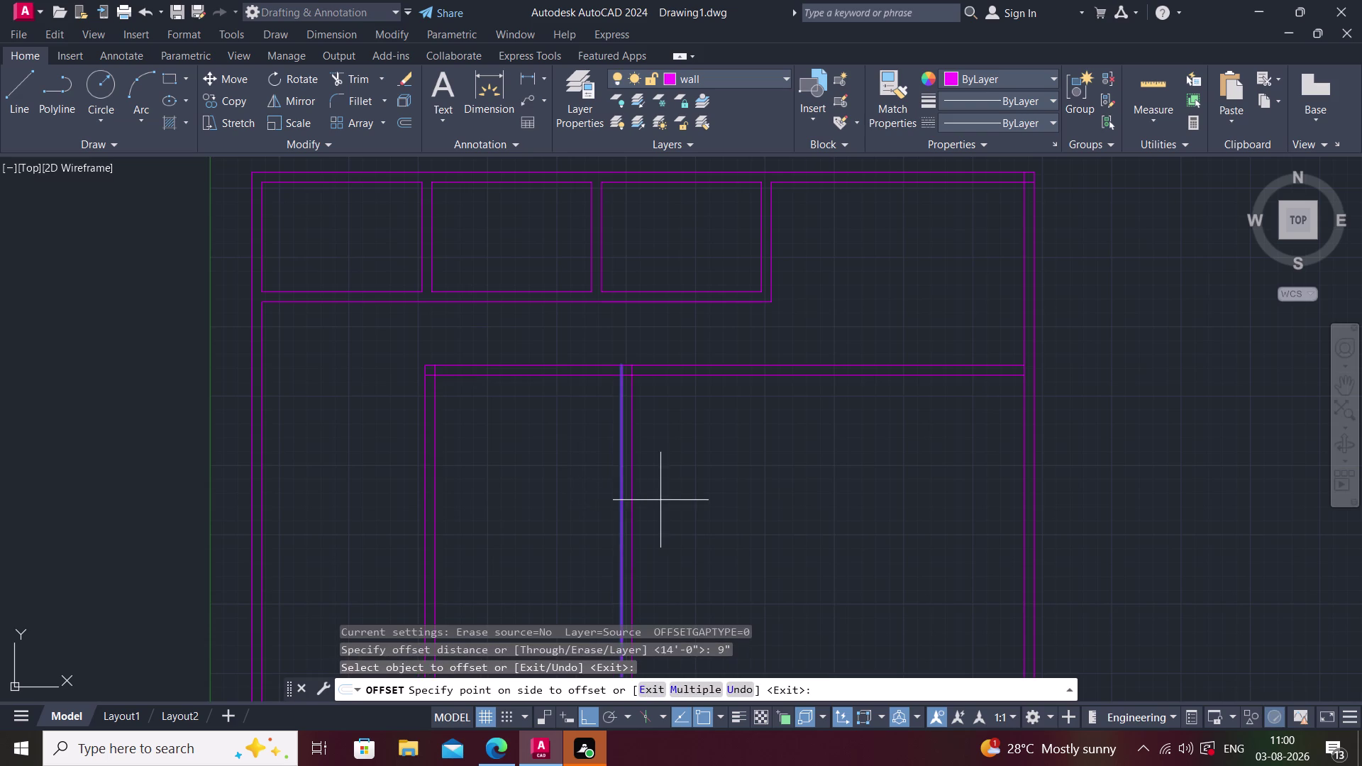
click(664, 500)
middle_drag(664, 500, 512, 427)
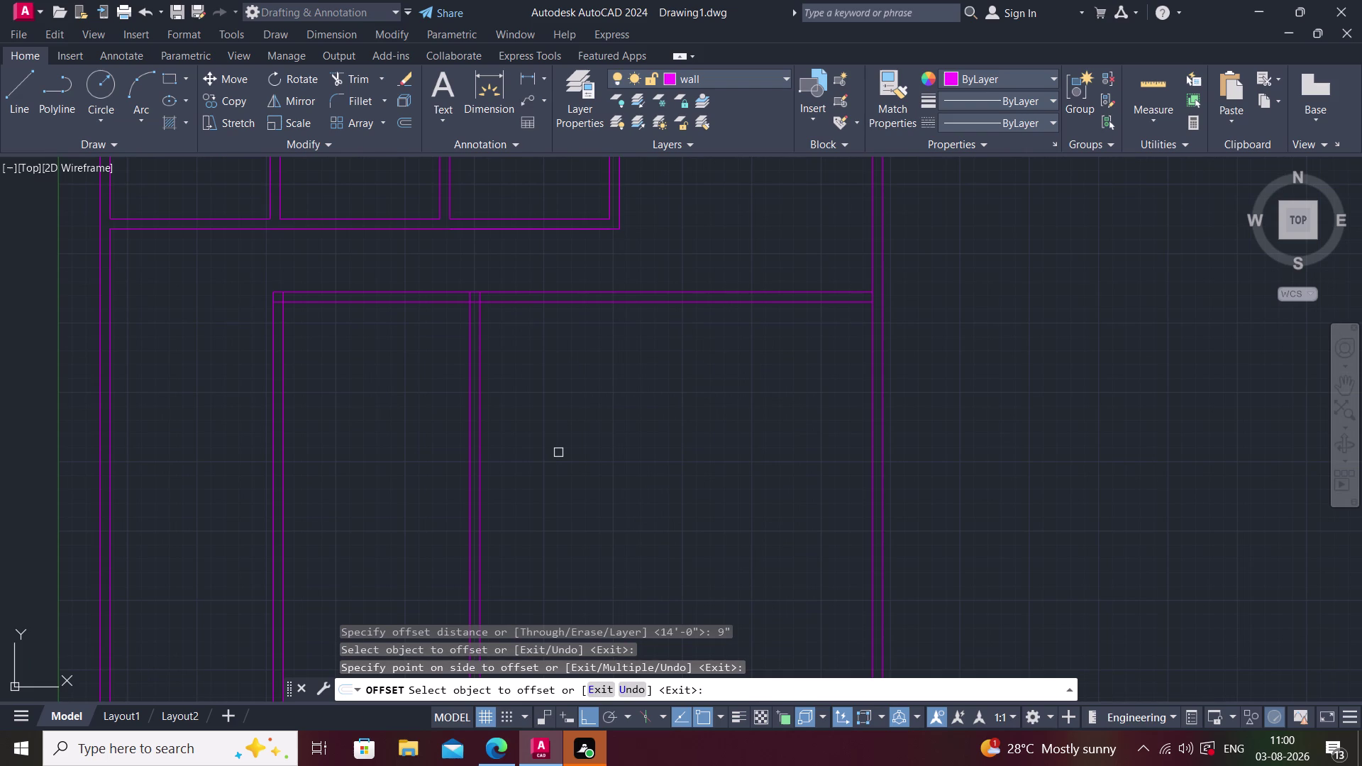
middle_drag(559, 454, 558, 478)
scroll(down, 3)
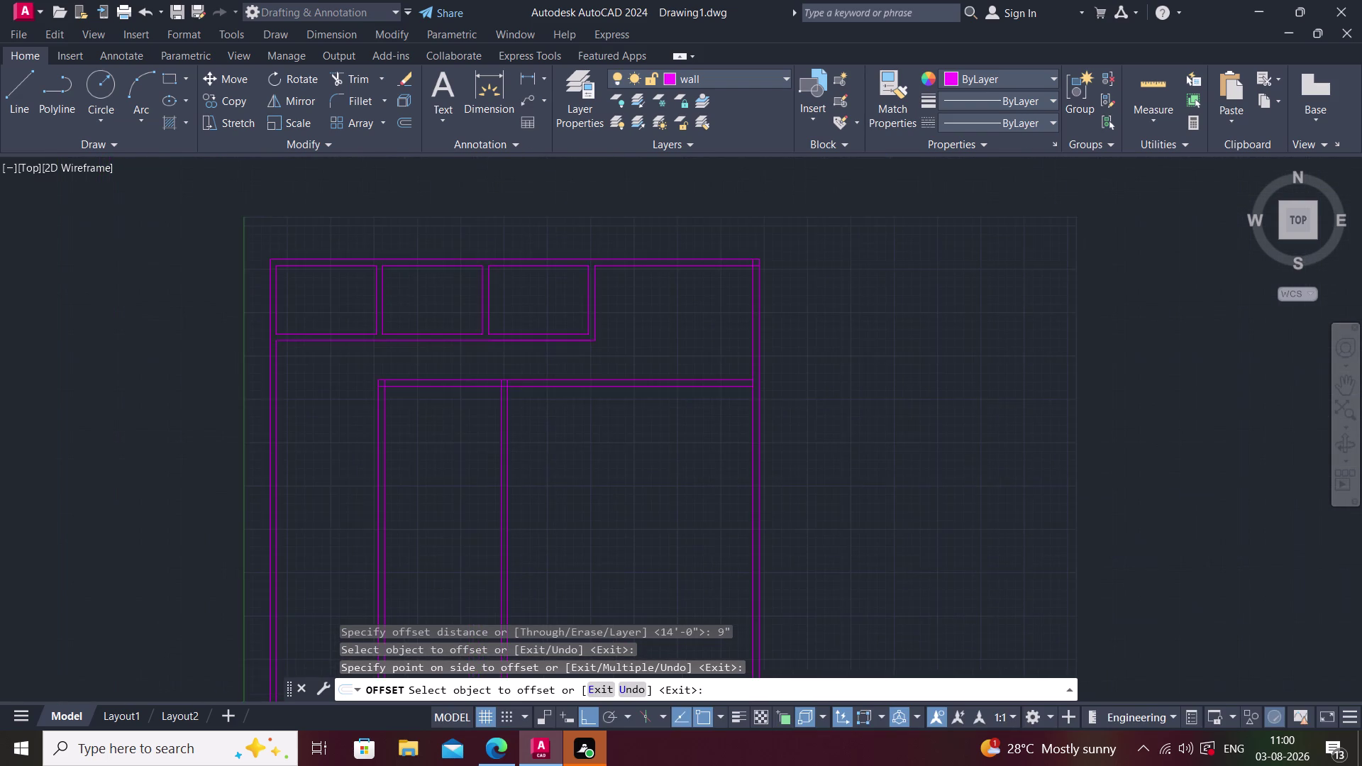
middle_drag(555, 486, 572, 453)
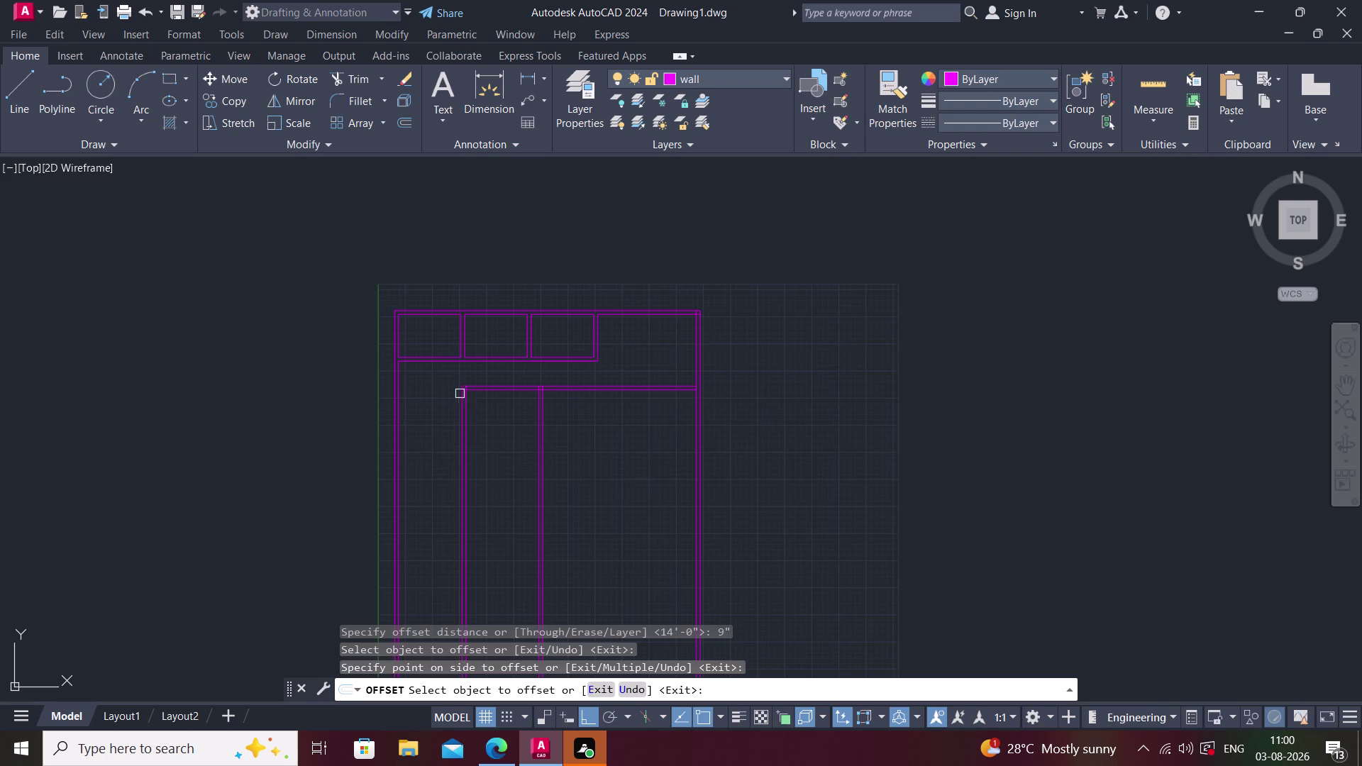
scroll(up, 3)
middle_drag(601, 525, 430, 506)
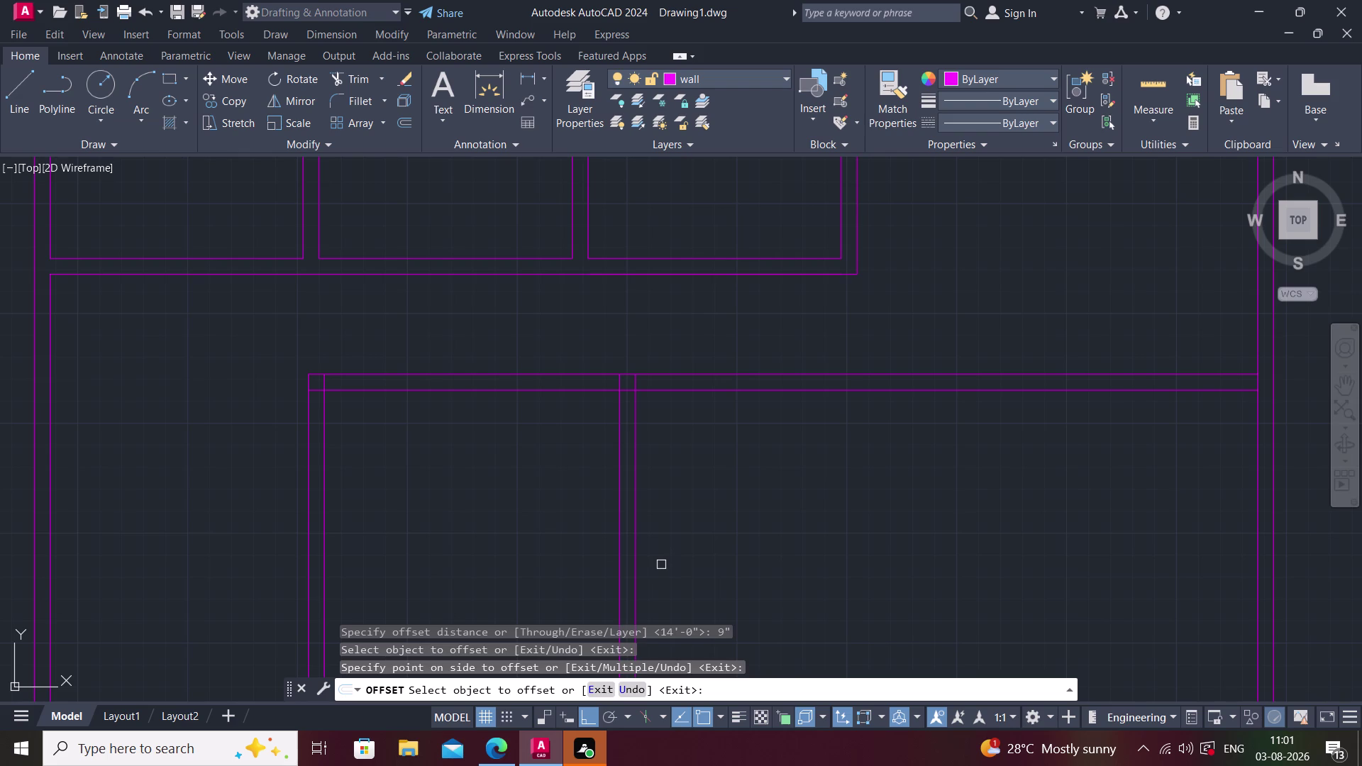
middle_drag(690, 567, 530, 496)
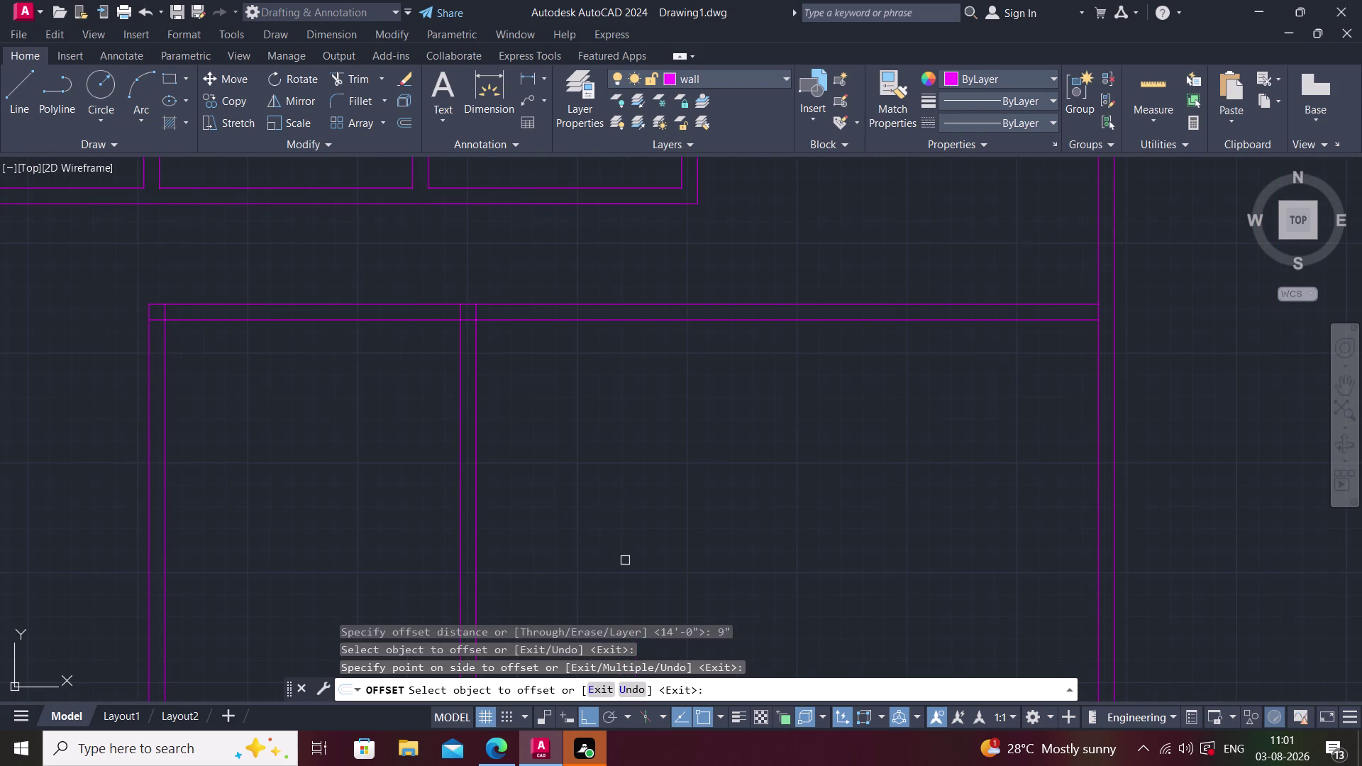
text(11')
text(6")
key(Return)
click(473, 512)
key(Escape)
key(Escape)
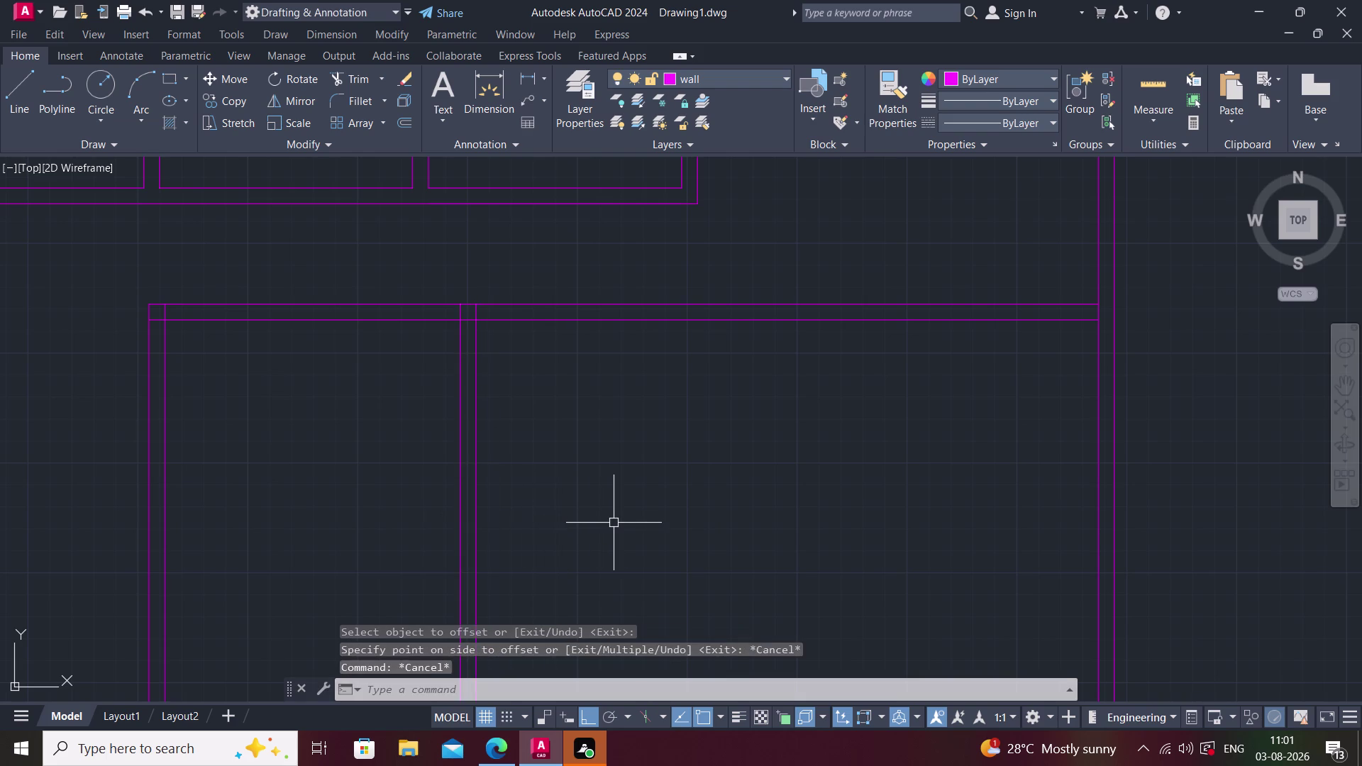
Offset the interior wall's right line 11'6" to the right.
key(space)
text(11)
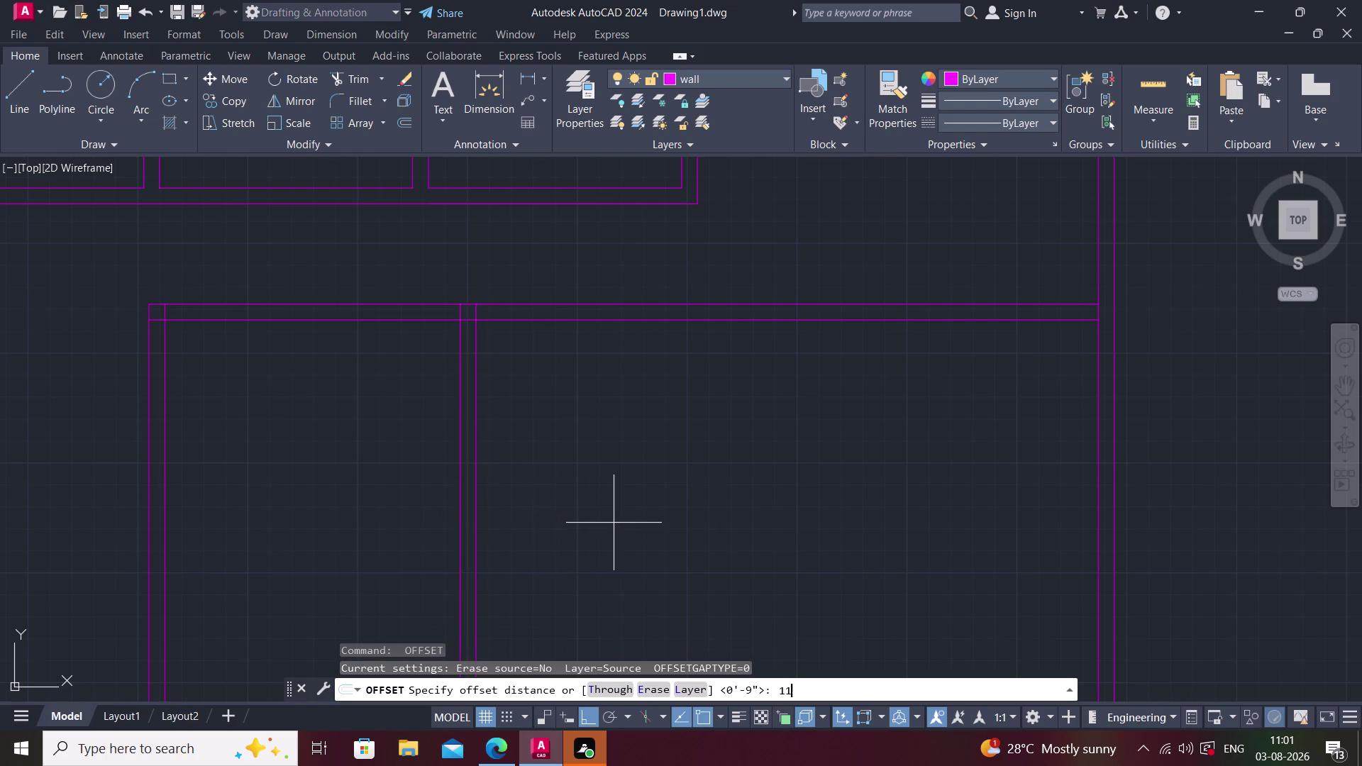
key(apostrophe)
text(6)
text(")
key(space)
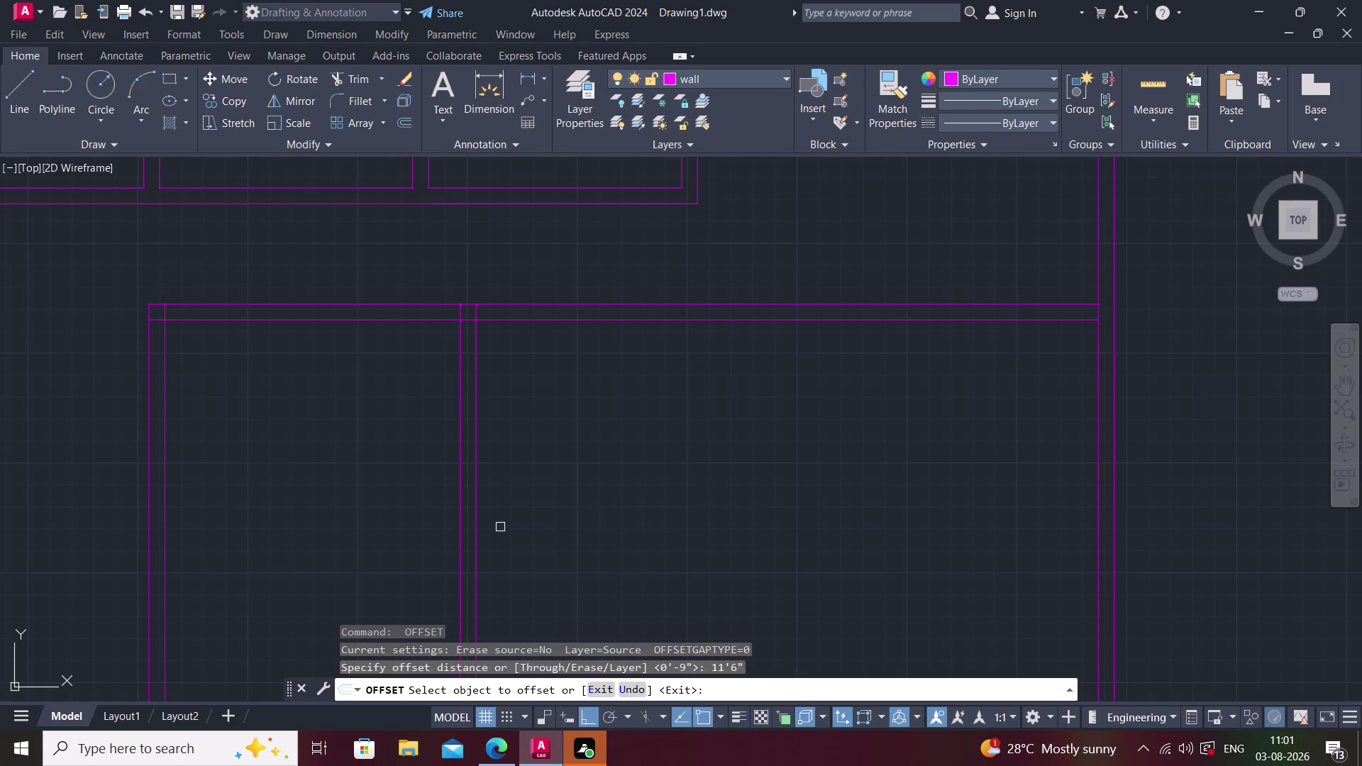
click(473, 512)
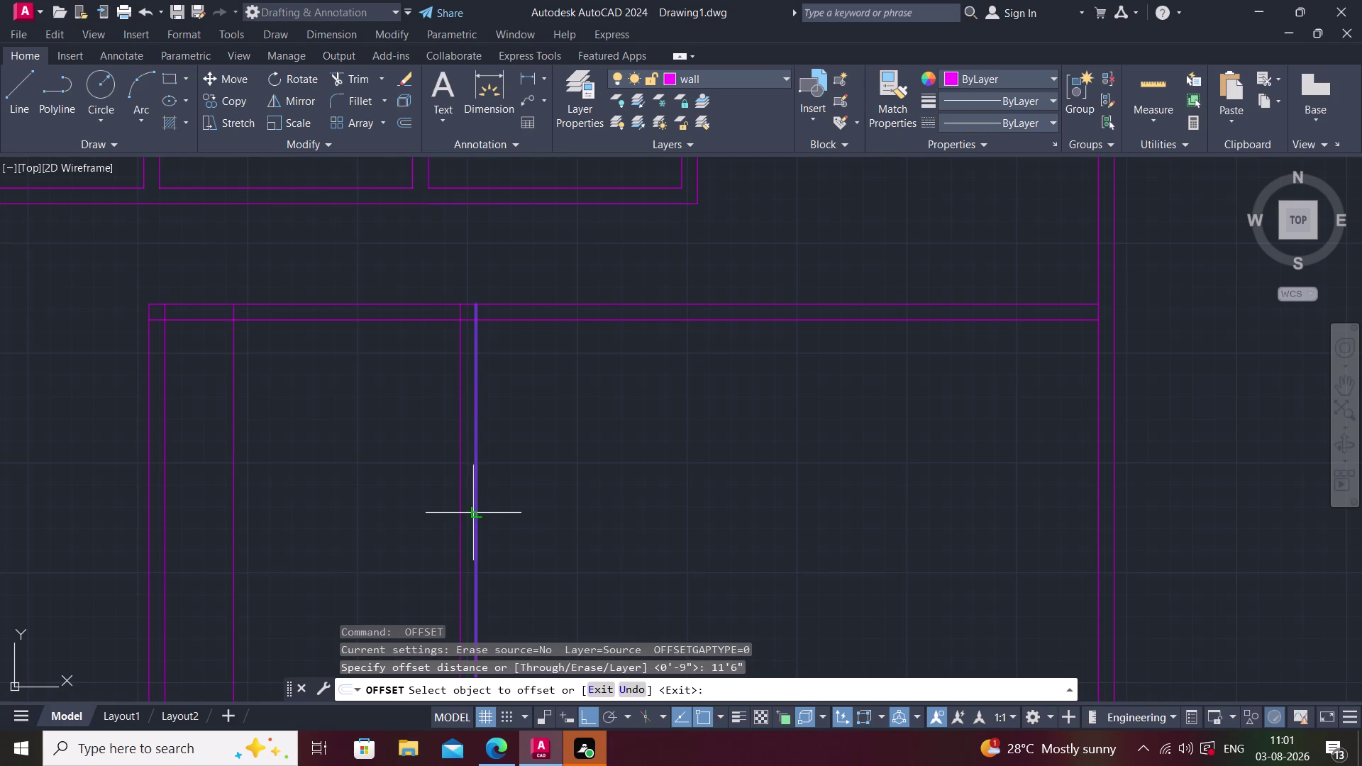
click(583, 519)
key(space)
Cancel a stray 9" entry and restart Offset.
text(9)
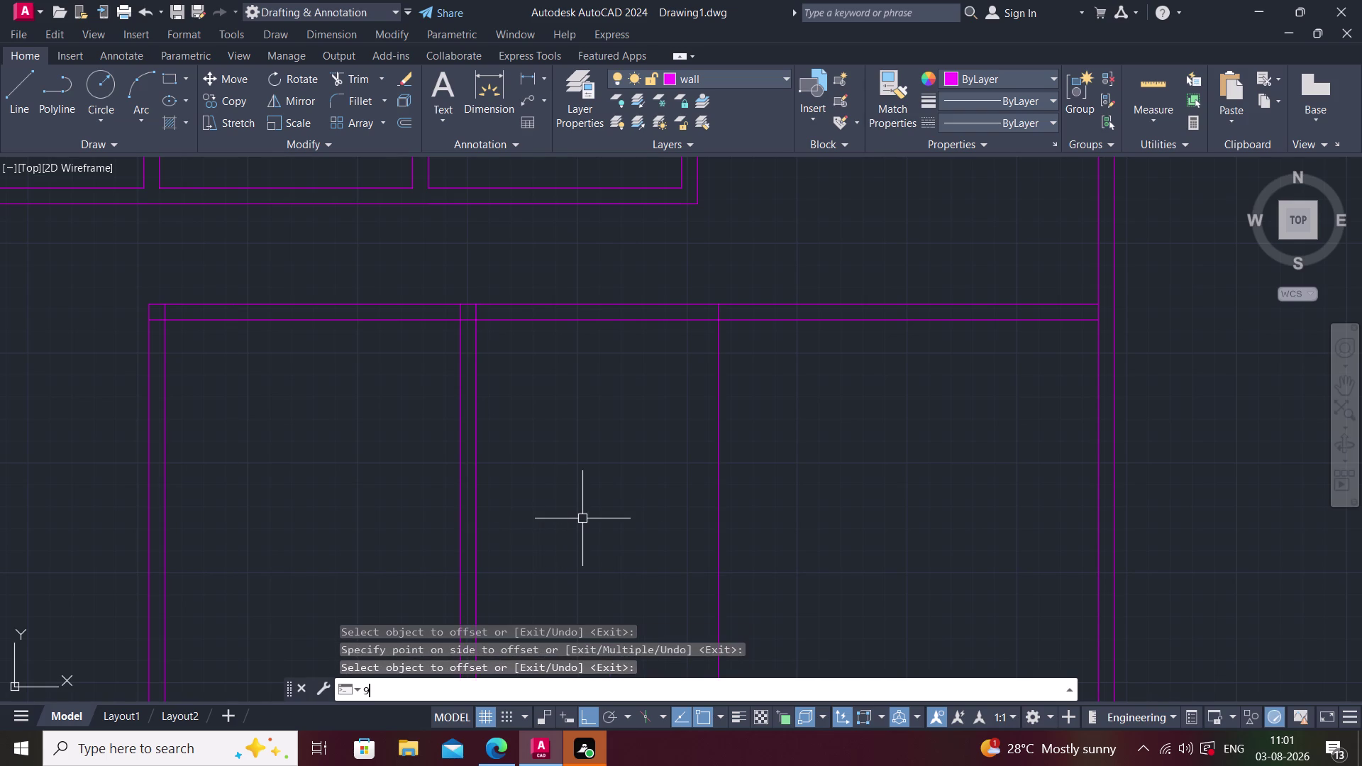
text(")
key(Escape)
key(Escape)
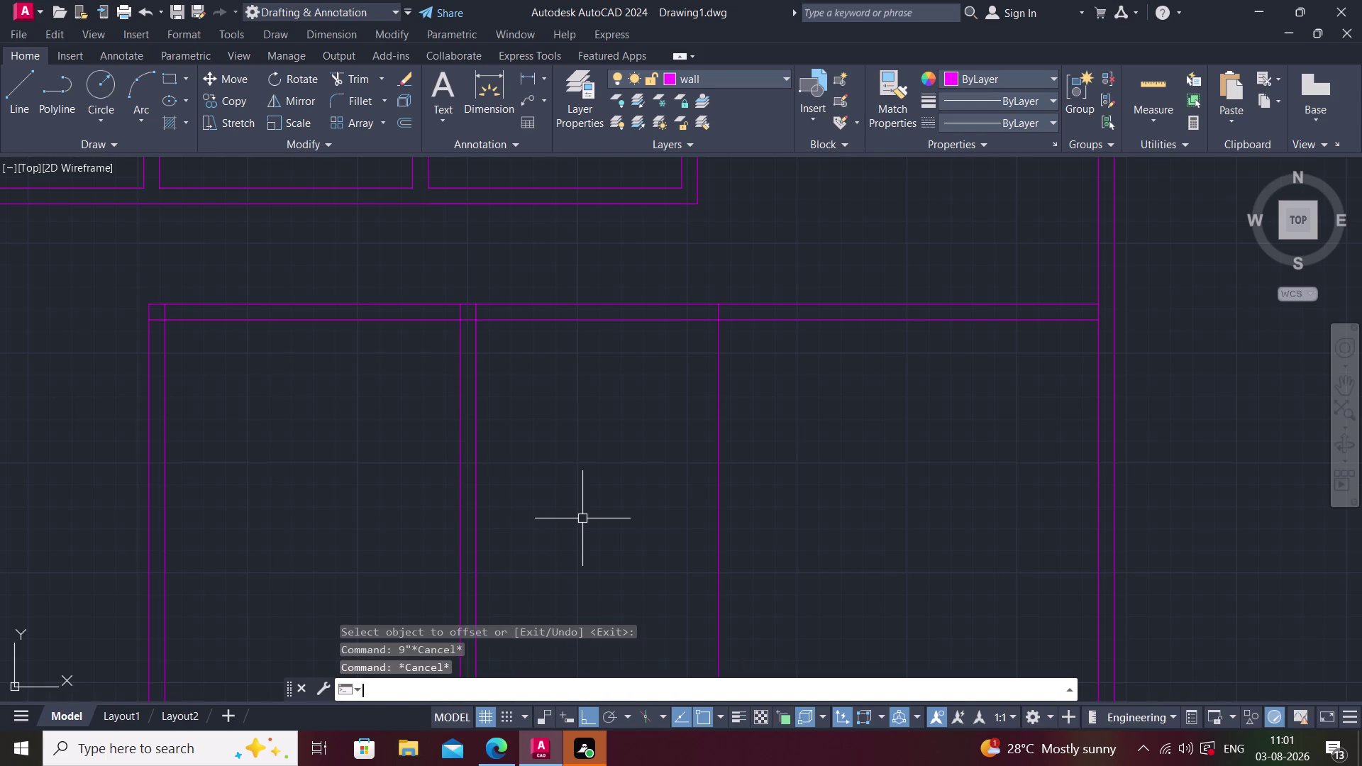
key(o)
key(Return)
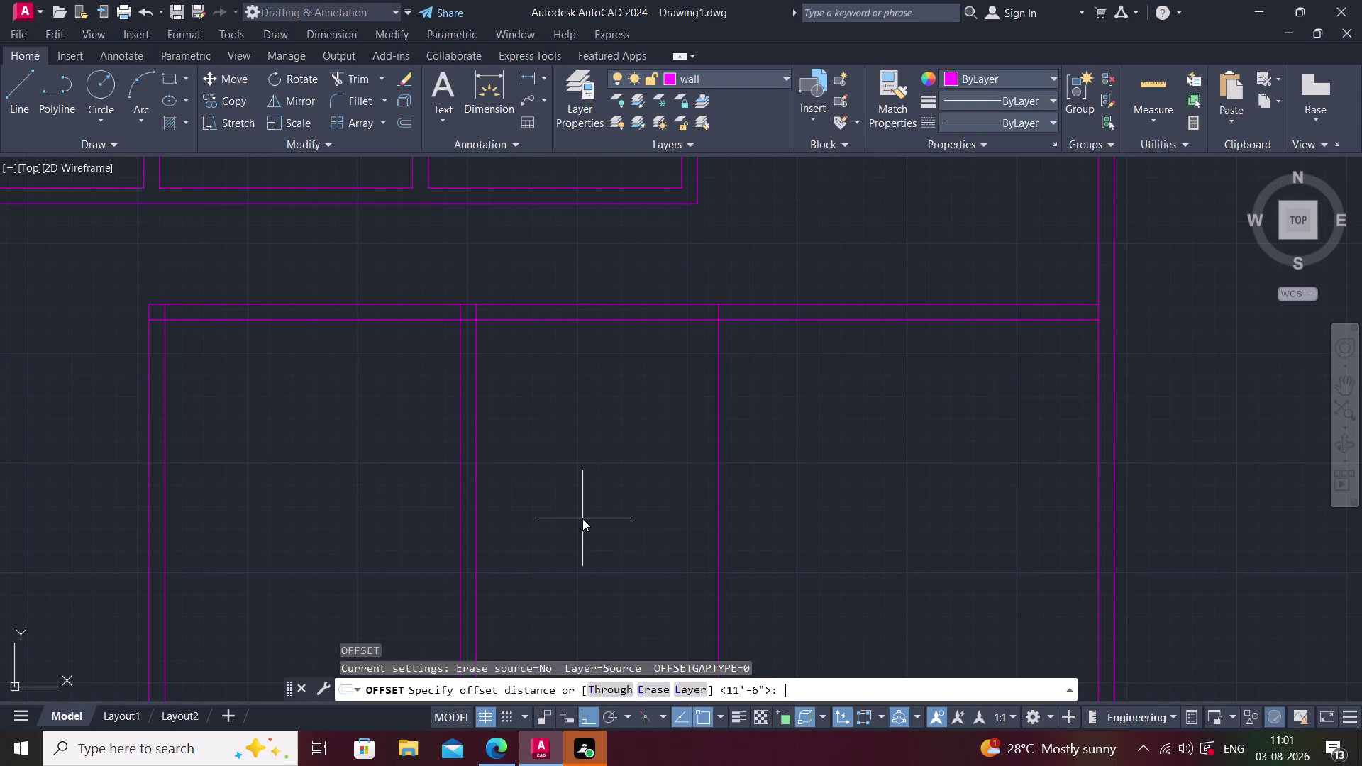